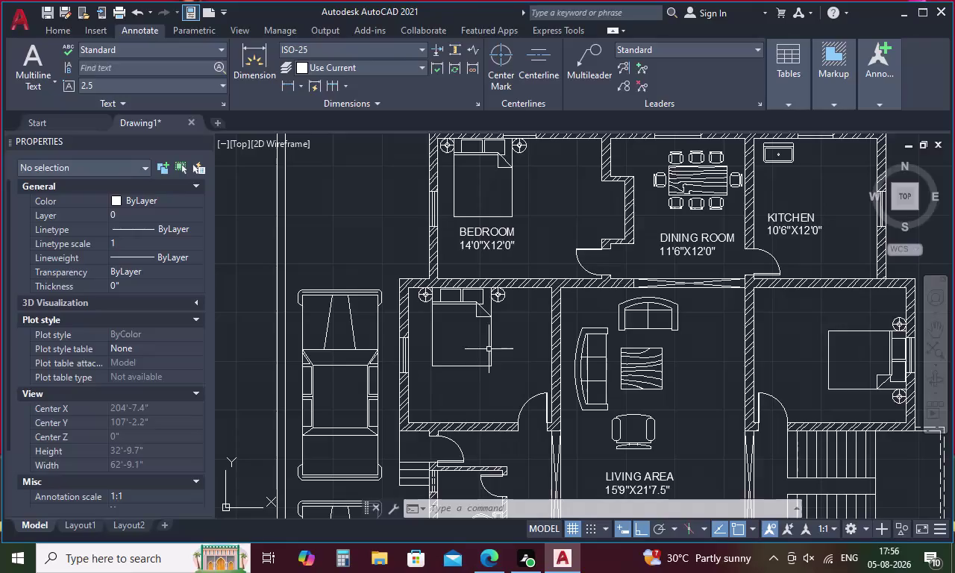
Paste the copied room label into the lower-left bedroom and rename it BEDROOM.
key(ctrl+v)
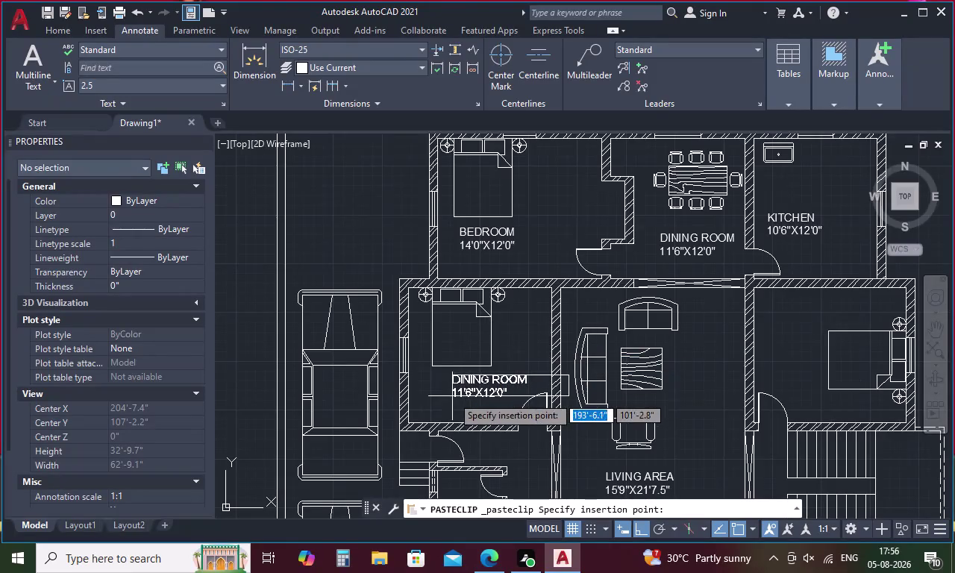
click(436, 398)
double_click(452, 399)
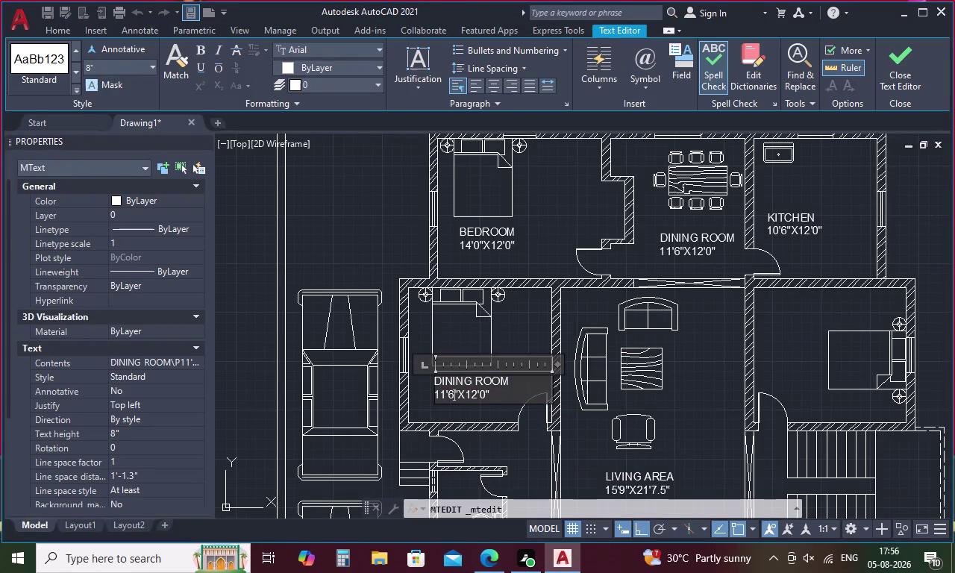
click(510, 384)
key(BackSpace)
key(BackSpace)
key(BackSpace)
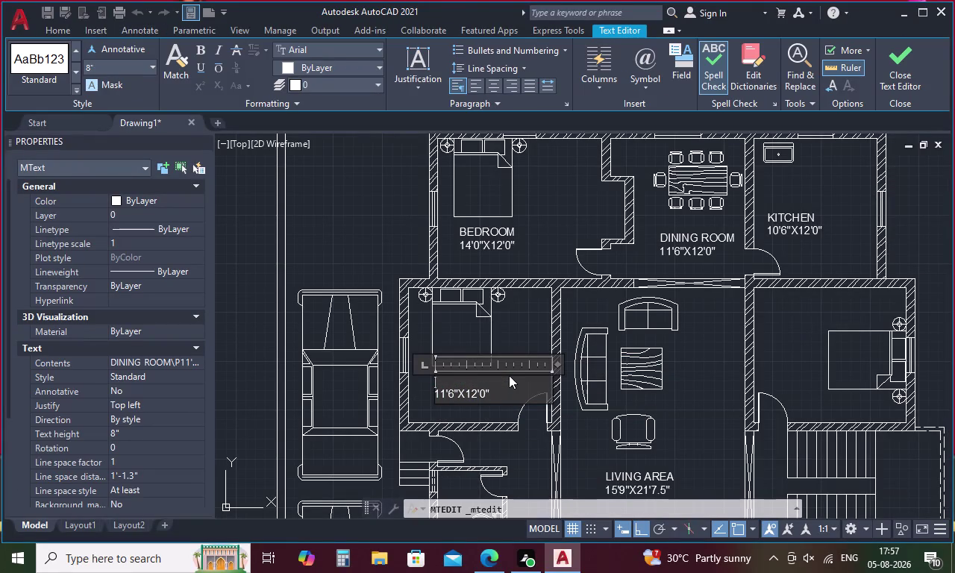
text(BEDROO)
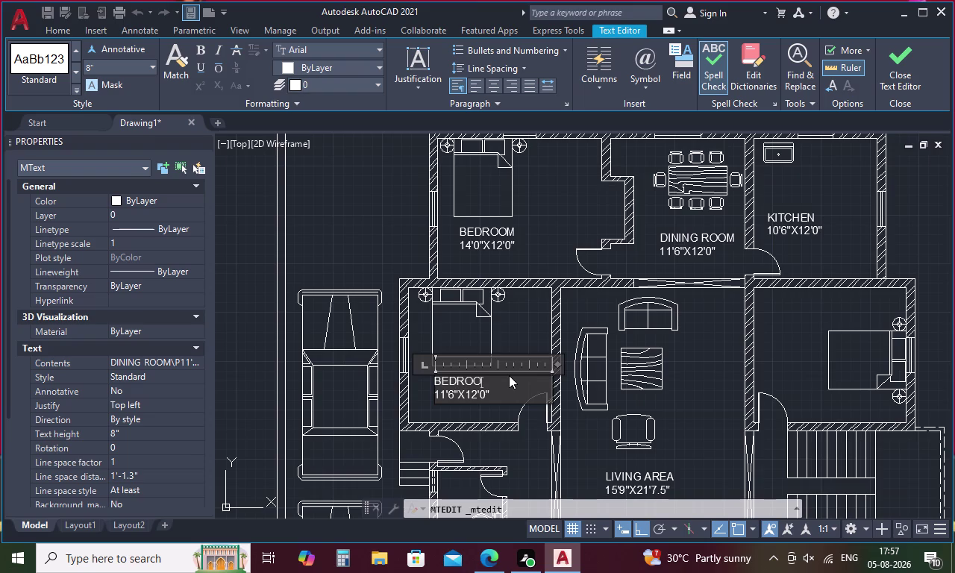
text(M)
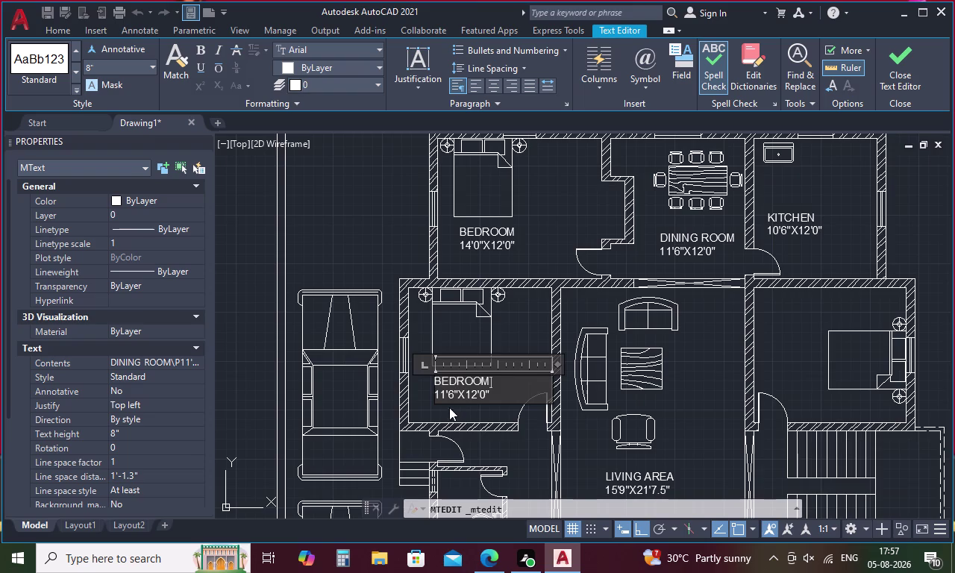
Change the label's size line to 12'3"X11'6" and close the text editor.
click(441, 393)
key(Right)
key(BackSpace)
key(2)
key(Right)
key(Right)
key(BackSpace)
key(3)
key(Right)
key(Right)
key(Right)
key(Right)
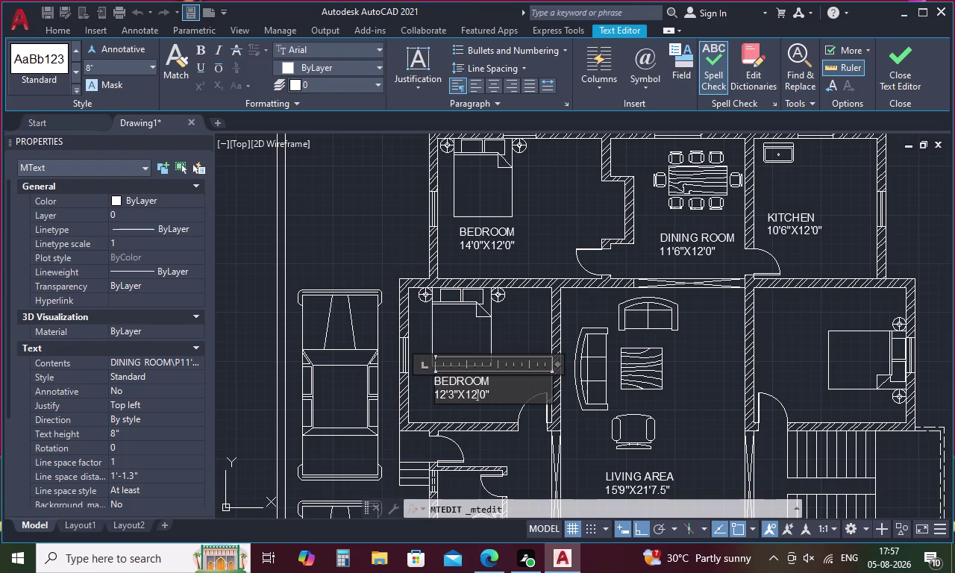
key(BackSpace)
key(1)
key(Right)
key(Right)
key(BackSpace)
key(6)
click(519, 335)
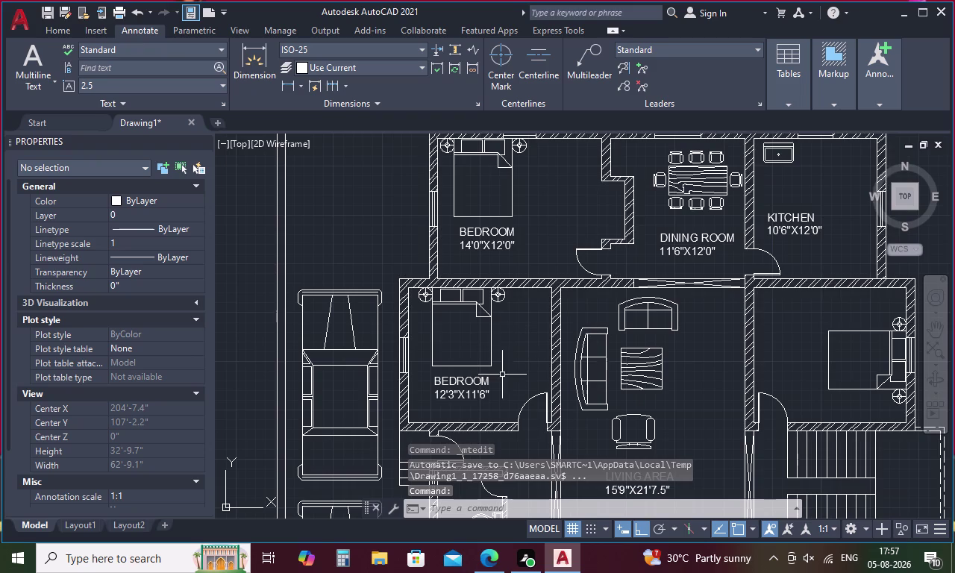
drag(501, 384, 408, 372)
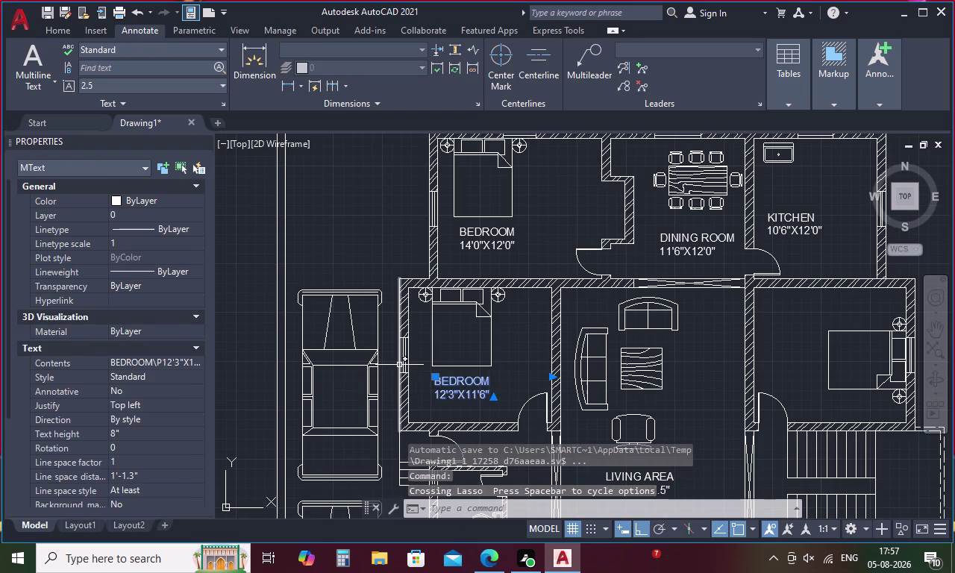
Copy the BEDROOM label and paste it into the right-hand bedroom.
key(Escape)
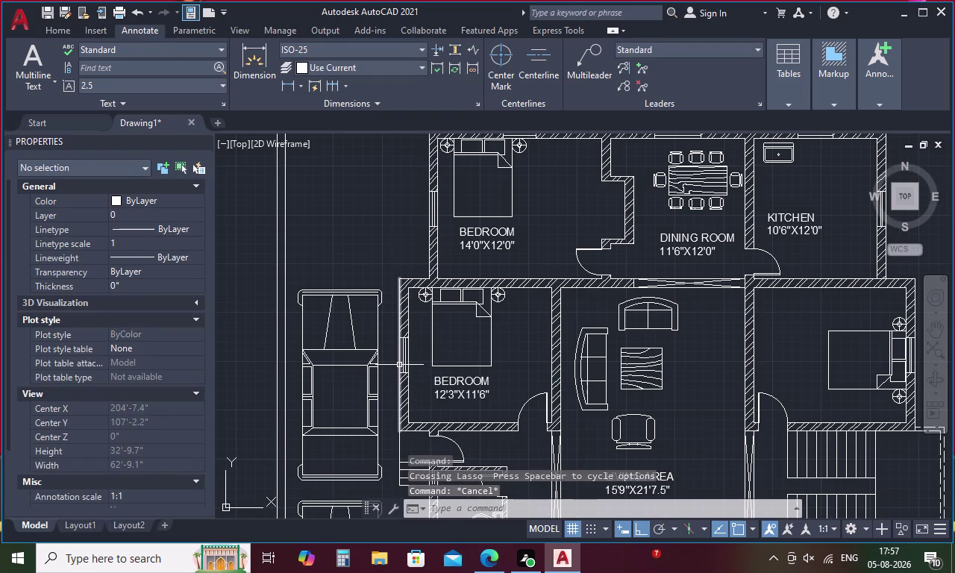
click(456, 395)
key(ctrl+c)
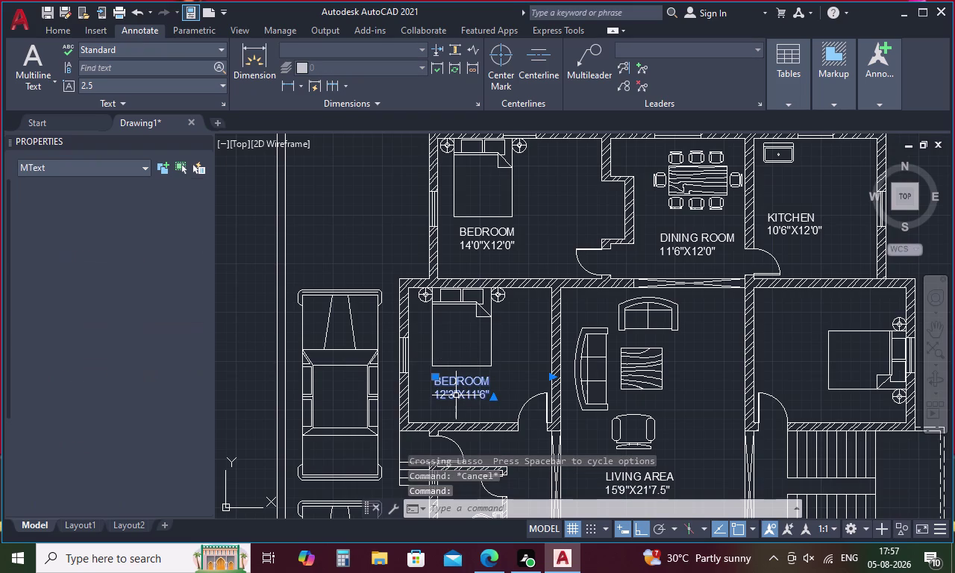
key(ctrl+v)
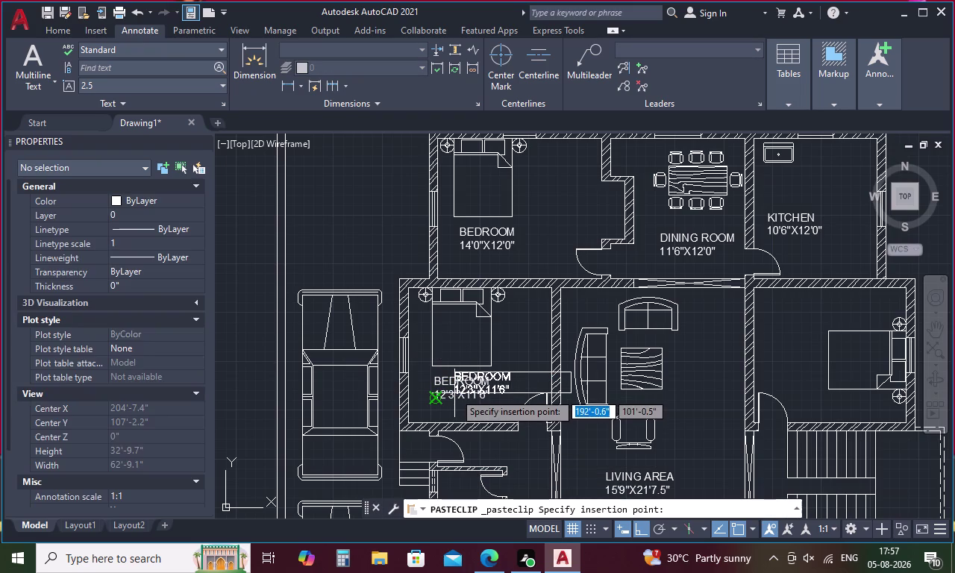
middle_drag(497, 372, 365, 395)
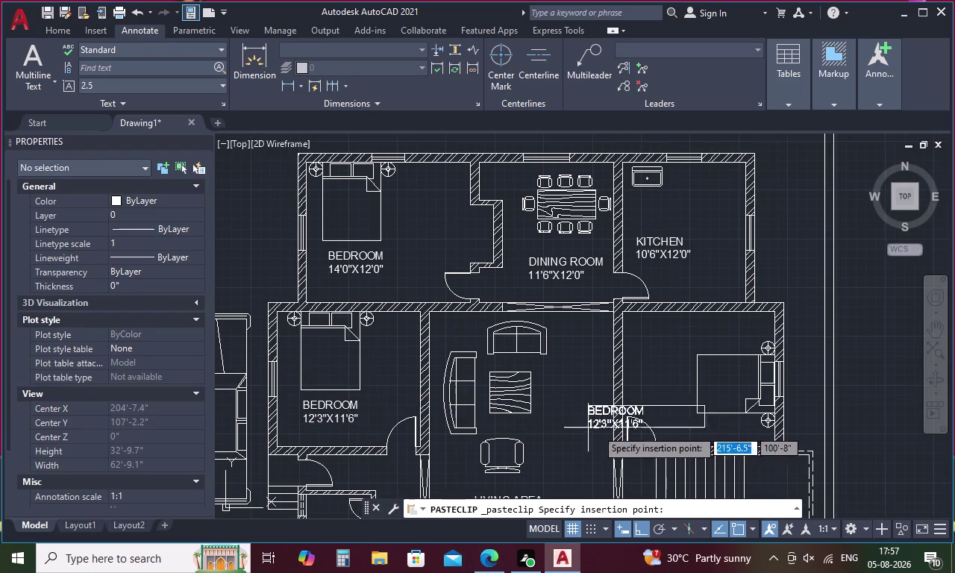
click(634, 351)
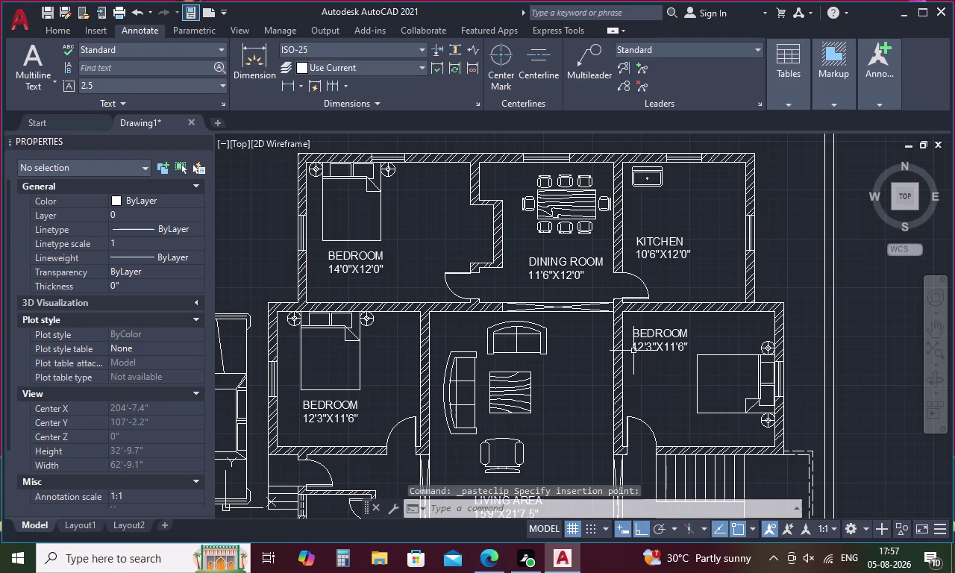
double_click(647, 350)
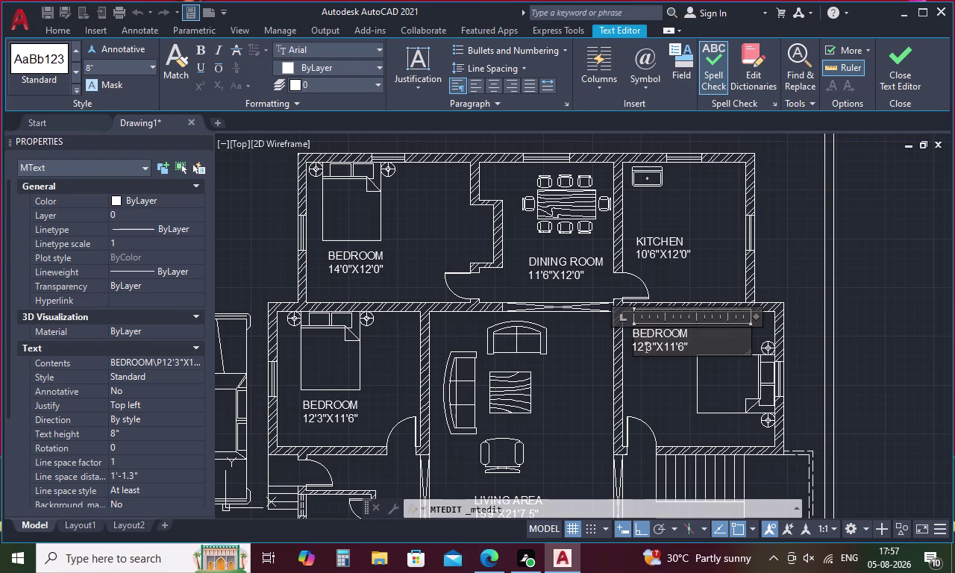
Change the copied label's first dimension from 12'3" to 13'0".
scroll(up, 3)
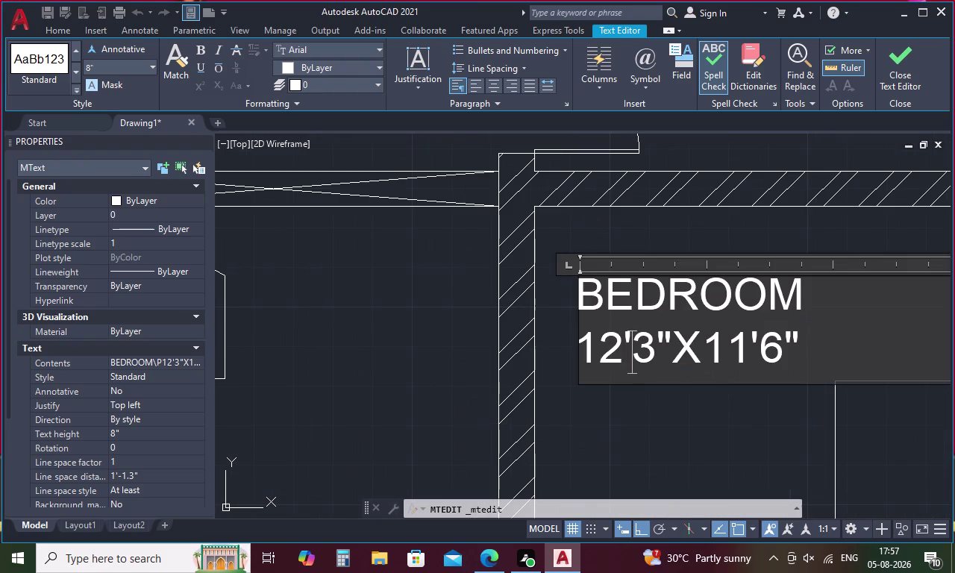
click(655, 345)
key(BackSpace)
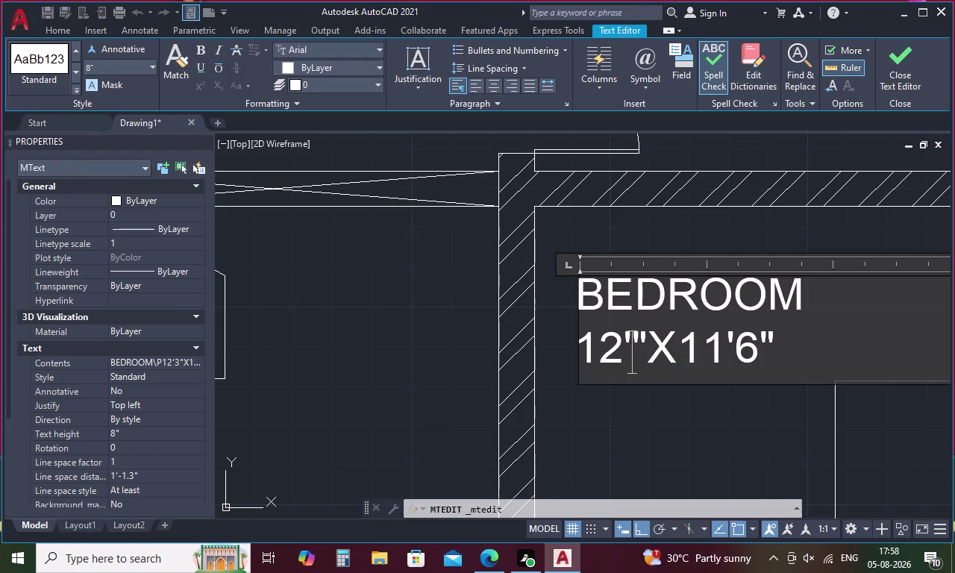
key(0)
key(Left)
key(Left)
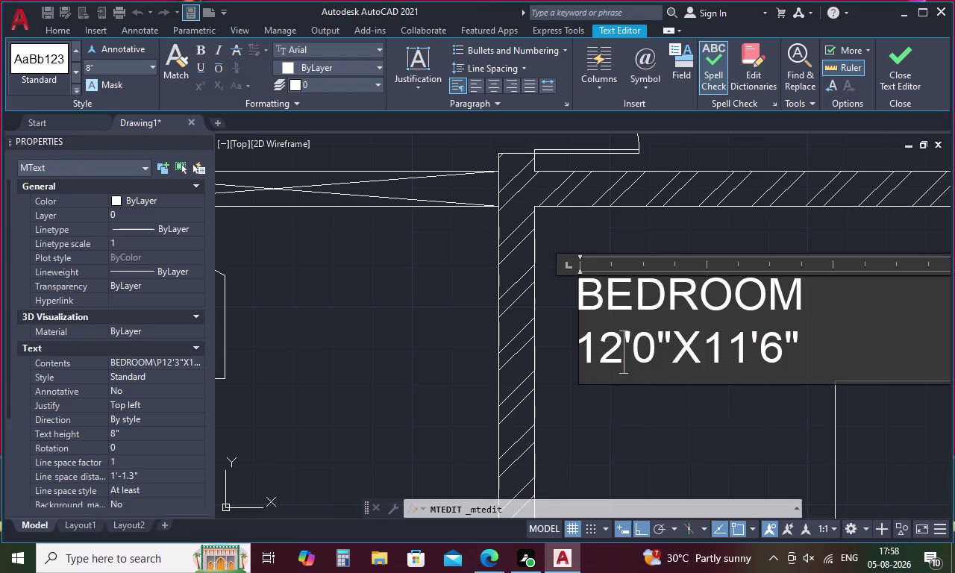
key(BackSpace)
key(3)
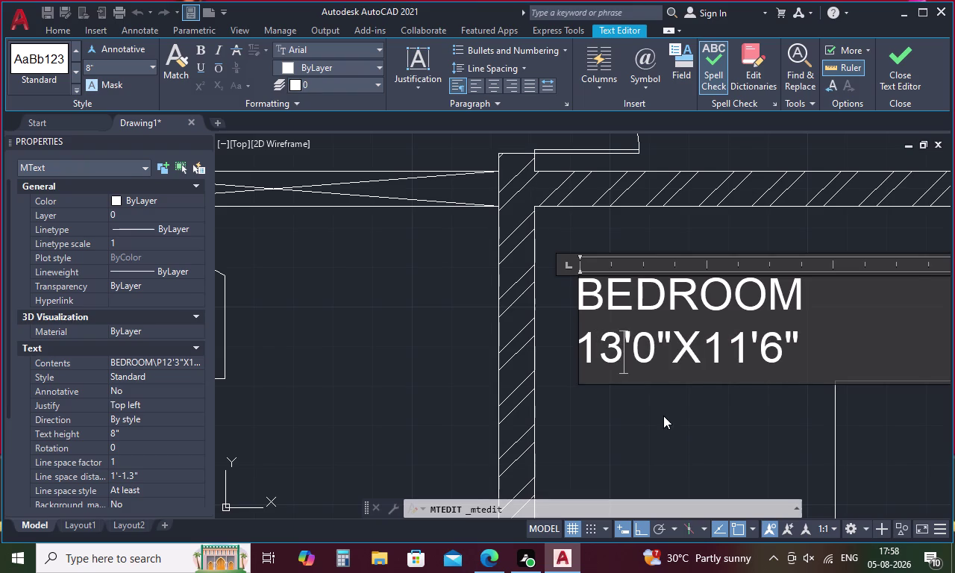
click(663, 415)
scroll(down, 3)
middle_drag(664, 410, 580, 188)
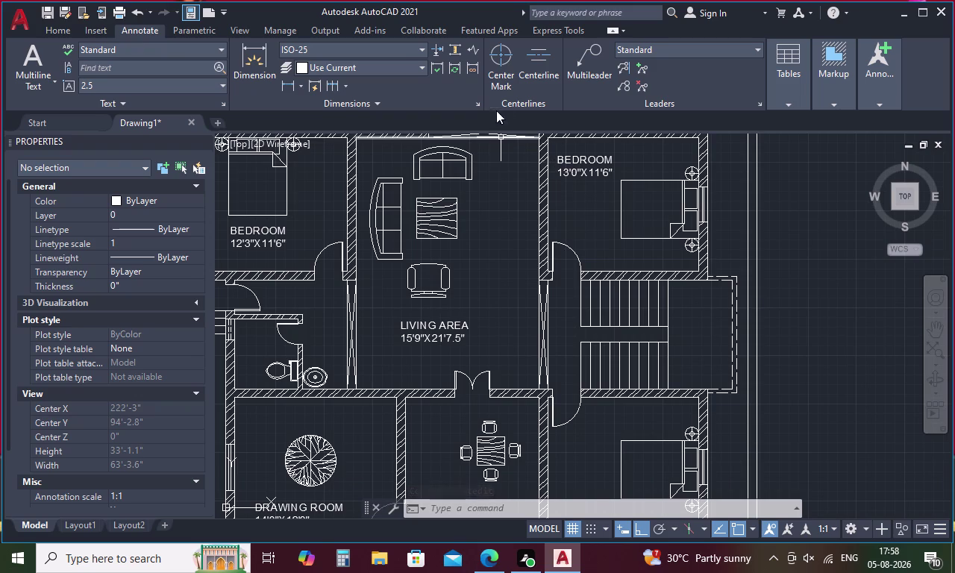
Copy the right BEDROOM label into the lower-right bedroom.
click(581, 161)
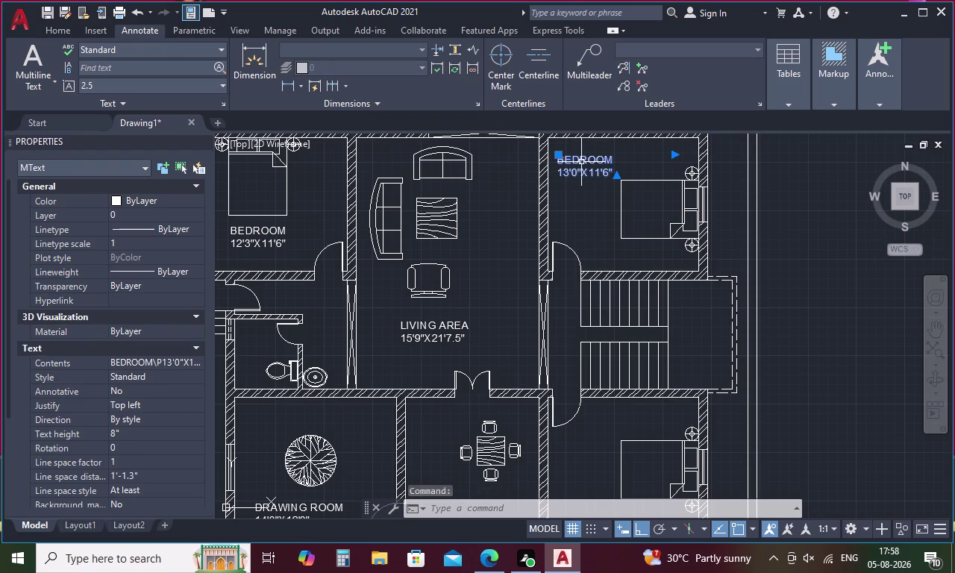
key(ctrl+c)
key(ctrl+v)
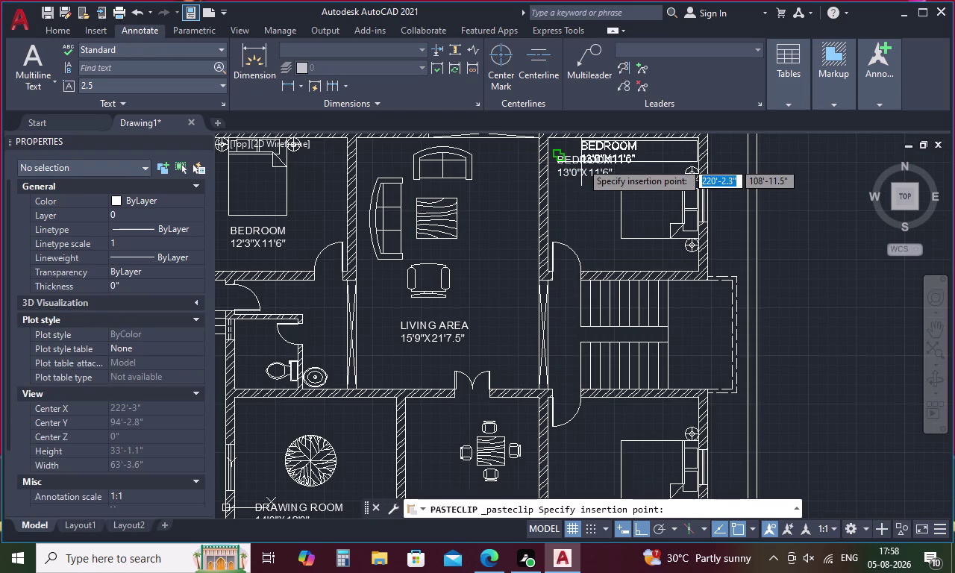
middle_drag(526, 319, 474, 157)
click(504, 306)
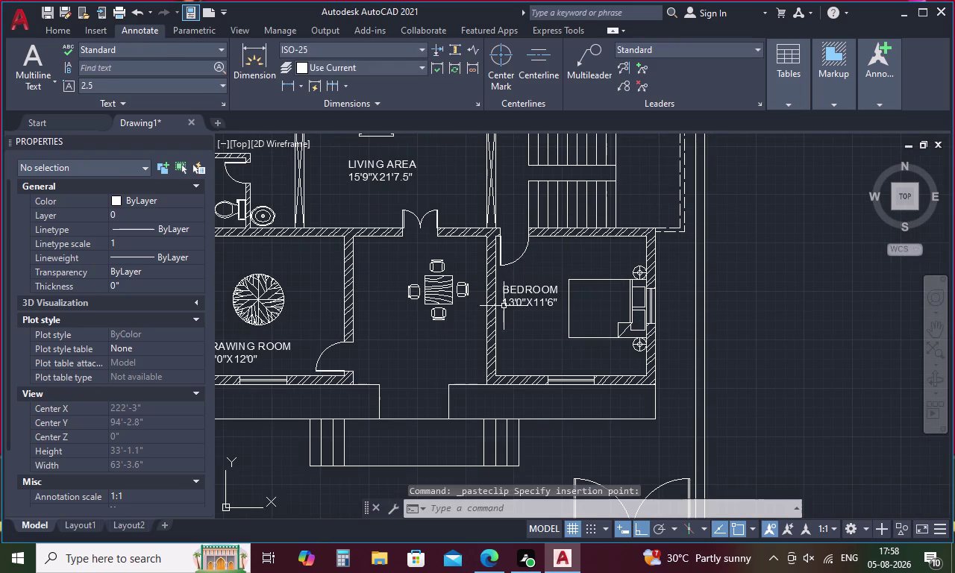
double_click(511, 305)
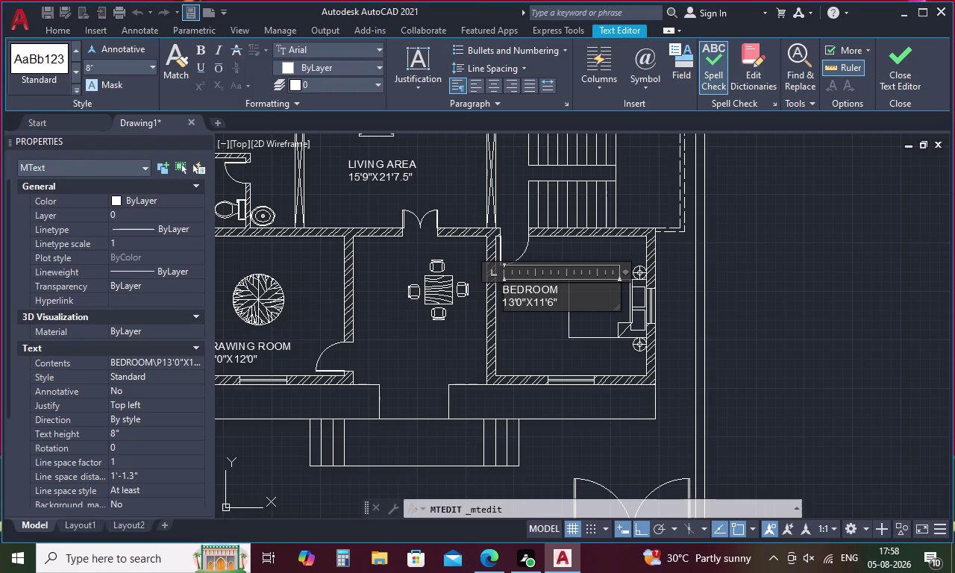
Change the copied label's second dimension from 11'6" to 12'0".
click(542, 302)
key(Right)
key(BackSpace)
key(2)
key(Right)
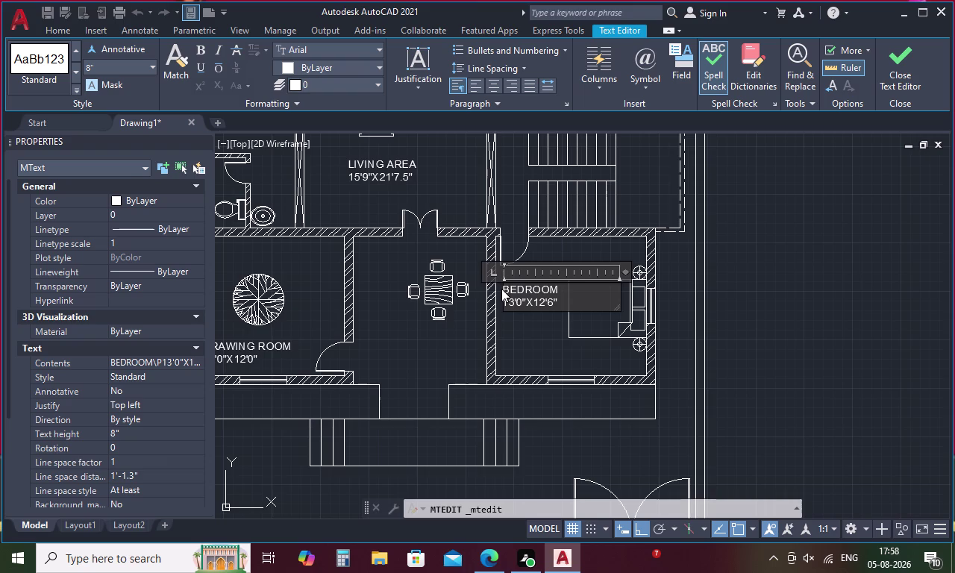
key(Right)
key(BackSpace)
key(0)
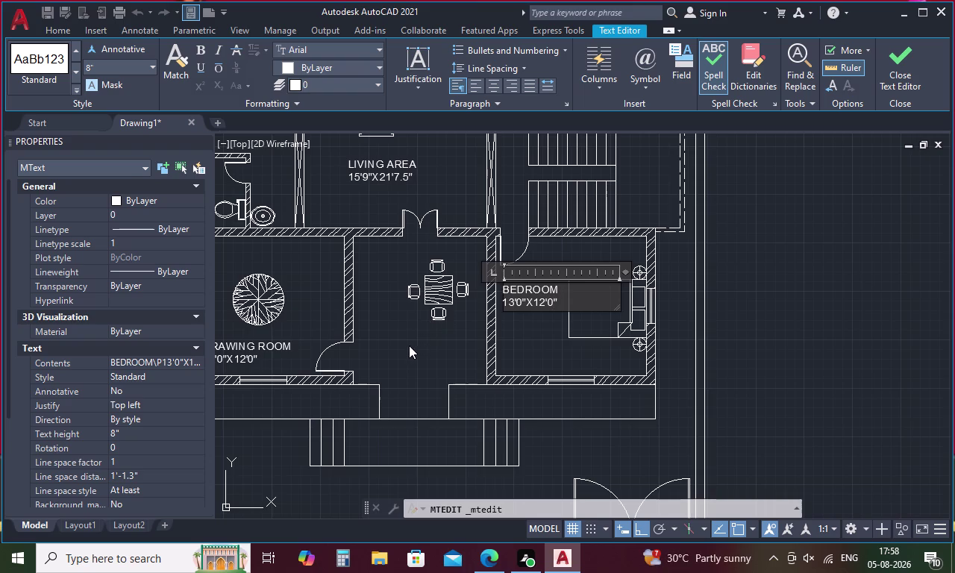
click(409, 346)
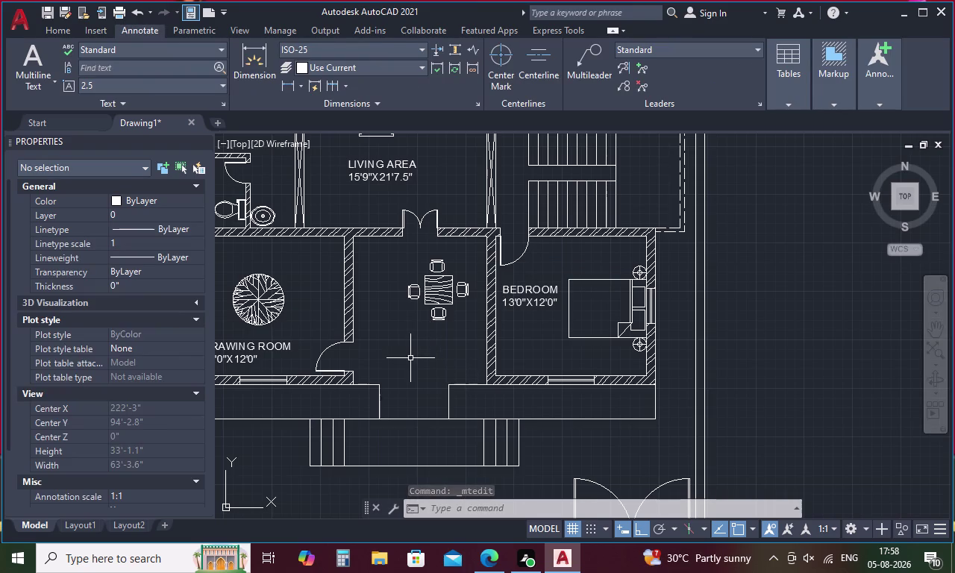
key(ctrl+v)
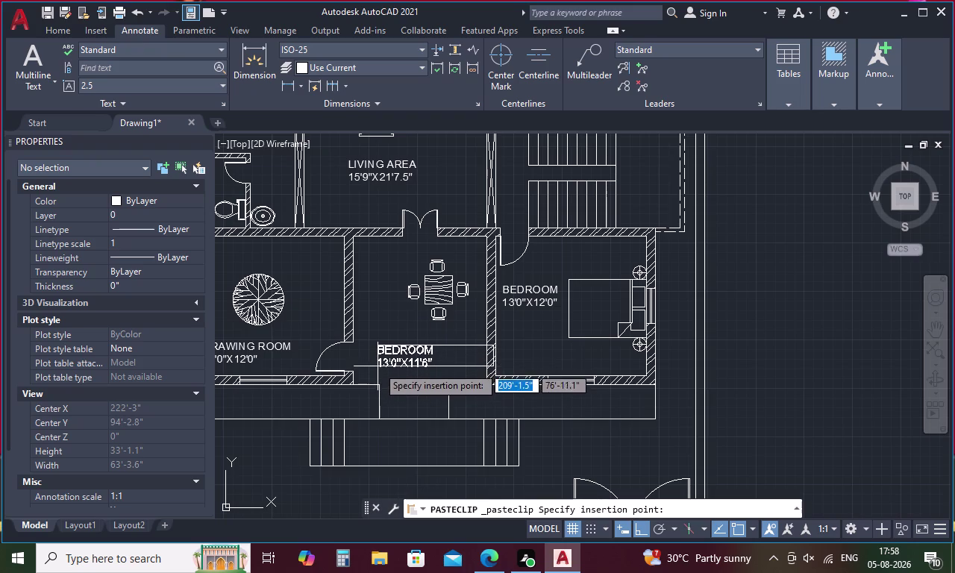
click(382, 362)
double_click(405, 346)
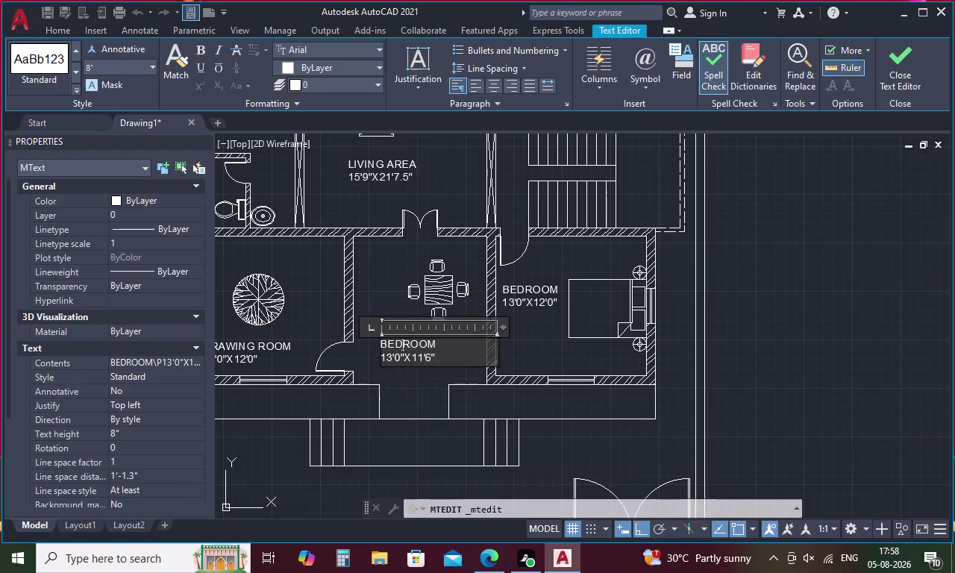
click(445, 348)
key(BackSpace)
key(BackSpace)
key(BackSpace)
text(LOBB)
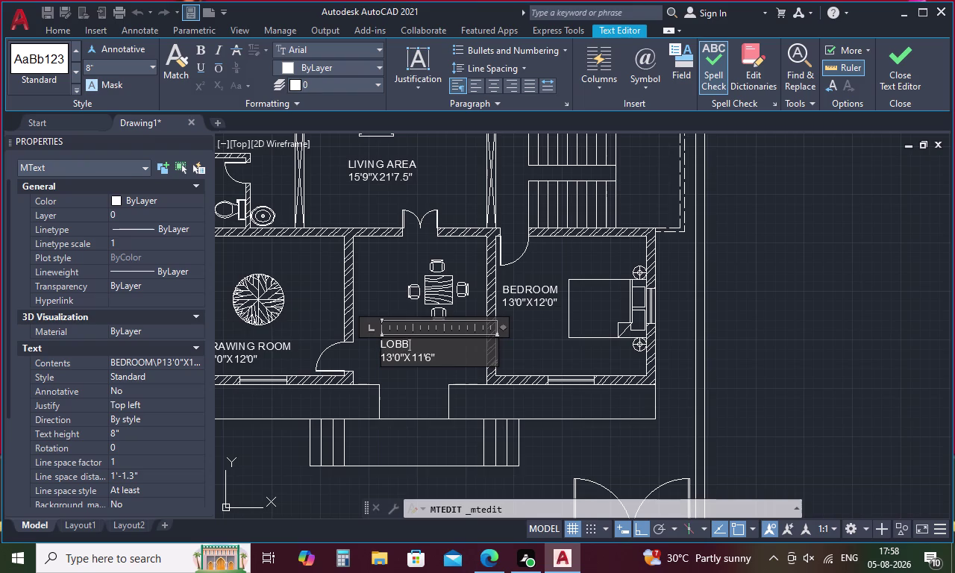
text(Y)
key(Down)
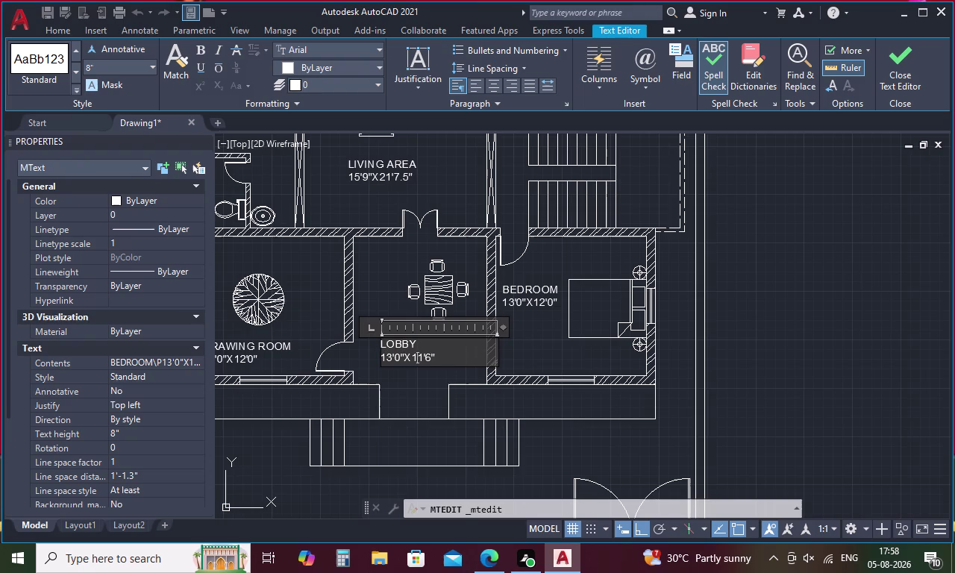
key(Right)
key(Right)
key(Right)
key(BackSpace)
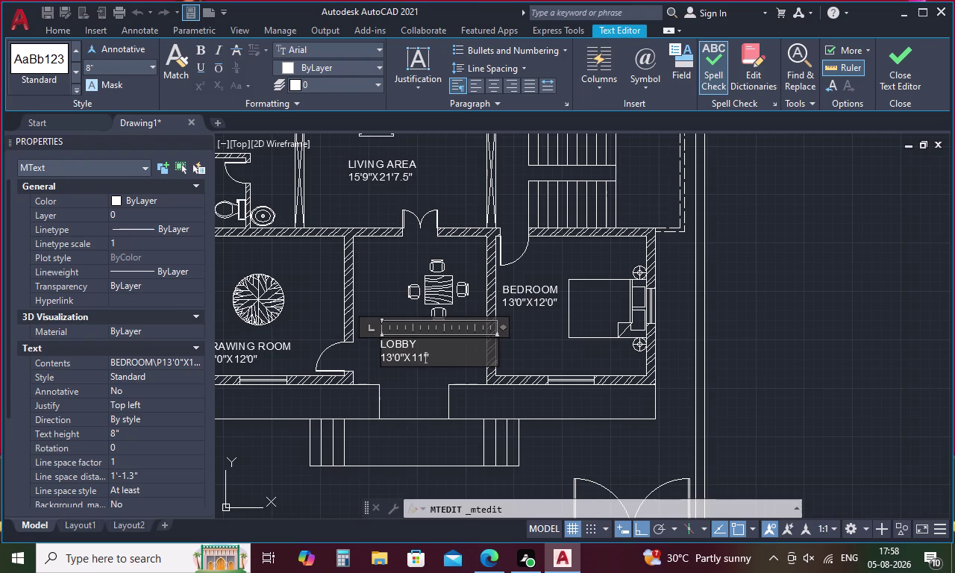
key(3)
key(BackSpace)
key(9)
key(Left)
key(Left)
key(BackSpace)
key(2)
key(Left)
key(Left)
key(Left)
key(Left)
key(BackSpace)
key(6)
key(Left)
key(Left)
key(BackSpace)
key(1)
click(370, 252)
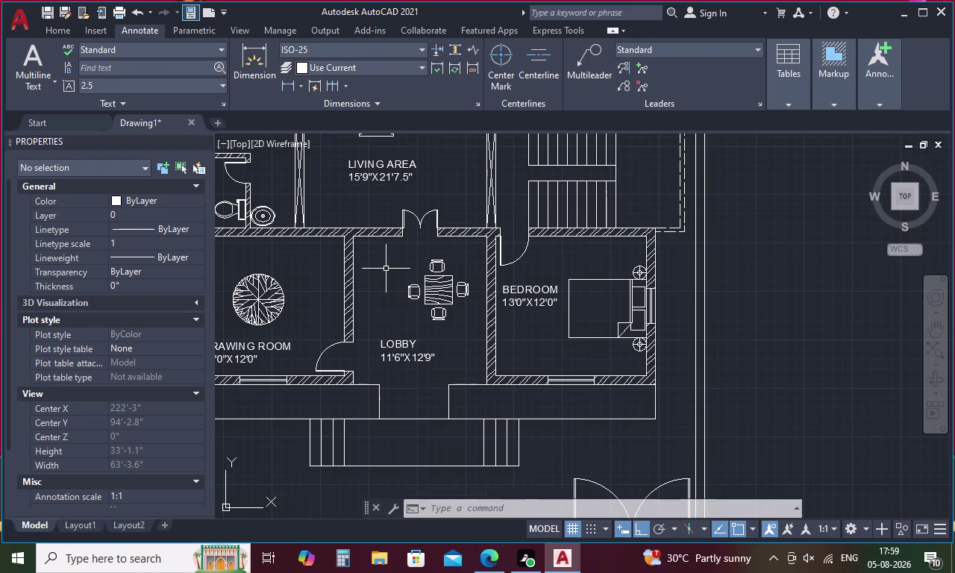
Centre the whole house plan in view and begin pasting the BEDROOM label.
middle_drag(444, 337, 450, 368)
middle_drag(451, 367, 457, 395)
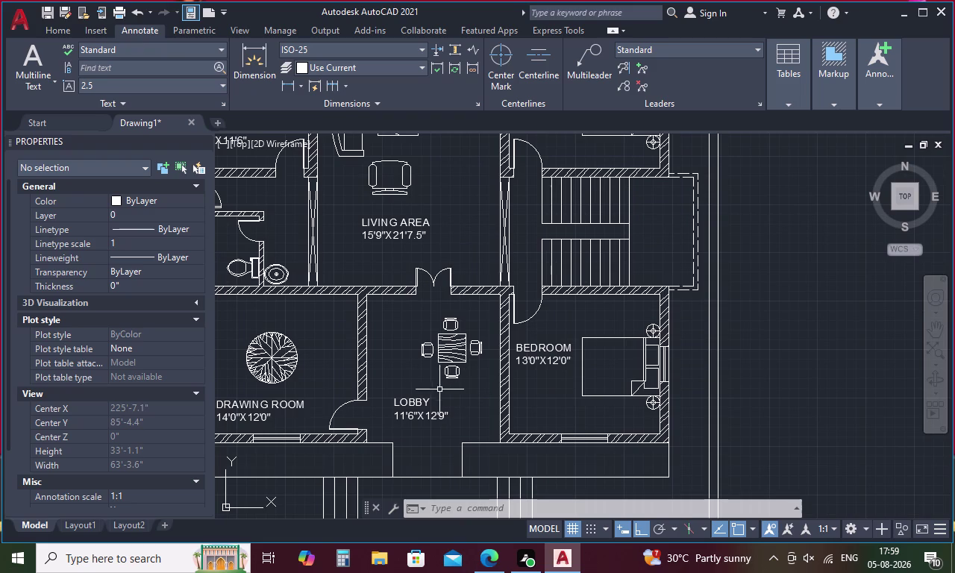
middle_drag(471, 247, 515, 321)
scroll(down, 3)
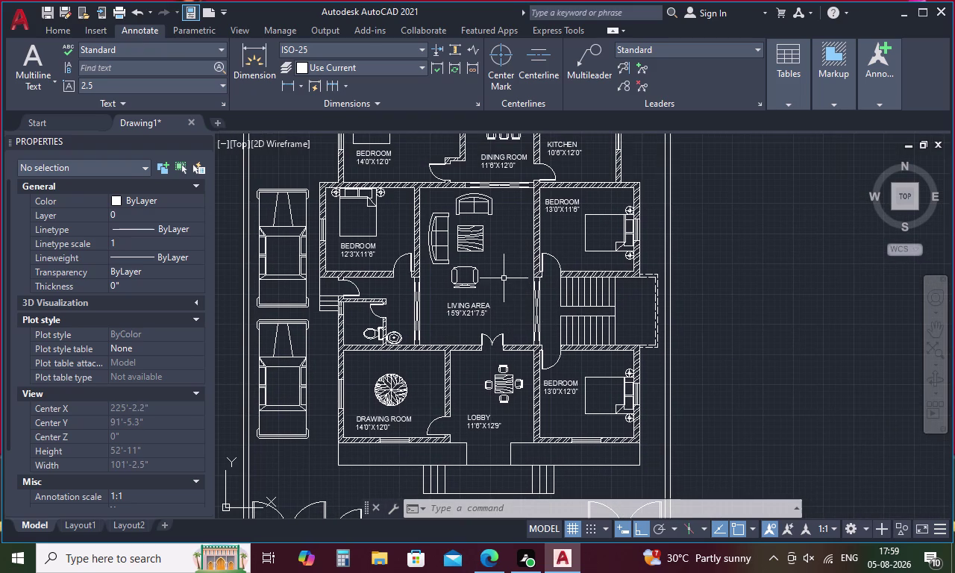
middle_drag(502, 278, 509, 342)
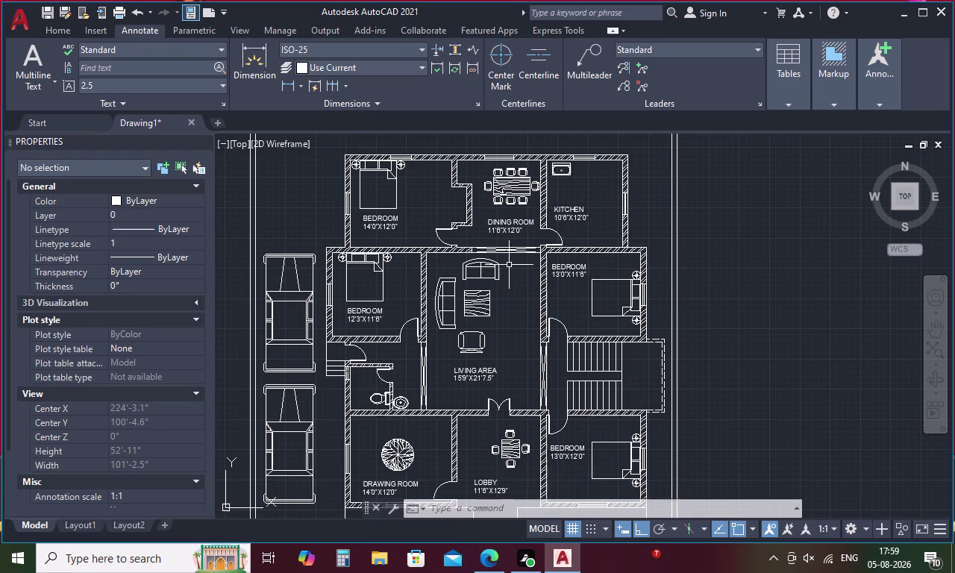
key(ctrl+v)
Place the pasted label in the top-left outbuilding room and rename it ROOM.
middle_drag(508, 266, 534, 462)
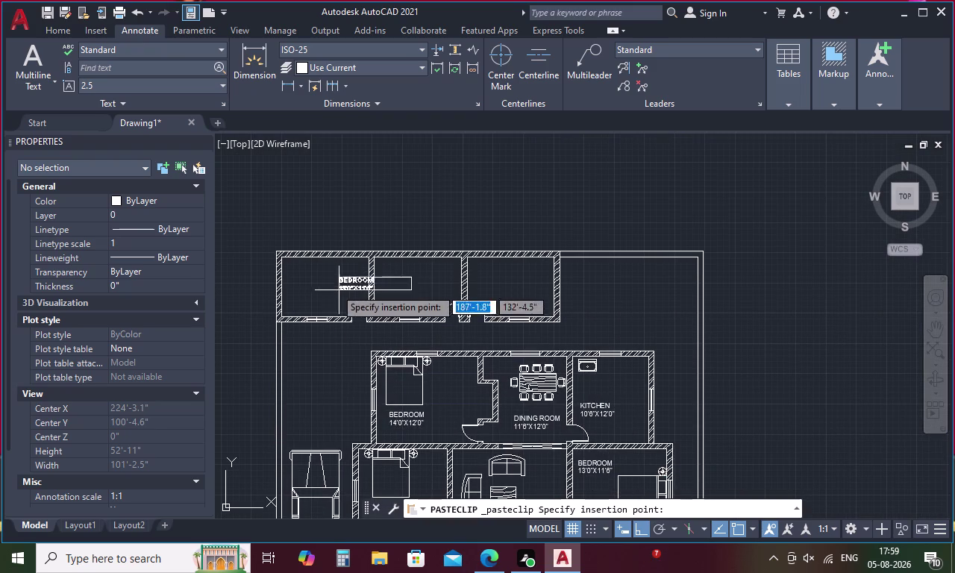
click(300, 288)
double_click(313, 287)
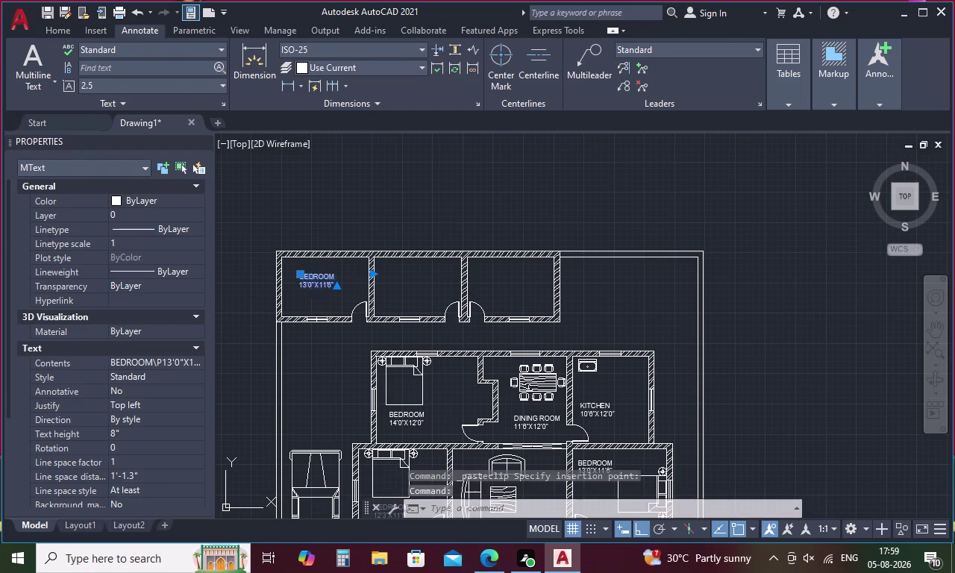
click(339, 289)
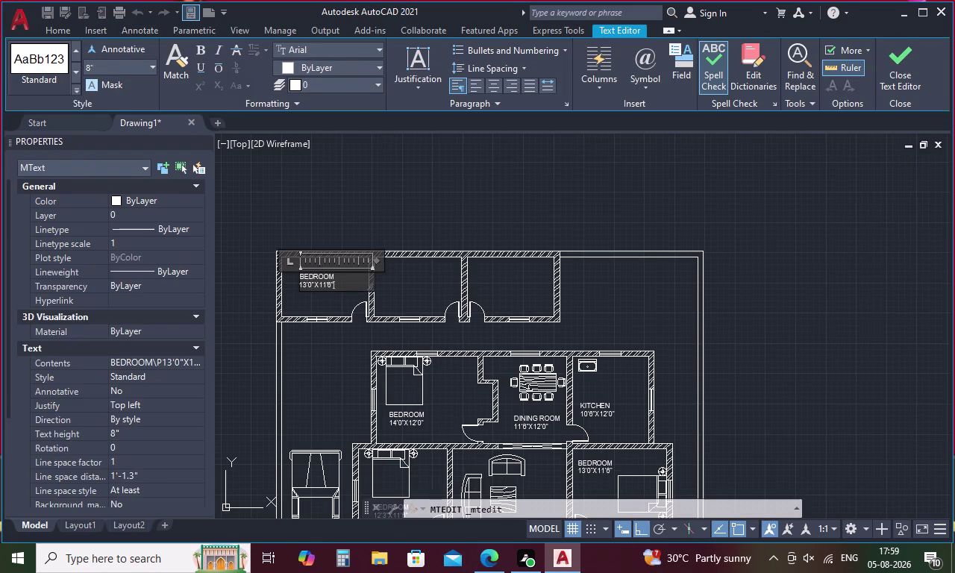
key(Up)
key(BackSpace)
key(BackSpace)
key(BackSpace)
text(ROOM)
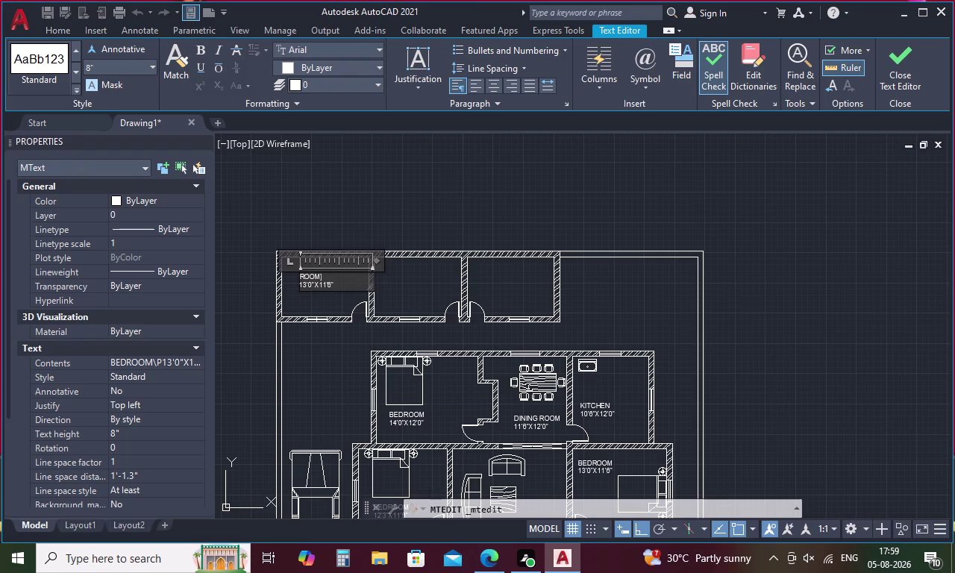
Rewrite the label's dimensions to 12'0"X8'3" and close the editor.
key(Down)
key(Right)
key(Right)
key(Right)
key(Right)
key(BackSpace)
key(3)
key(Left)
key(Left)
key(BackSpace)
key(BackSpace)
key(8)
key(Left)
key(Left)
key(Left)
key(Left)
key(Left)
key(Left)
key(Right)
key(BackSpace)
key(2)
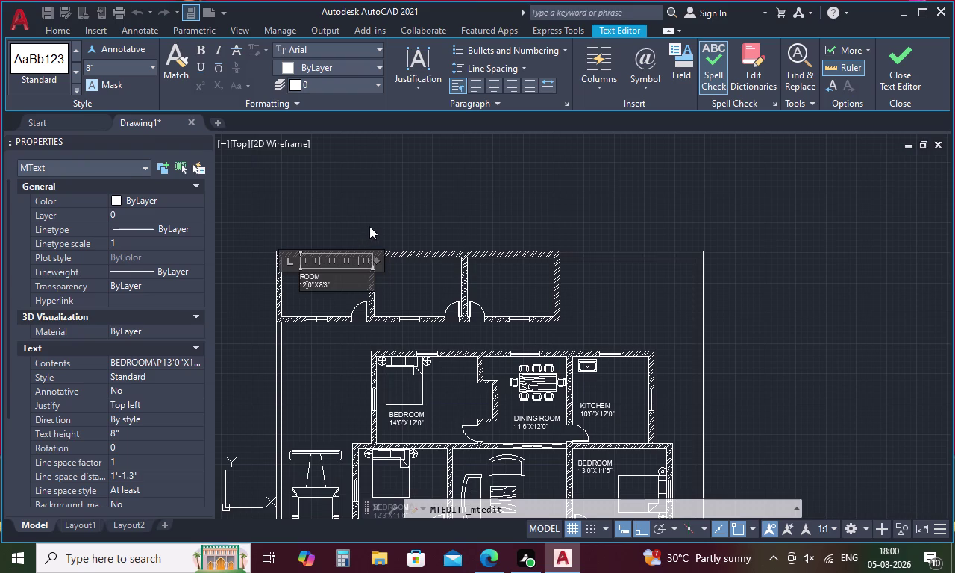
click(369, 218)
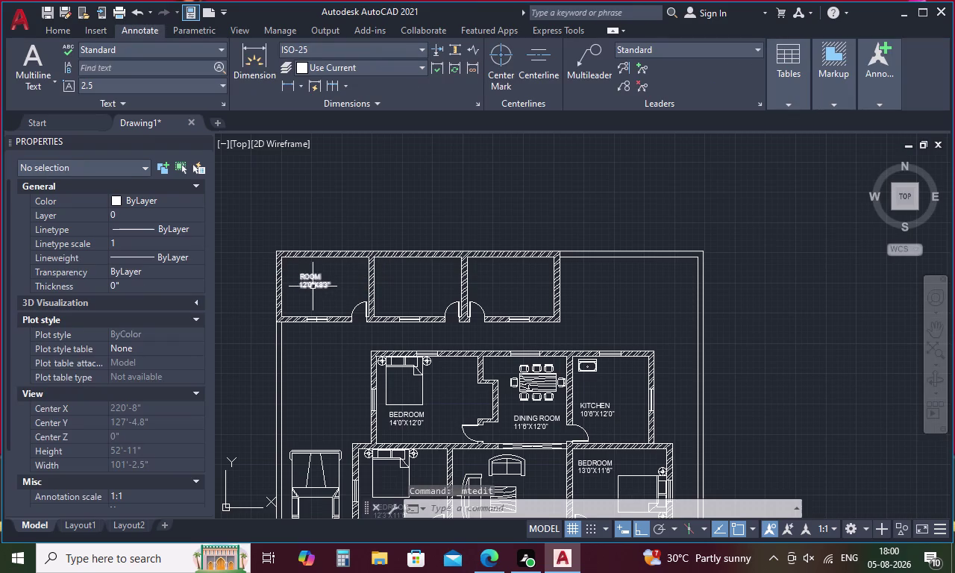
Copy the ROOM 12'0"X8'3" label into the middle and right outbuilding rooms.
click(313, 286)
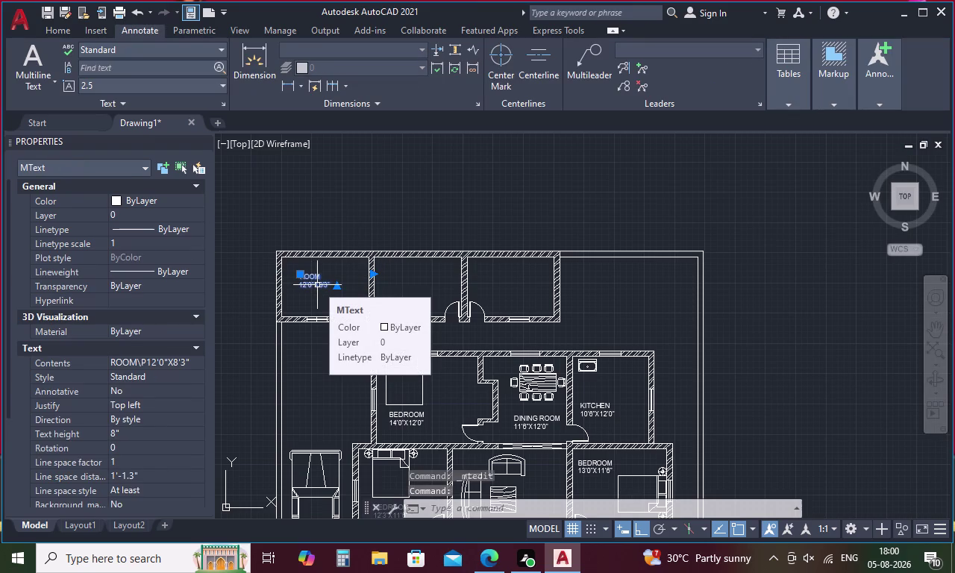
key(ctrl+c)
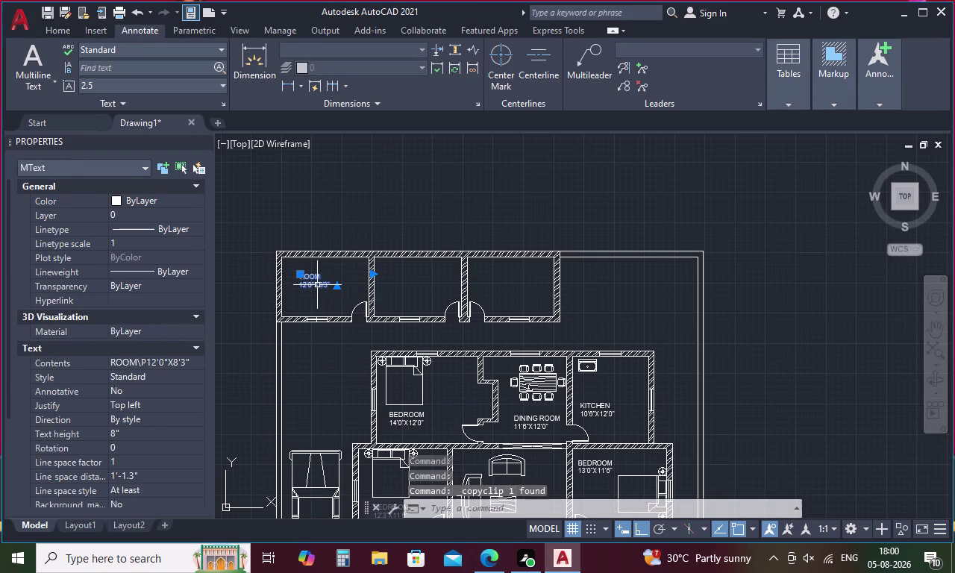
key(ctrl+v)
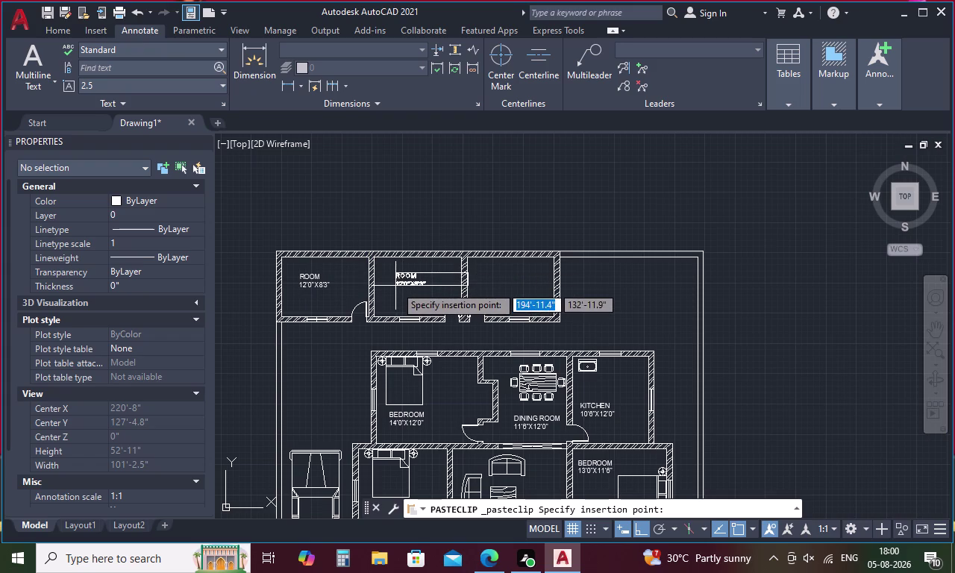
click(395, 286)
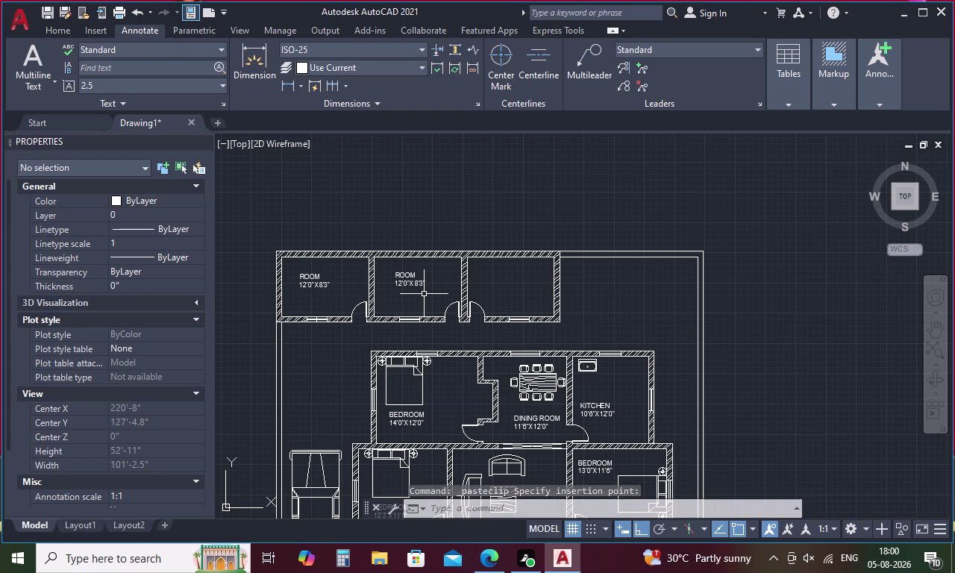
key(space)
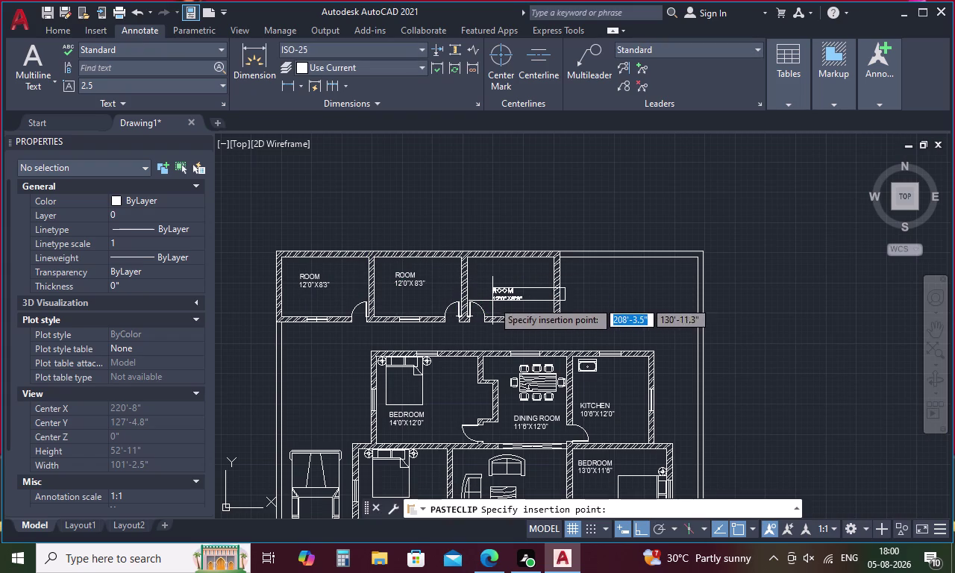
click(489, 285)
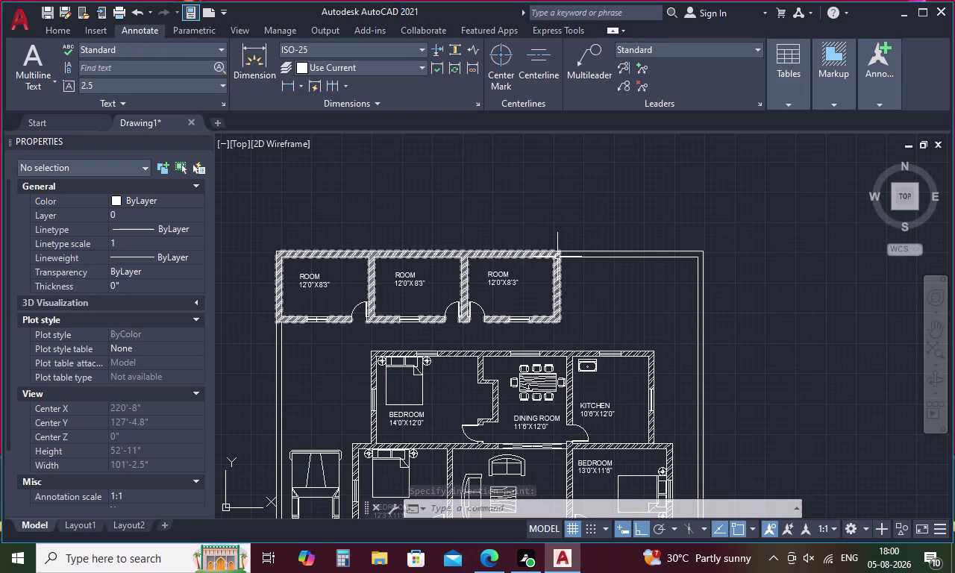
Paste a ROOM 12'0"X8'3" label copy into the small toilet room.
scroll(down, 3)
middle_drag(486, 371, 485, 307)
scroll(up, 3)
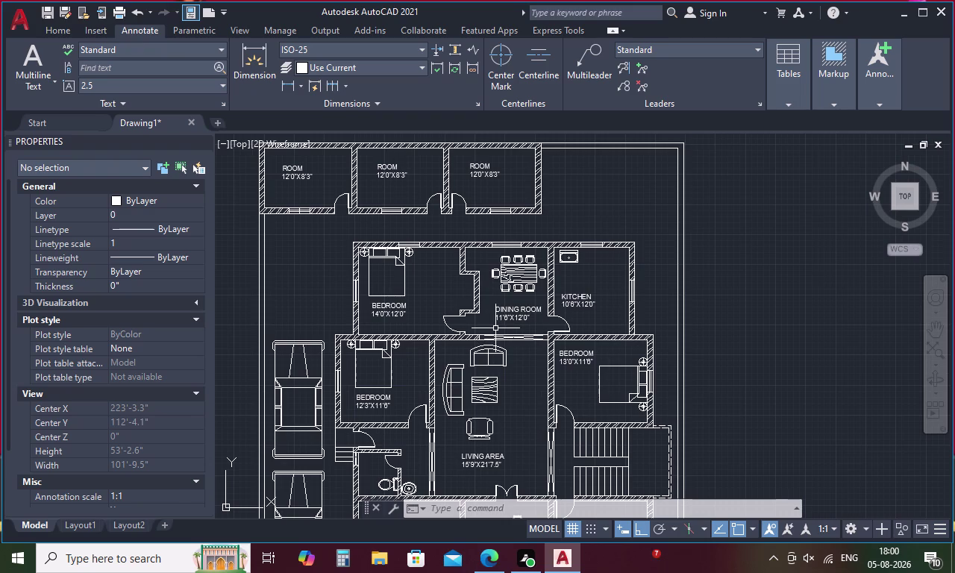
middle_drag(472, 380, 459, 286)
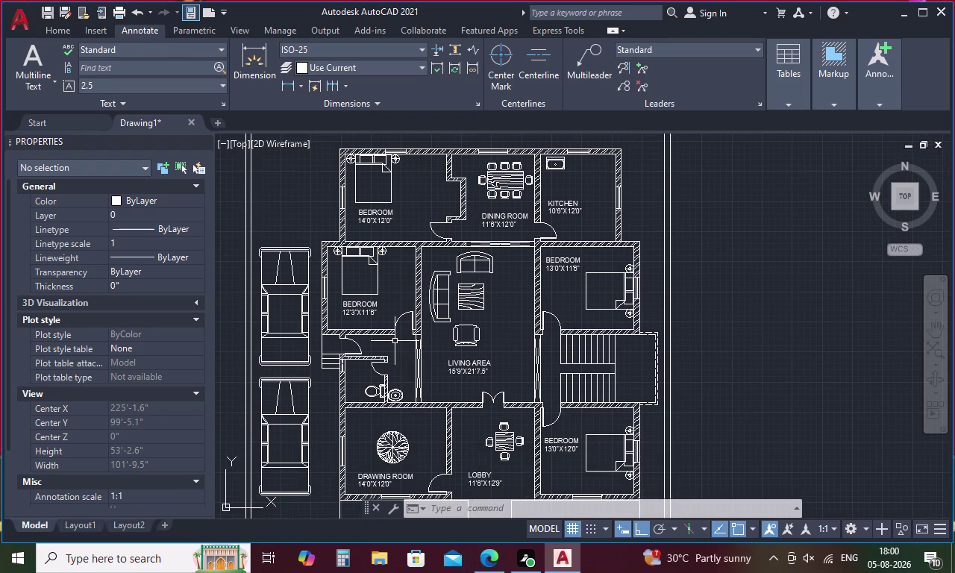
key(ctrl+v)
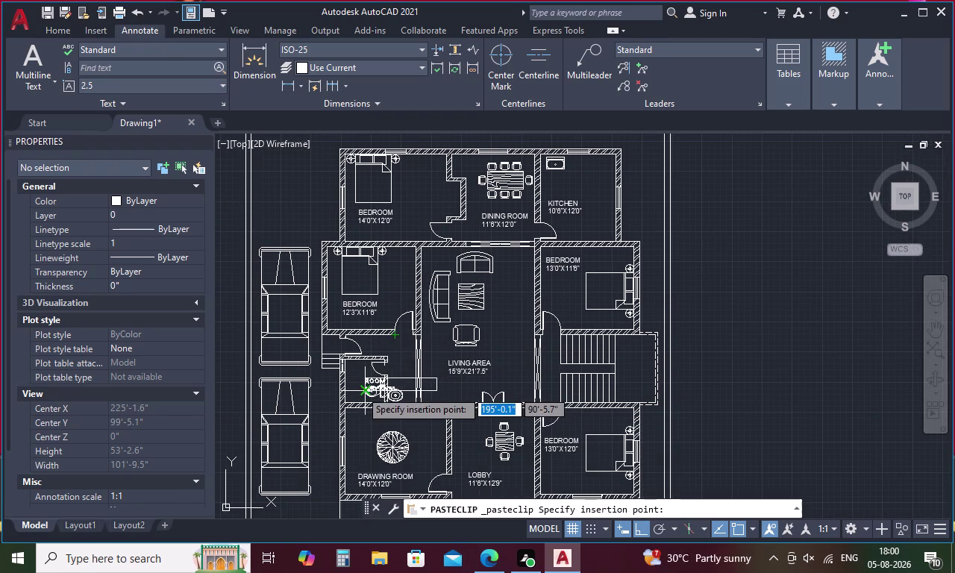
scroll(up, 3)
scroll(up, 3)
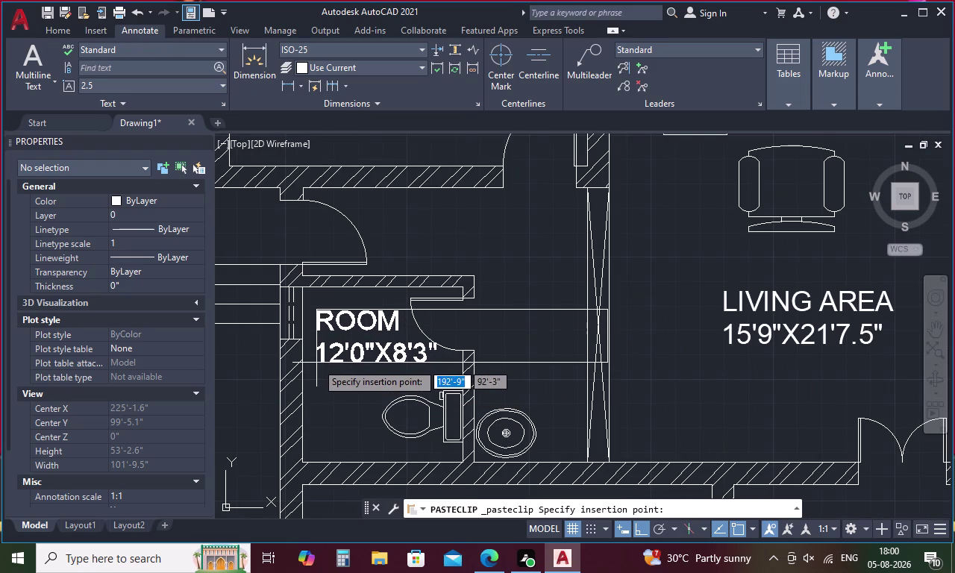
click(317, 363)
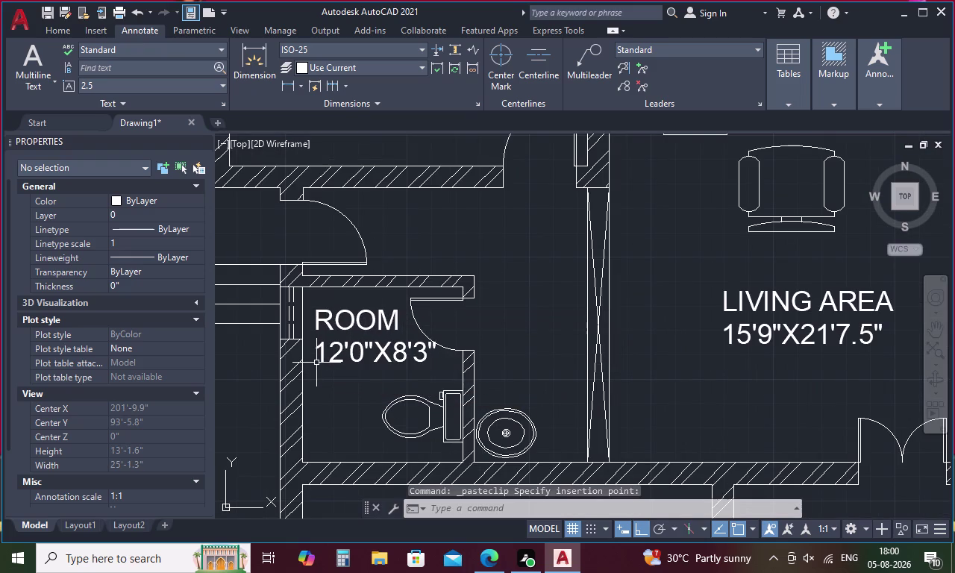
scroll(down, 3)
middle_drag(331, 342, 377, 488)
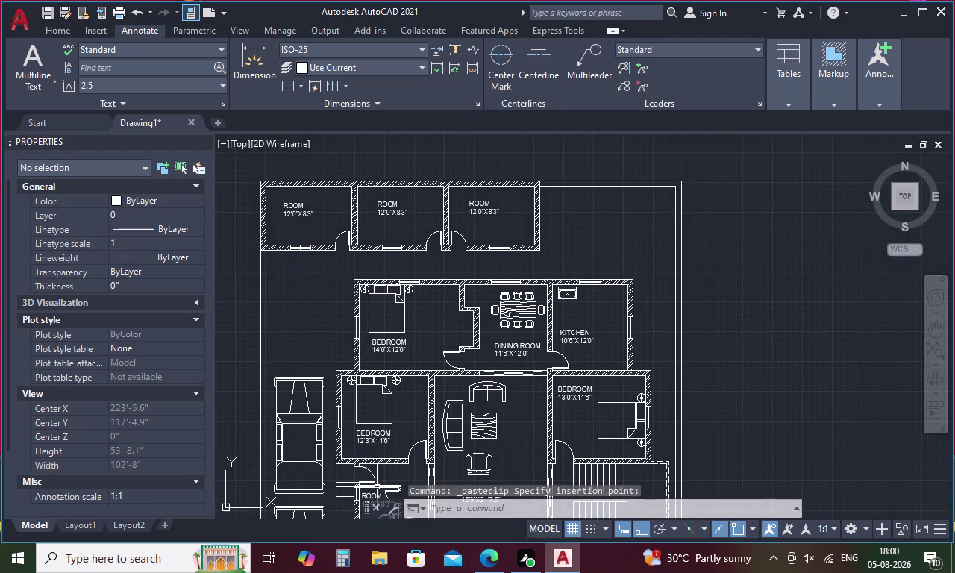
double_click(396, 209)
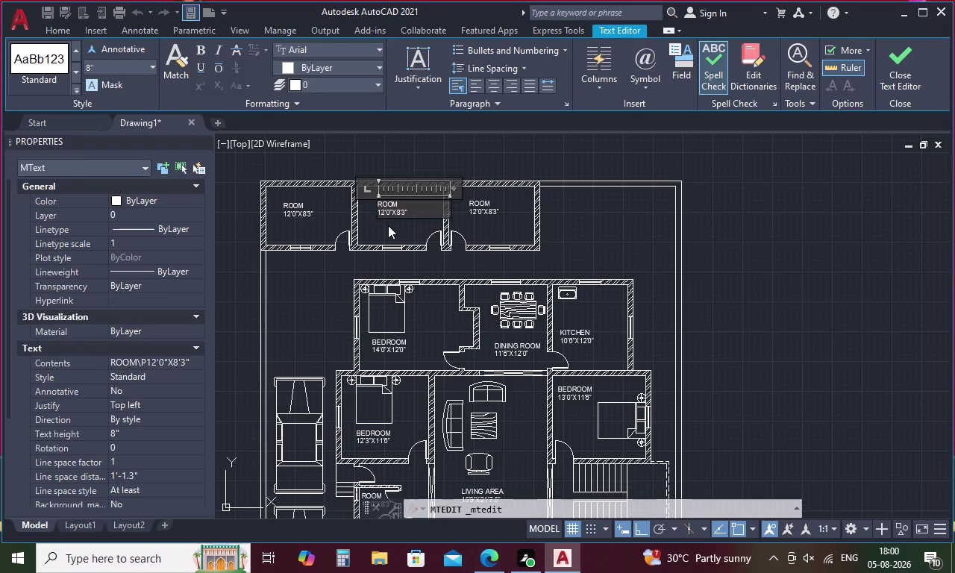
click(321, 331)
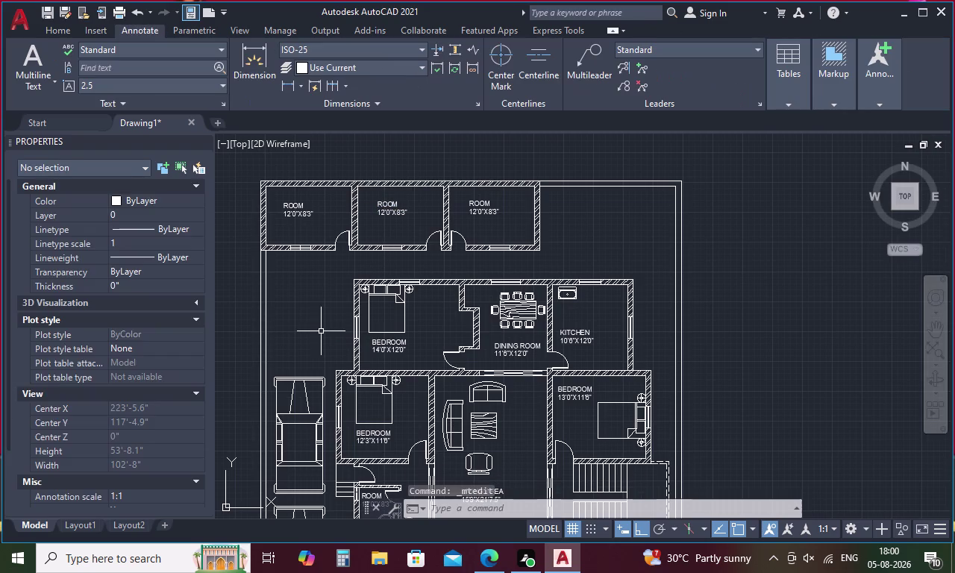
middle_drag(328, 347, 338, 225)
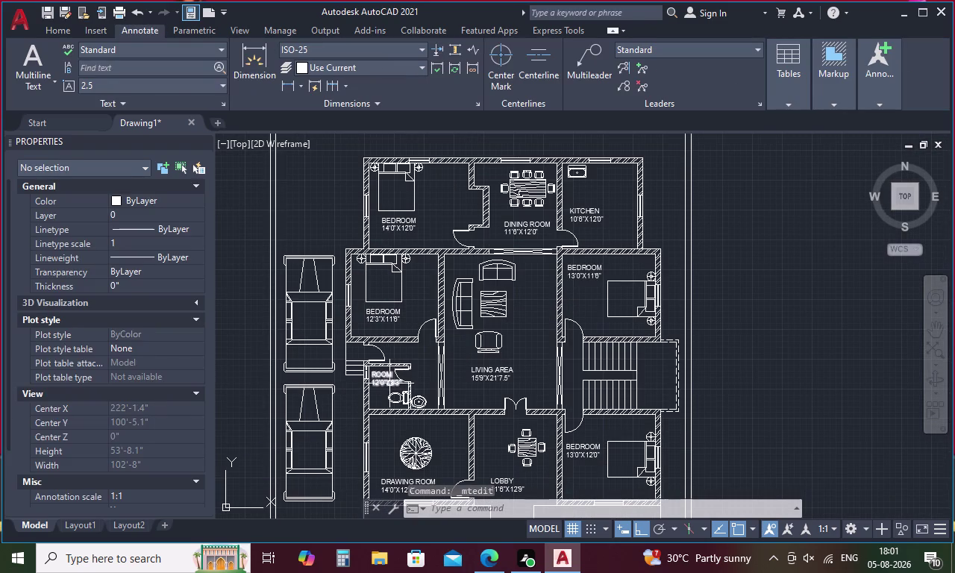
double_click(390, 383)
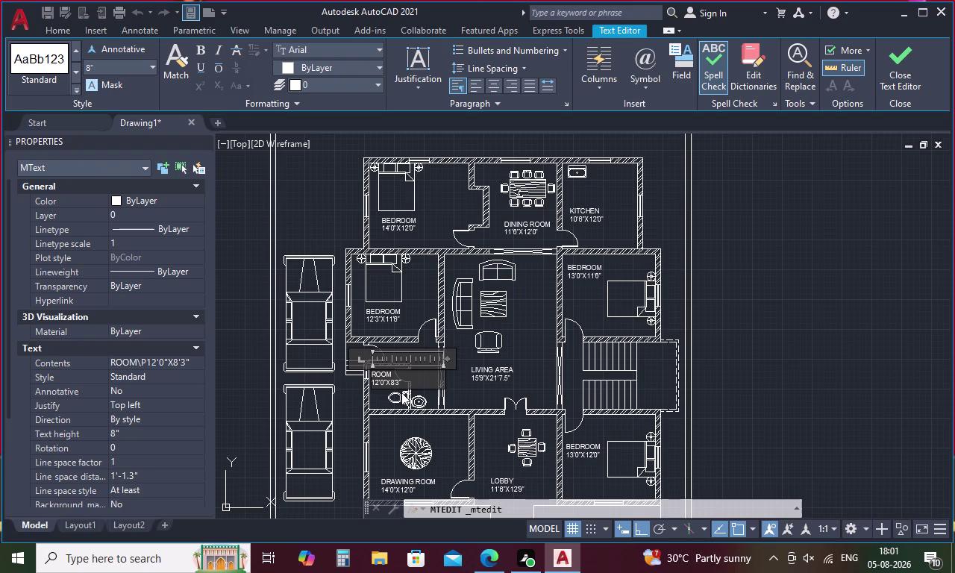
Replace the word ROOM with TOILET in the label.
scroll(up, 3)
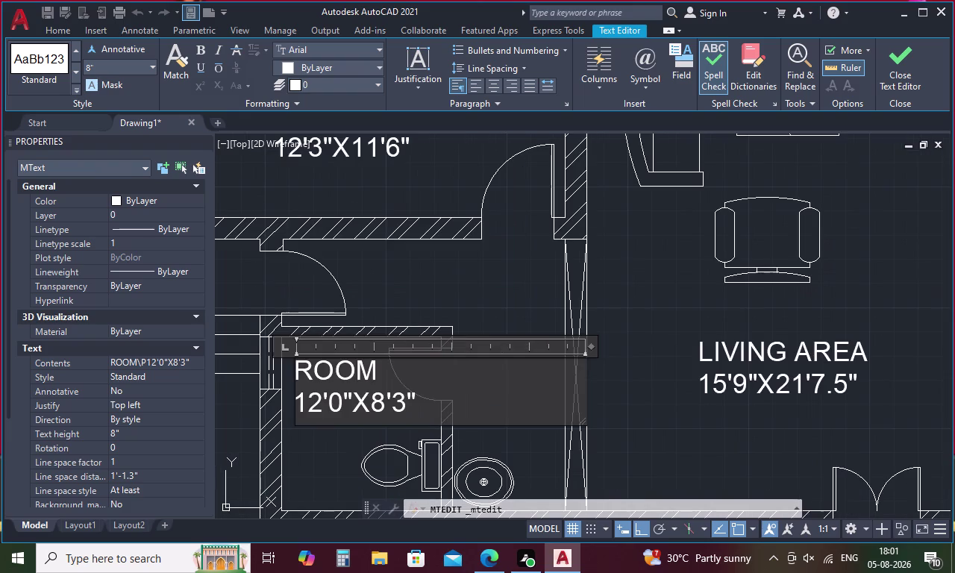
click(380, 374)
key(BackSpace)
key(BackSpace)
key(BackSpace)
key(BackSpace)
key(BackSpace)
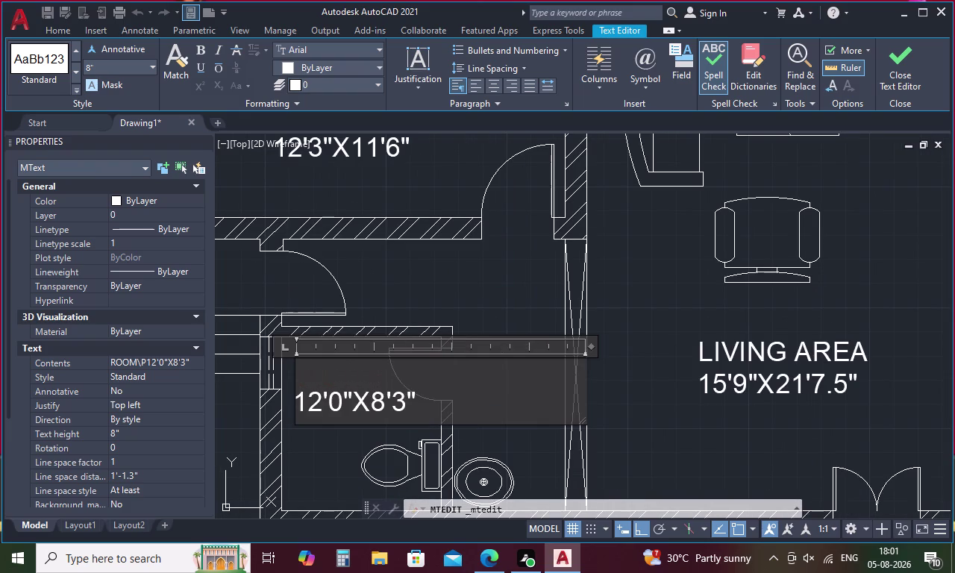
text(TOIK)
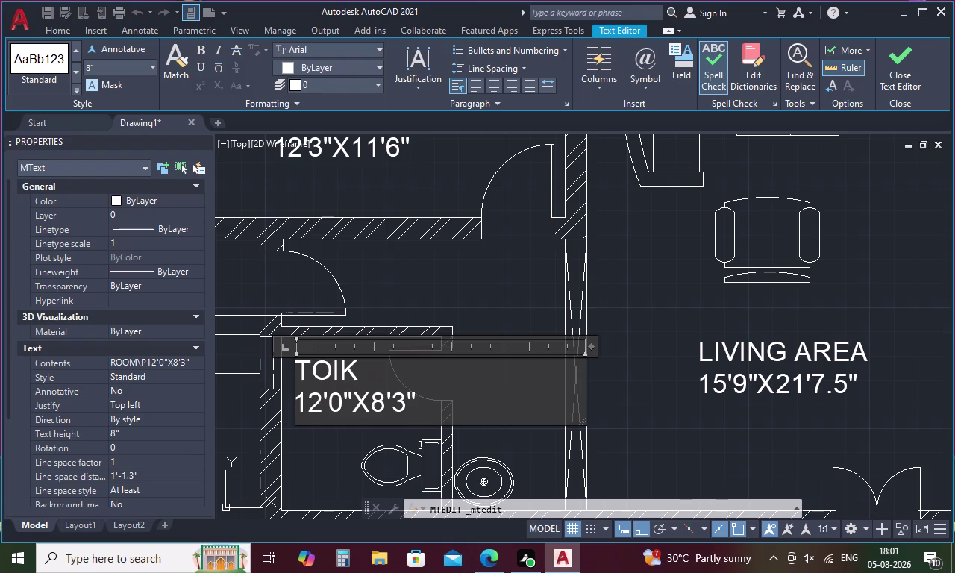
key(BackSpace)
text(LET)
Correct the toilet width in the dimension line to 5'6".
click(343, 401)
key(BackSpace)
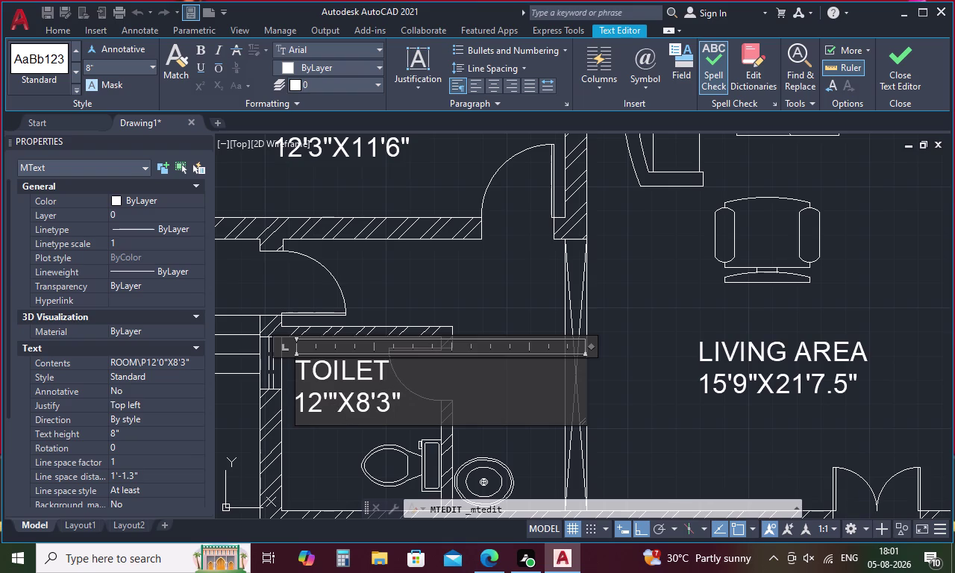
key(6)
key(Left)
key(Left)
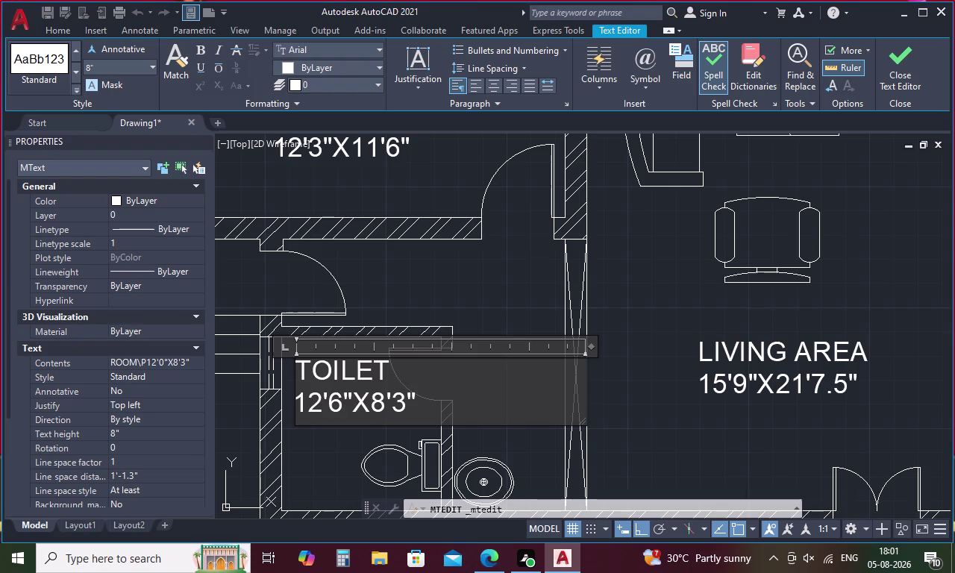
key(BackSpace)
key(BackSpace)
key(5)
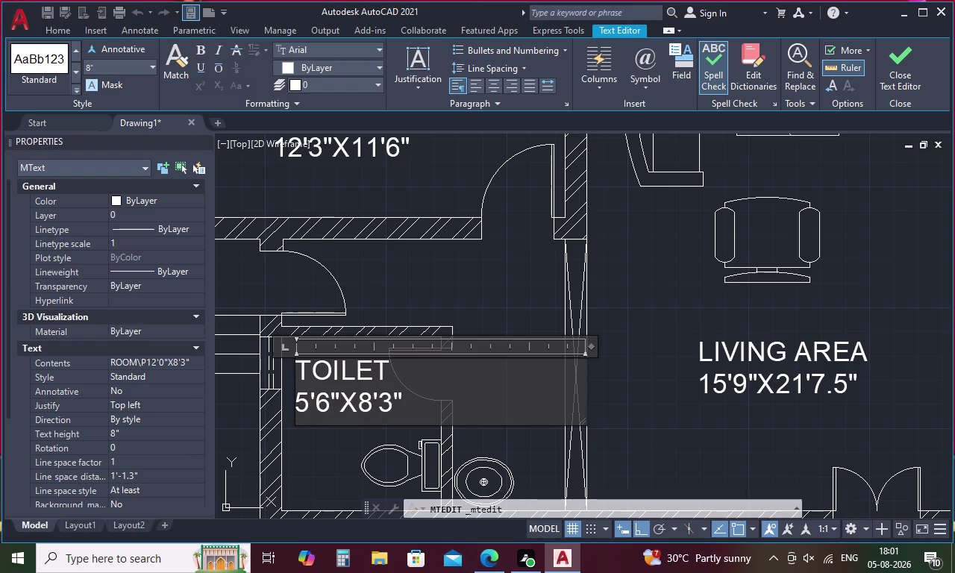
key(Right)
Change the second dimension to 6'4.5" and finish editing the label.
key(Right)
key(Right)
key(Right)
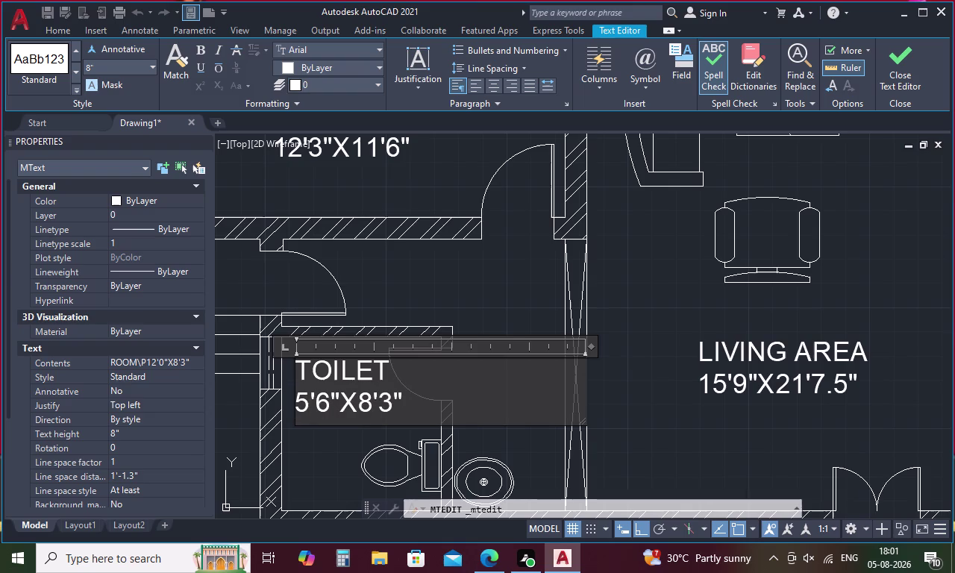
key(Right)
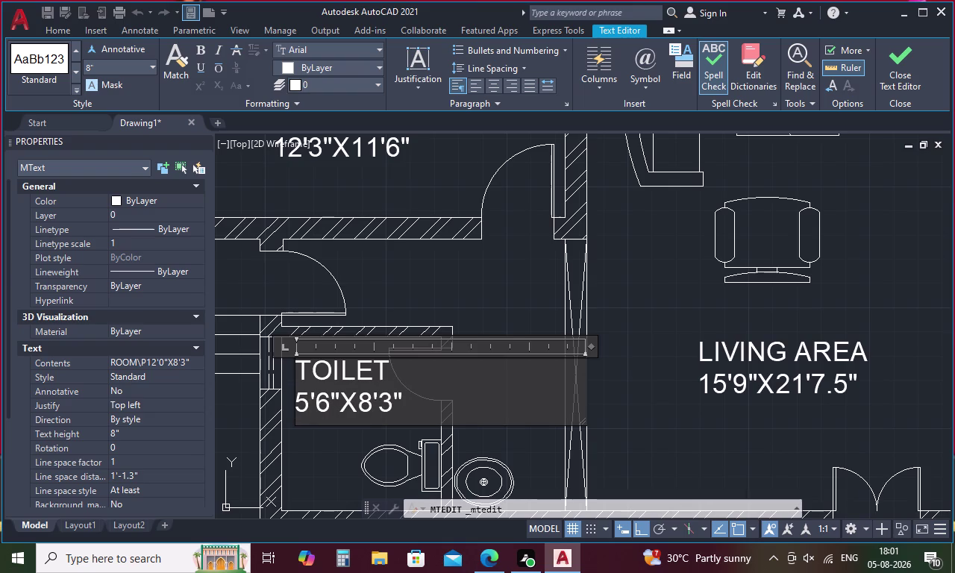
key(BackSpace)
key(1)
key(1)
key(Right)
key(Right)
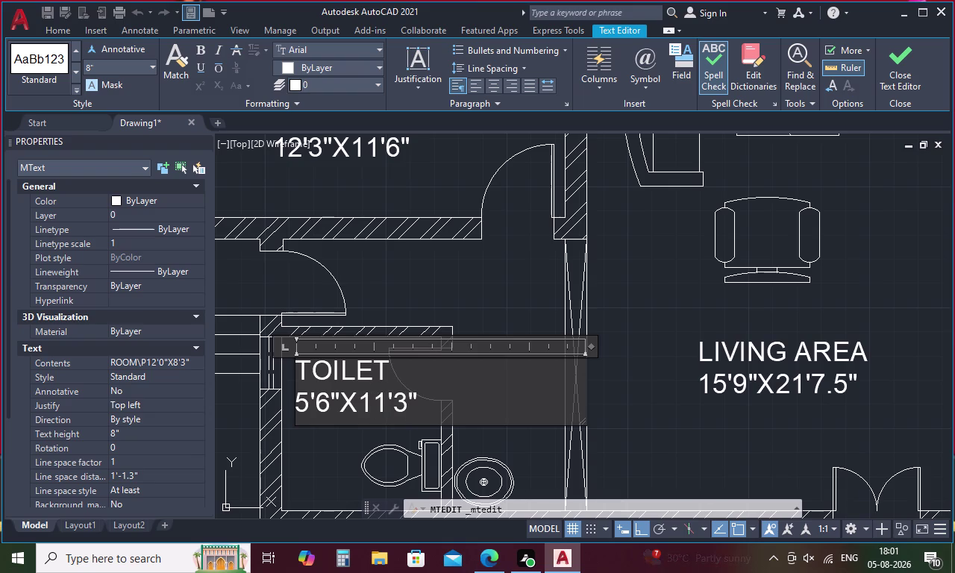
key(BackSpace)
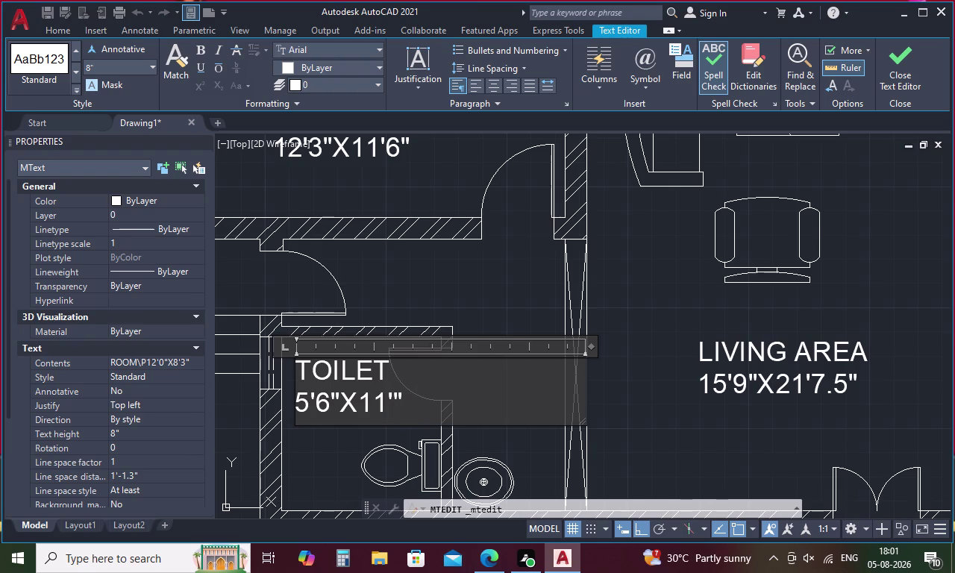
key(Left)
key(Left)
key(Right)
key(BackSpace)
key(BackSpace)
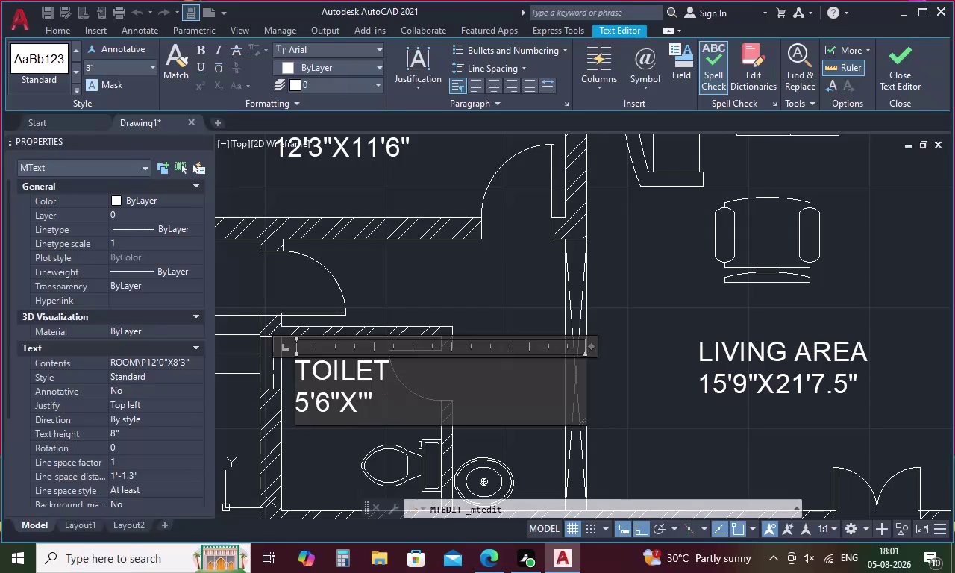
key(6)
key(Right)
key(Right)
key(Left)
key(4)
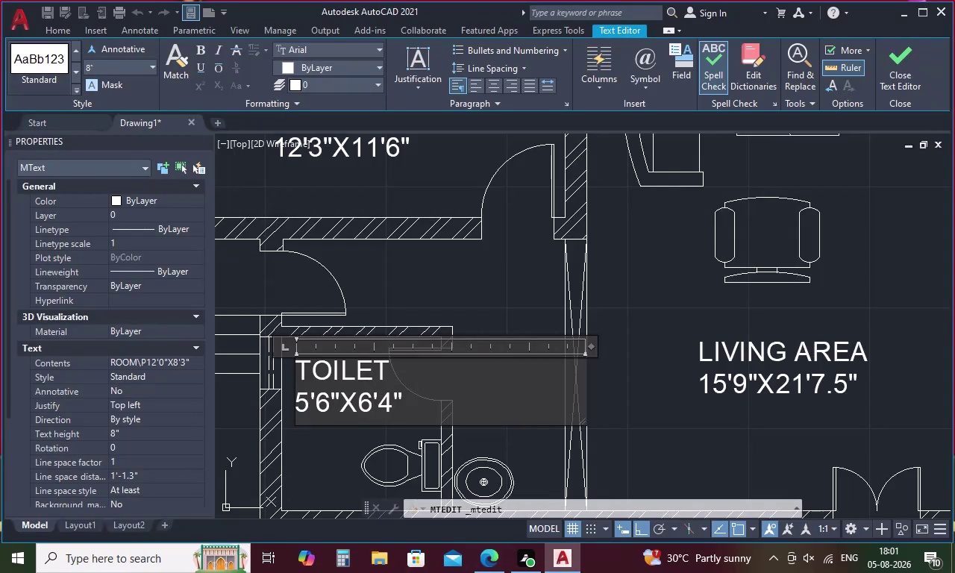
text(.5)
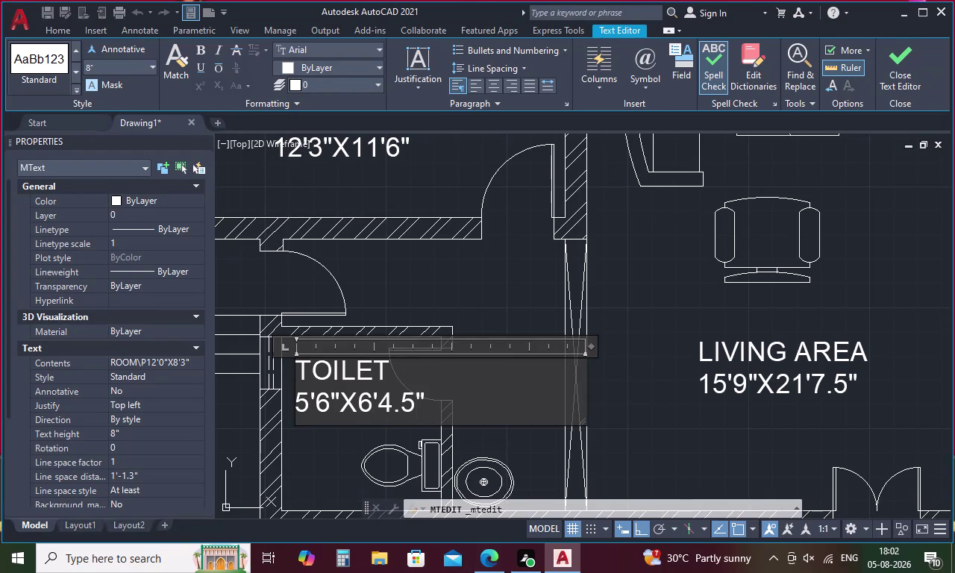
click(493, 398)
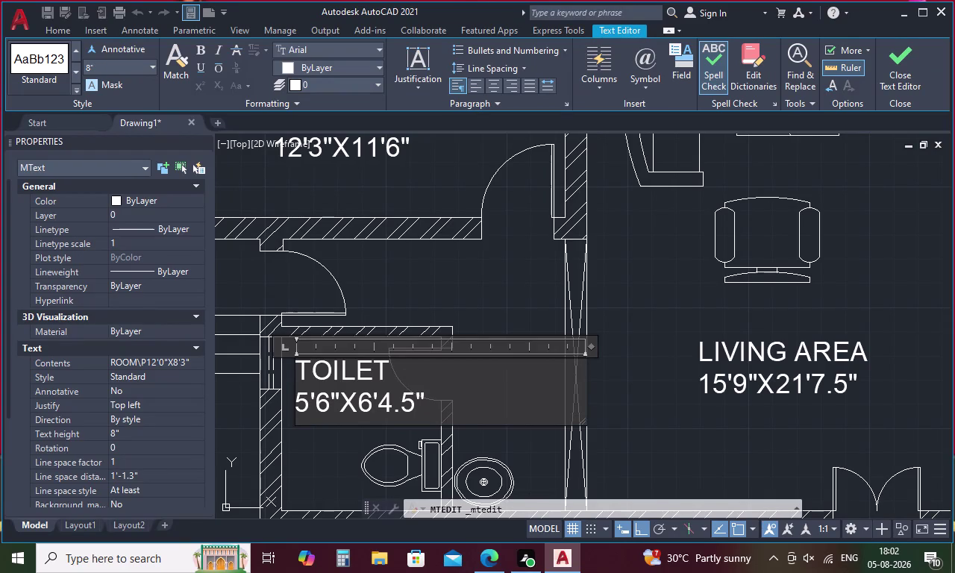
click(479, 407)
click(506, 272)
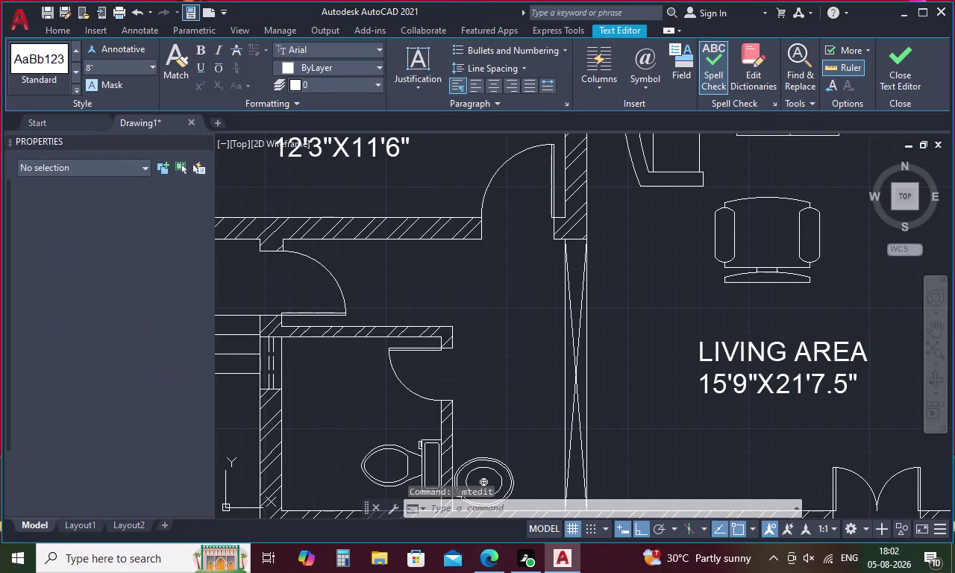
Move the TOILET 5'6"X6'4.5" label slightly left within the toilet room.
middle_drag(489, 322, 489, 287)
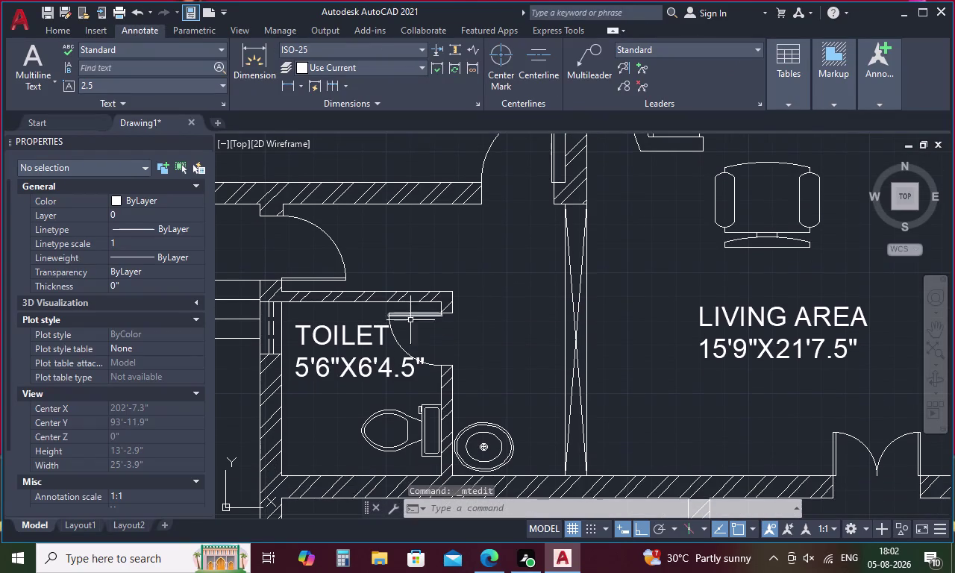
click(346, 342)
right_click(345, 342)
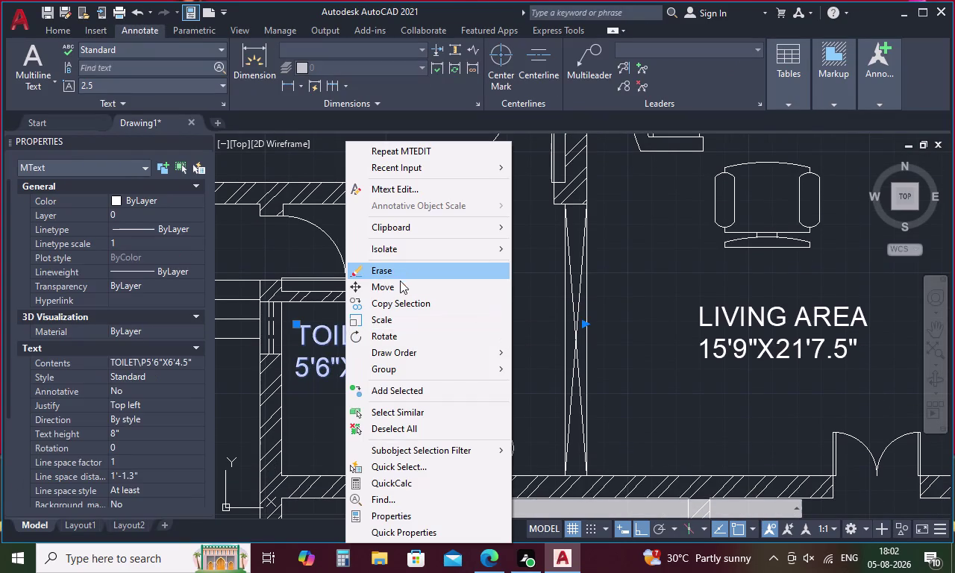
click(398, 284)
click(295, 328)
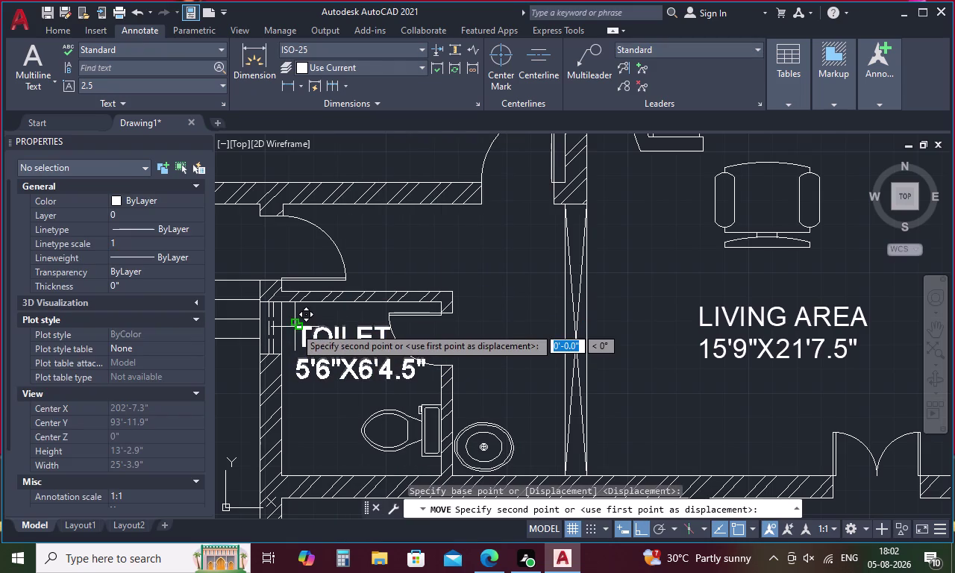
click(288, 327)
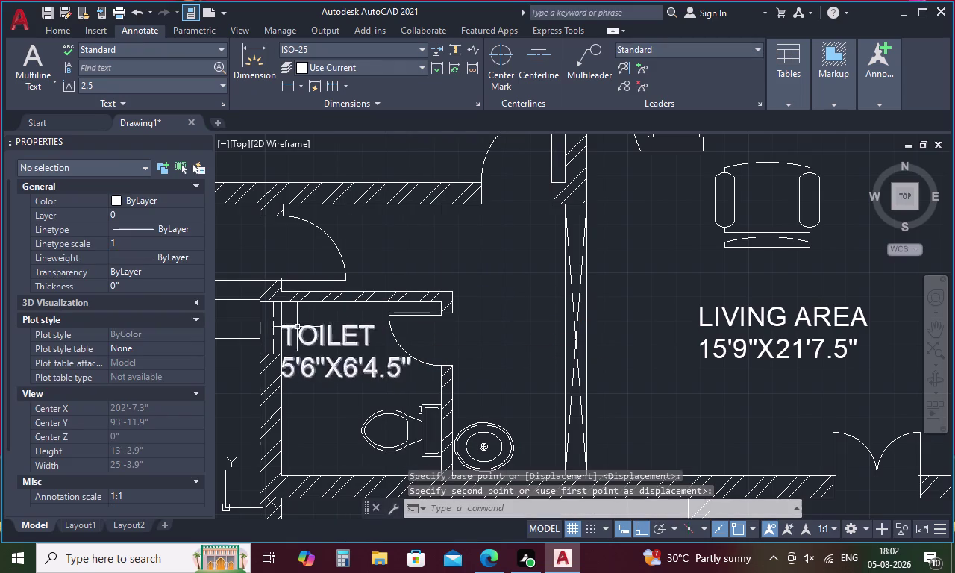
scroll(down, 3)
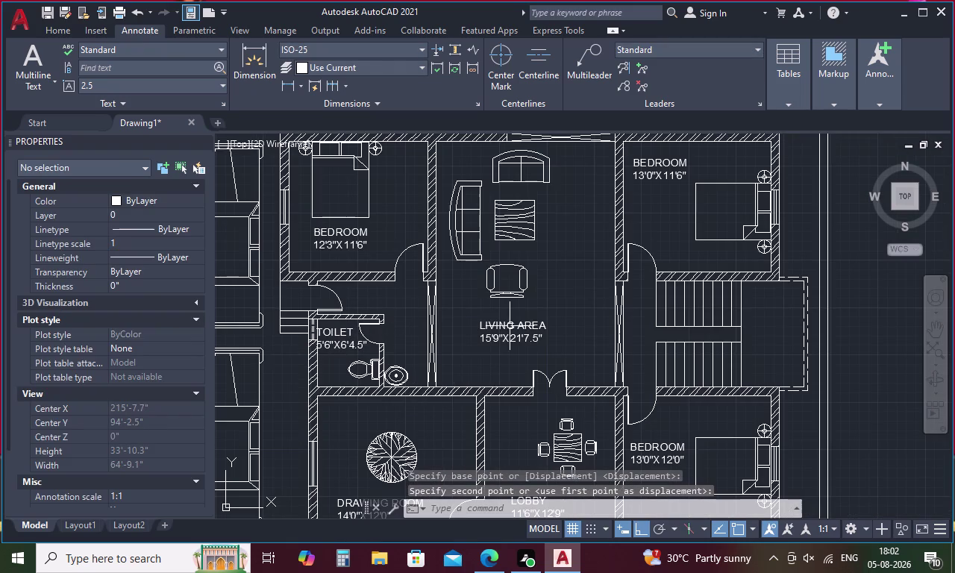
scroll(up, 3)
Nudge the TOILET label slightly right, then zoom out toward the front entrance.
click(317, 319)
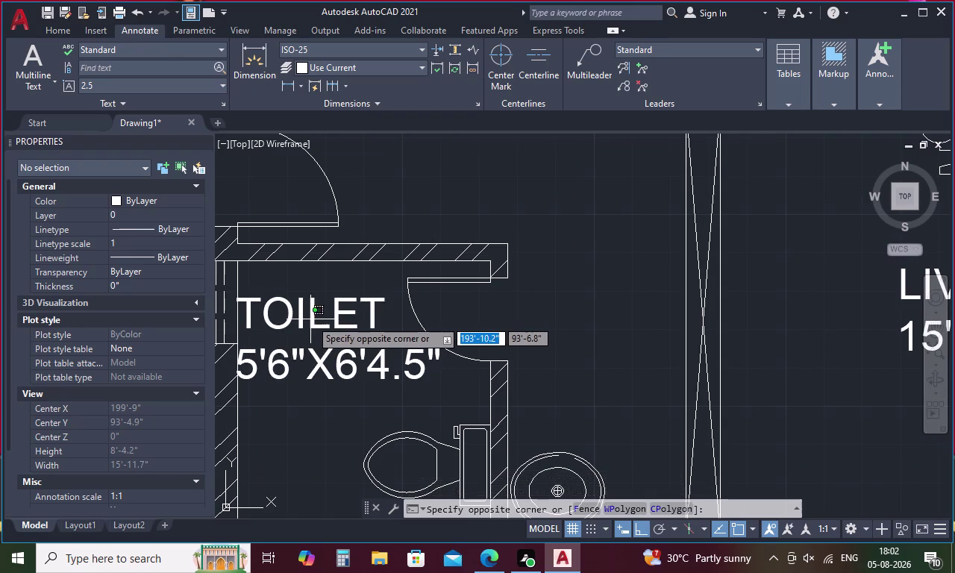
click(310, 320)
right_click(310, 319)
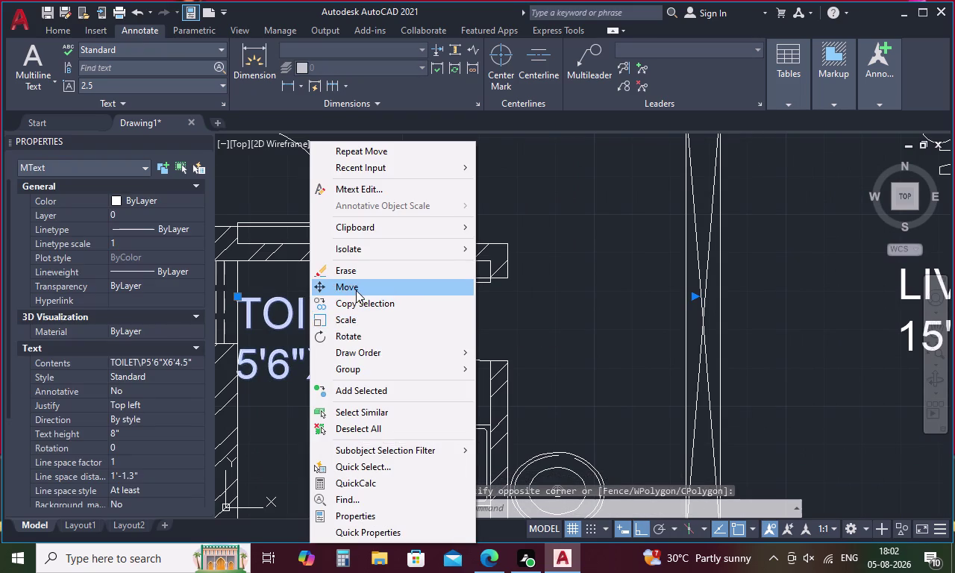
click(356, 291)
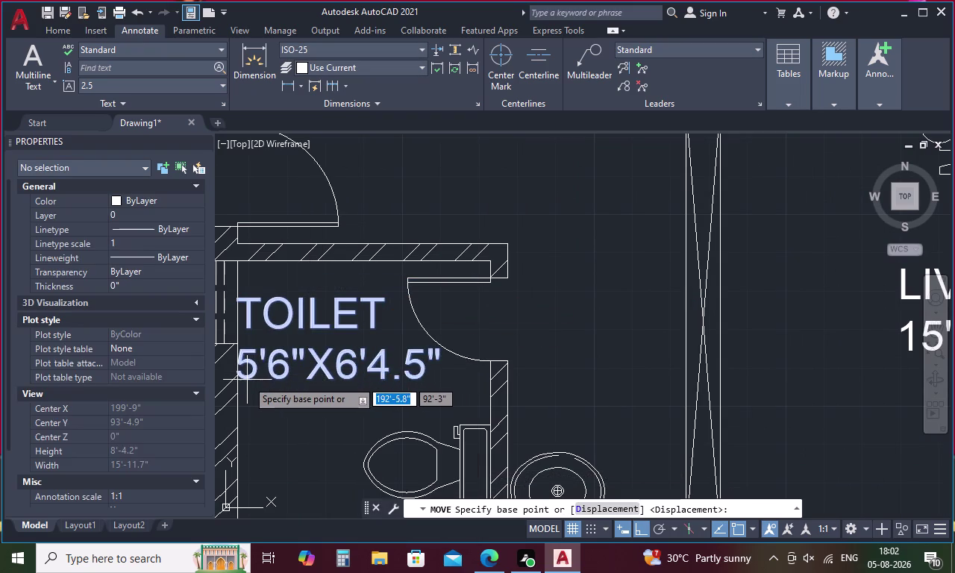
click(246, 378)
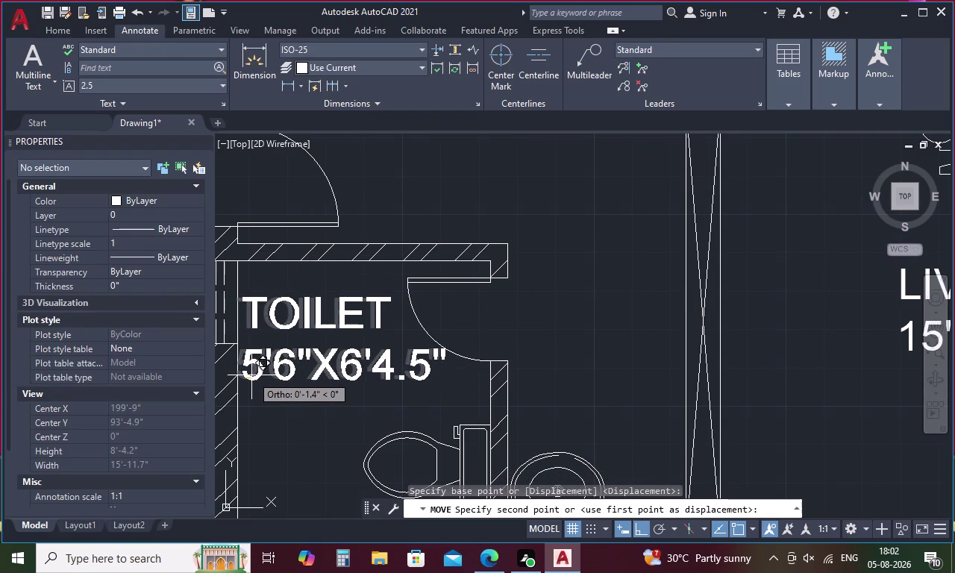
click(251, 375)
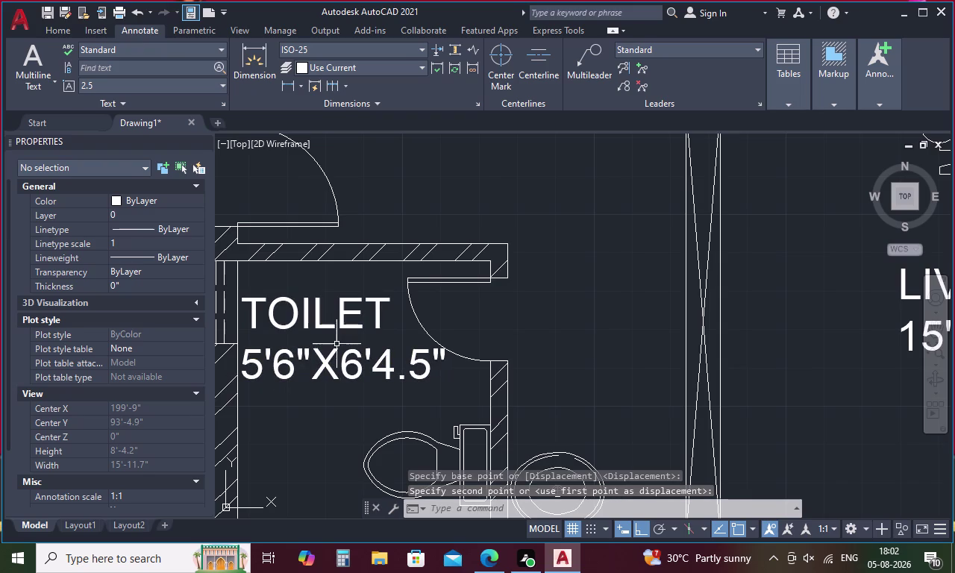
scroll(down, 3)
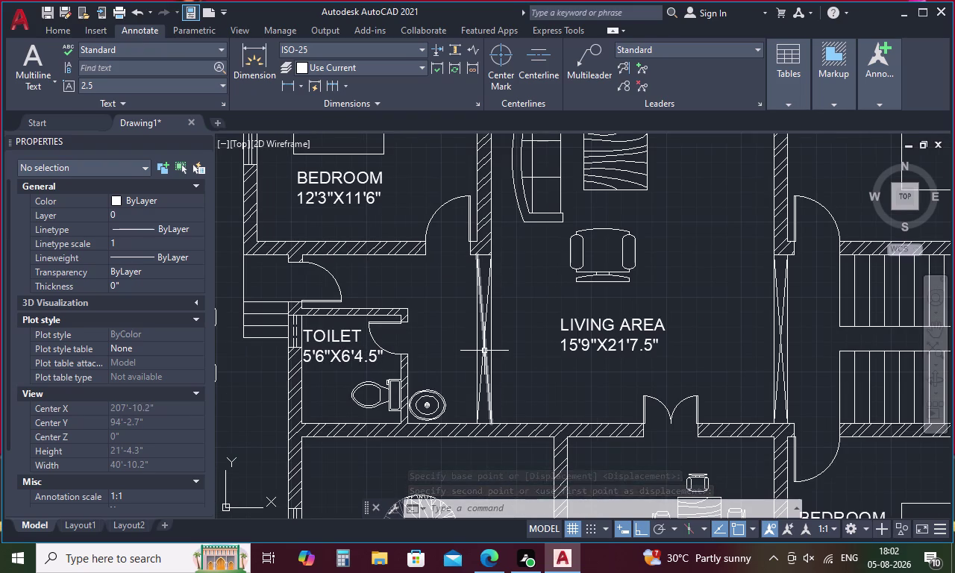
scroll(down, 3)
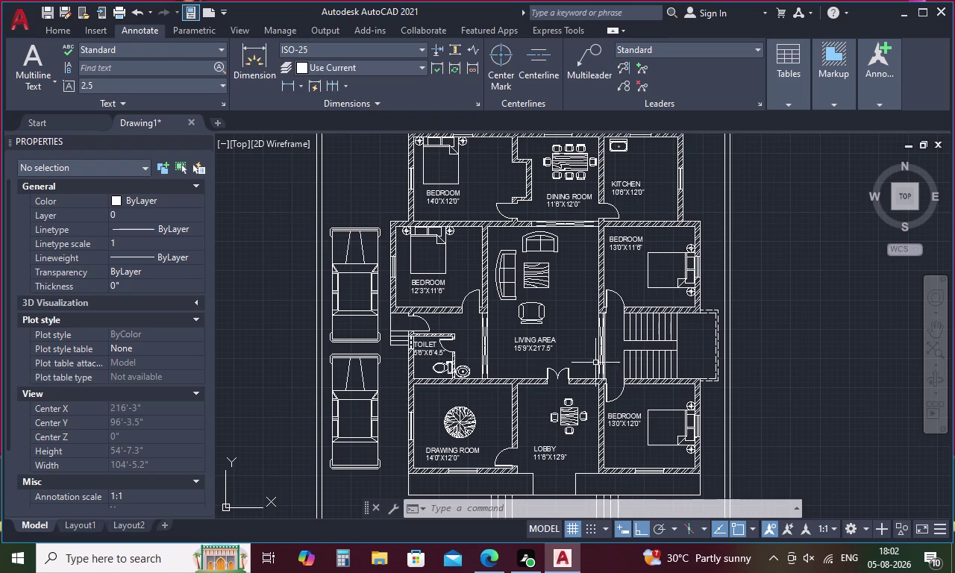
middle_drag(573, 396, 531, 296)
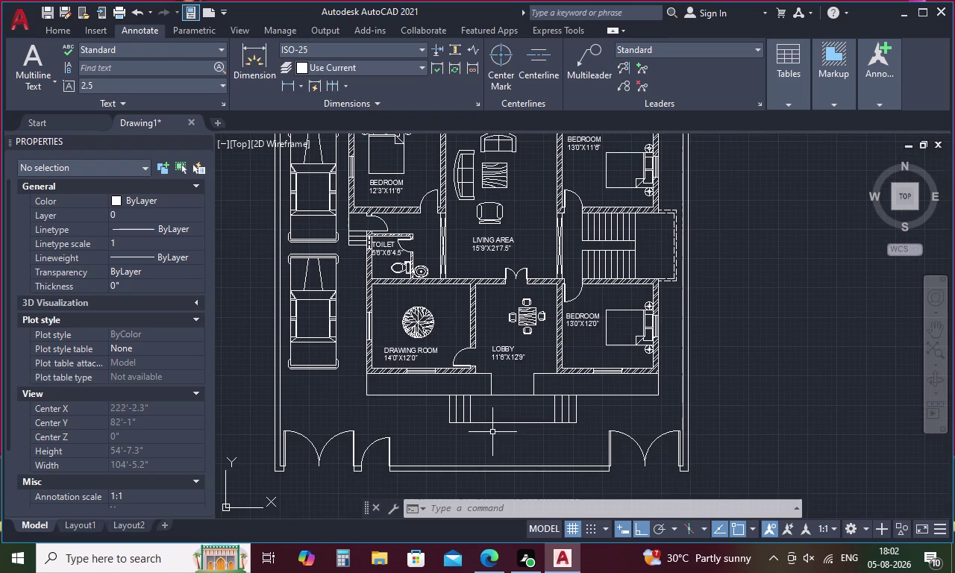
Paste a room label below the lobby and retype its text as VERANDAH.
key(ctrl+v)
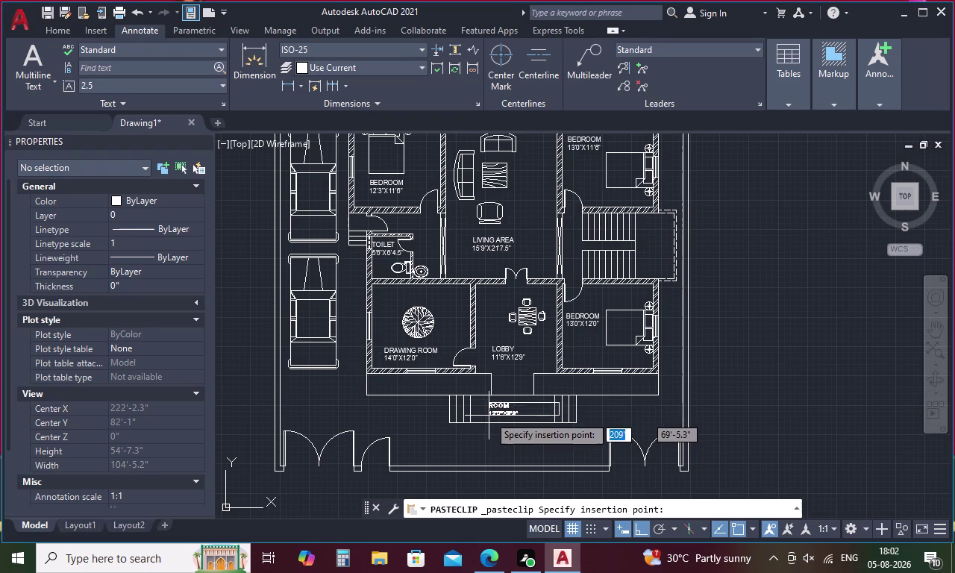
click(487, 414)
double_click(494, 408)
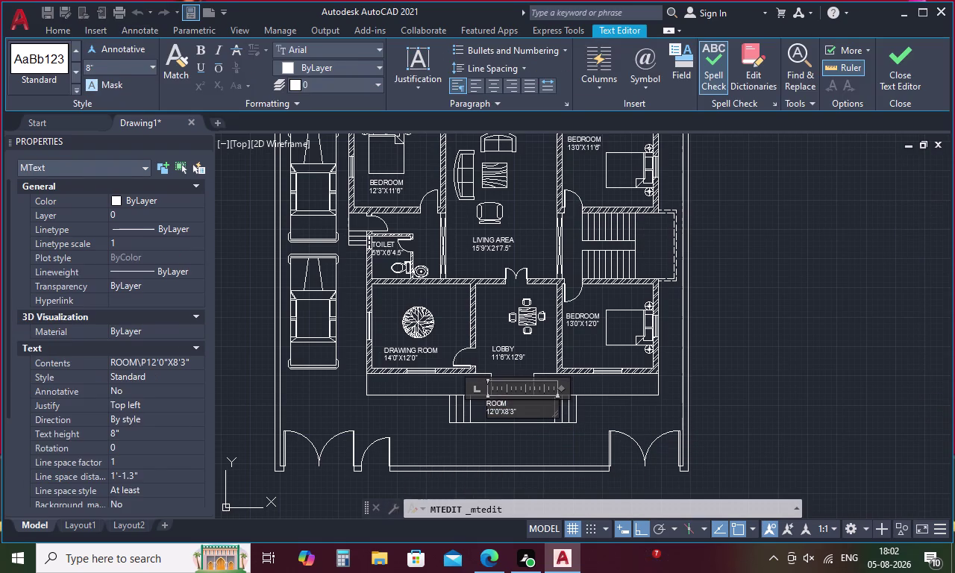
click(520, 407)
click(520, 408)
key(BackSpace)
key(BackSpace)
key(BackSpace)
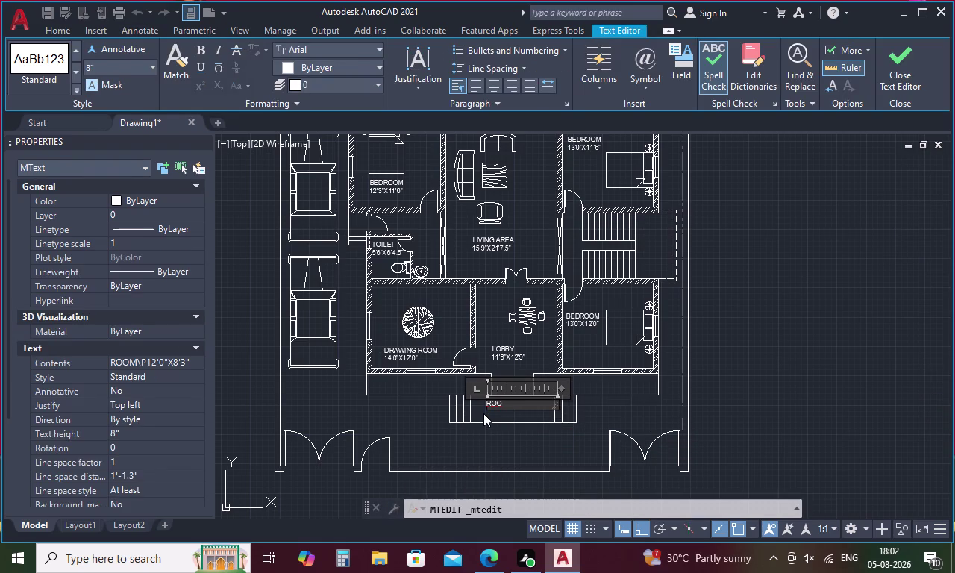
key(BackSpace)
key(BackSpace)
key(BackSpace)
key(BackSpace)
text(V)
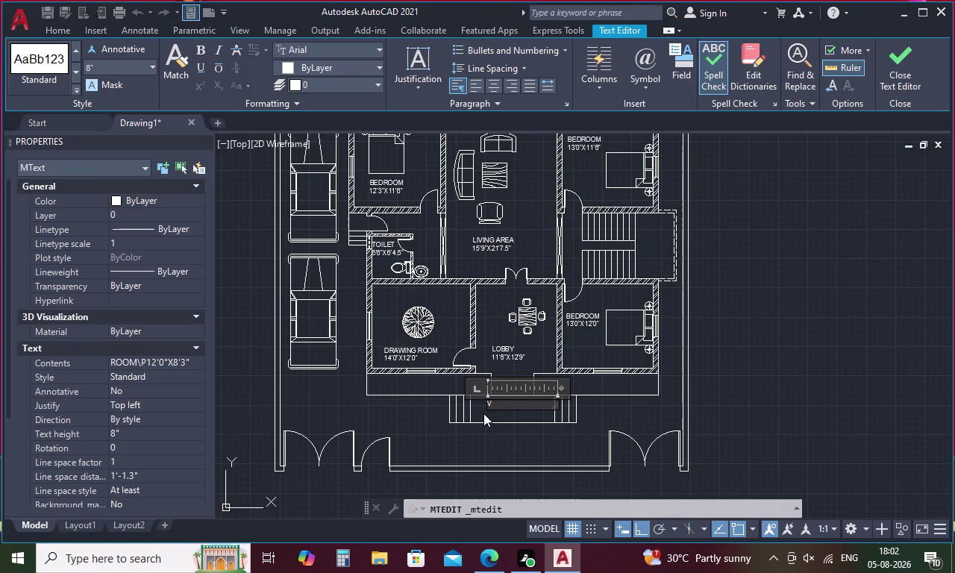
text(ER)
text(AN)
text(DAH)
Set the VERANDAH text height to 10 and close the editor.
drag(531, 408, 479, 416)
drag(527, 394, 521, 399)
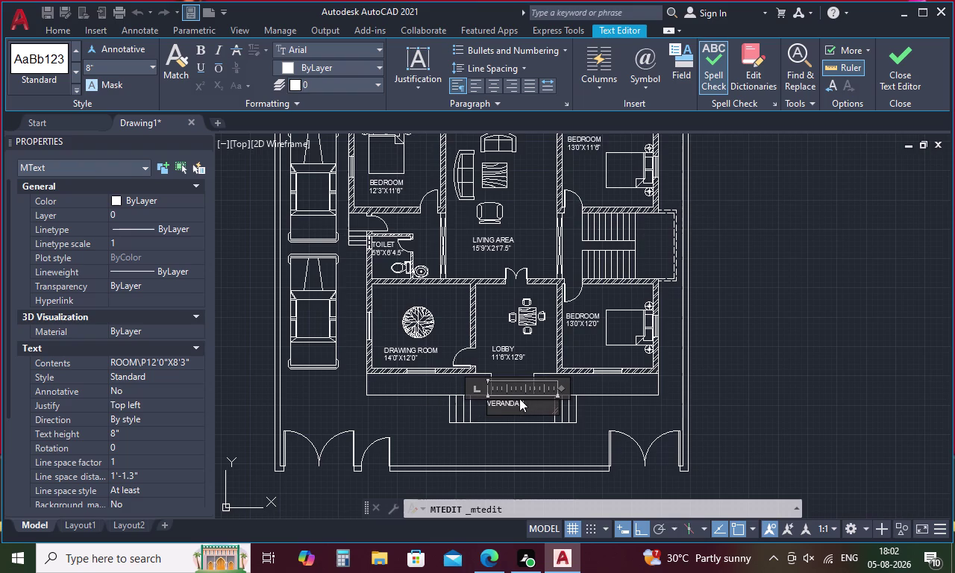
drag(521, 398, 497, 399)
scroll(up, 3)
drag(598, 410, 408, 421)
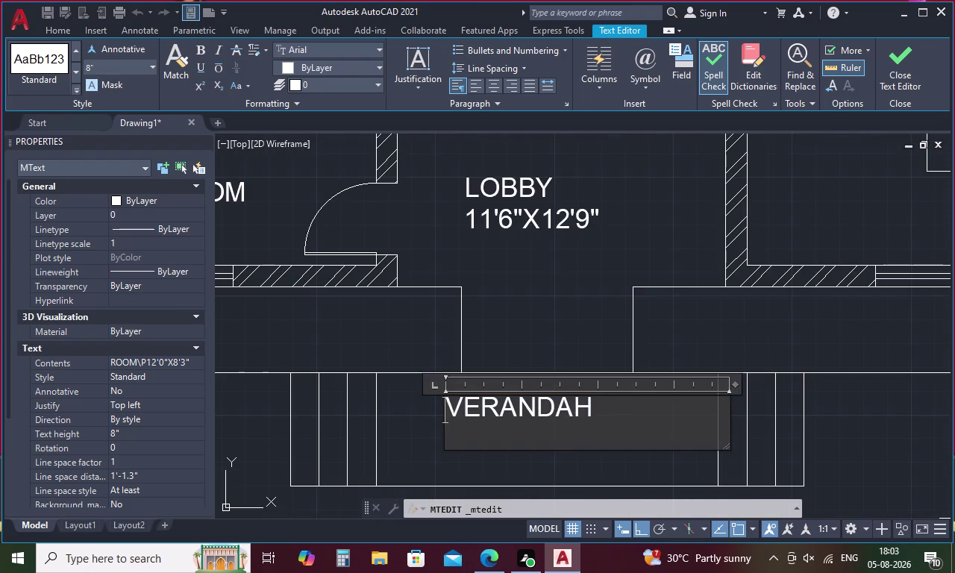
click(100, 64)
key(BackSpace)
text(10)
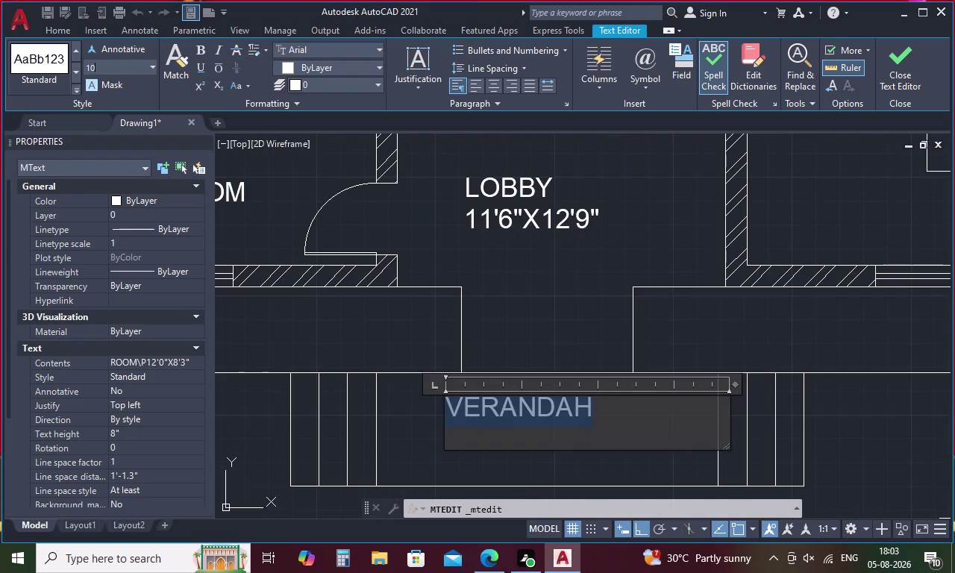
key(Return)
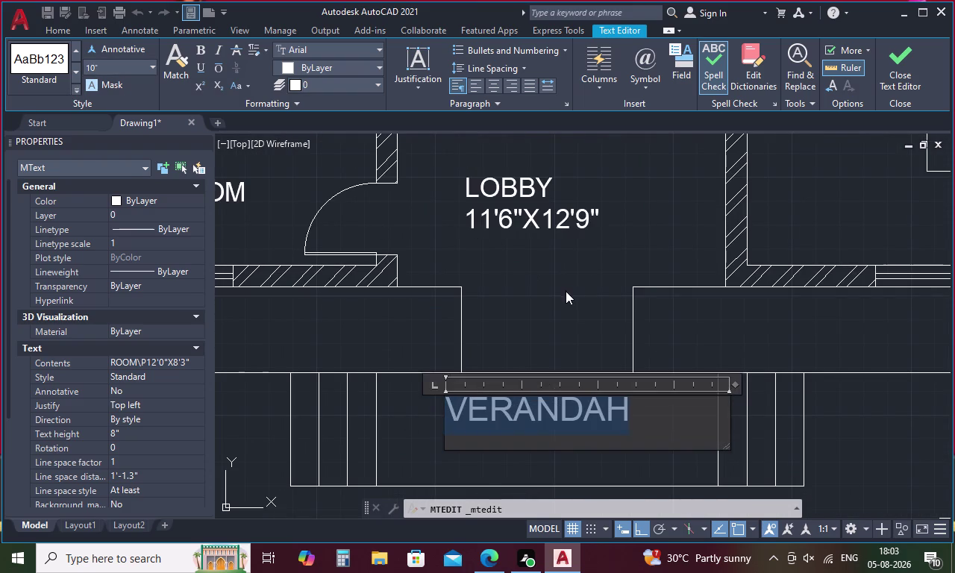
click(566, 291)
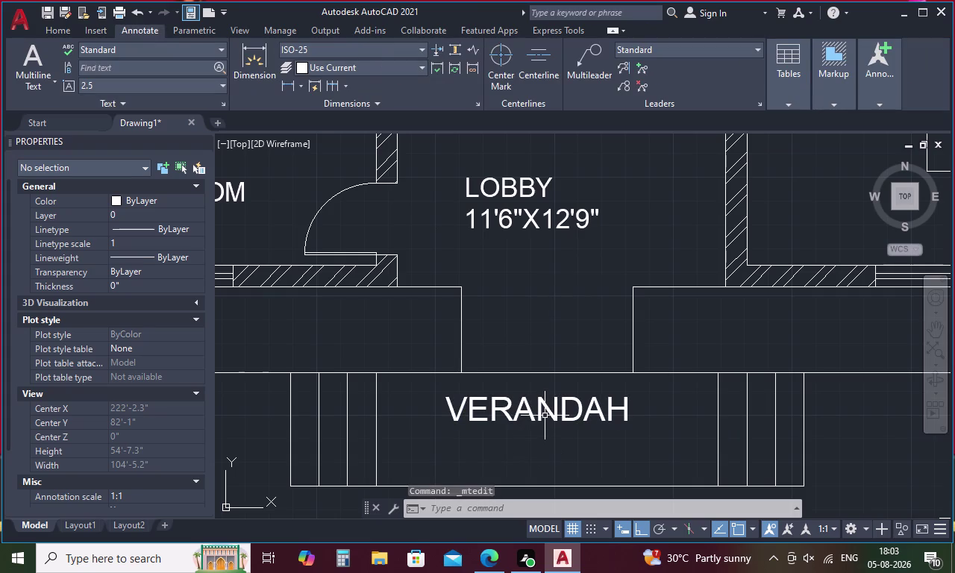
Move the VERANDAH label into the verandah strip below the lobby.
click(544, 412)
right_click(544, 411)
click(585, 149)
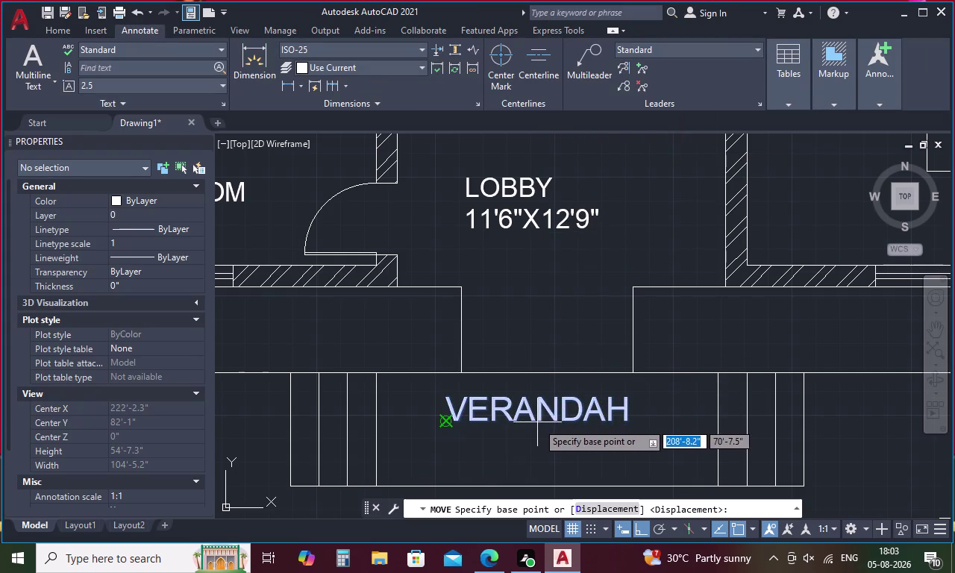
click(532, 418)
click(532, 450)
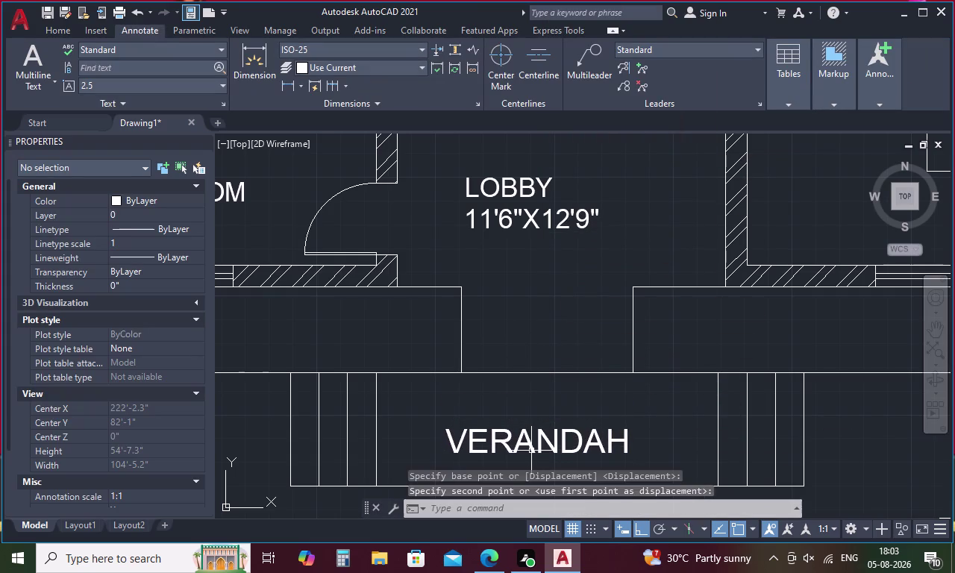
scroll(down, 3)
click(536, 436)
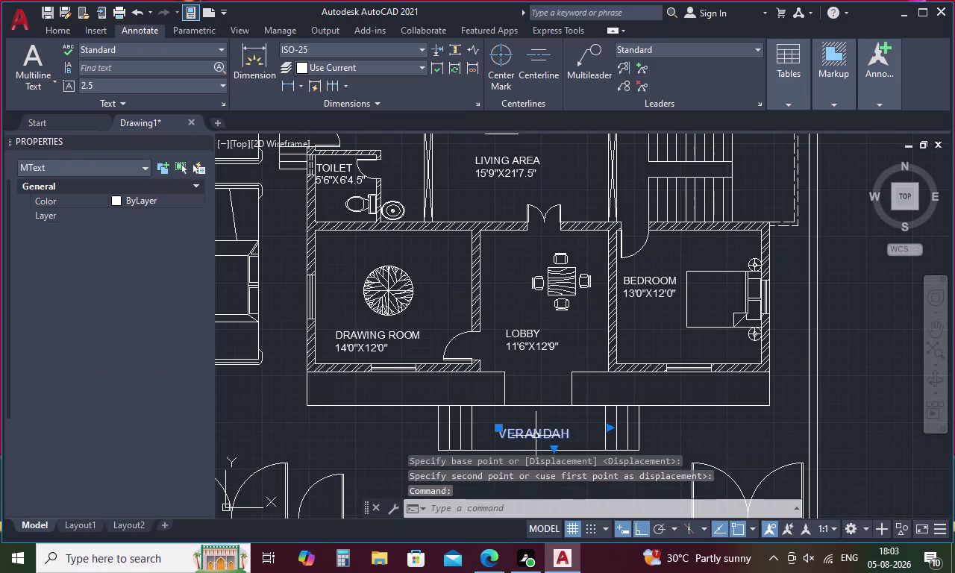
right_click(536, 435)
click(567, 183)
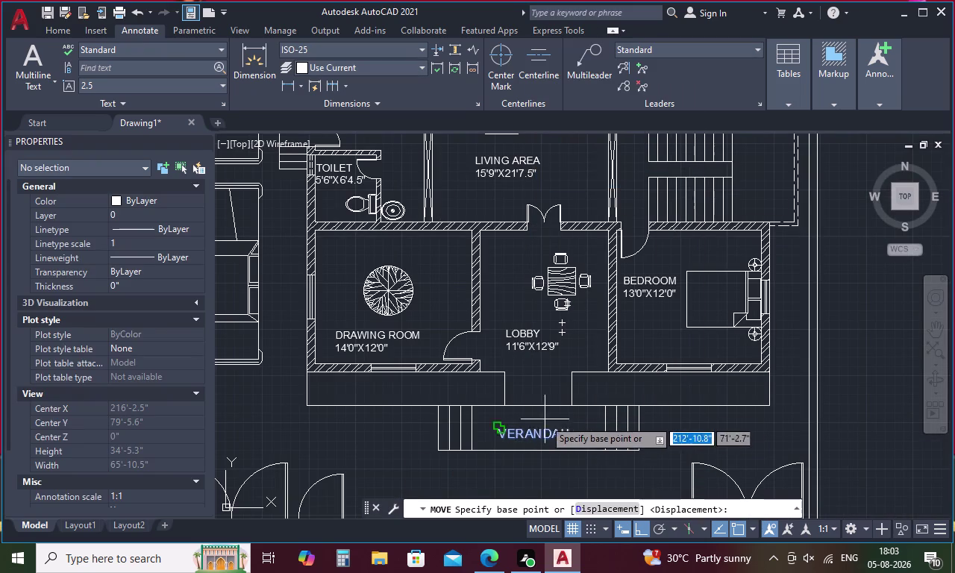
click(534, 432)
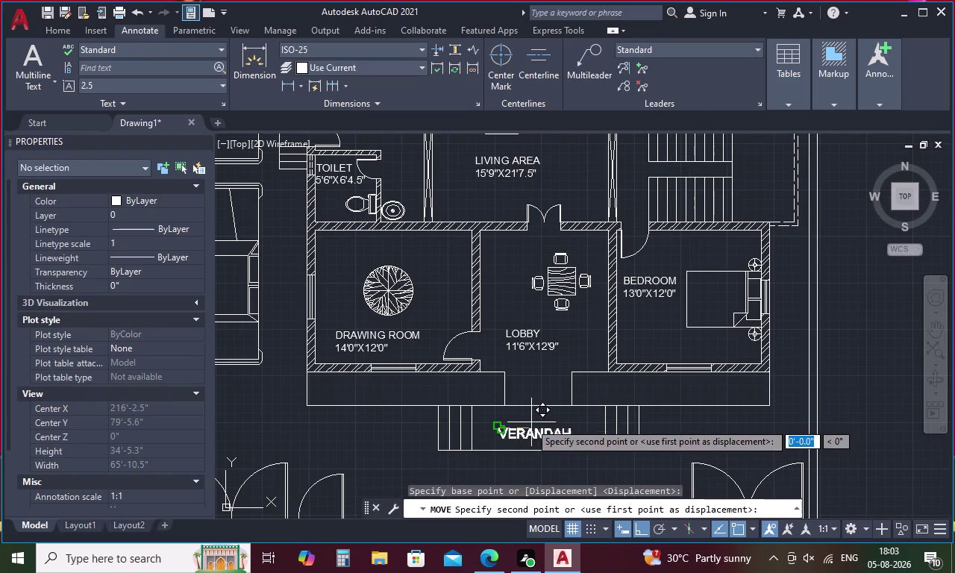
scroll(up, 3)
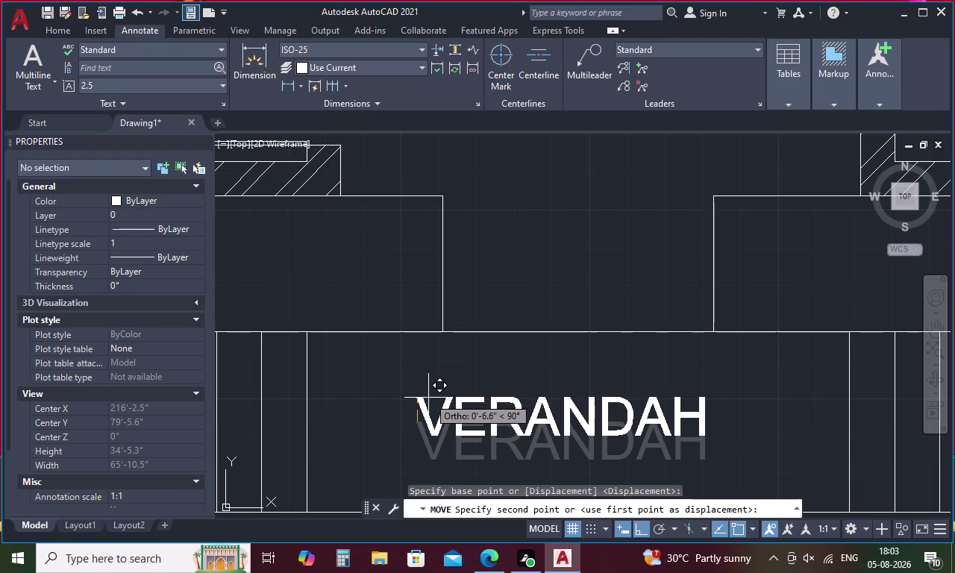
click(427, 402)
scroll(down, 3)
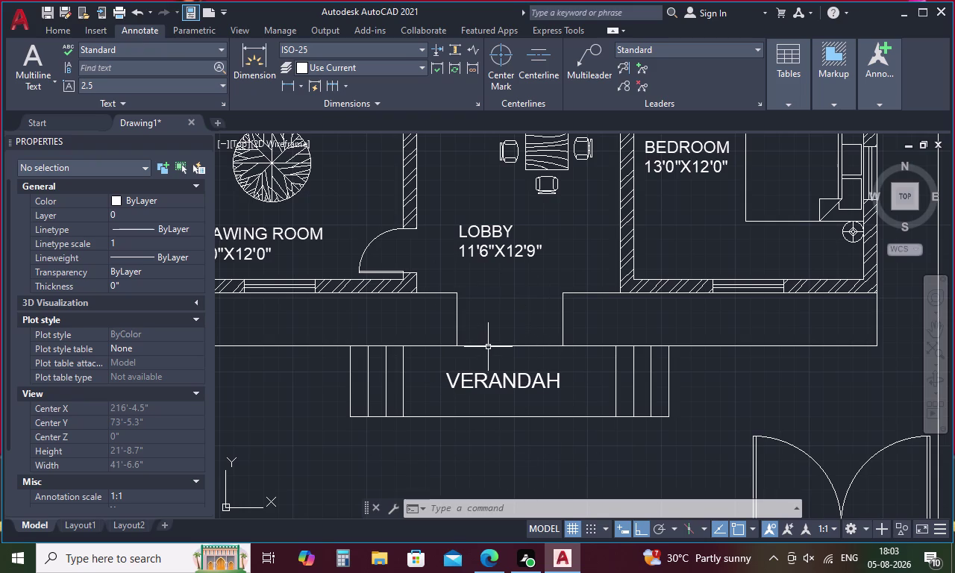
scroll(down, 3)
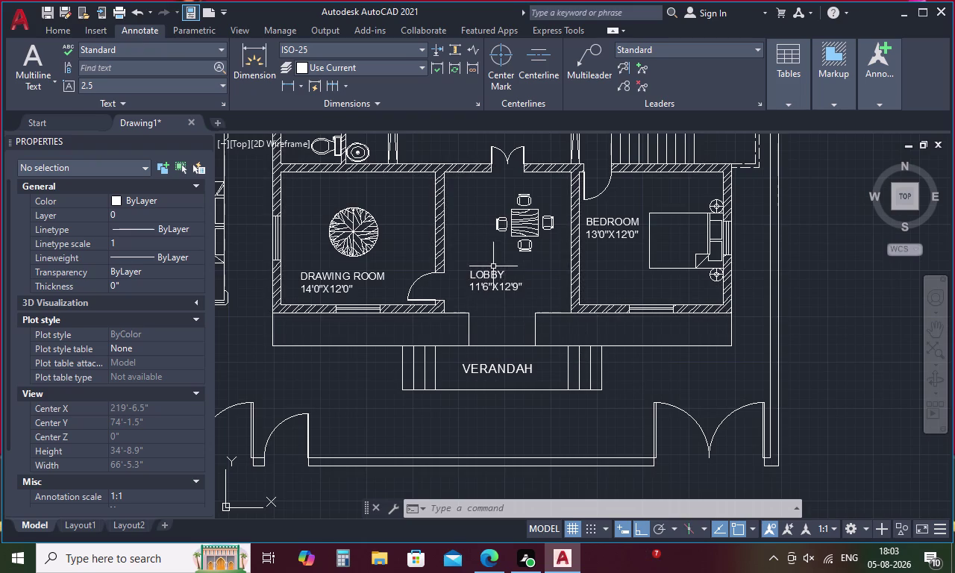
Zoom to the dining room area and paste the copied ROOM 12'0"X8'3" label.
middle_drag(494, 266, 547, 390)
scroll(down, 3)
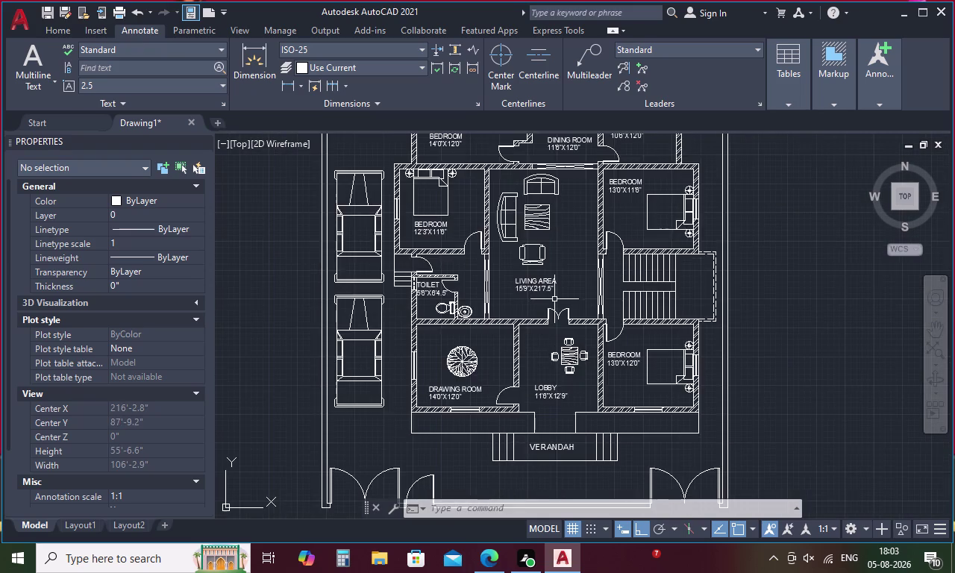
scroll(down, 3)
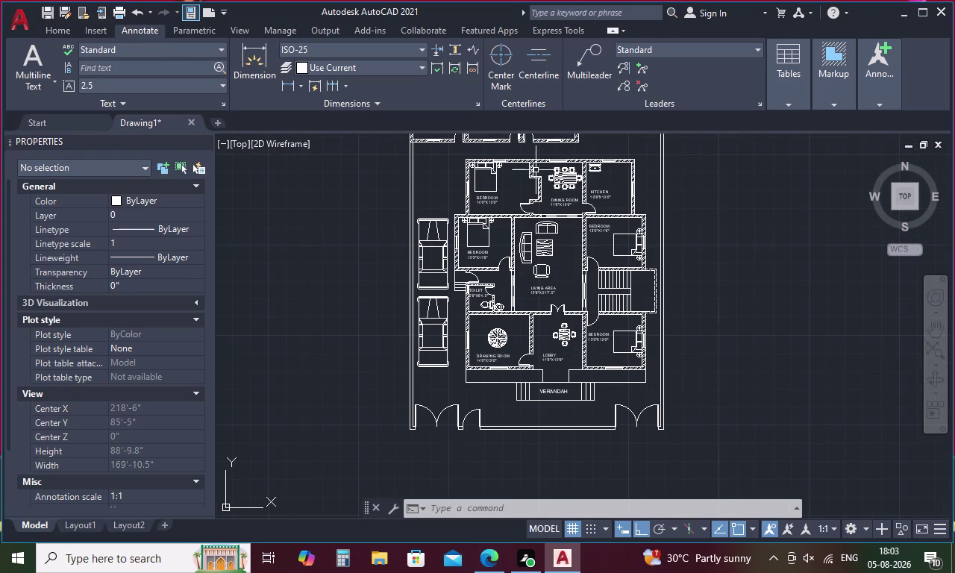
scroll(up, 3)
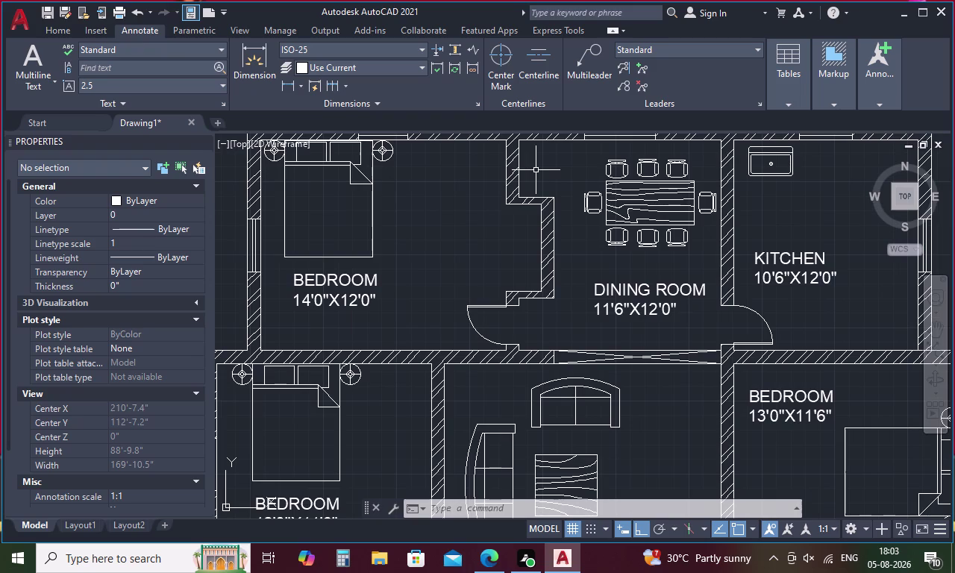
key(ctrl+v)
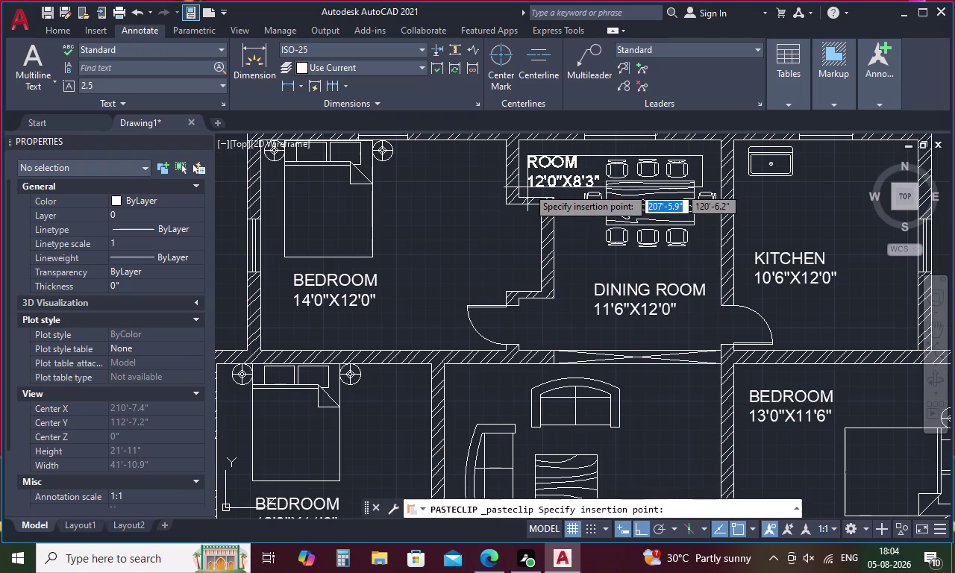
Place the pasted label in the nook beside the dining room.
click(521, 185)
double_click(531, 177)
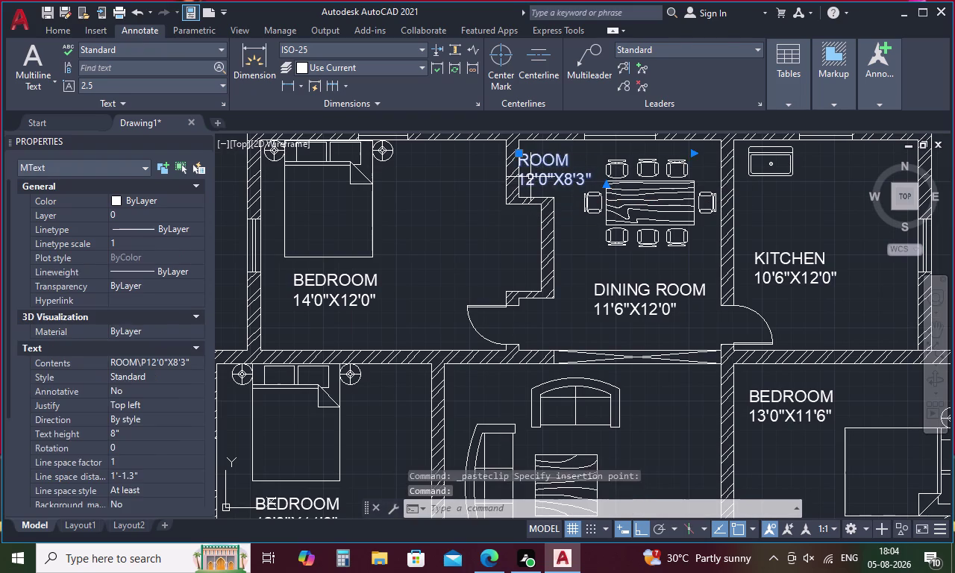
double_click(556, 176)
double_click(555, 176)
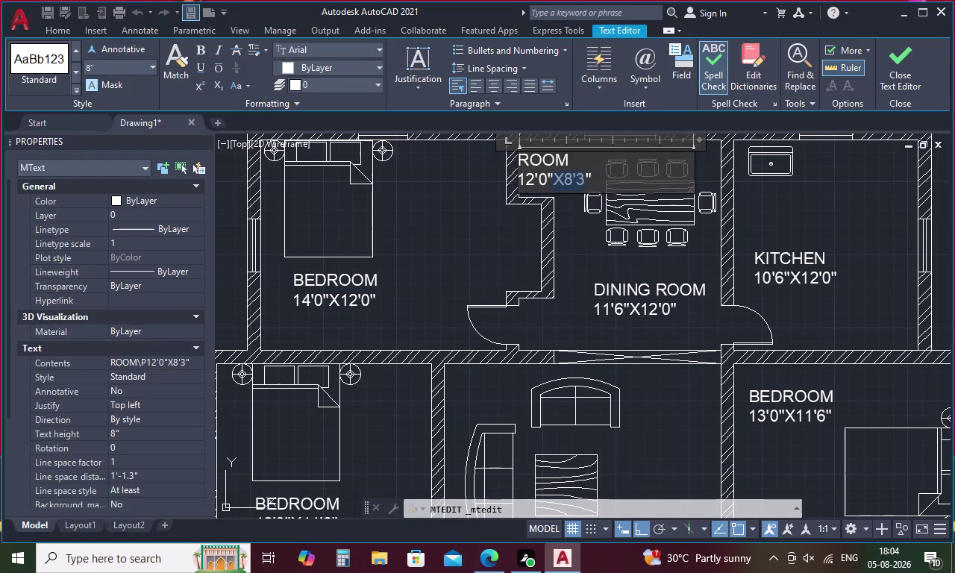
click(551, 173)
triple_click(544, 161)
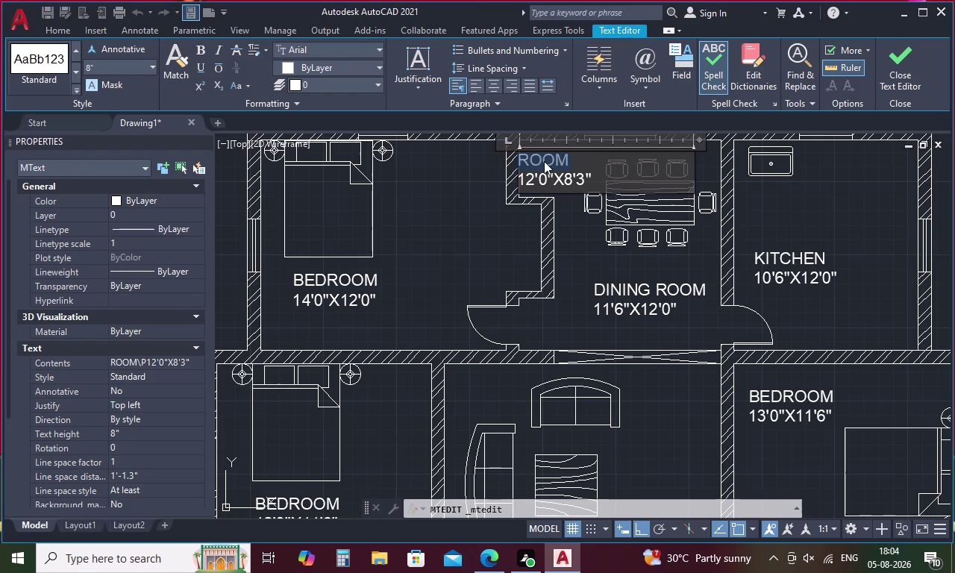
triple_click(544, 164)
click(544, 164)
key(Escape)
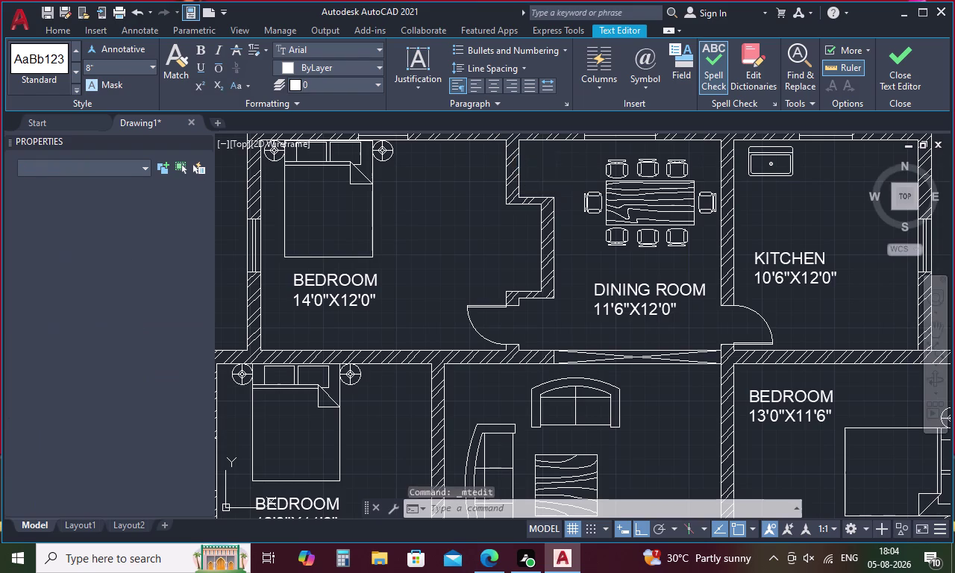
Replace the pasted room text with PUJA.
double_click(543, 181)
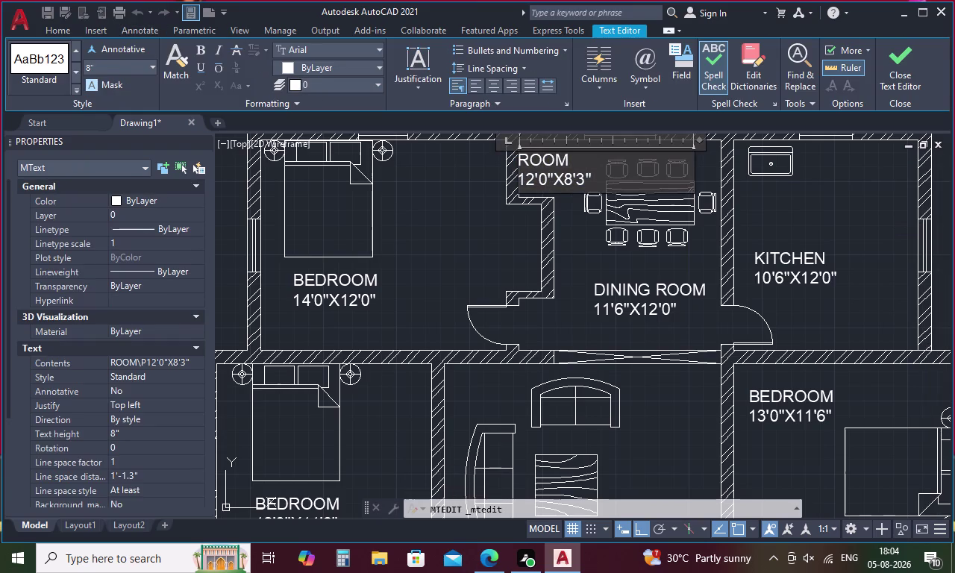
click(590, 178)
key(BackSpace)
key(BackSpace)
key(BackSpace)
key(space)
text(P)
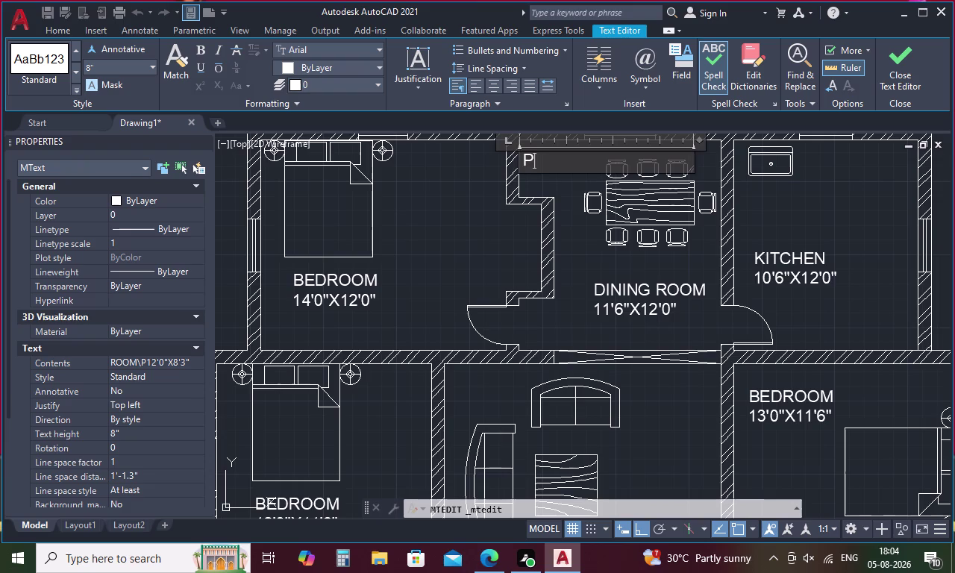
text(UJA)
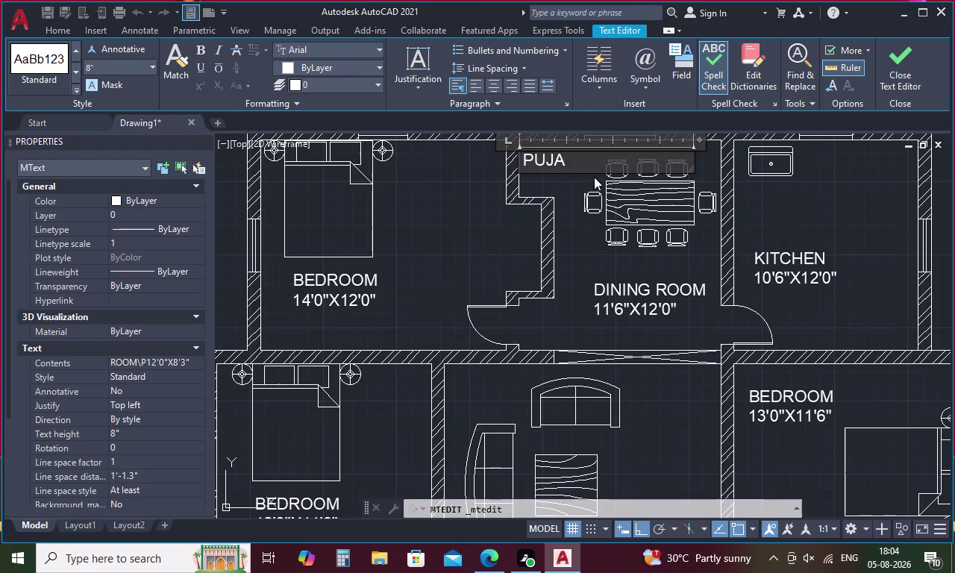
Set the PUJA text height to 6" and close the text editor.
drag(564, 151, 531, 160)
drag(531, 160, 526, 162)
drag(573, 156, 512, 172)
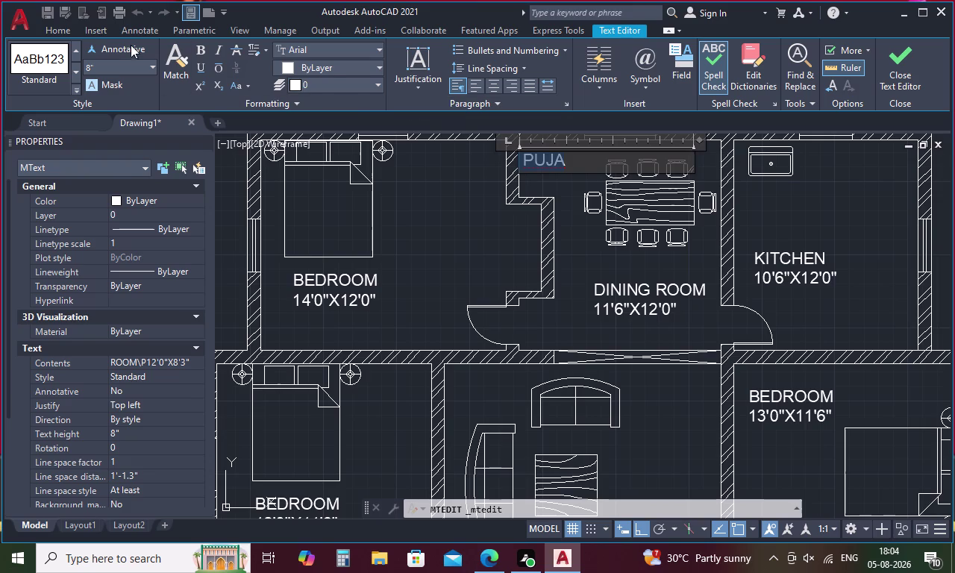
click(105, 61)
key(BackSpace)
key(6)
key(Return)
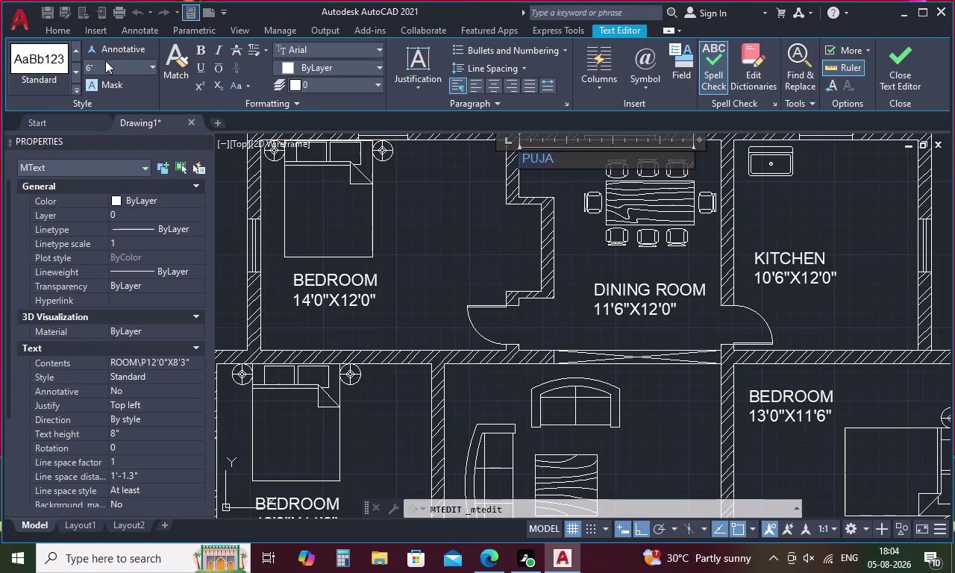
click(569, 170)
click(548, 179)
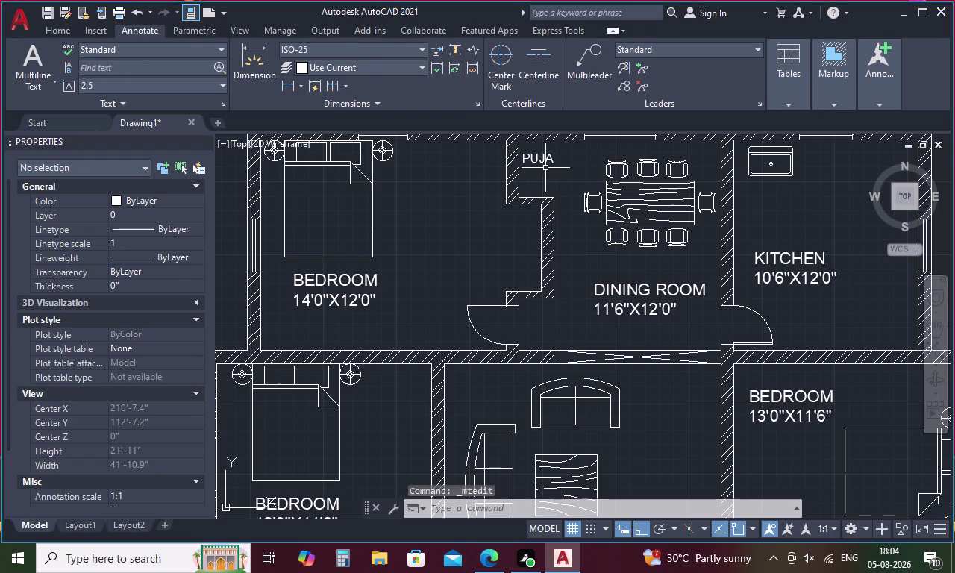
Move the PUJA label twice to reposition it within the nook.
click(541, 158)
right_click(540, 158)
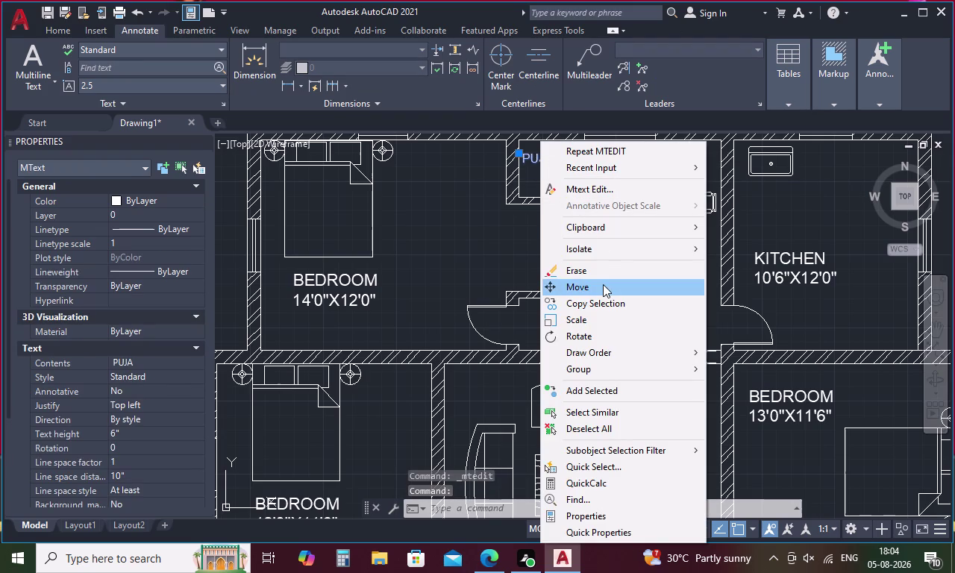
click(603, 285)
click(541, 162)
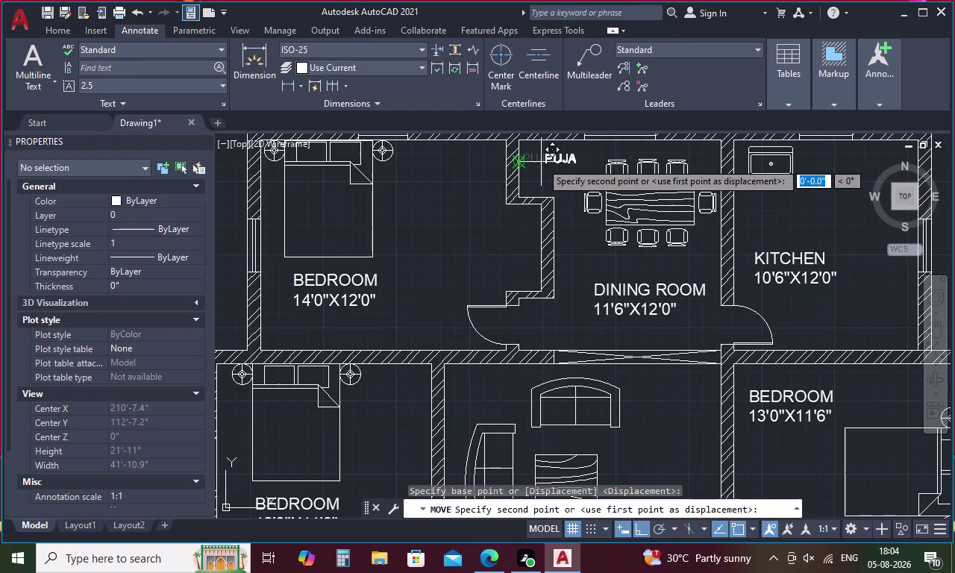
click(541, 165)
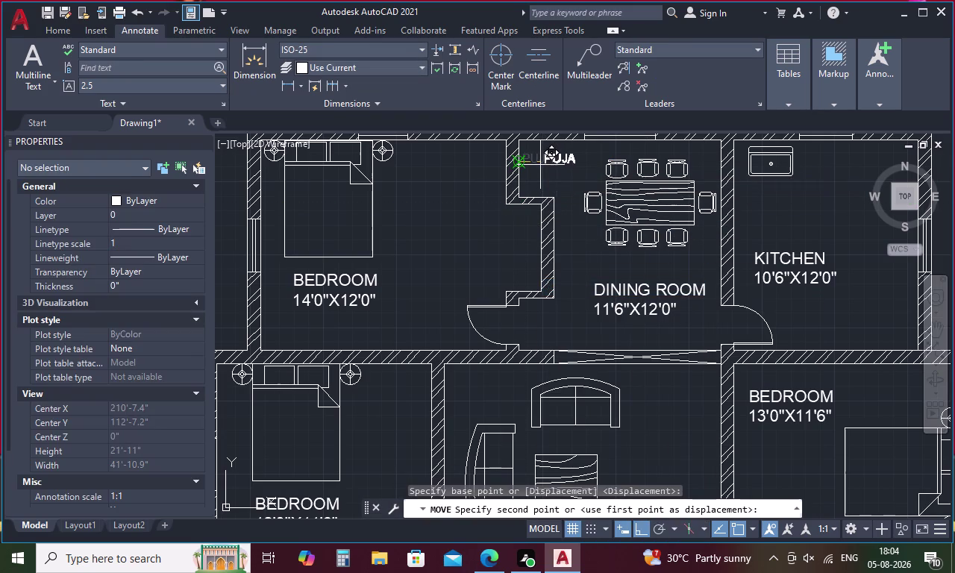
click(540, 160)
right_click(540, 160)
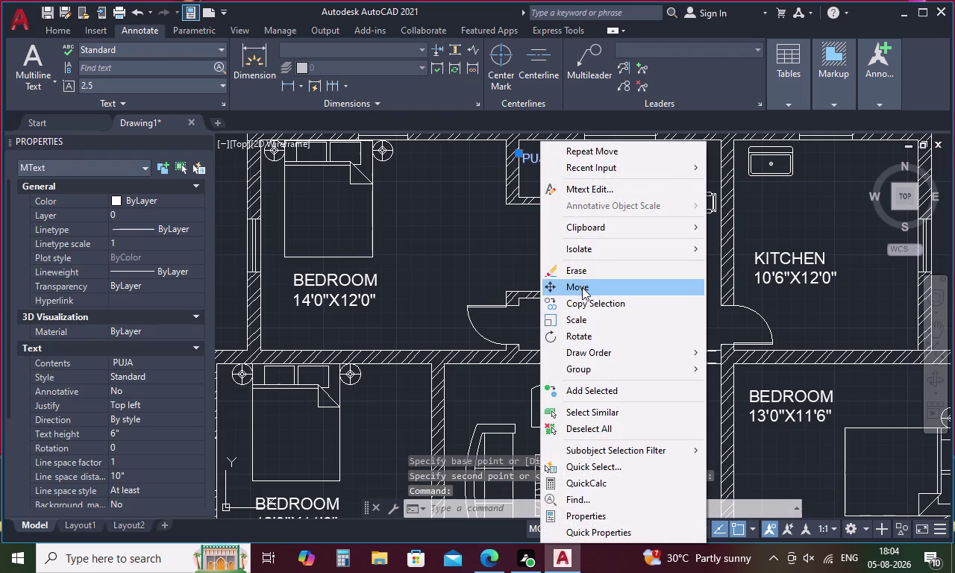
click(582, 287)
scroll(up, 3)
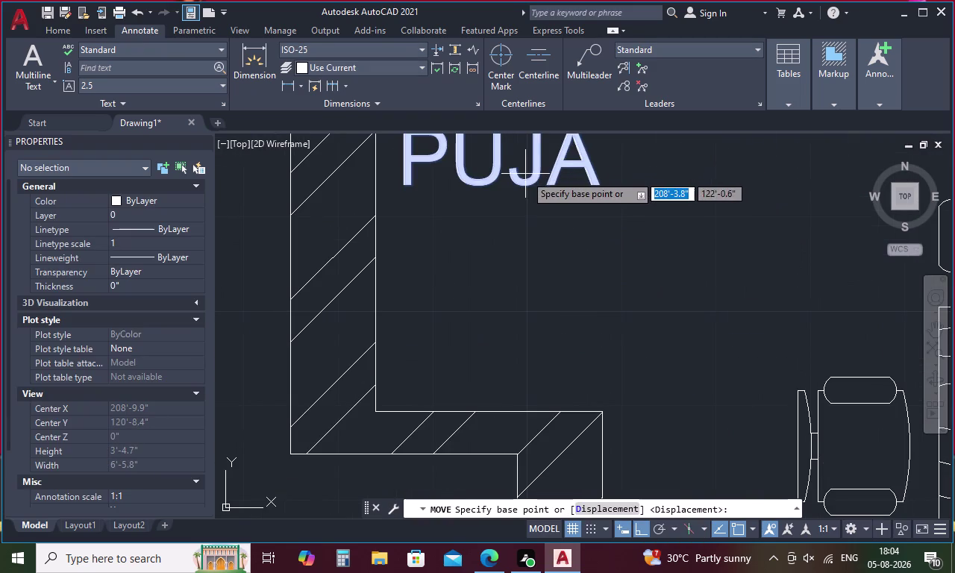
click(526, 185)
click(594, 199)
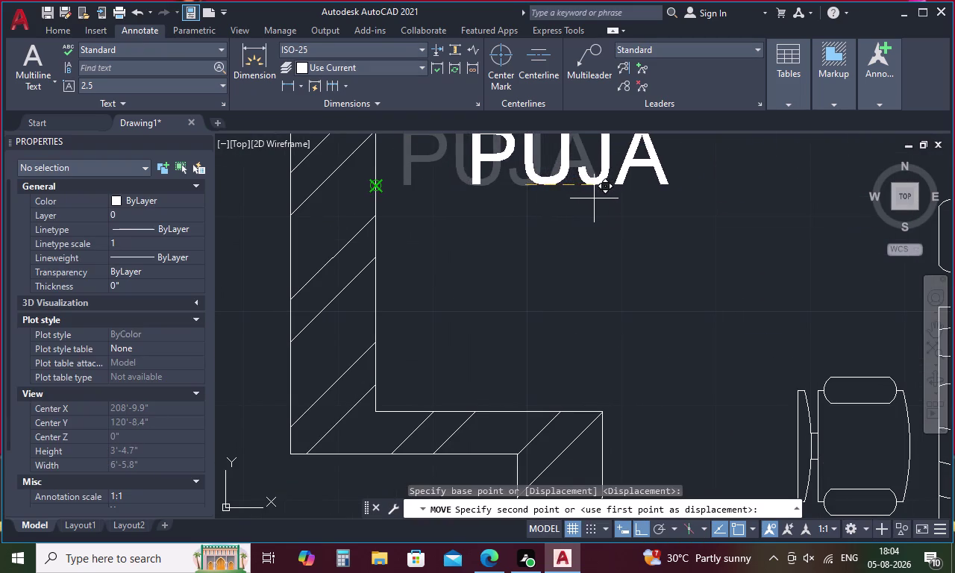
click(407, 173)
Shift PUJA rightward to centre it in the nook, then zoom out.
right_click(408, 173)
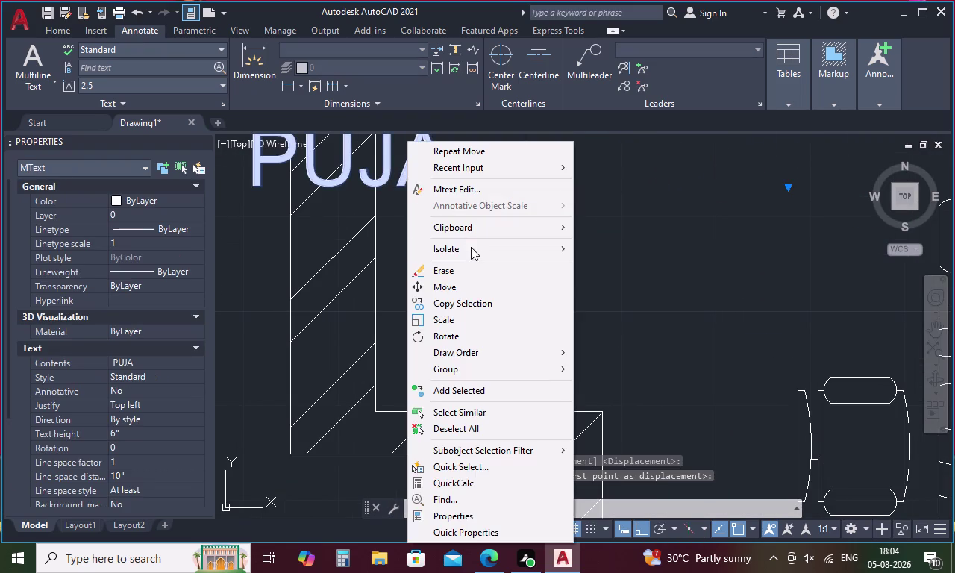
click(477, 289)
click(407, 181)
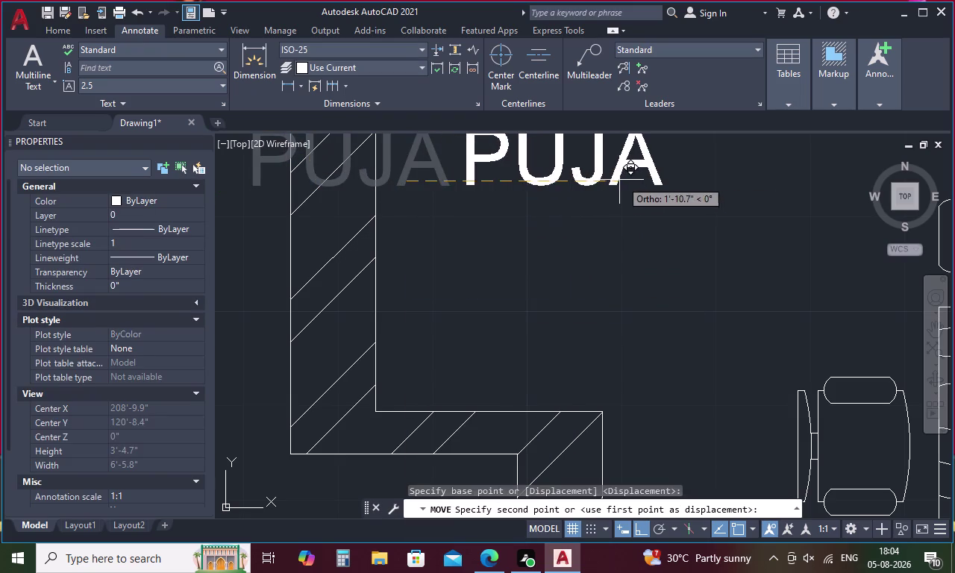
click(652, 181)
scroll(down, 3)
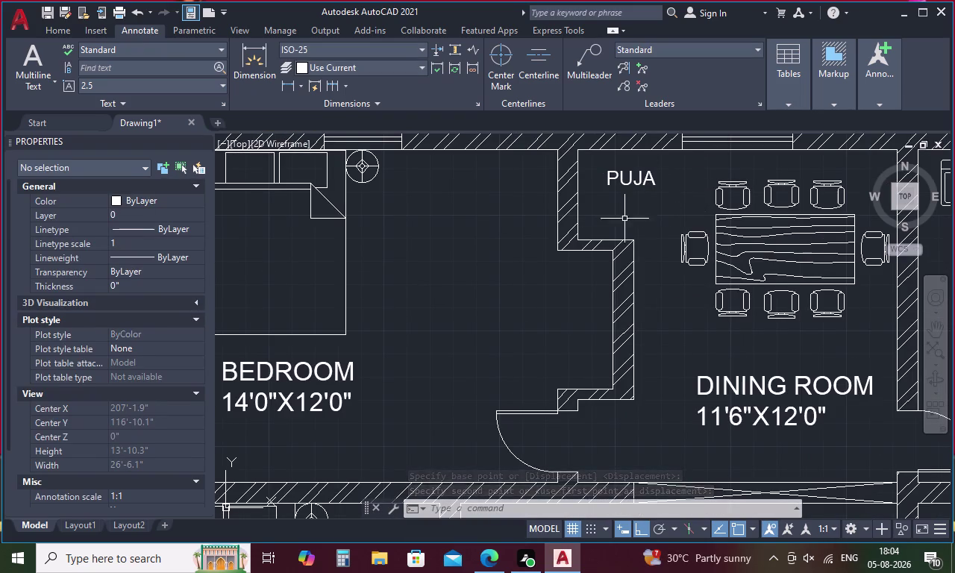
scroll(down, 3)
scroll(down, 3)
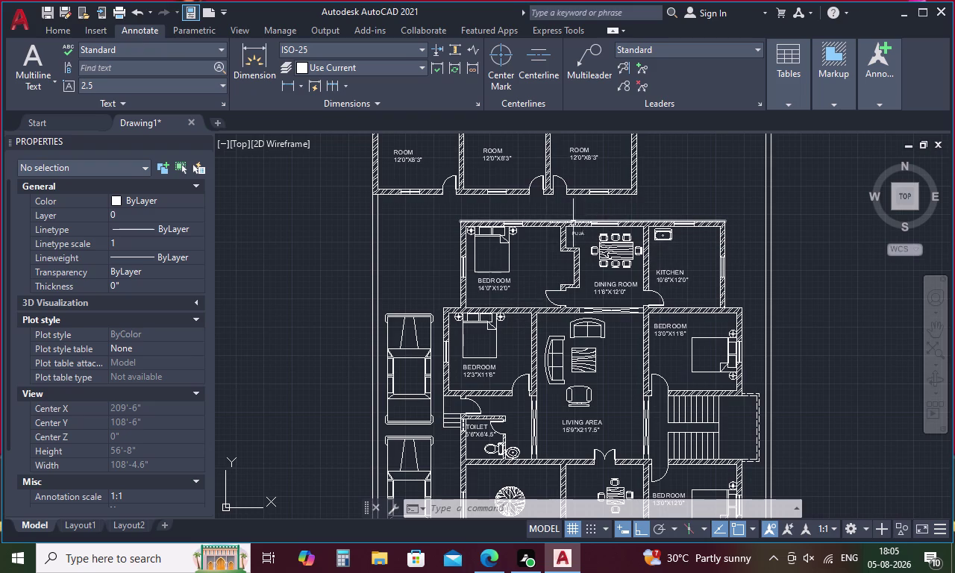
click(611, 283)
right_click(611, 284)
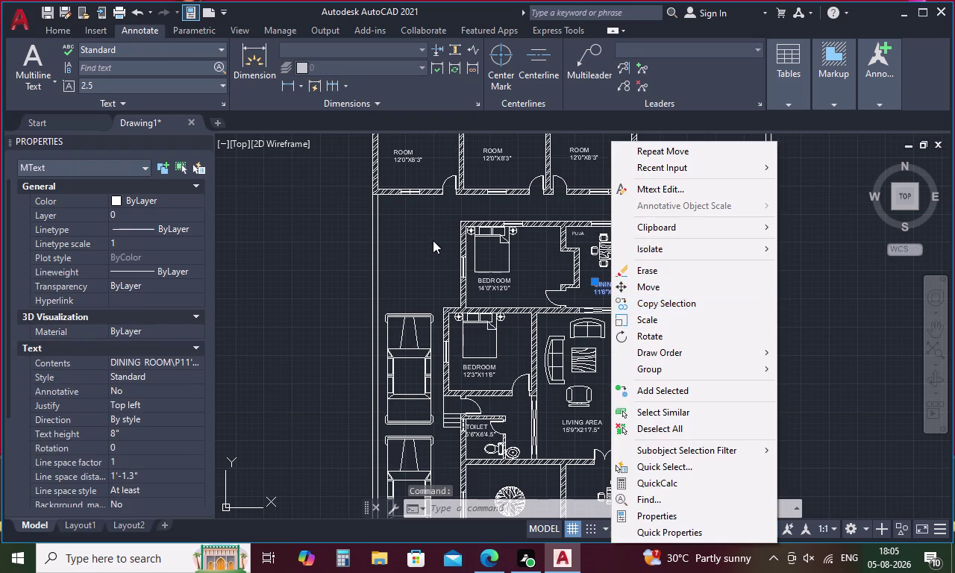
key(Escape)
key(Escape)
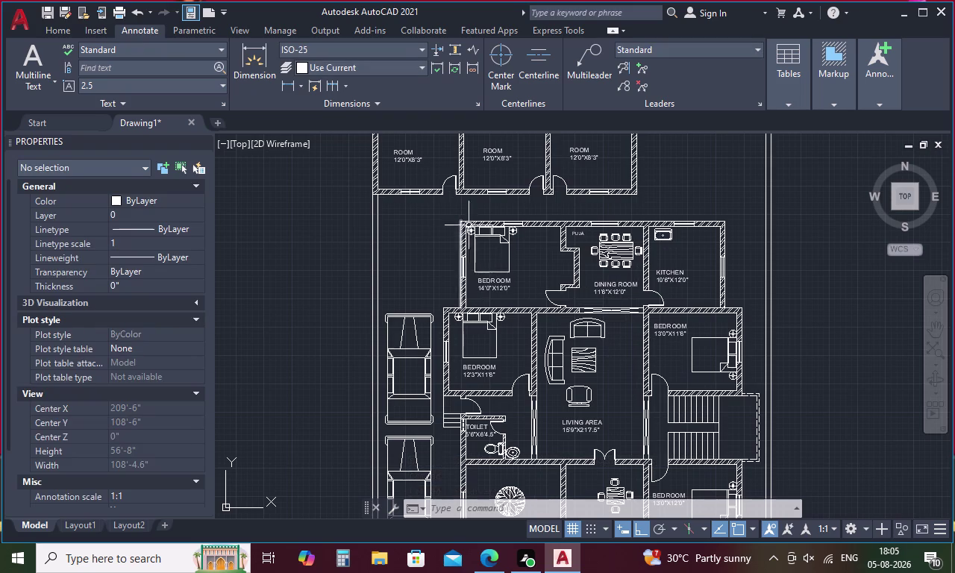
scroll(up, 3)
scroll(down, 3)
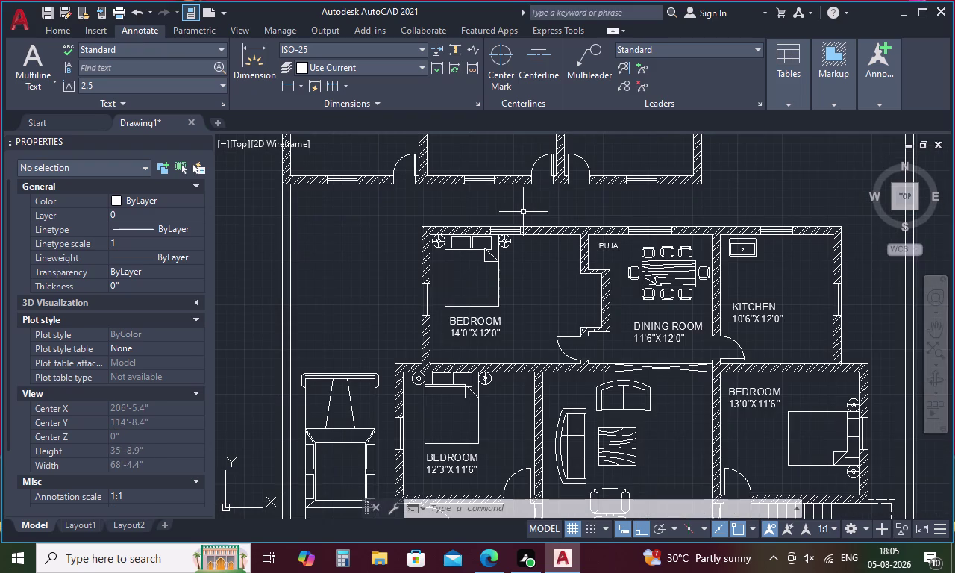
middle_drag(523, 212, 612, 282)
key(Escape)
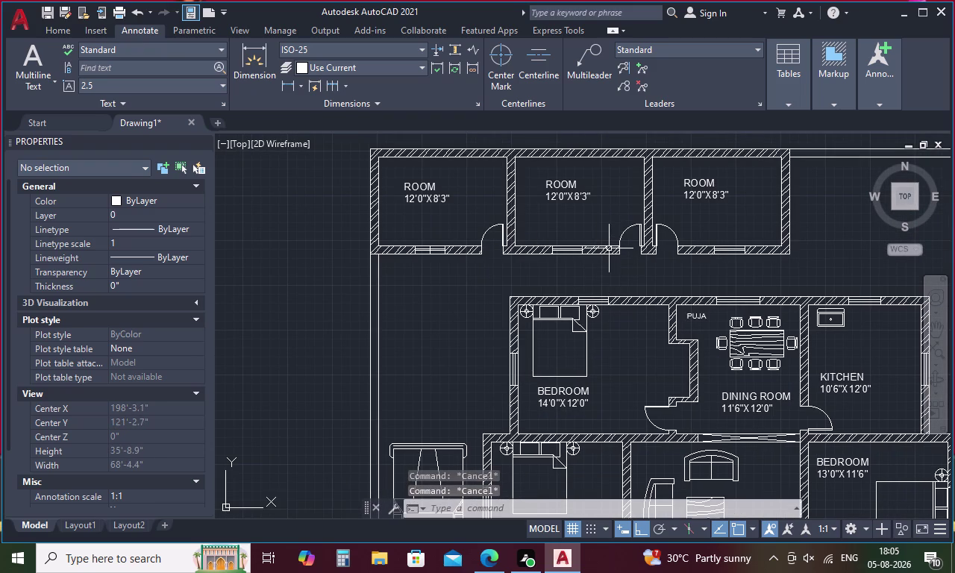
Create a 'D2' multiline text label below the top room's door.
text(T)
key(space)
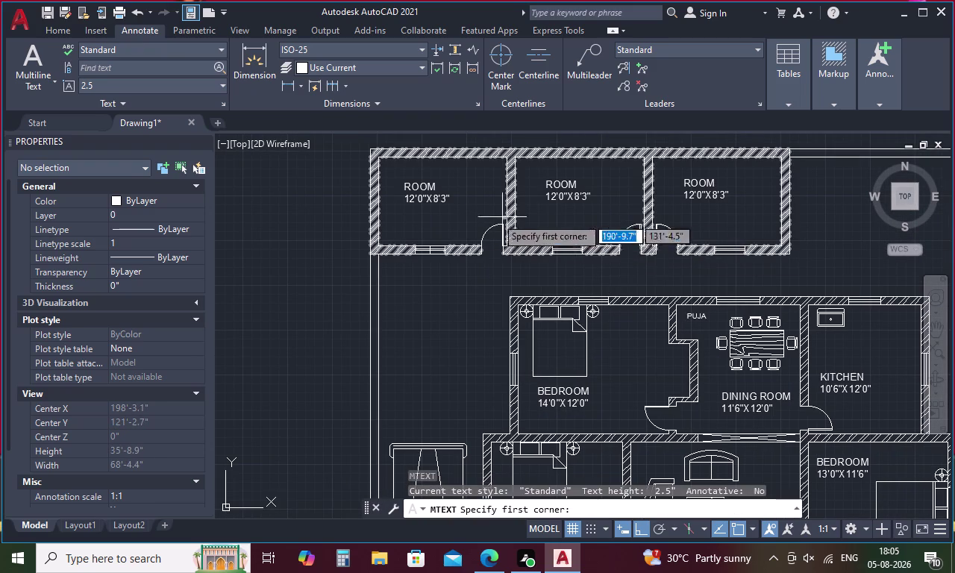
drag(485, 261, 497, 261)
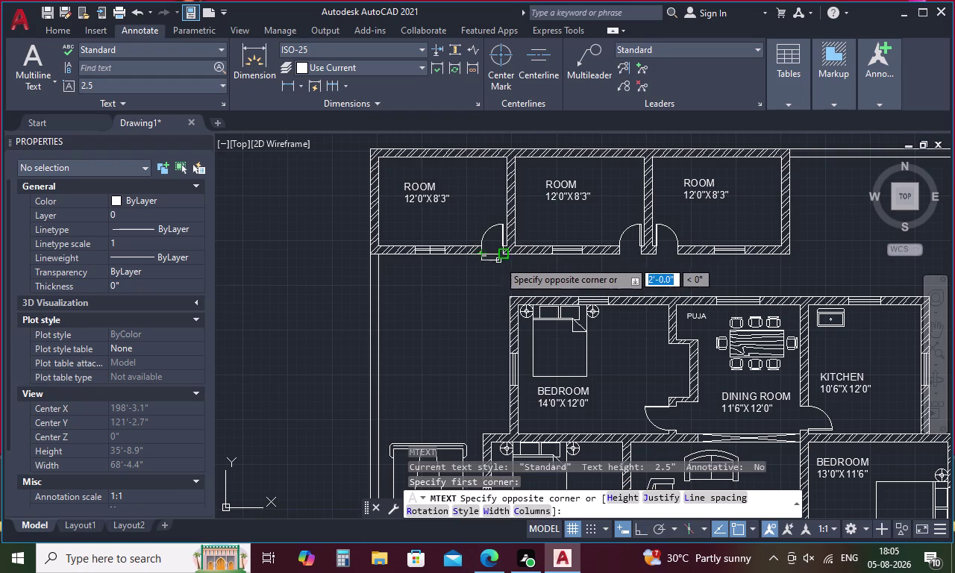
drag(497, 260, 512, 262)
click(511, 264)
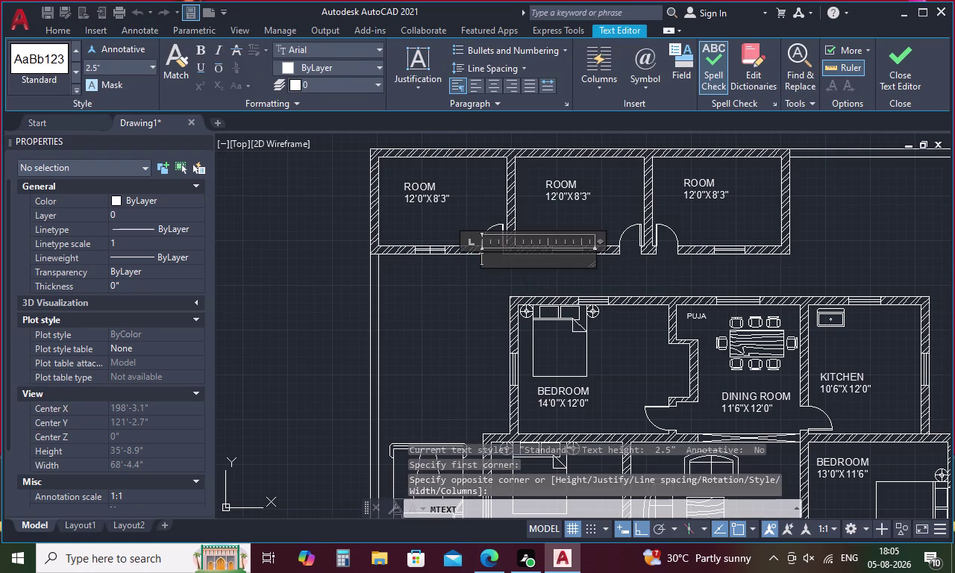
key(d)
key(2)
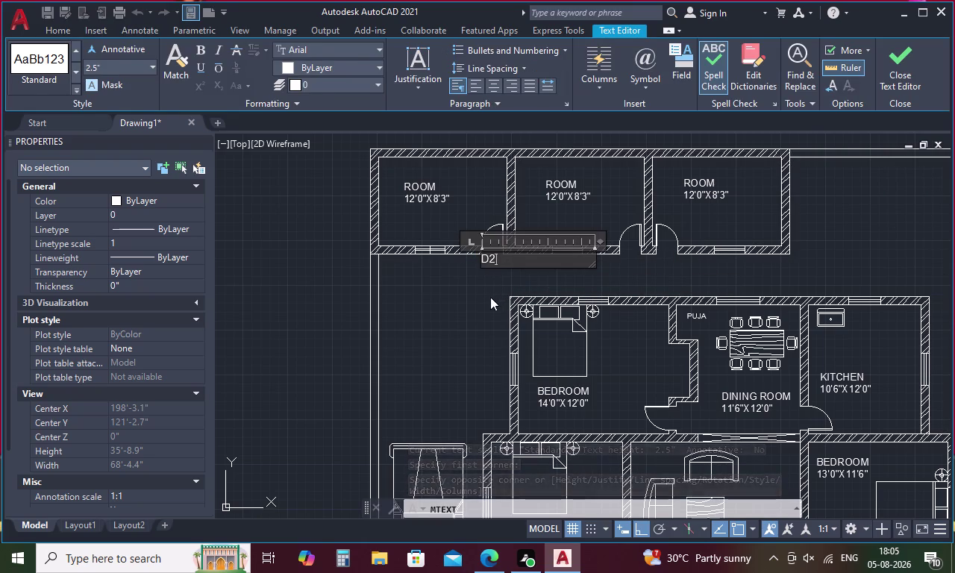
click(490, 297)
scroll(up, 3)
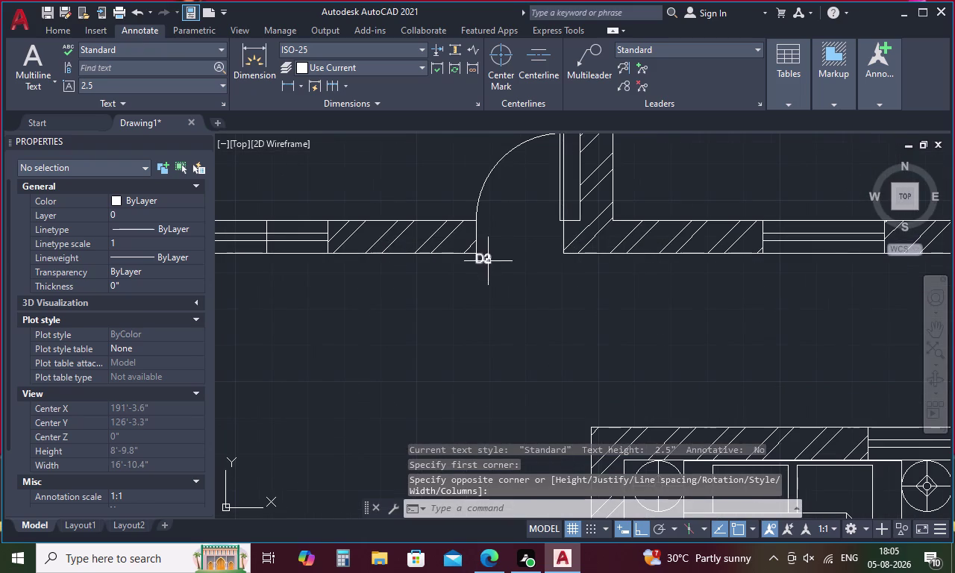
Enlarge the D2 label text to a height of 8.
double_click(488, 262)
drag(488, 261, 465, 265)
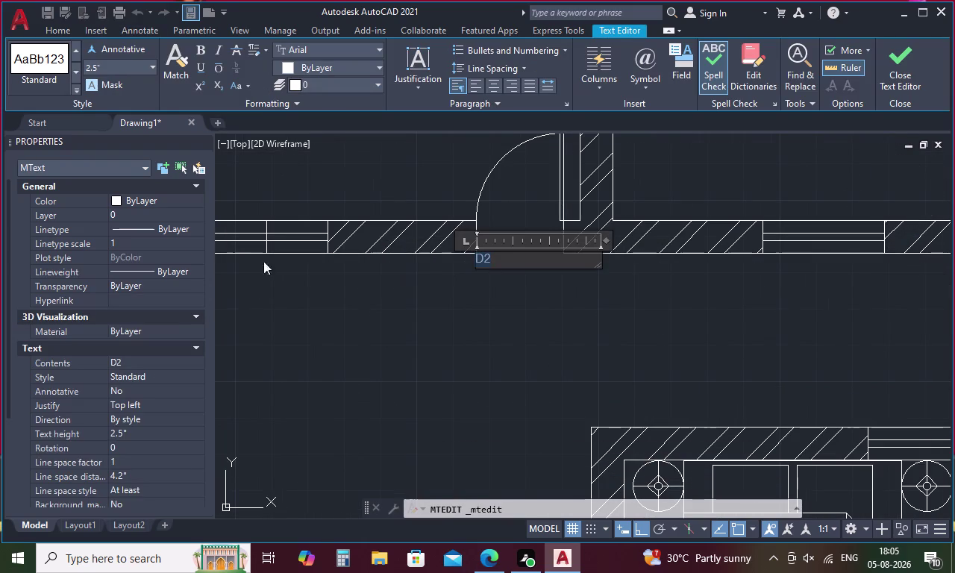
click(115, 63)
key(BackSpace)
key(8)
key(Return)
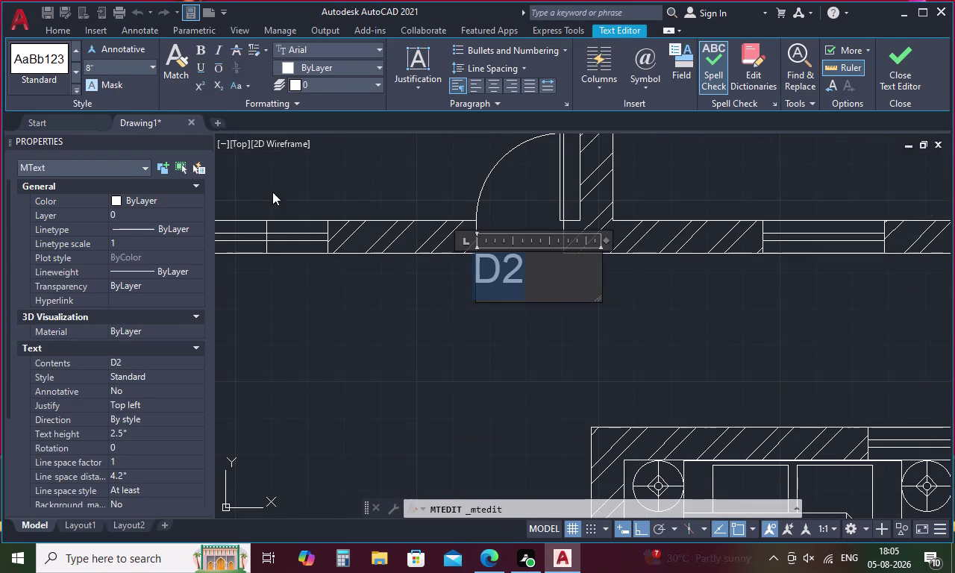
click(356, 312)
double_click(497, 276)
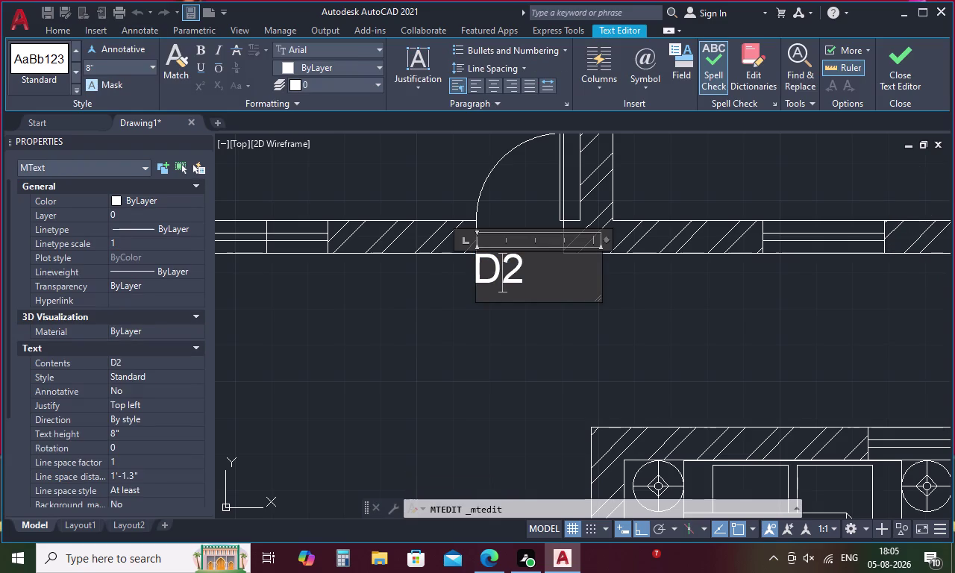
key(Escape)
Move the D2 label to sit just below the door.
click(509, 276)
right_click(509, 277)
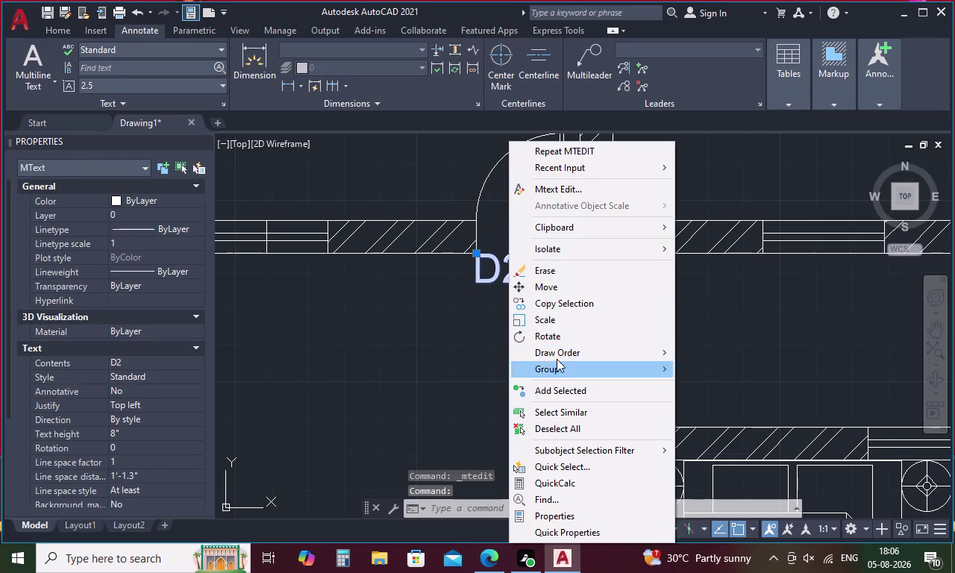
click(556, 288)
click(496, 283)
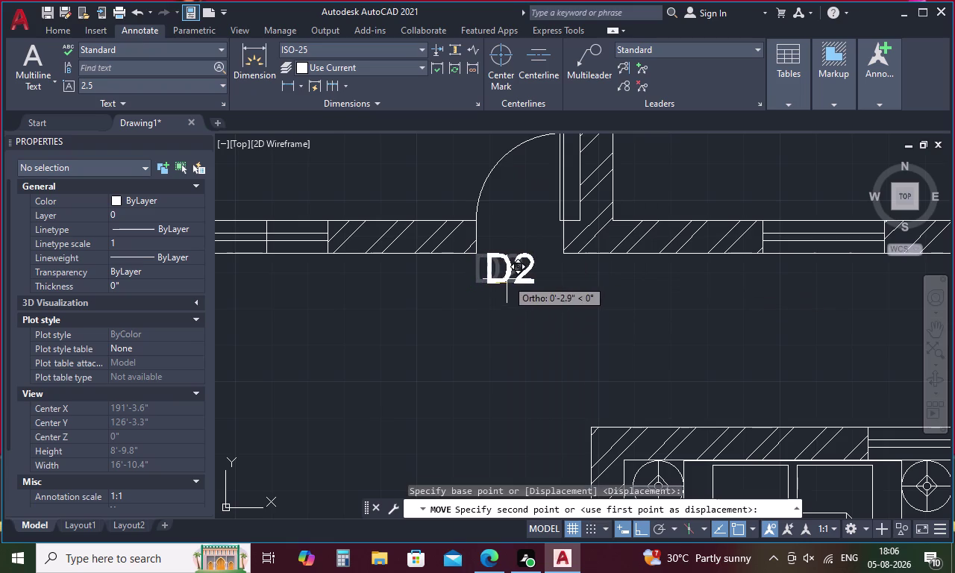
click(512, 280)
scroll(down, 3)
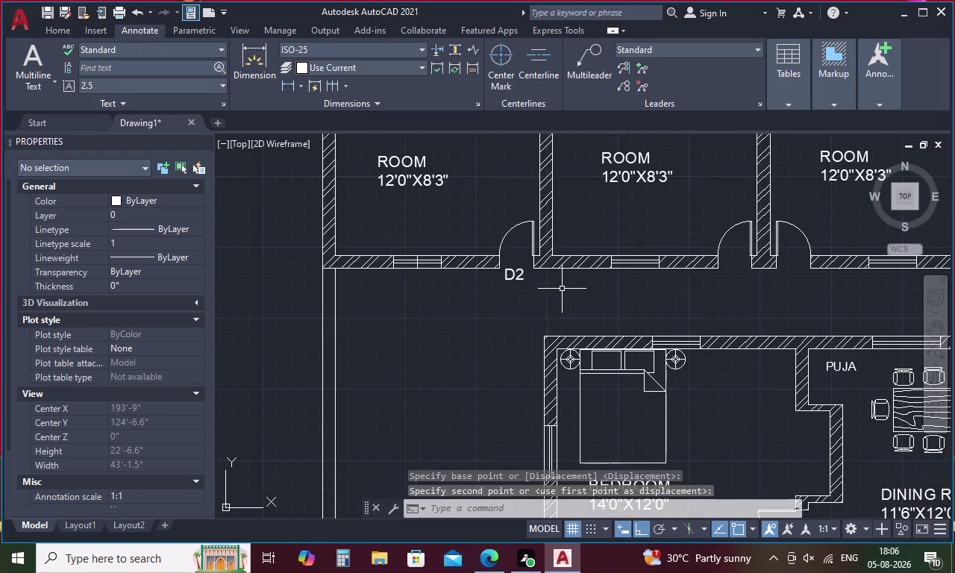
Copy the D2 label to the middle room, right room and toilet doors.
click(510, 271)
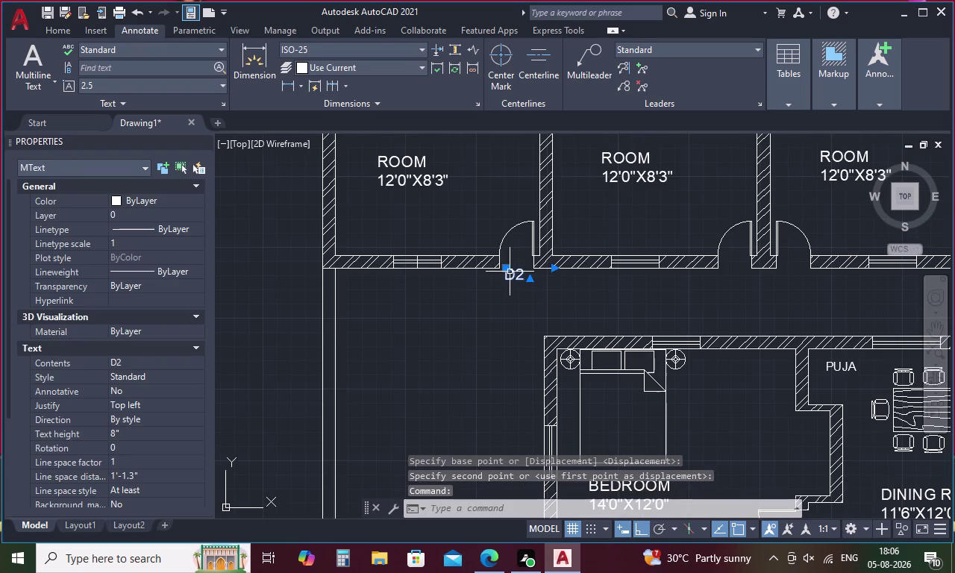
key(ctrl+c)
key(ctrl+v)
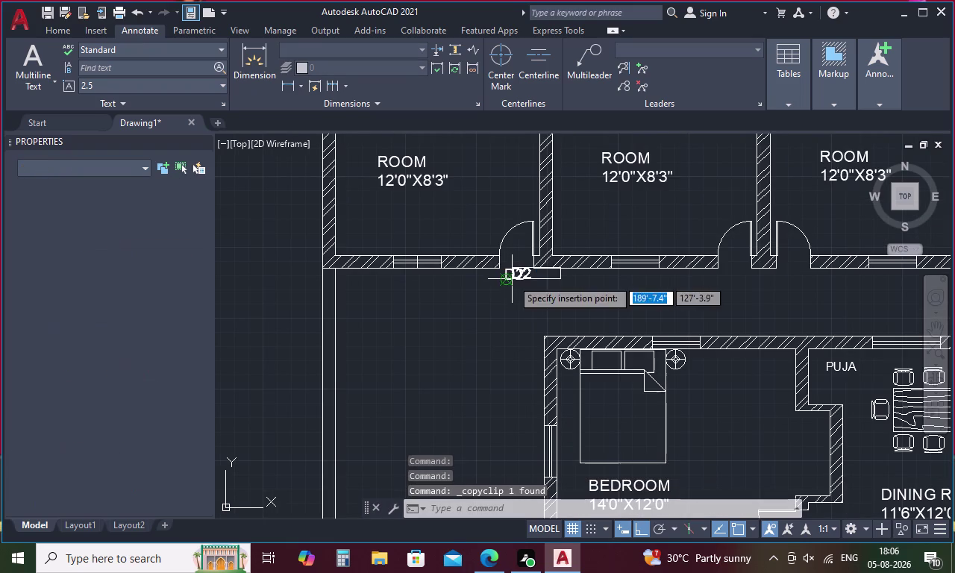
click(723, 281)
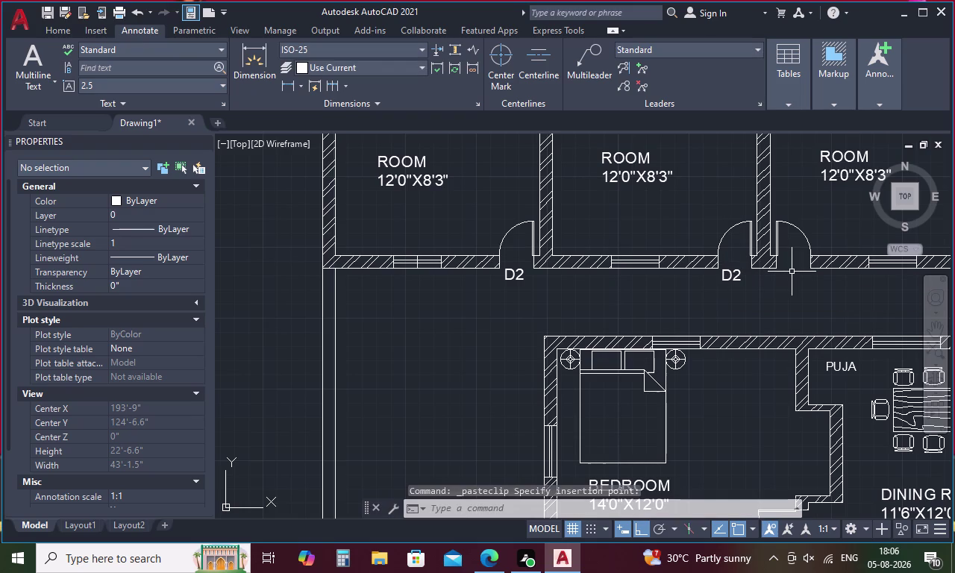
key(space)
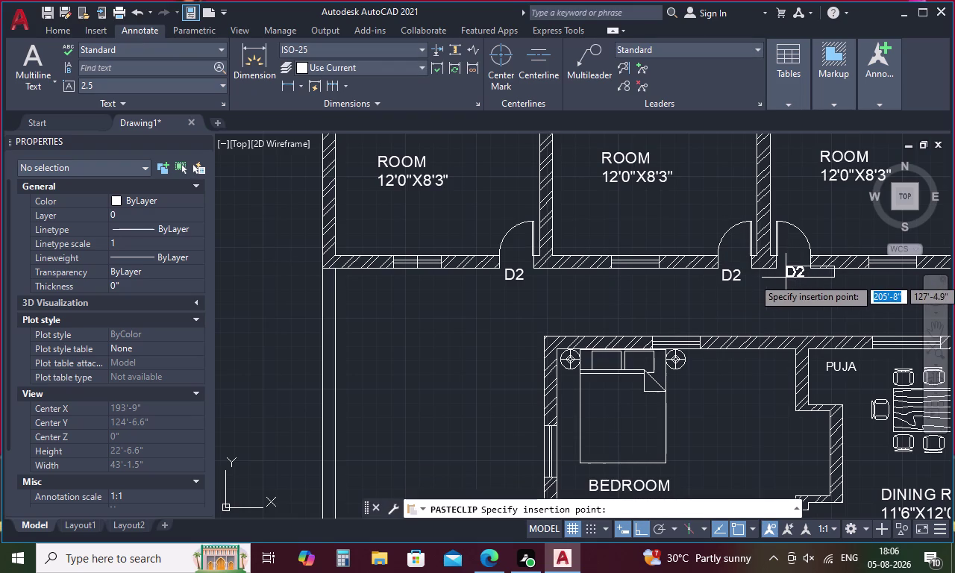
click(785, 278)
key(space)
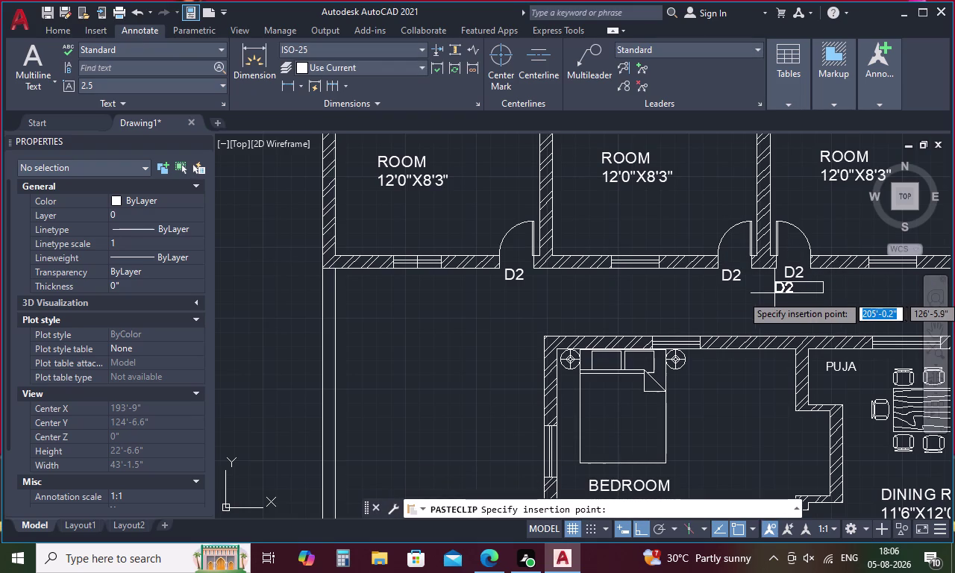
middle_drag(649, 312, 603, 141)
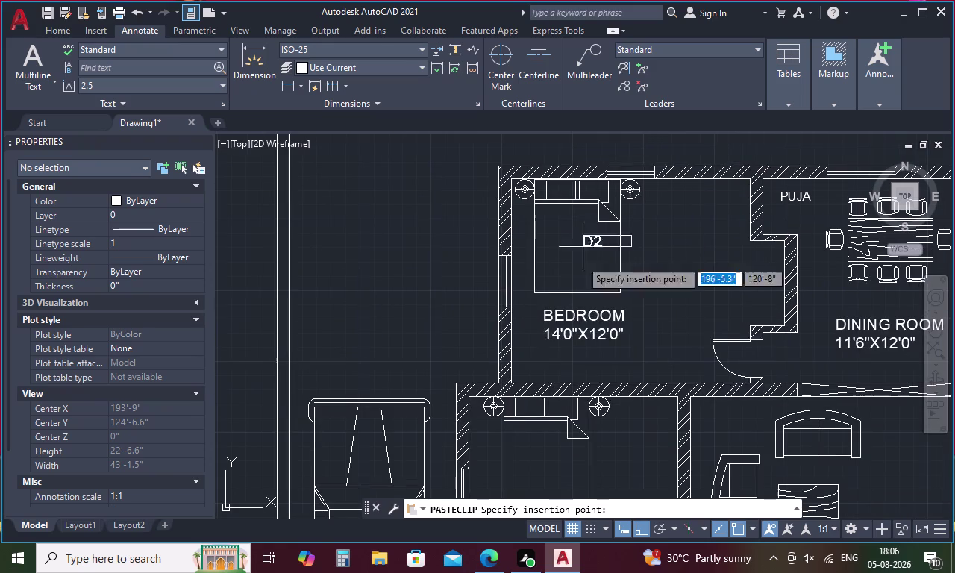
middle_drag(564, 363, 515, 56)
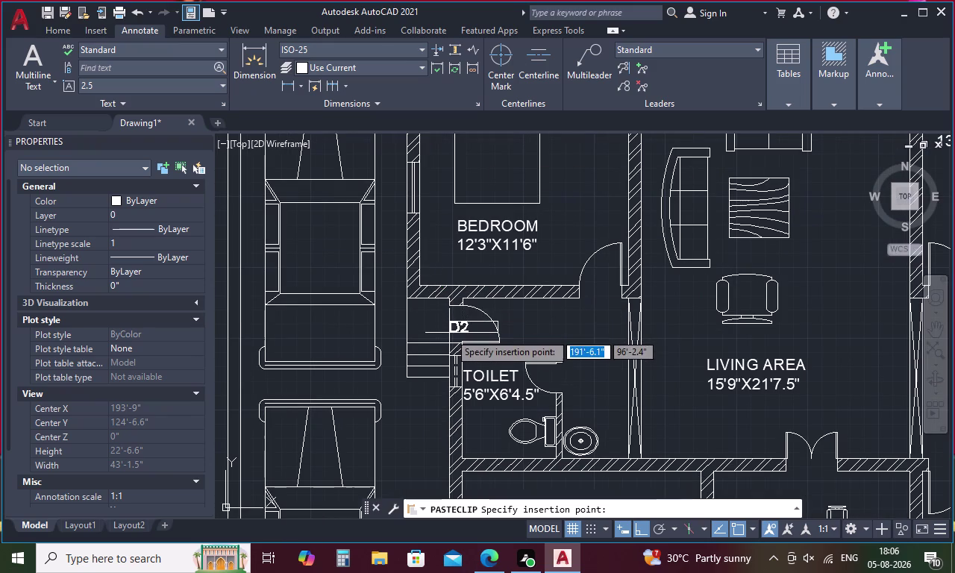
click(449, 333)
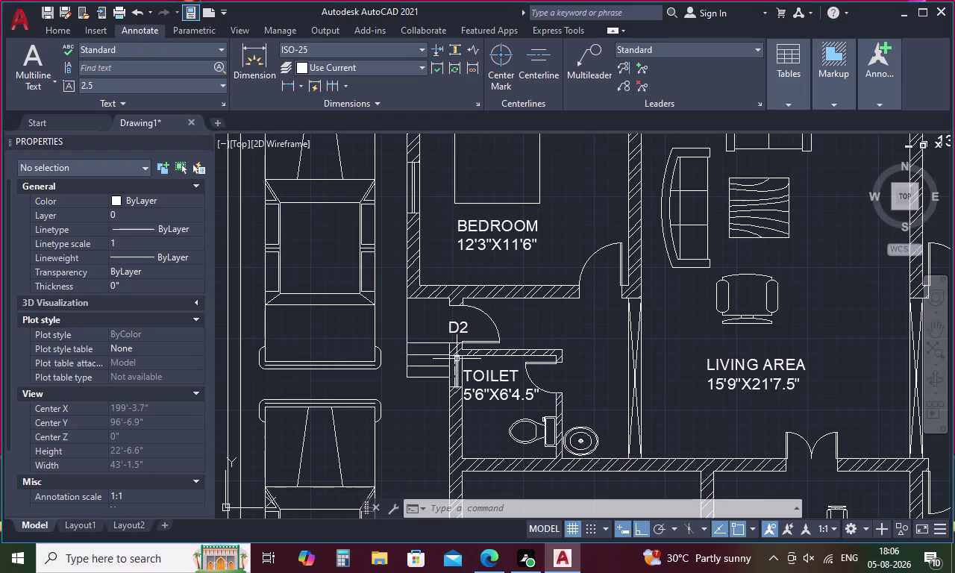
key(space)
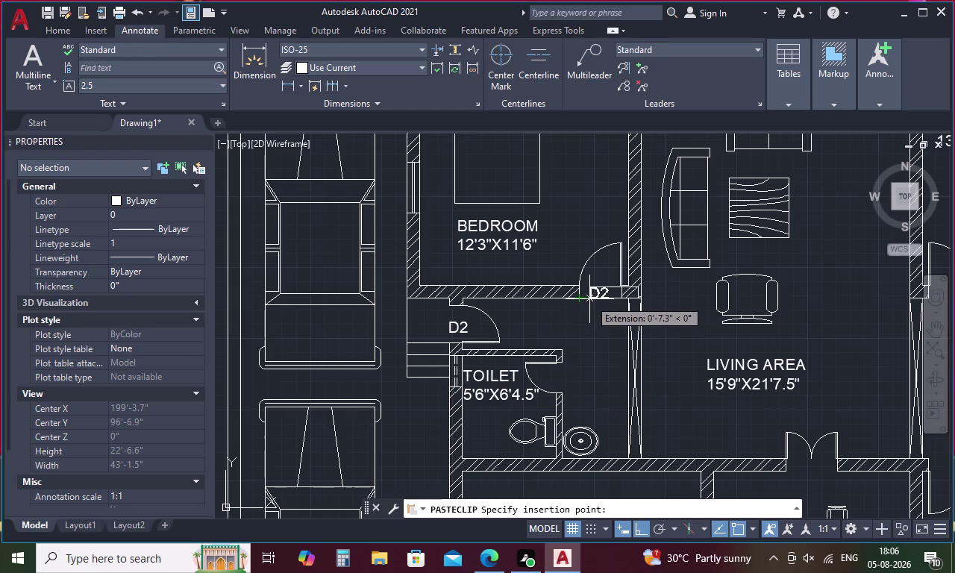
Place a label copy at the living area door and change it to D3.
click(589, 300)
double_click(590, 294)
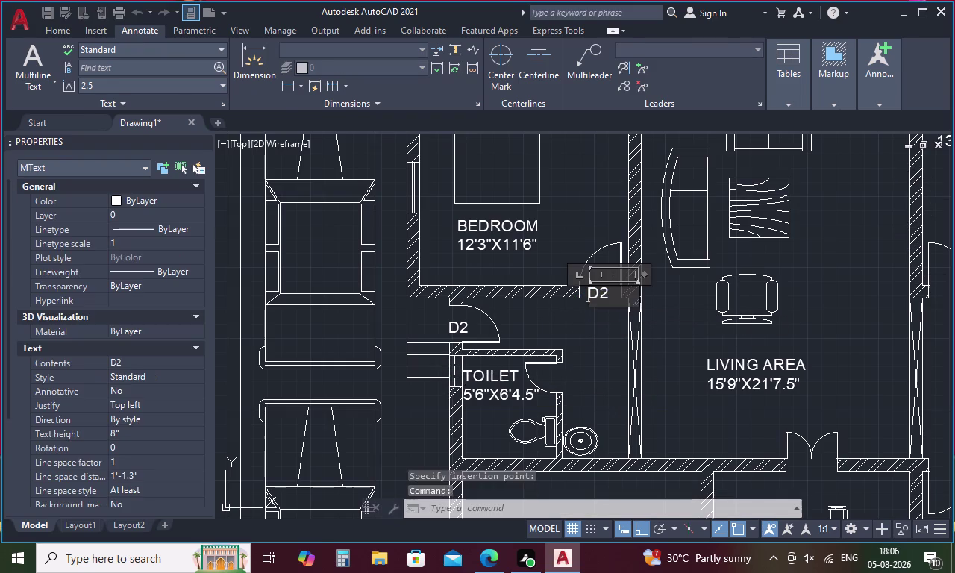
click(611, 297)
key(BackSpace)
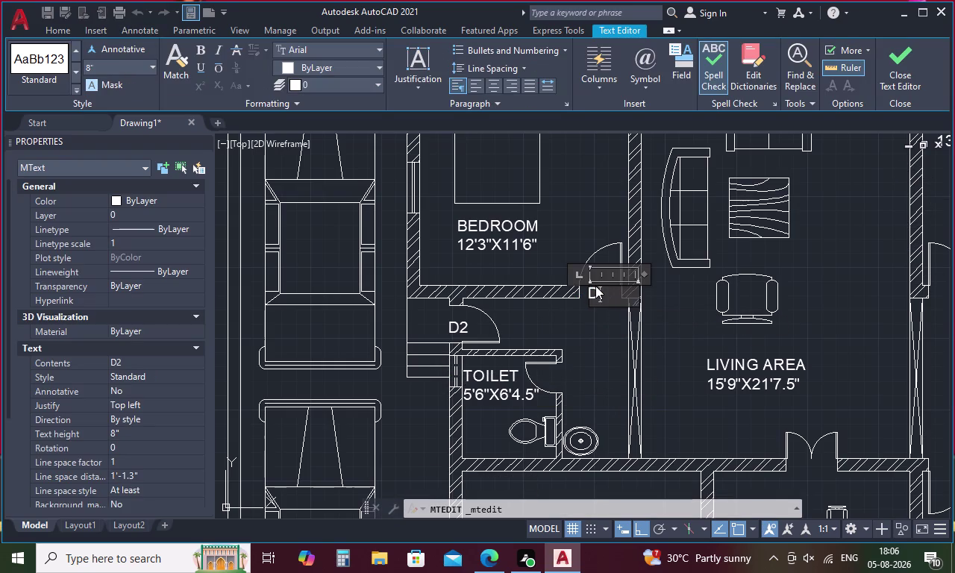
key(3)
click(583, 326)
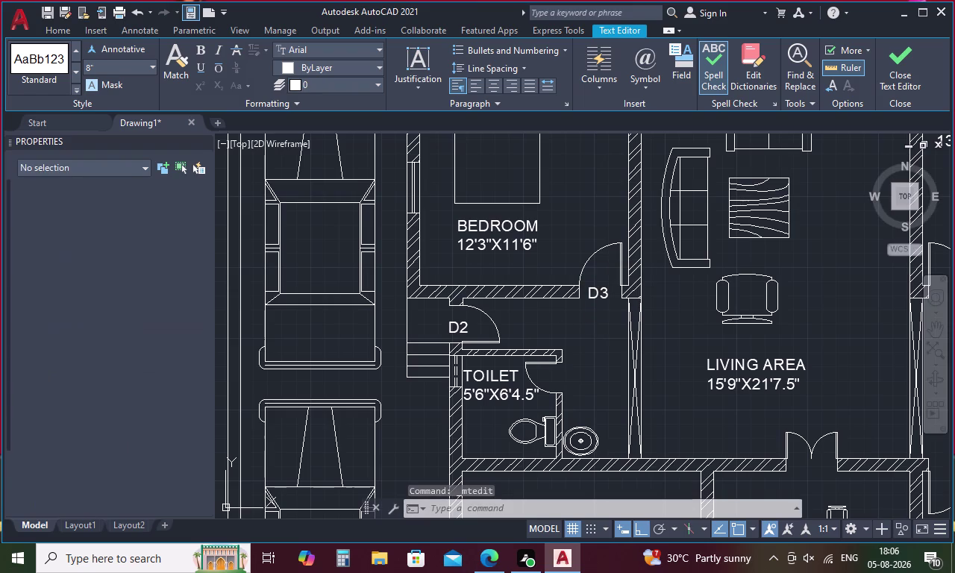
Paste D3 labels beside that door and at the stairside bedroom door.
click(600, 297)
key(ctrl+x)
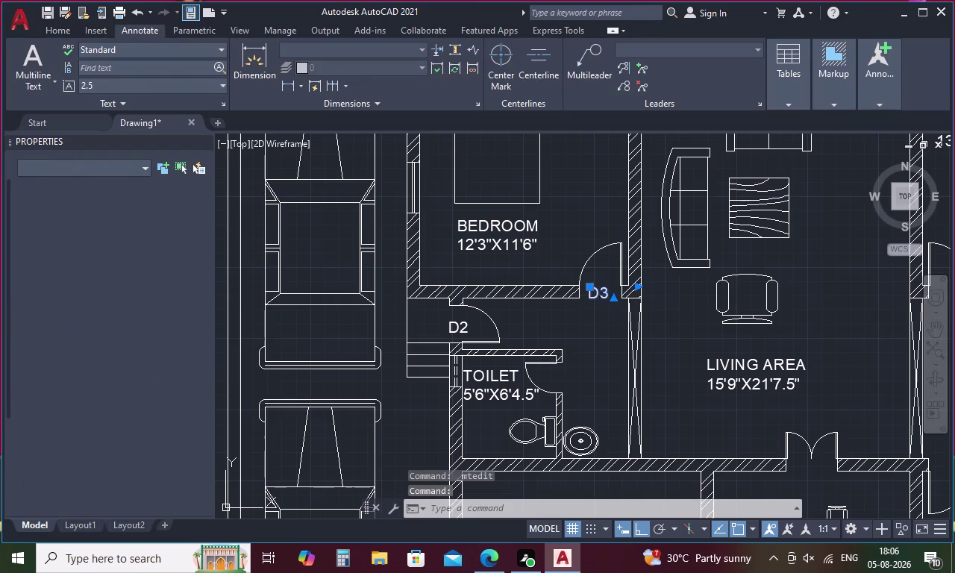
key(ctrl+v)
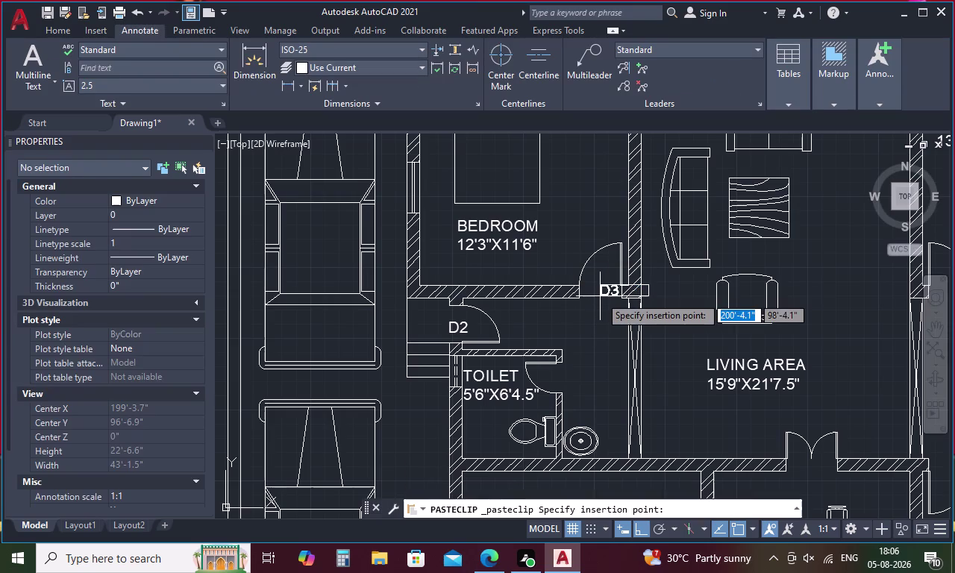
click(591, 301)
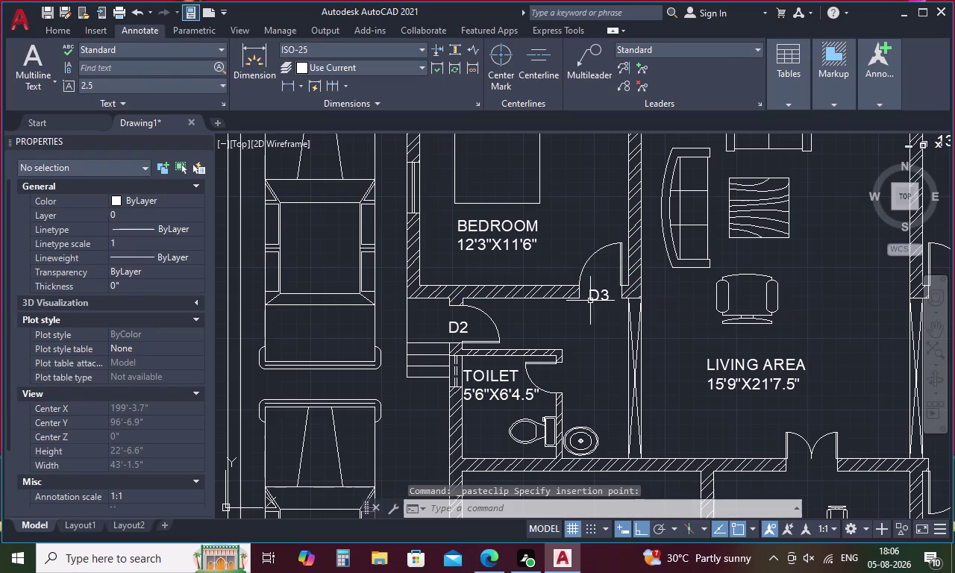
key(space)
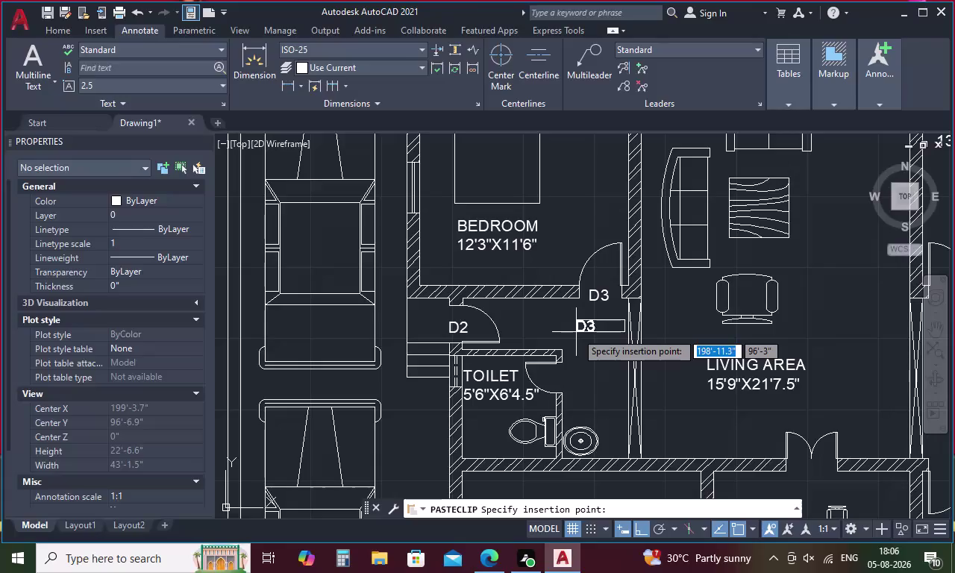
middle_drag(576, 332, 391, 384)
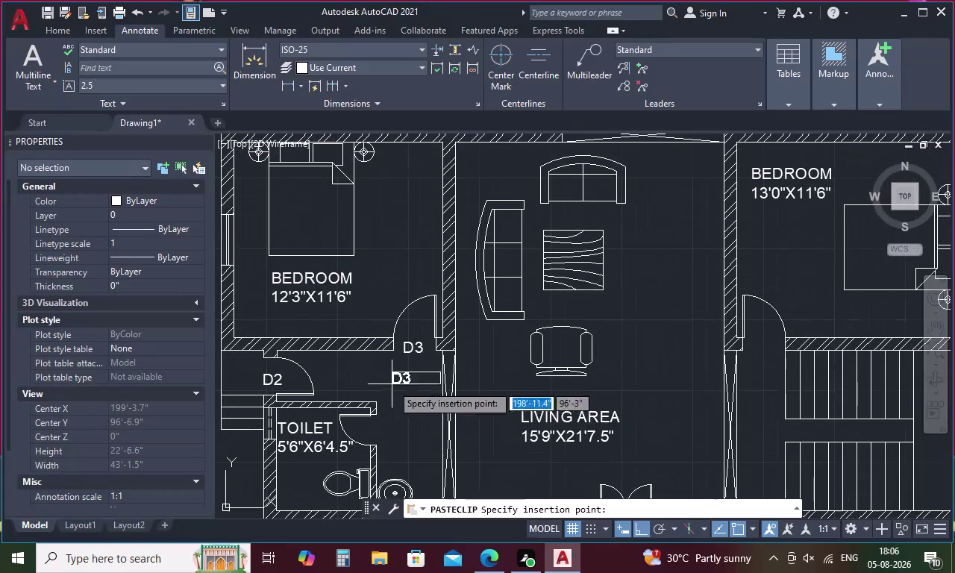
click(752, 352)
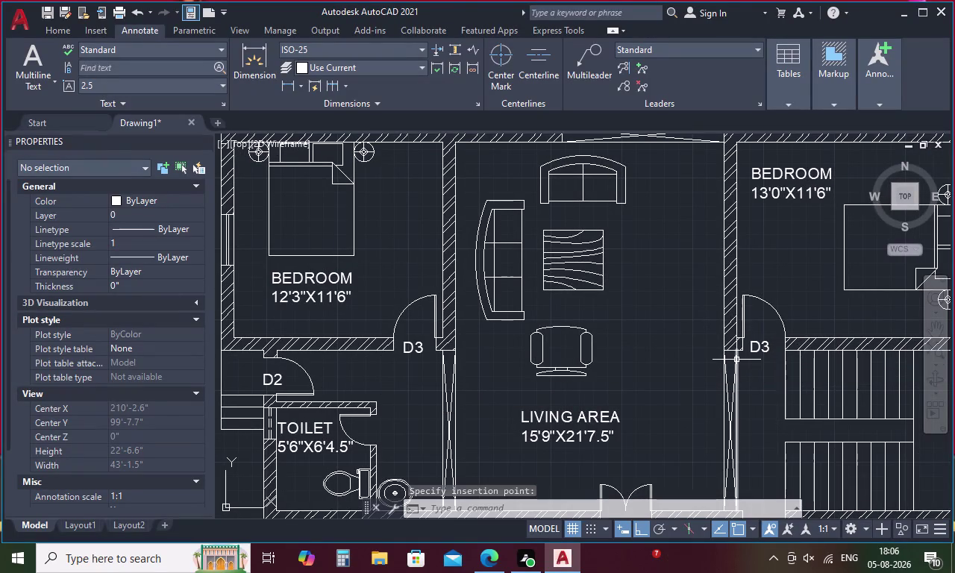
Paste D3 labels at the lobby bedroom door and the drawing-room door.
key(space)
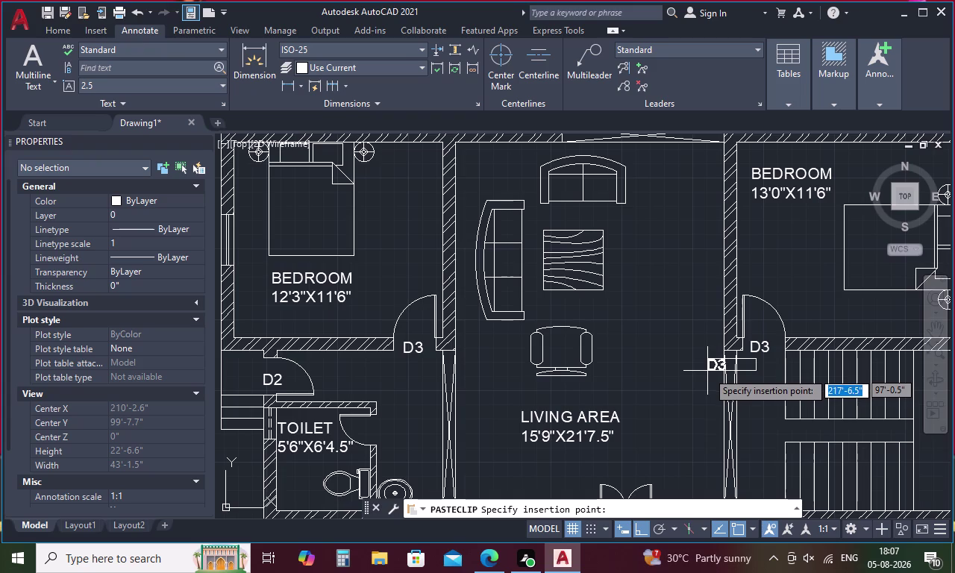
middle_drag(692, 382, 590, 240)
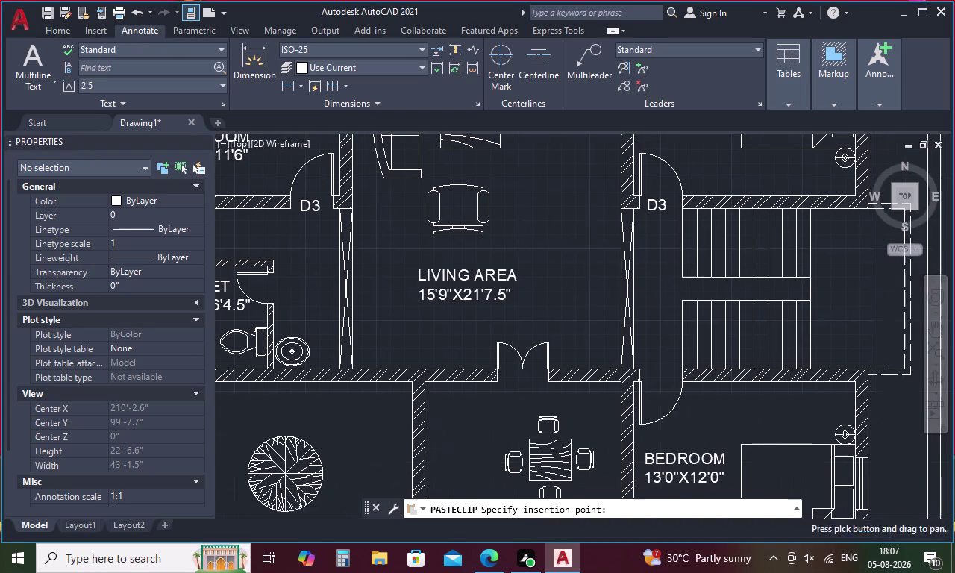
click(648, 382)
key(space)
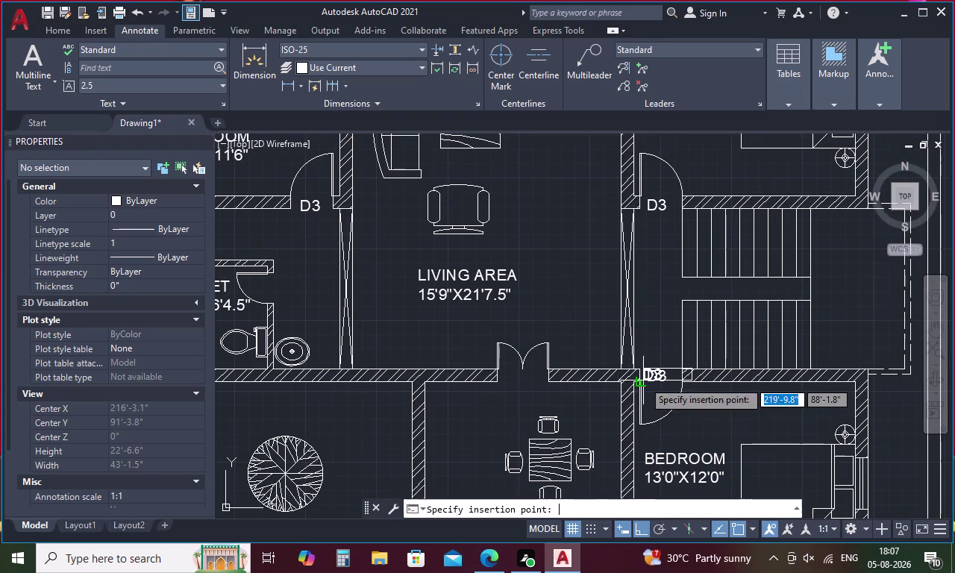
middle_drag(601, 389, 601, 233)
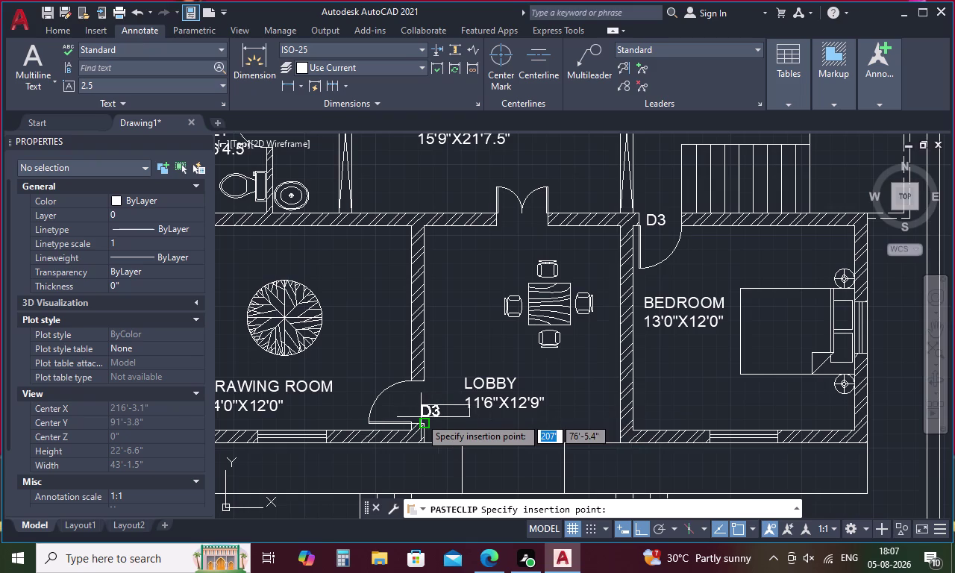
click(405, 415)
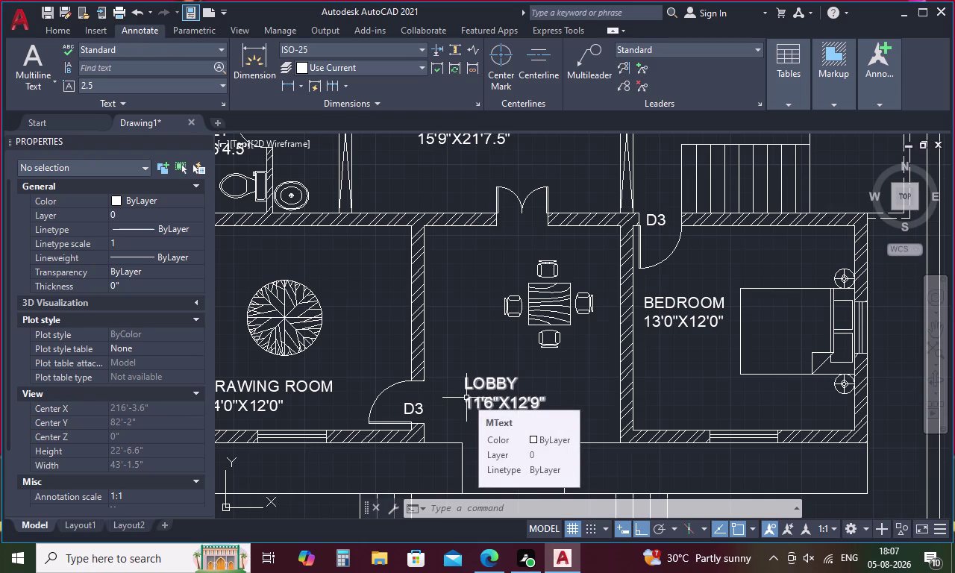
key(Escape)
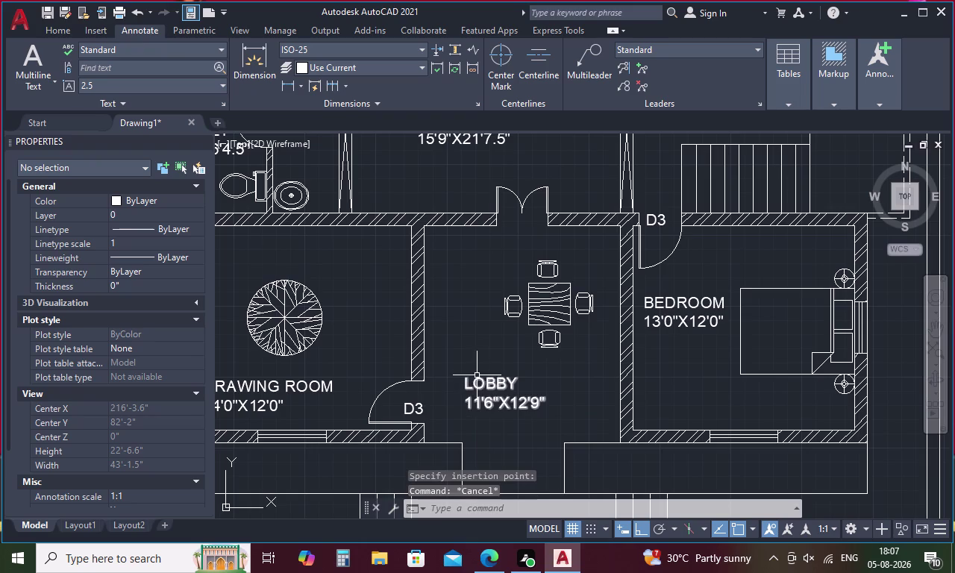
Start measuring from the wall corner with DI, then cancel measurement and line.
key(d)
text(I)
key(space)
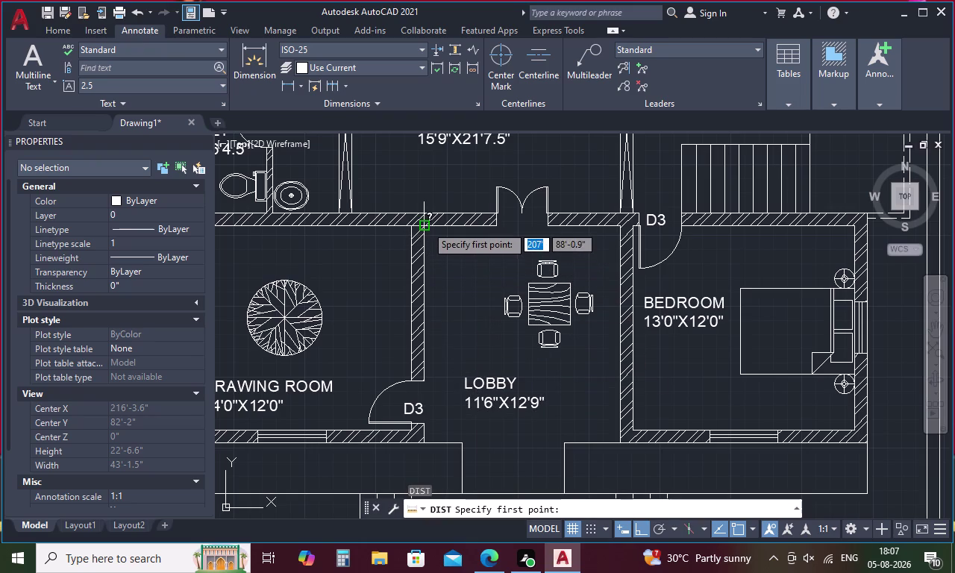
click(426, 226)
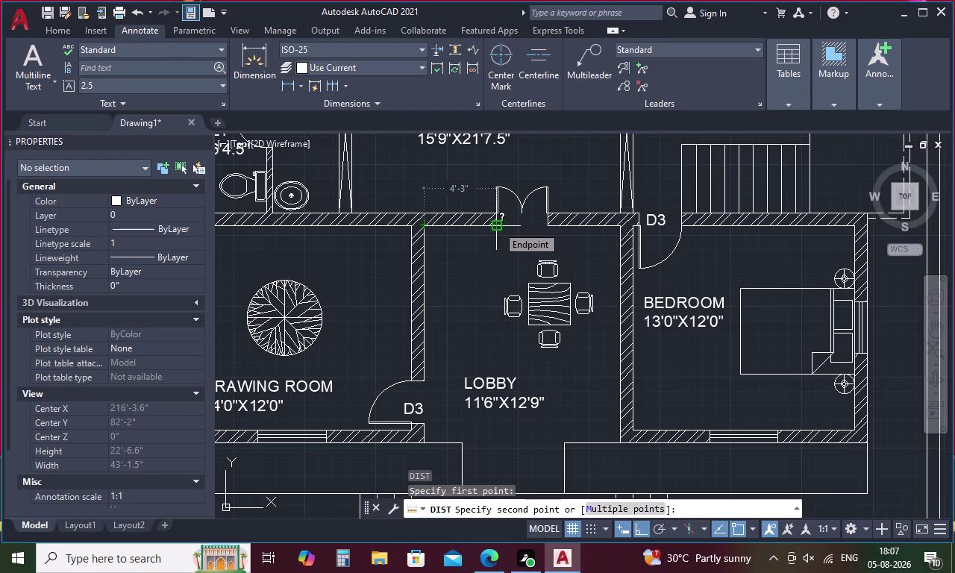
key(Escape)
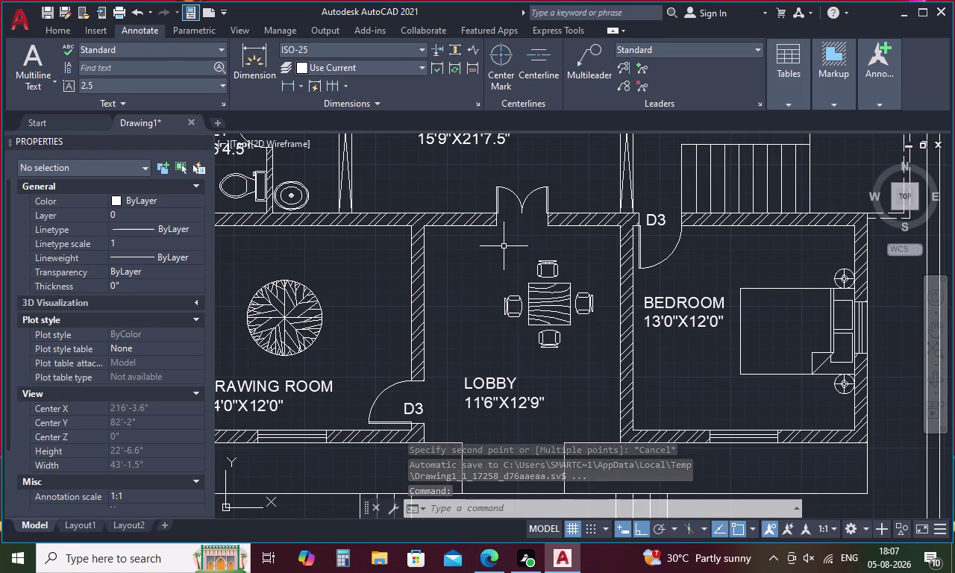
key(l)
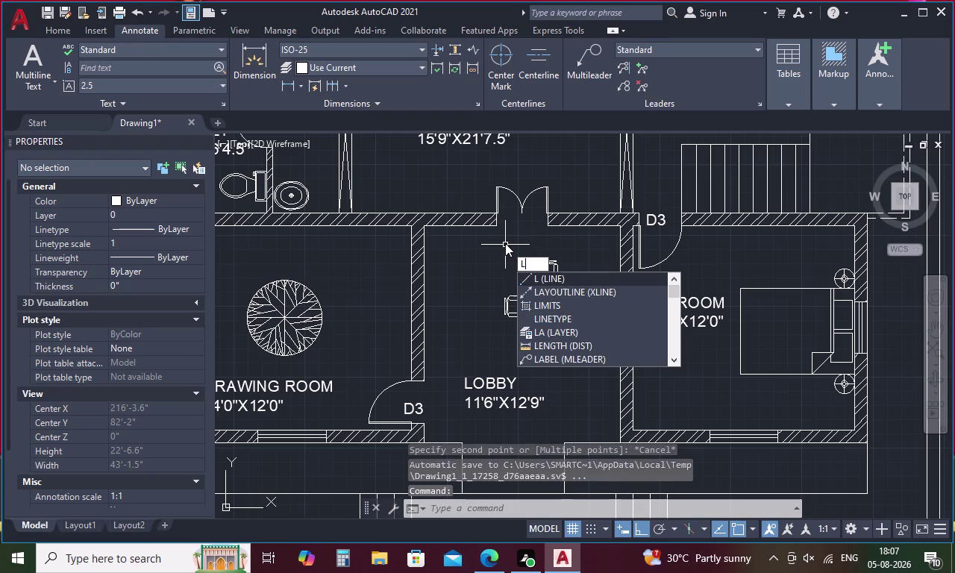
key(space)
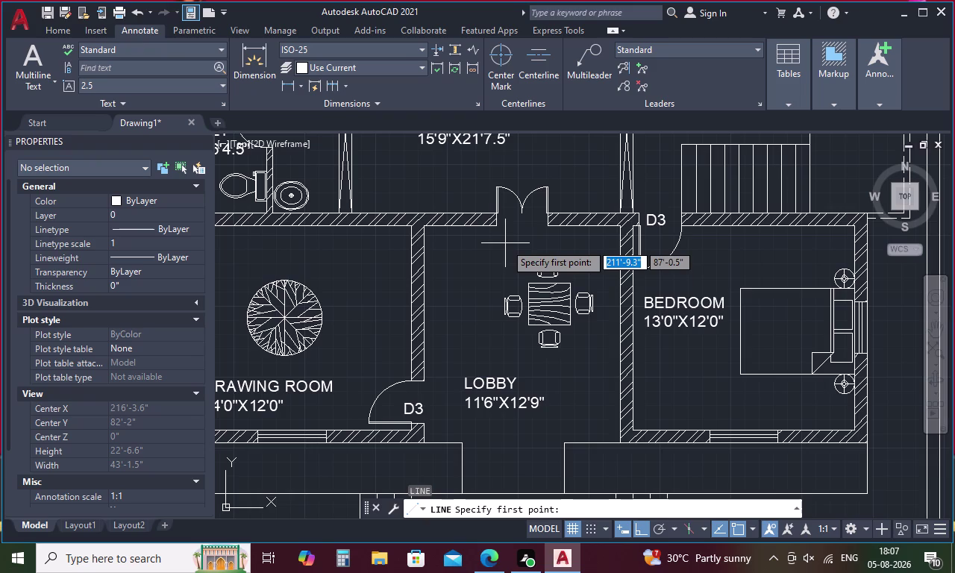
key(Escape)
Attempt a 2' offset of the wall line beside the door, then cancel.
key(o)
key(space)
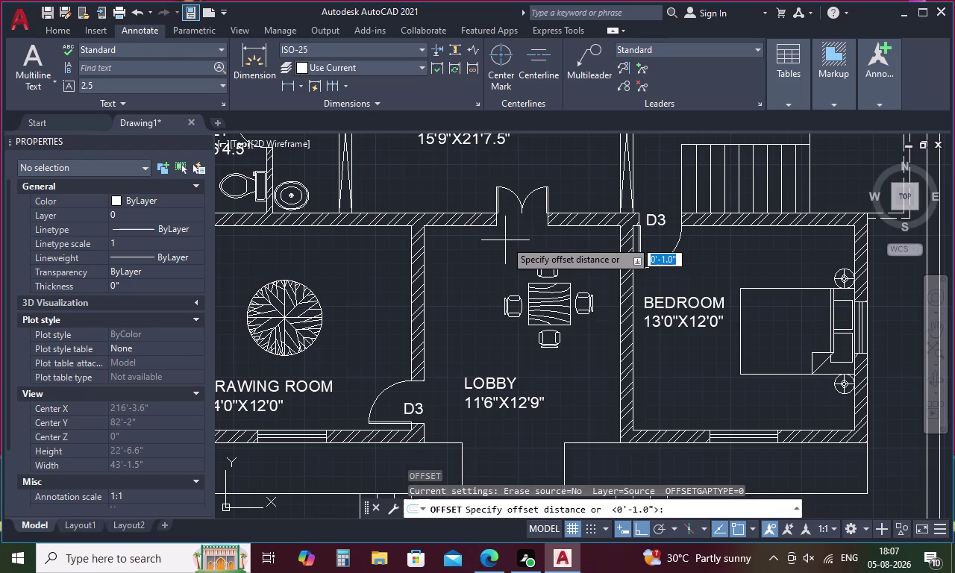
text(2')
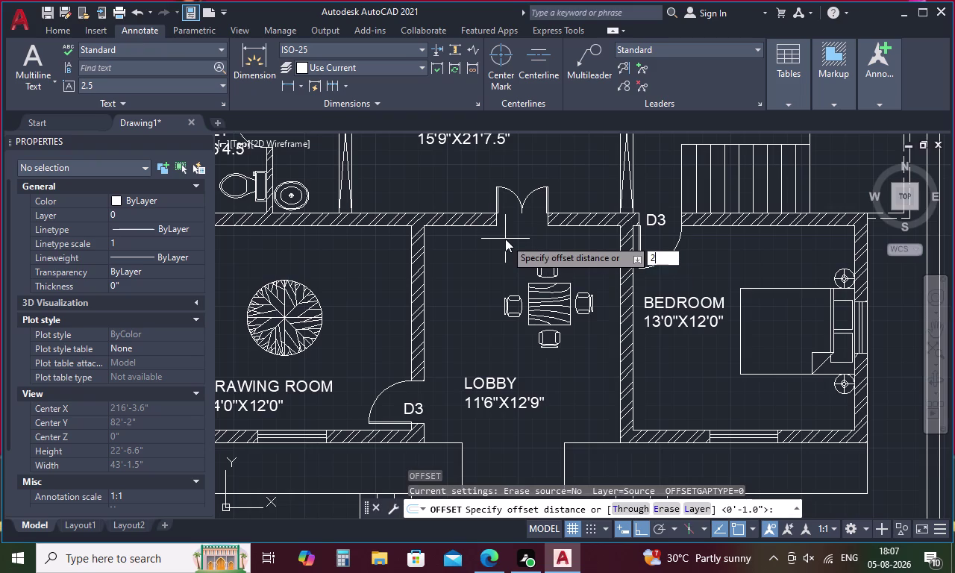
key(space)
click(497, 221)
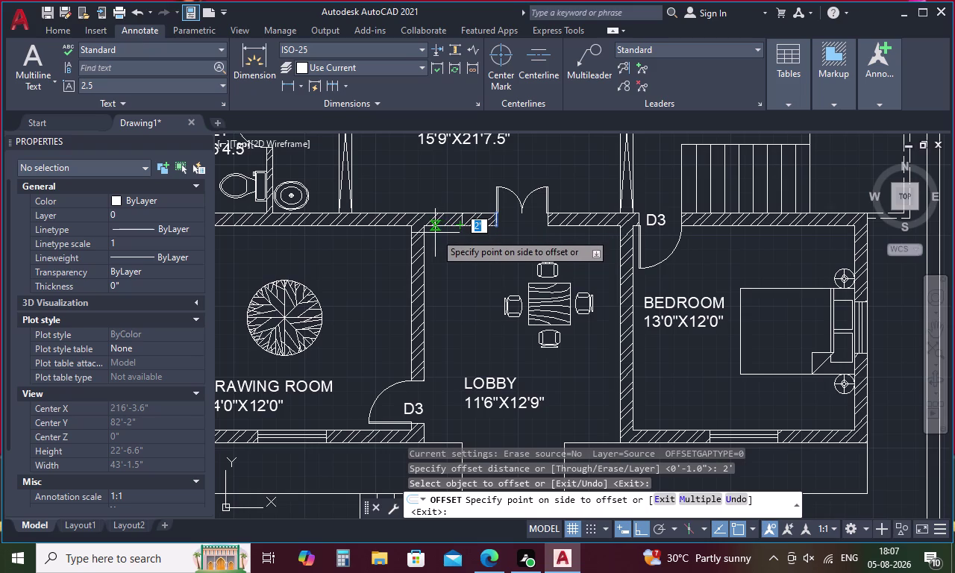
key(Escape)
Offset the wall lines 3' toward the doorway.
key(space)
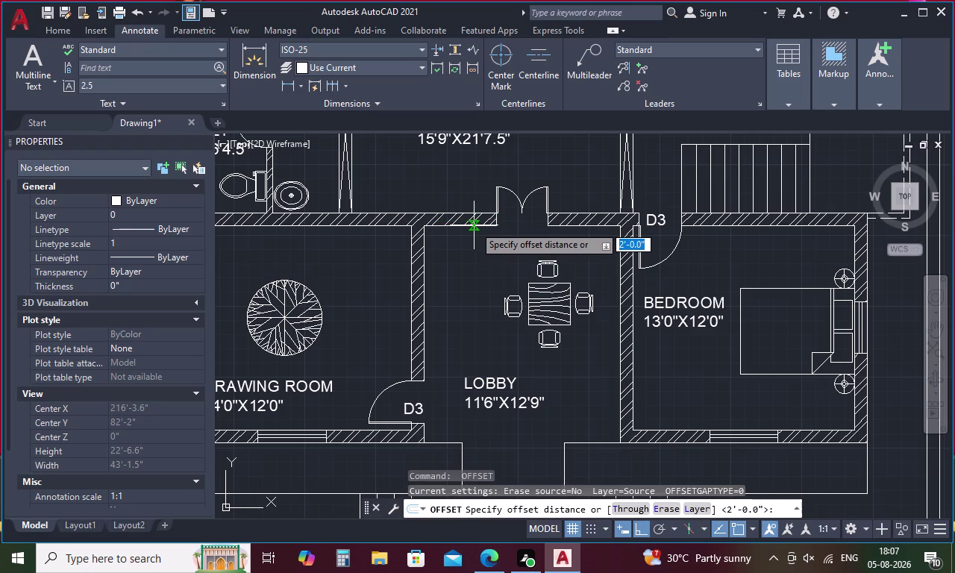
text(3')
key(space)
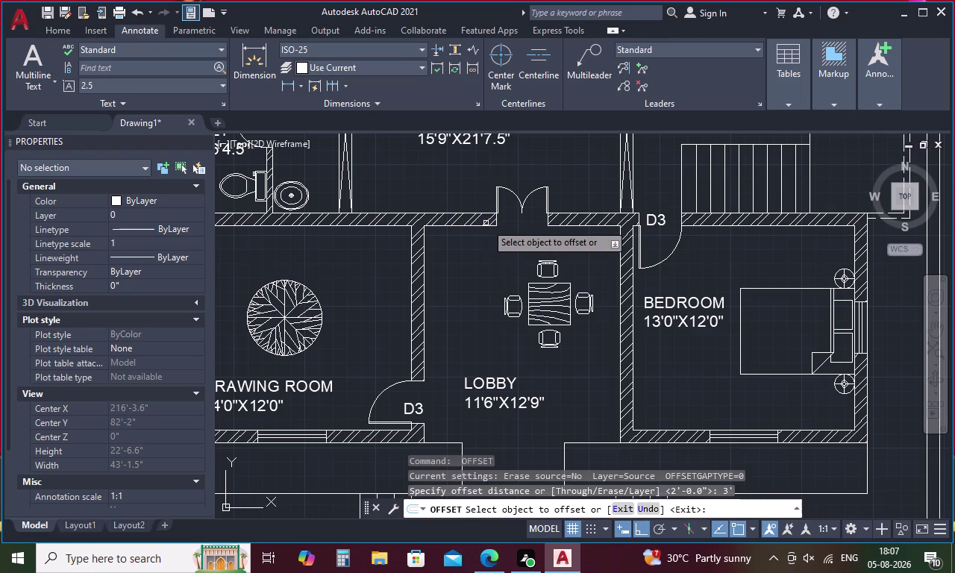
click(497, 220)
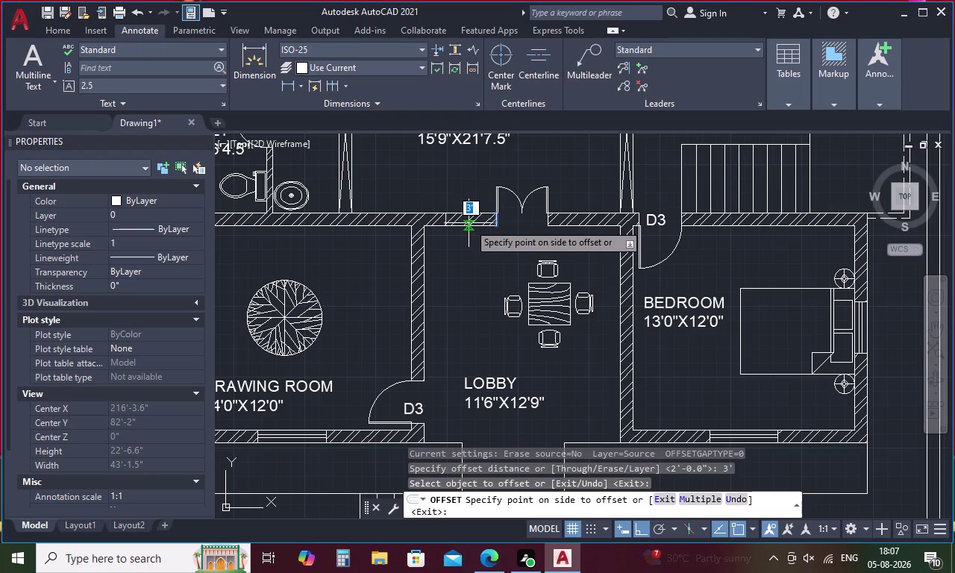
click(469, 223)
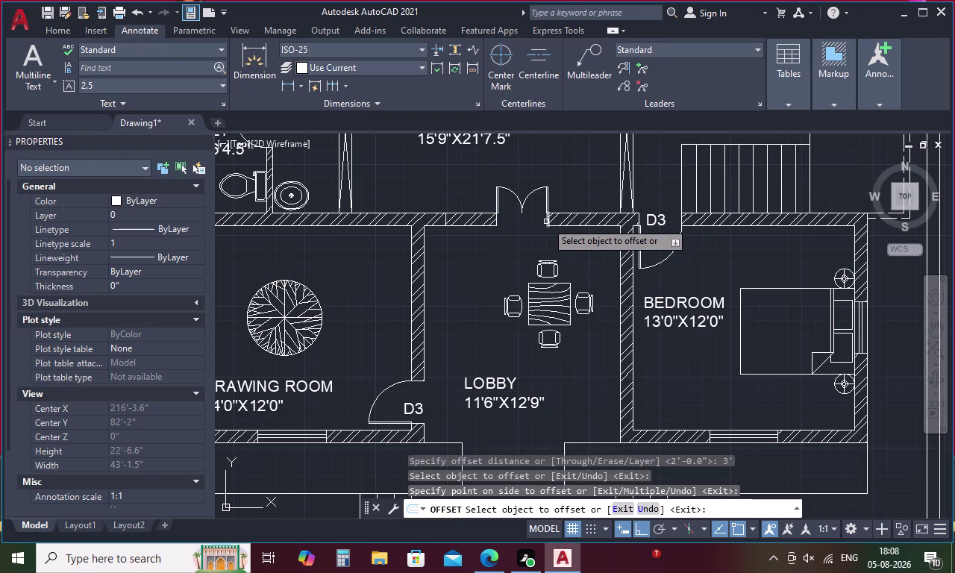
click(547, 220)
click(600, 221)
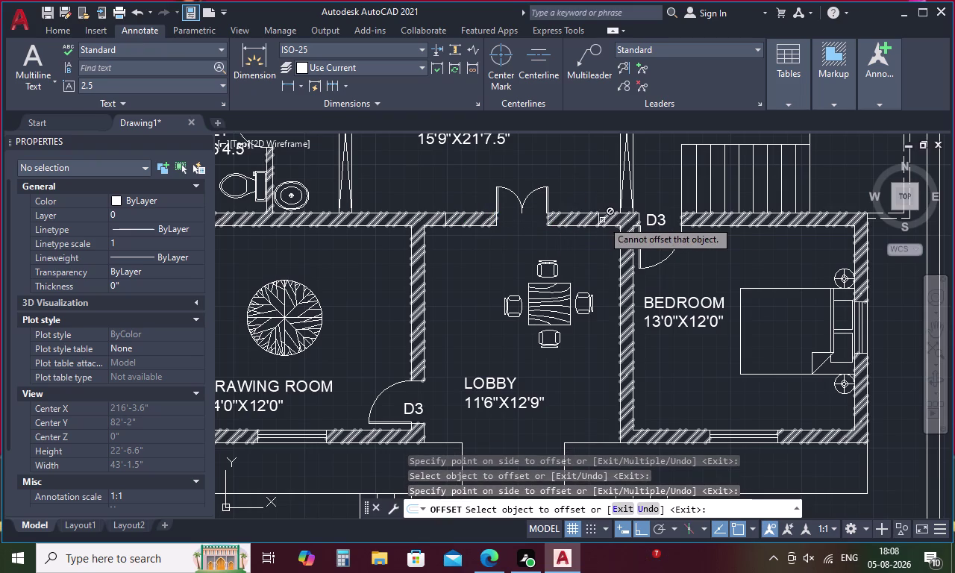
key(Escape)
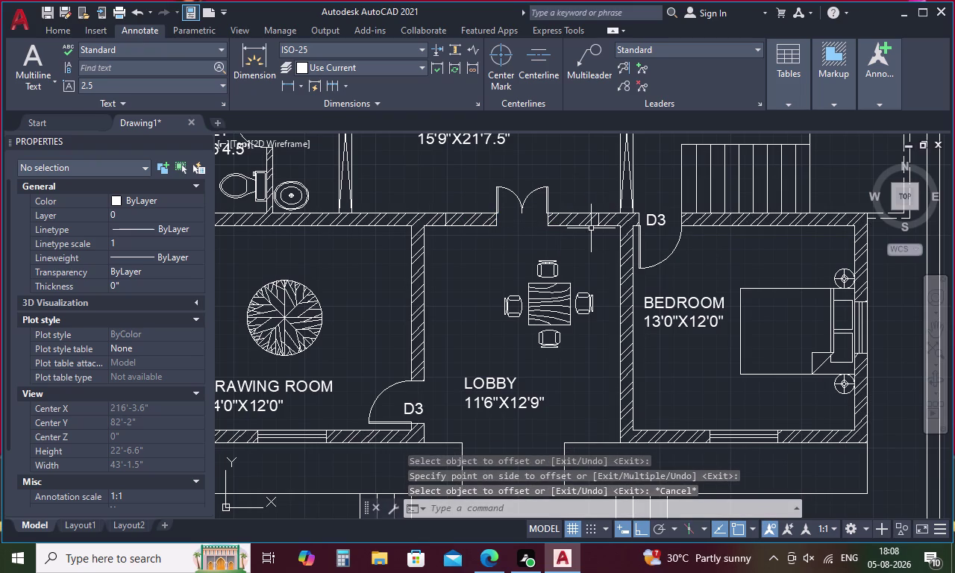
Trim the wall line pieces across the opening.
key(t)
text(R)
key(space)
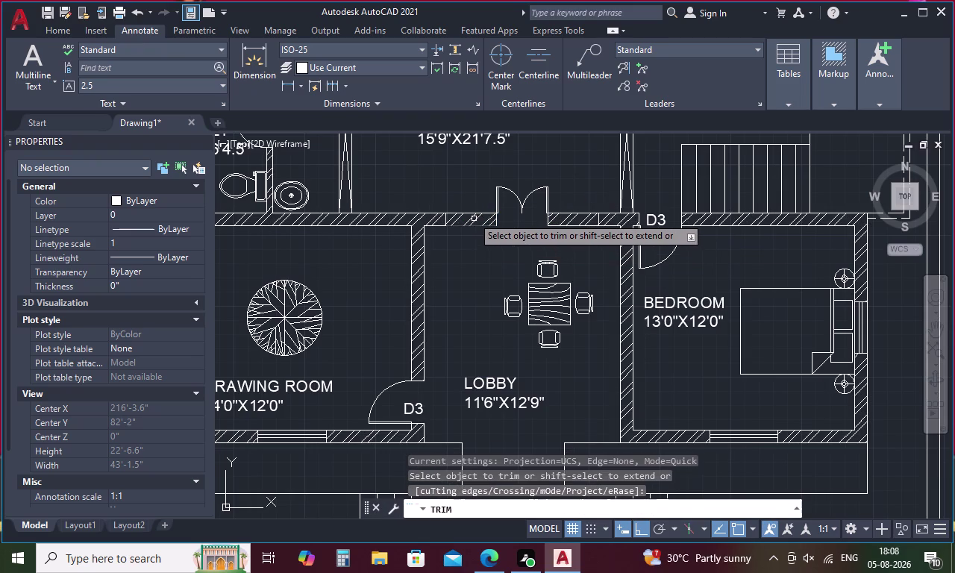
click(473, 219)
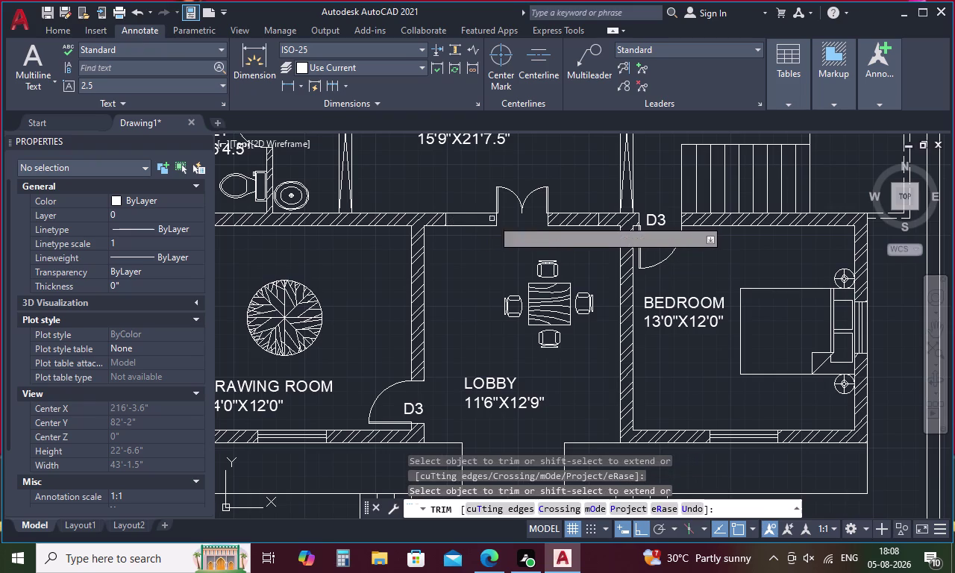
click(566, 219)
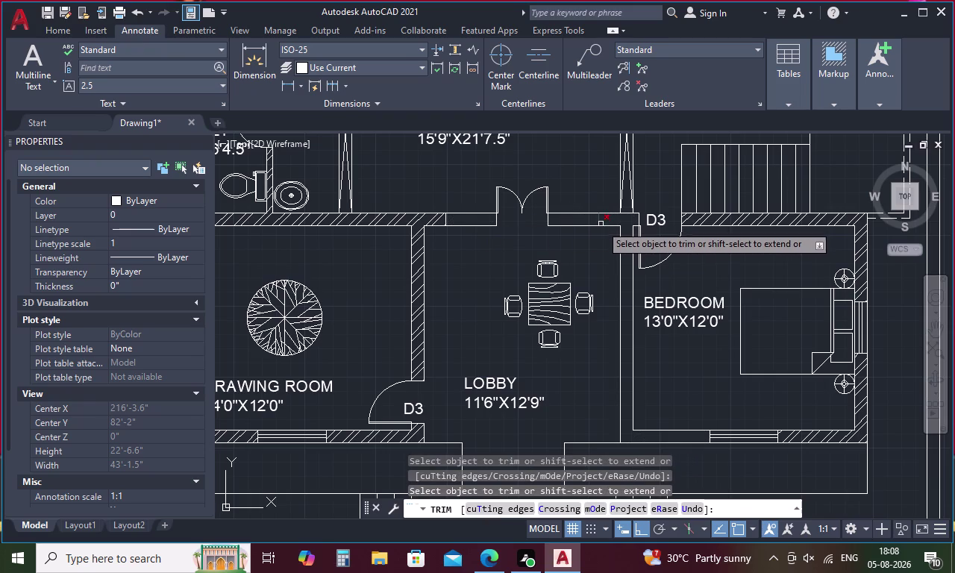
key(Escape)
Draw a short line at the wall edge near D3.
text(L)
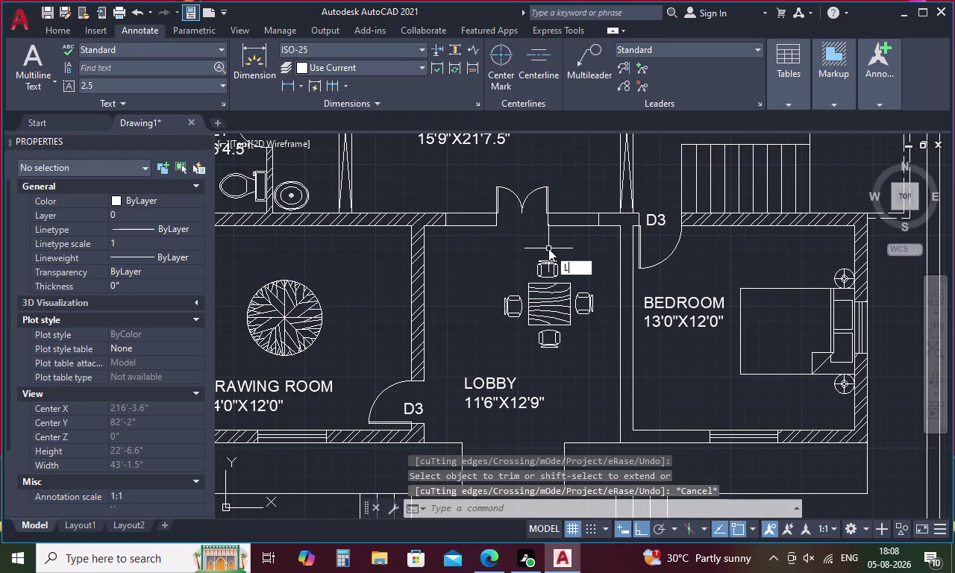
key(space)
click(546, 222)
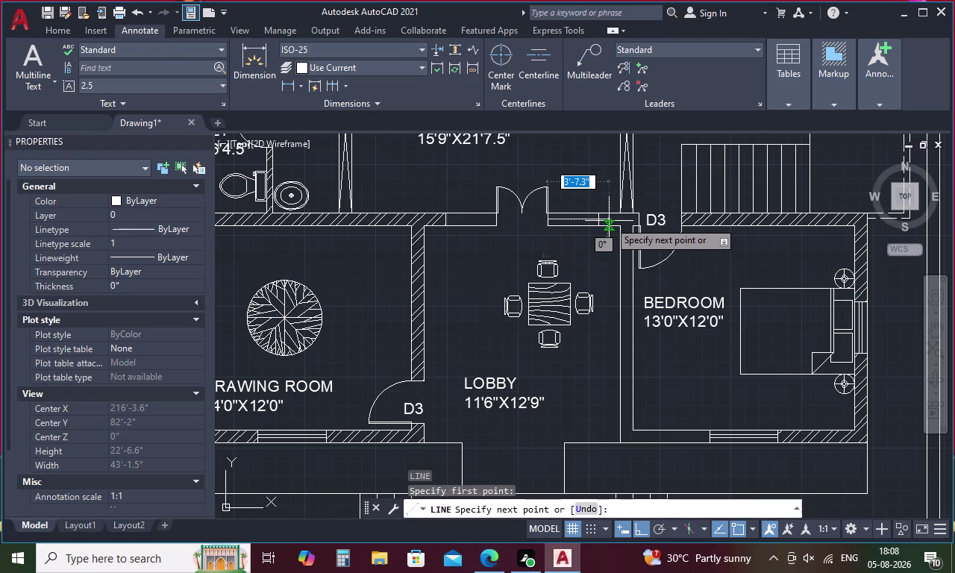
scroll(up, 3)
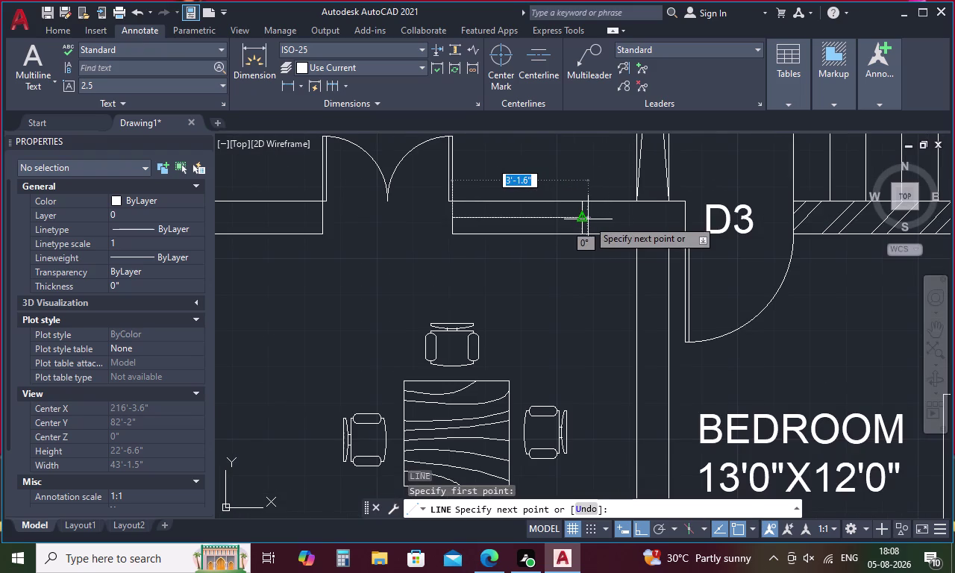
click(580, 218)
key(Escape)
Offset the wall line three times at distance 1 to form window lines.
text(O)
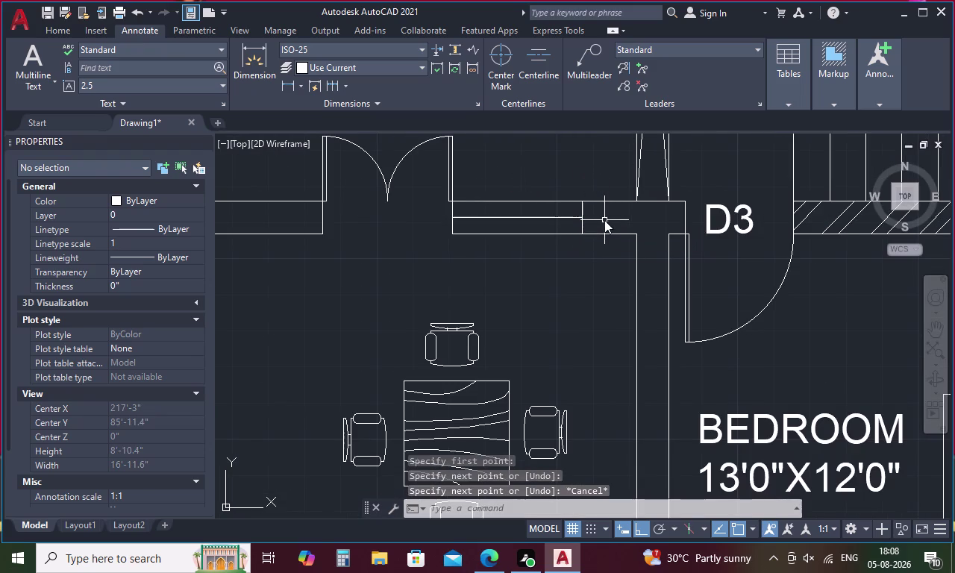
key(space)
text(1)
key(space)
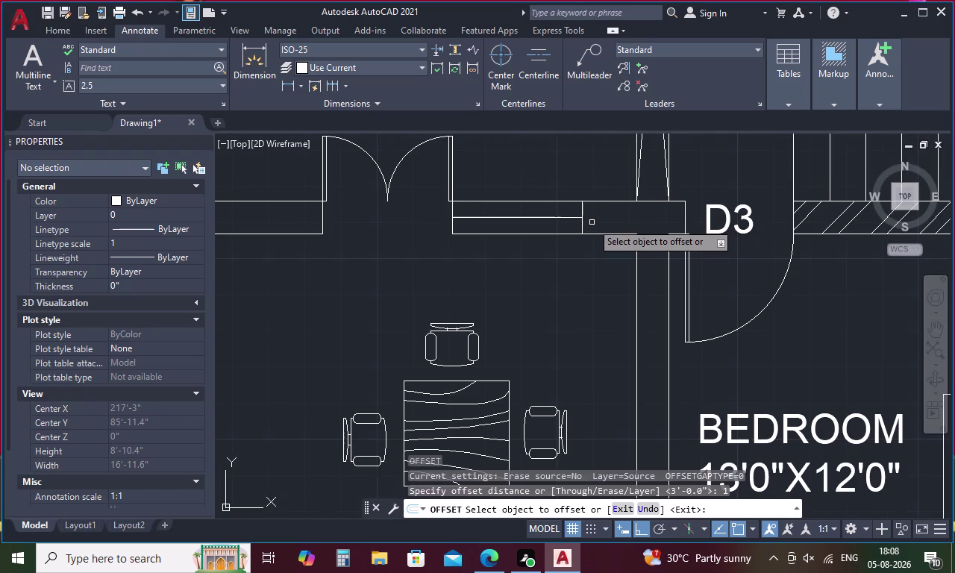
click(565, 218)
click(564, 211)
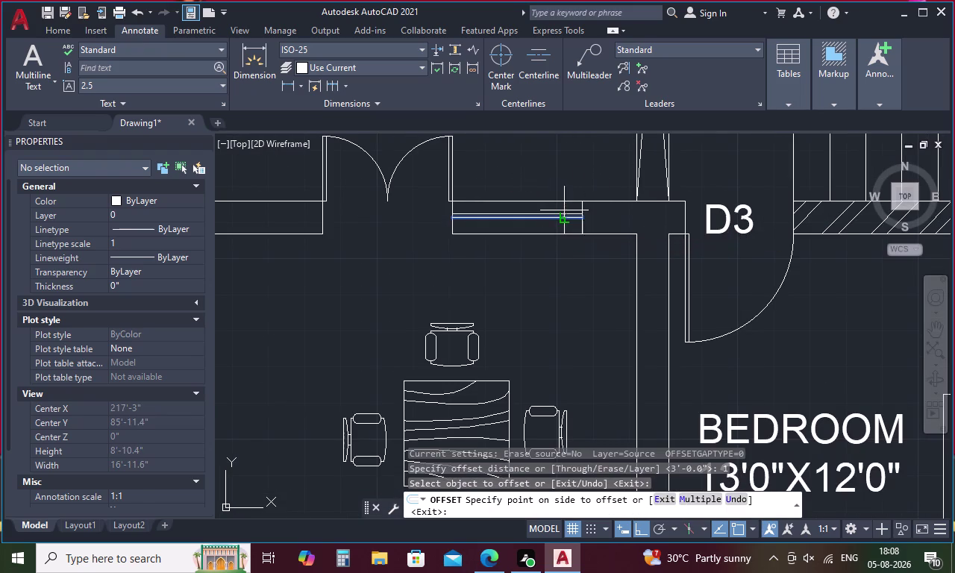
click(563, 217)
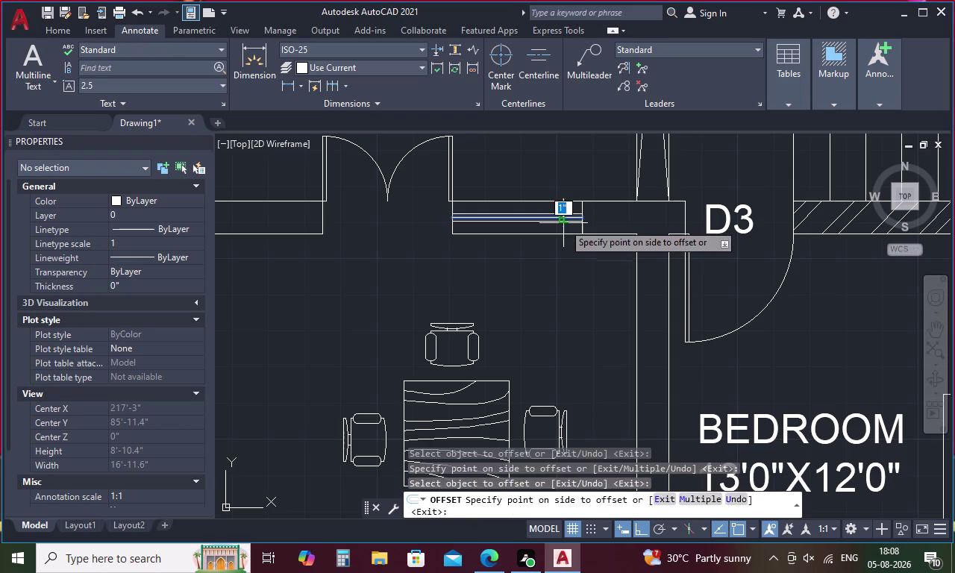
click(563, 223)
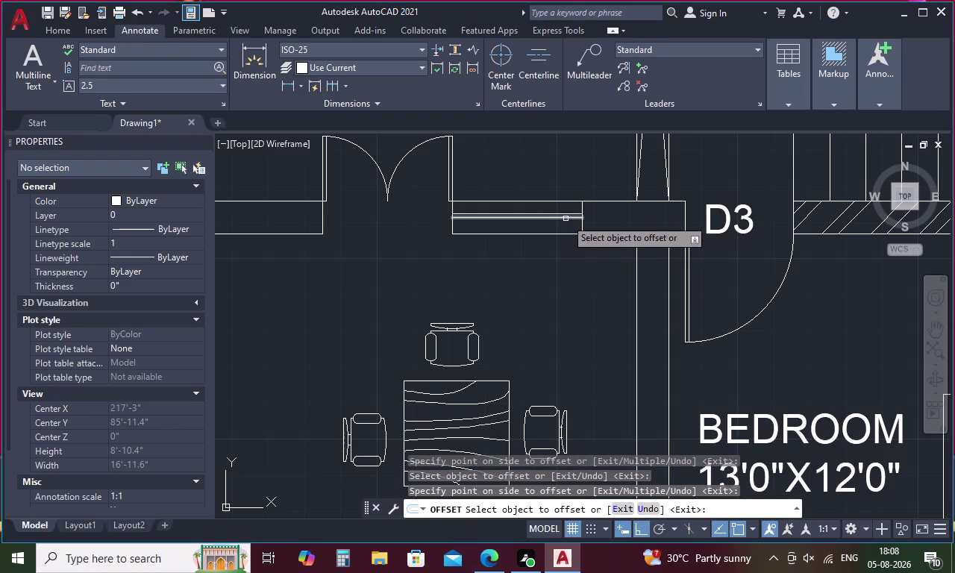
click(565, 219)
click(566, 227)
key(Escape)
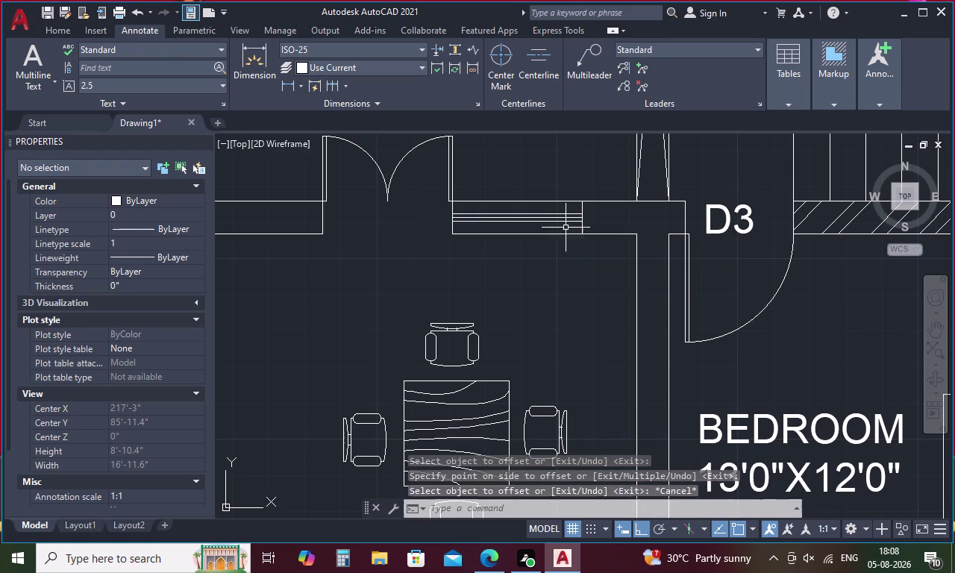
Delete a stray window line and begin copying the remaining window lines.
click(558, 217)
key(Delete)
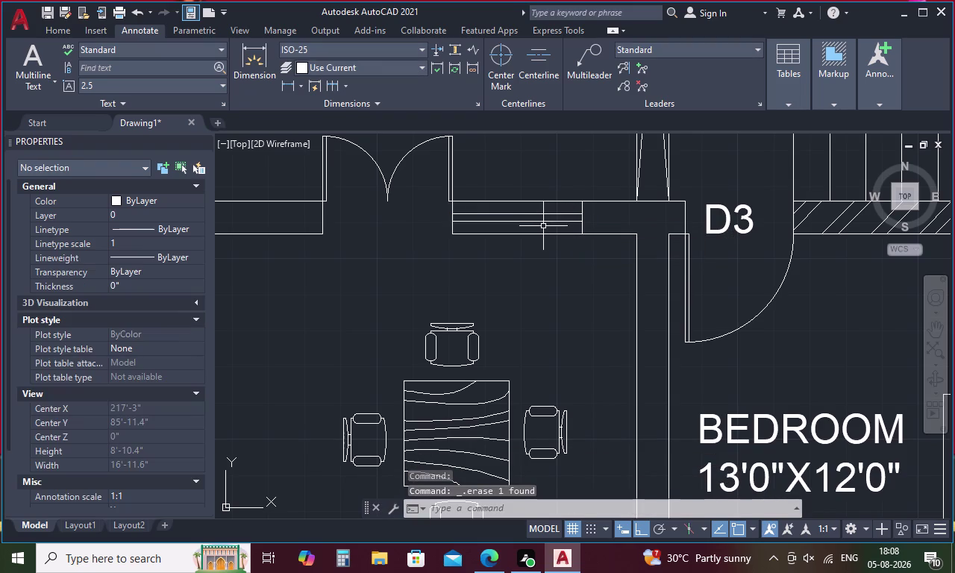
drag(560, 211, 545, 224)
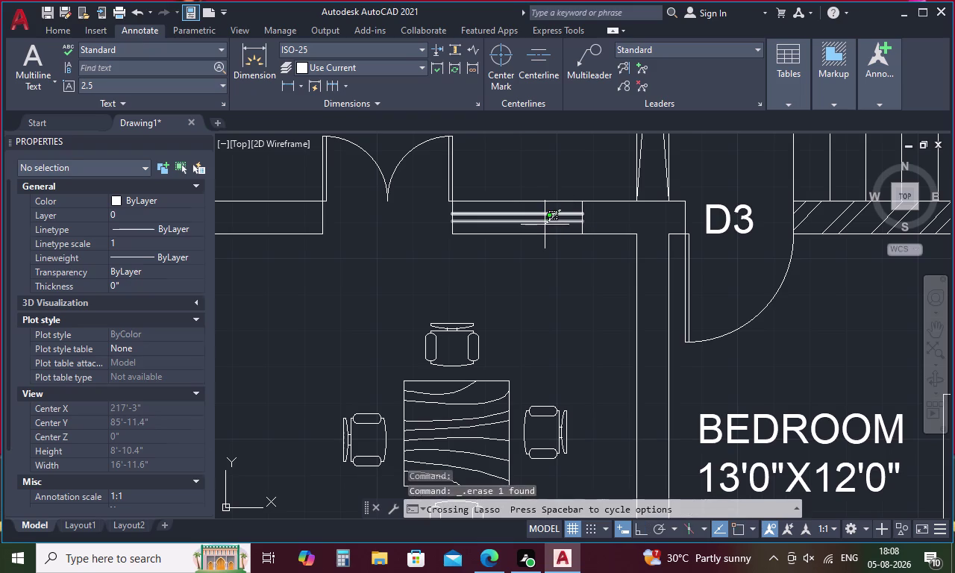
right_click(518, 274)
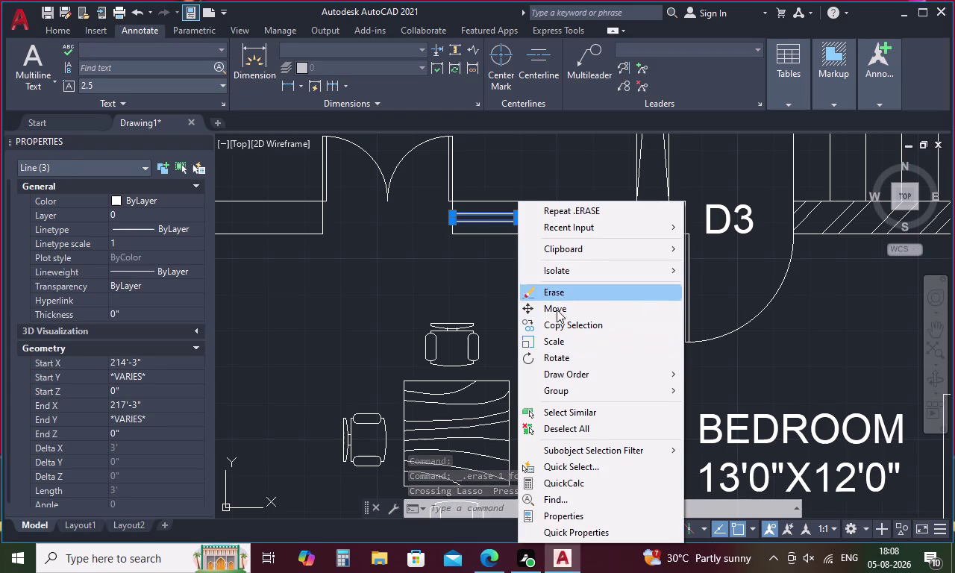
click(565, 325)
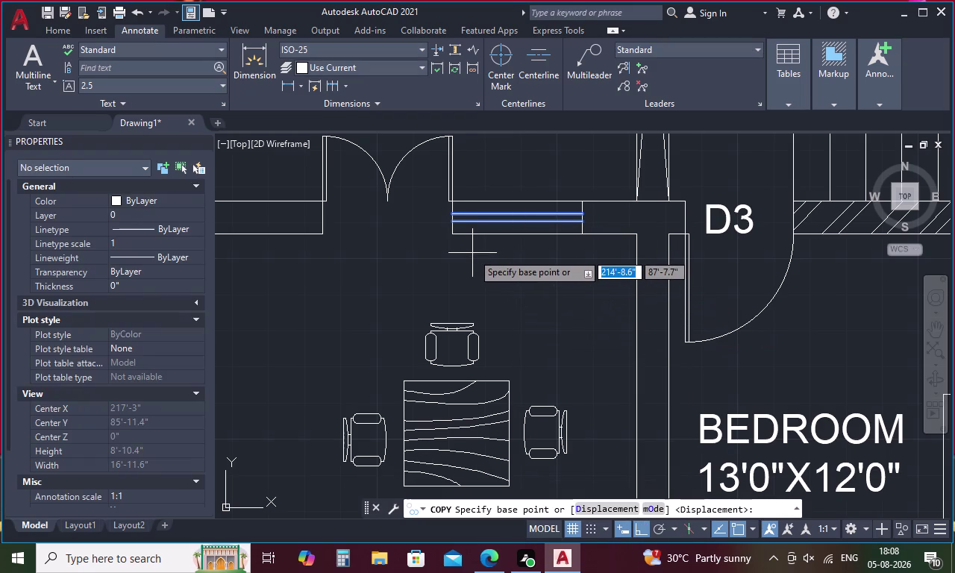
Cancel the copy and undo twice to restore the erased window line.
key(Escape)
key(ctrl+z)
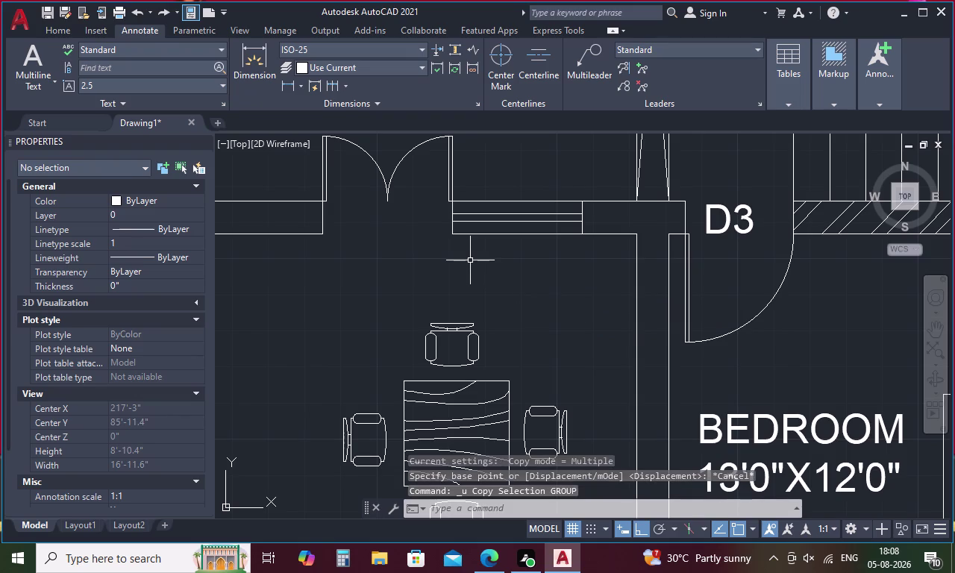
key(ctrl+z)
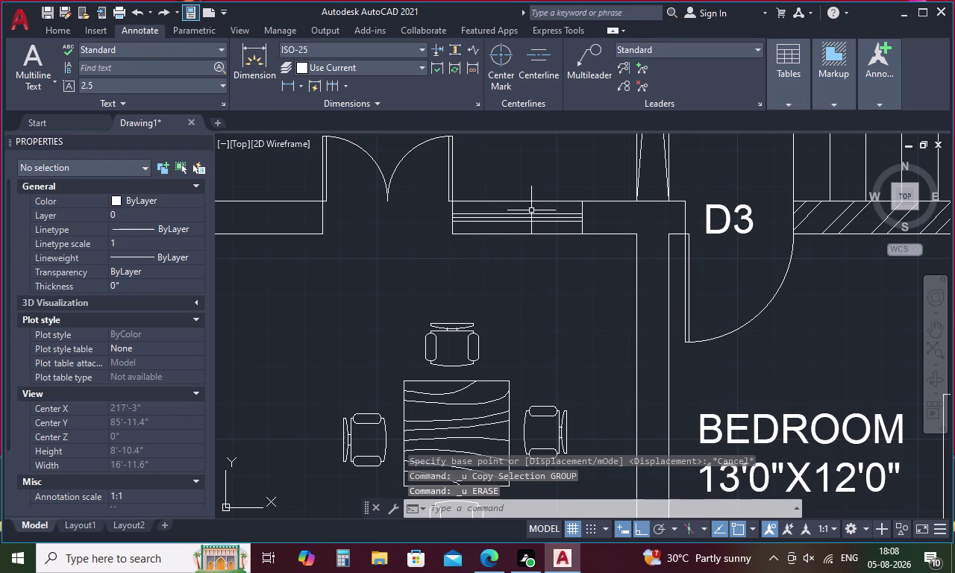
Copy the four window lines to the midpoint of the wall opening on the left.
drag(531, 211, 524, 227)
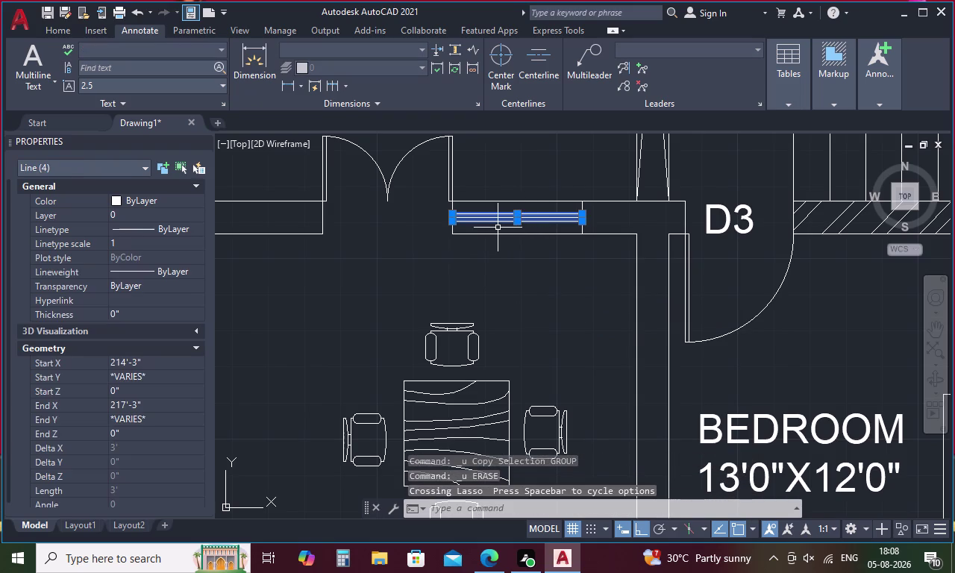
right_click(498, 227)
click(534, 325)
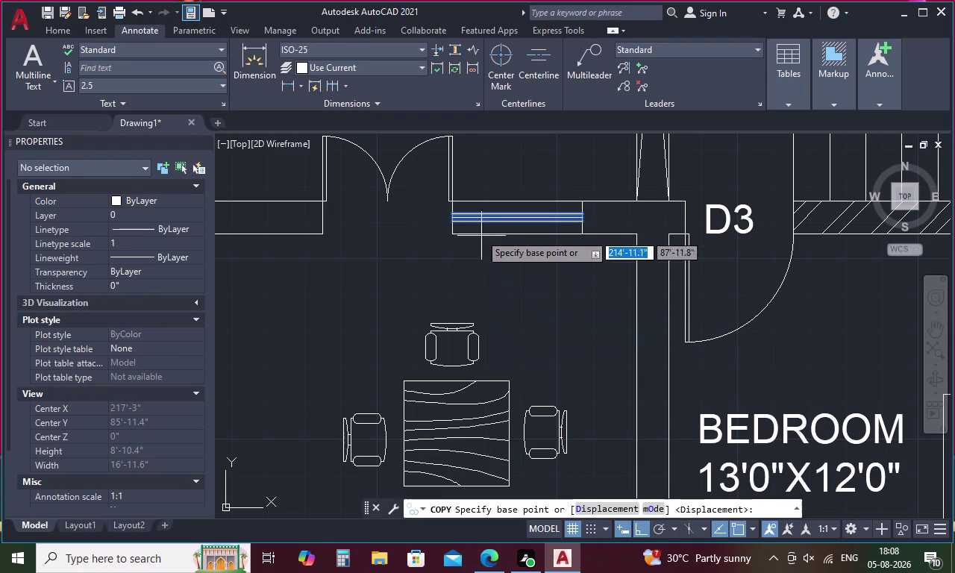
scroll(up, 3)
click(384, 201)
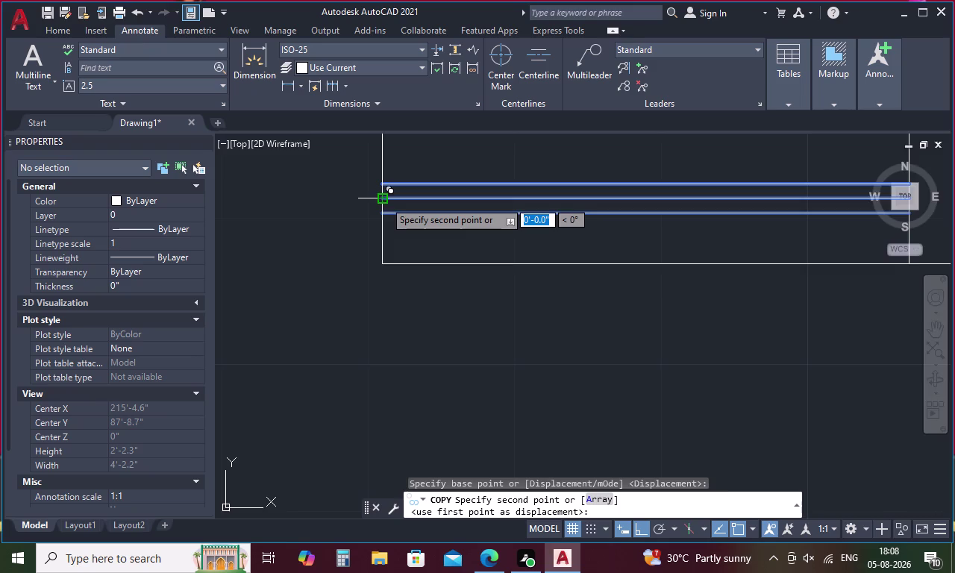
scroll(down, 3)
middle_drag(323, 209, 468, 236)
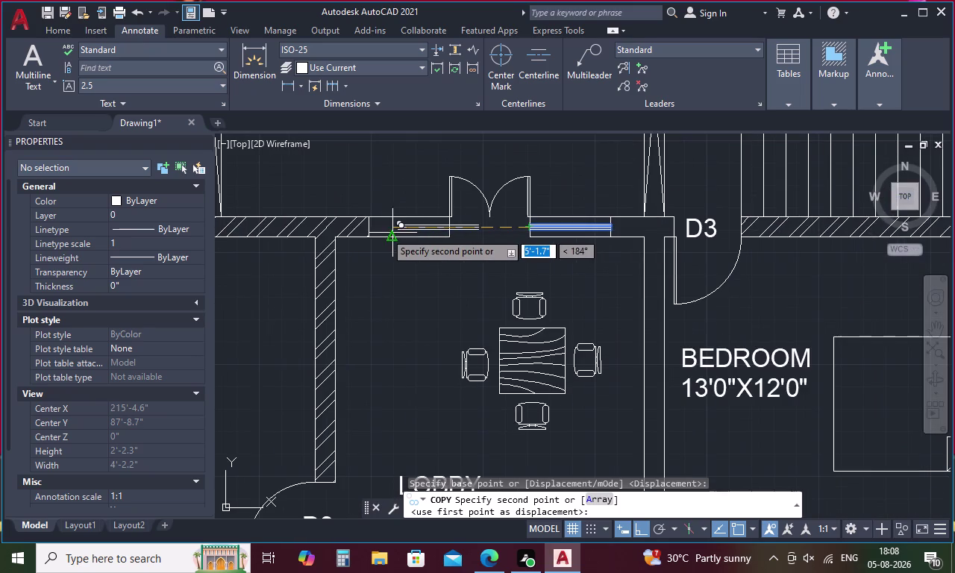
scroll(up, 3)
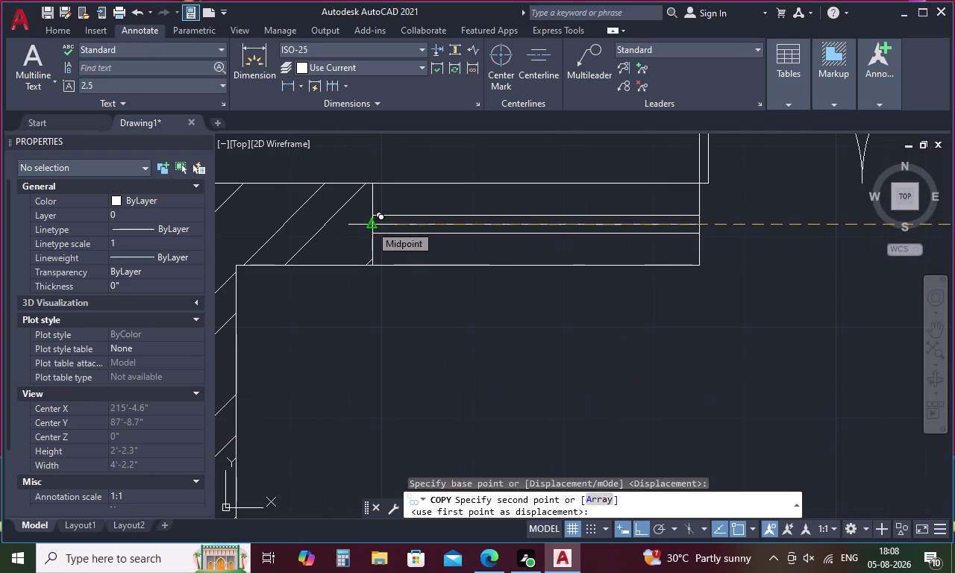
click(370, 225)
key(Escape)
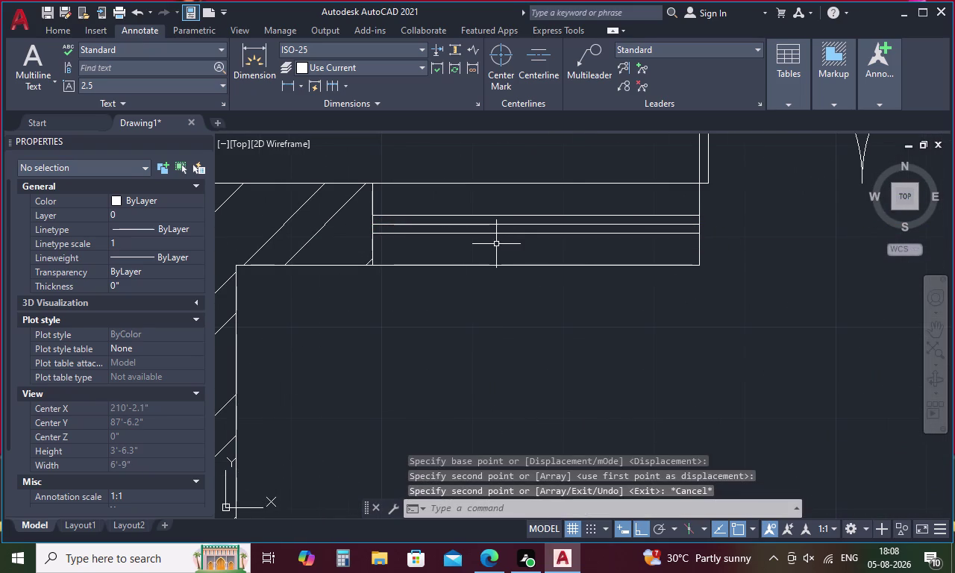
Erase the two surplus lines from the copied window.
click(501, 225)
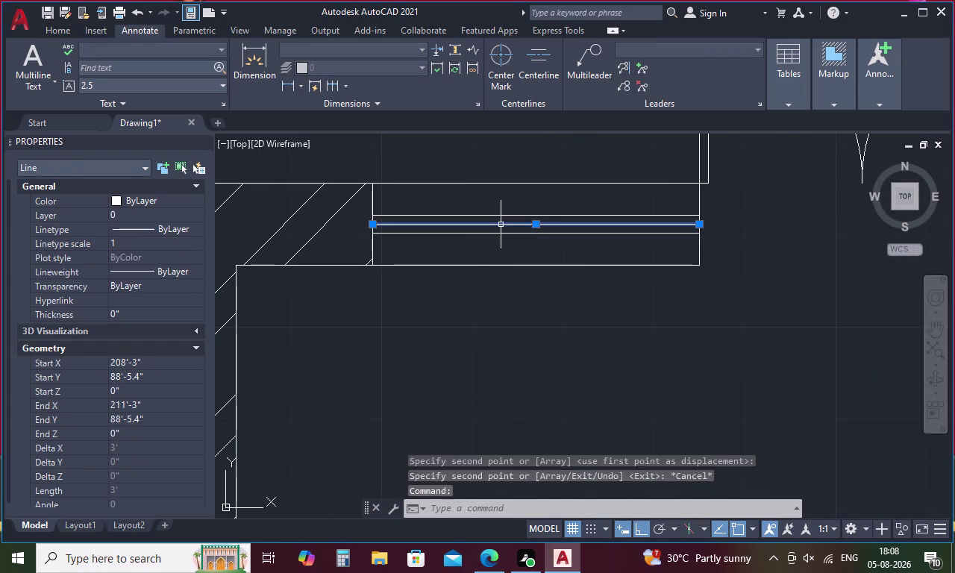
scroll(down, 3)
scroll(up, 3)
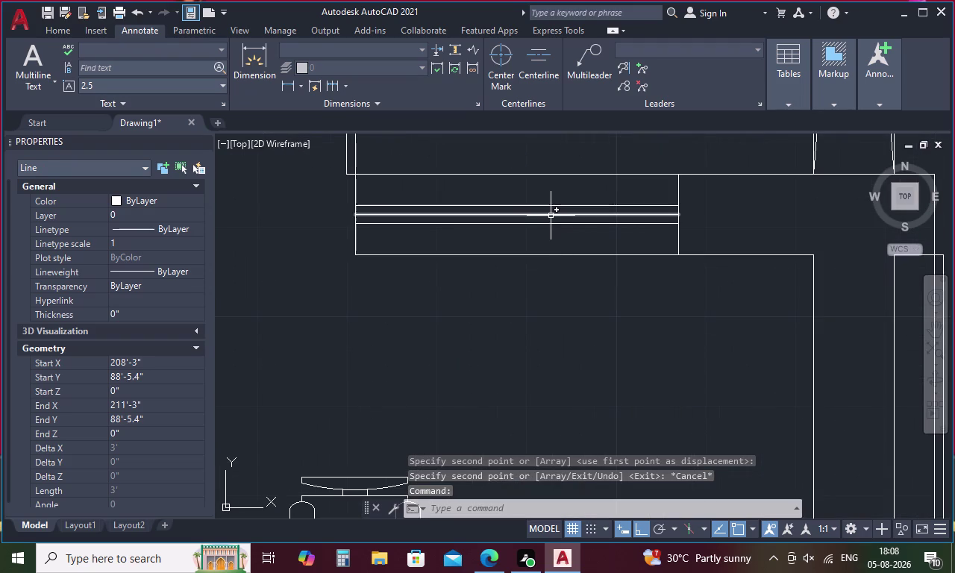
click(551, 216)
key(Delete)
scroll(down, 3)
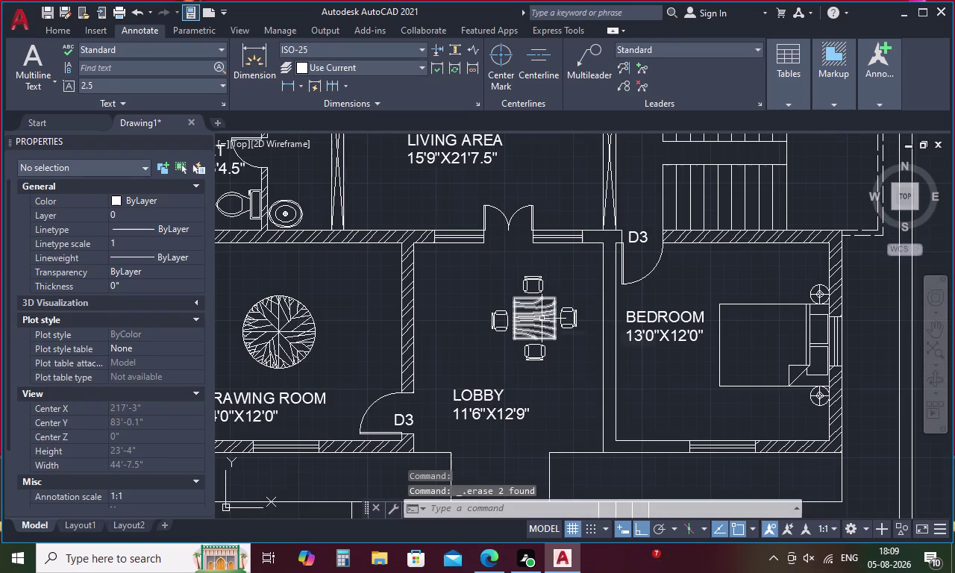
key(ctrl+v)
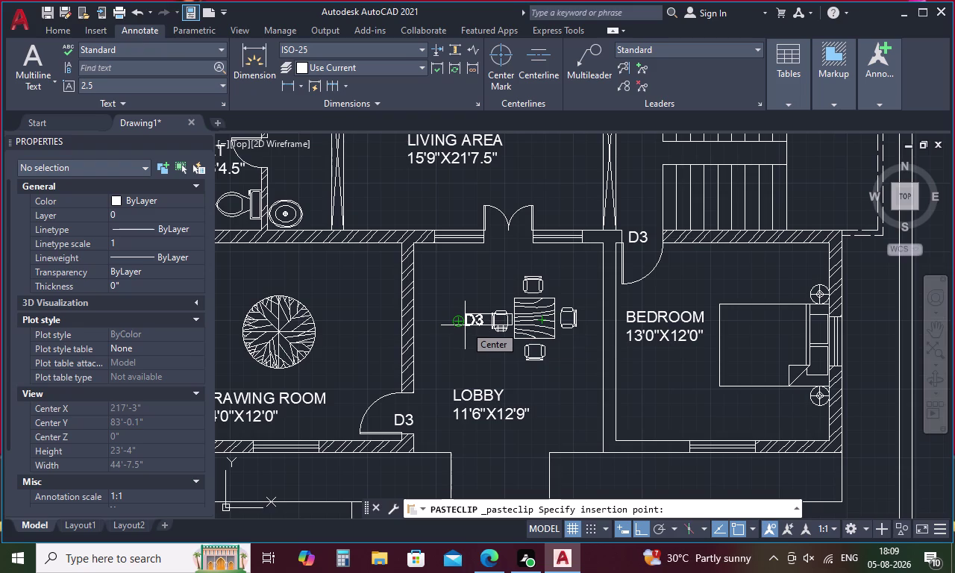
Place the pasted D3 label beside the toilet door and move it slightly higher.
middle_drag(441, 303, 474, 398)
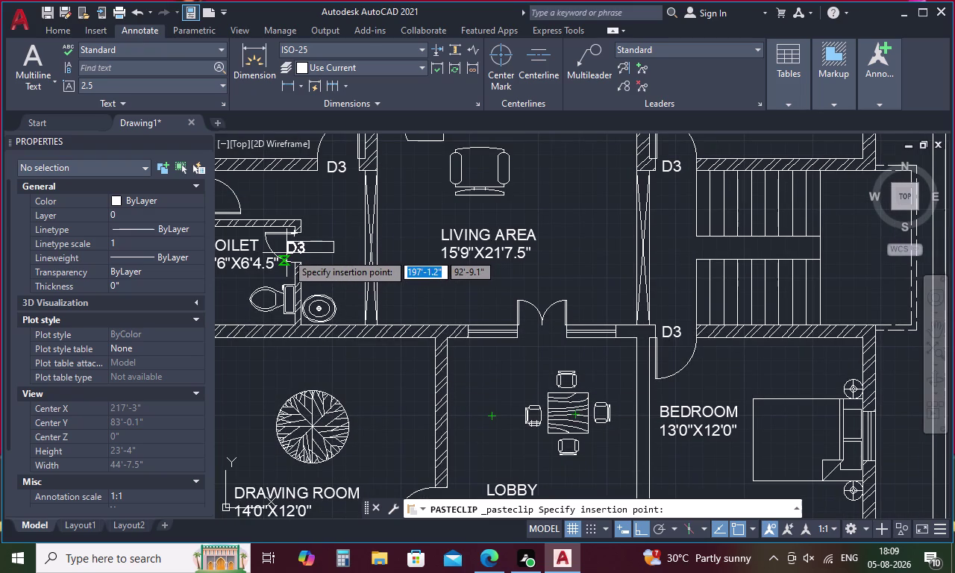
click(287, 253)
click(292, 253)
right_click(291, 253)
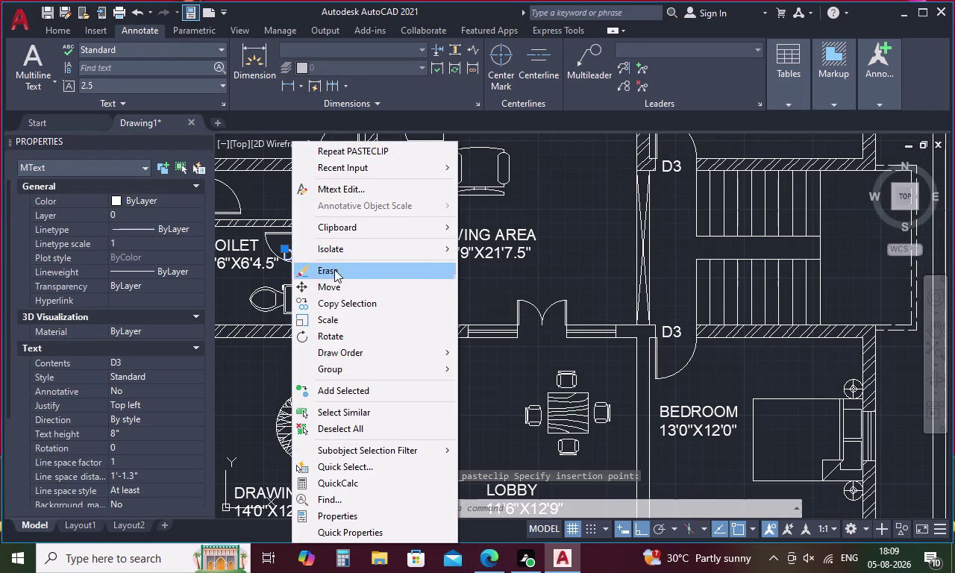
click(351, 282)
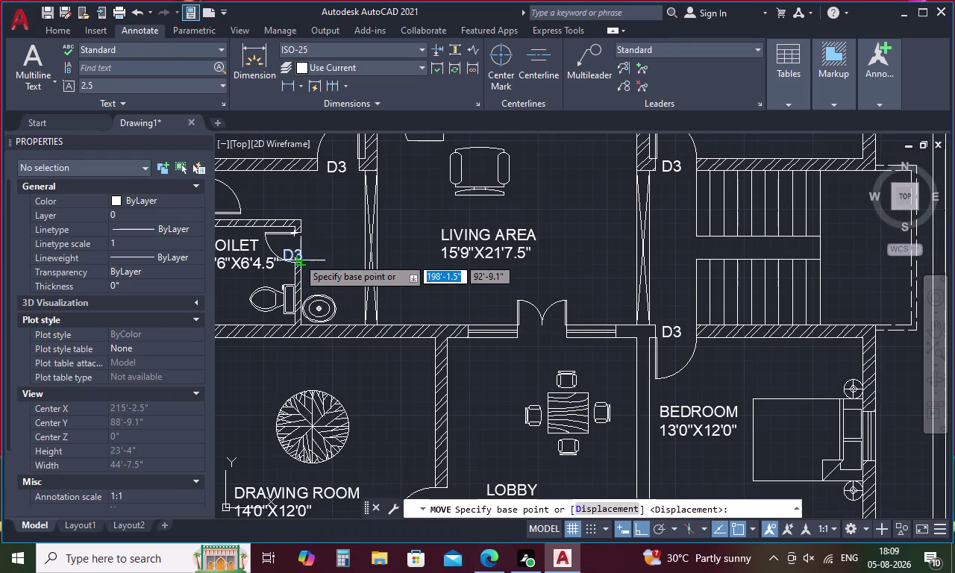
click(294, 256)
scroll(up, 3)
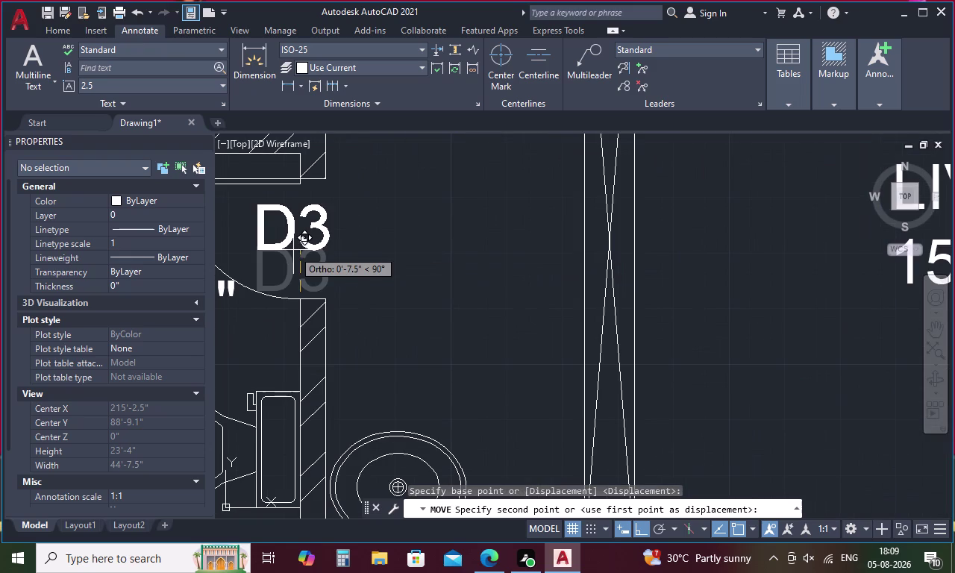
click(295, 255)
Edit the label's text from D3 to D6.
double_click(314, 247)
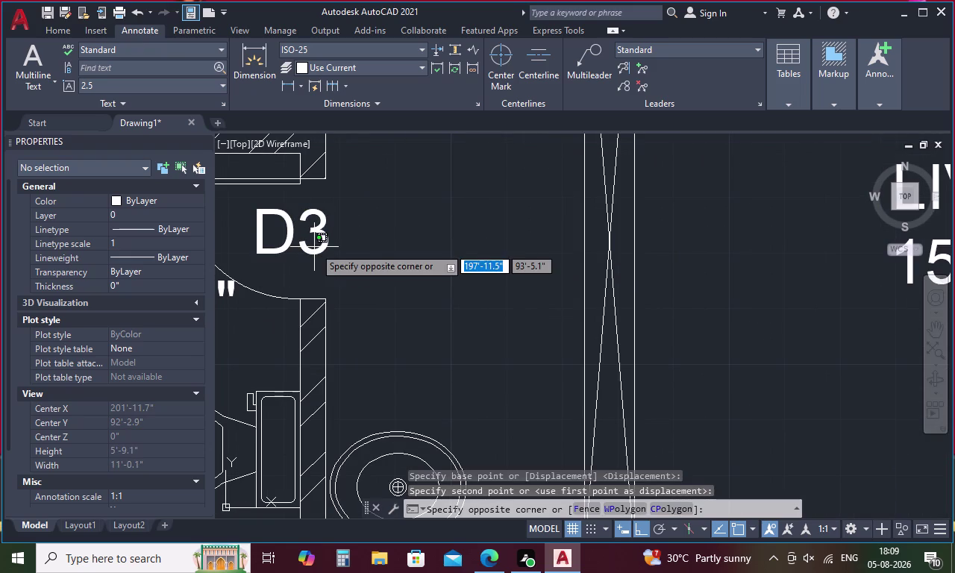
double_click(324, 239)
double_click(323, 239)
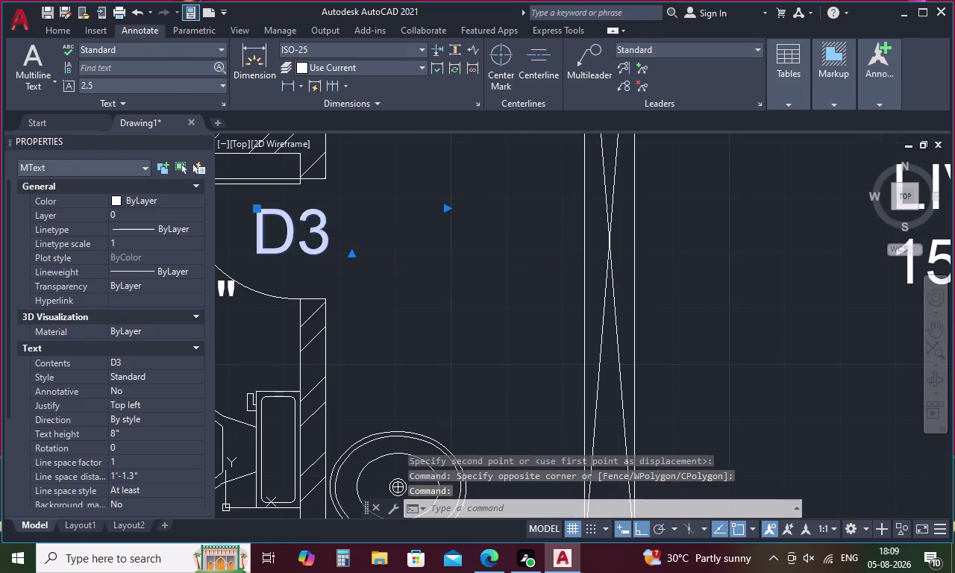
key(BackSpace)
key(6)
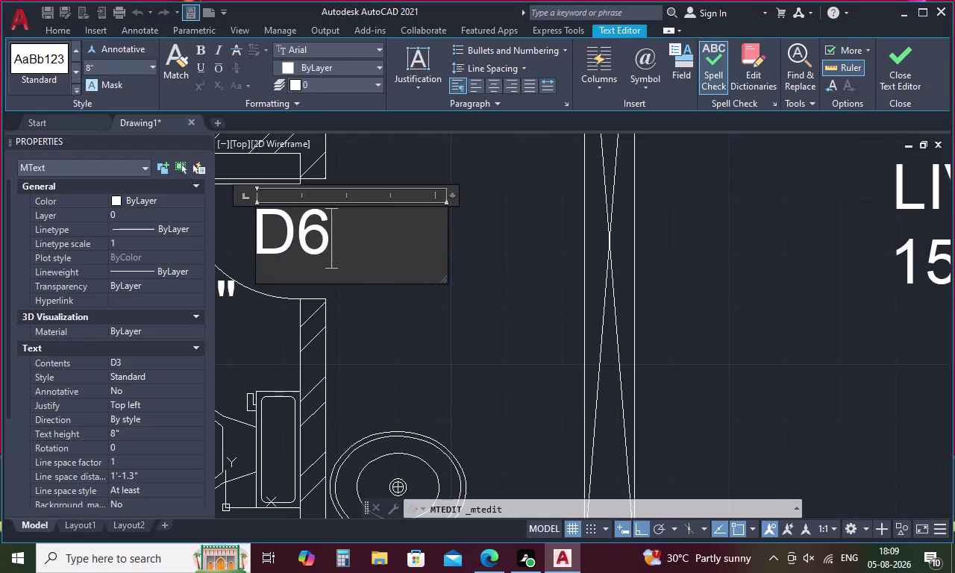
click(413, 316)
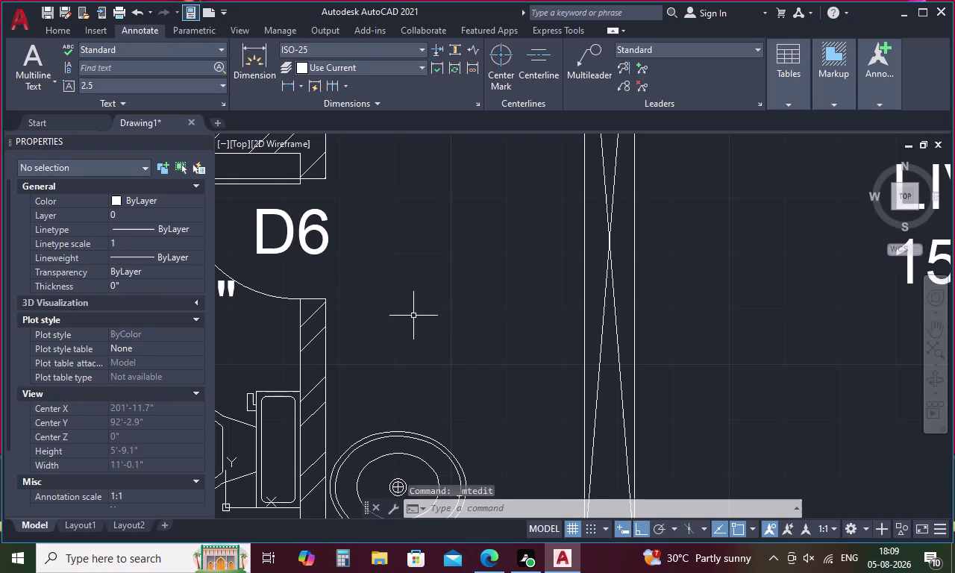
scroll(down, 3)
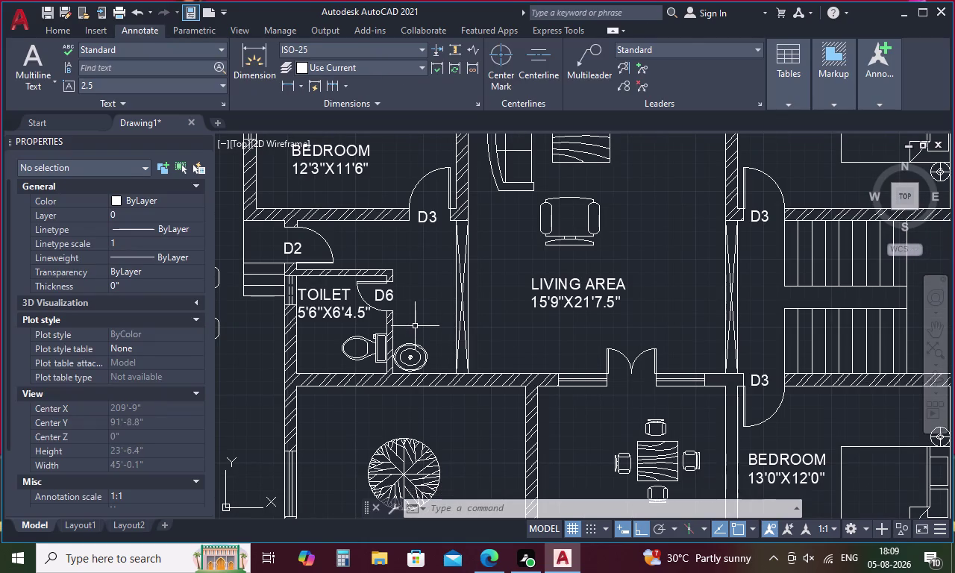
Paste a D3 label by the upper doorway and change it to D1.
key(ctrl+v)
middle_drag(425, 291, 443, 467)
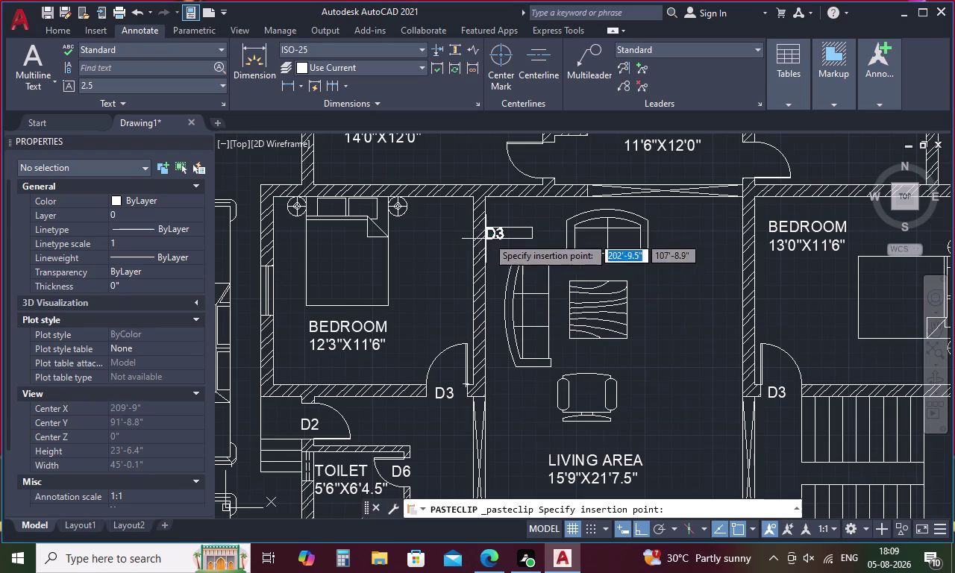
click(539, 168)
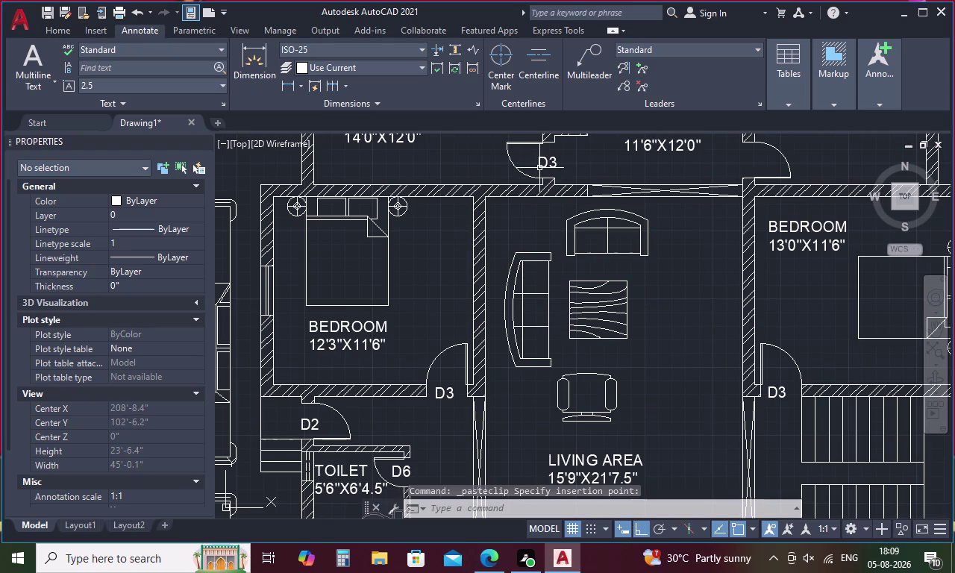
double_click(549, 162)
click(554, 162)
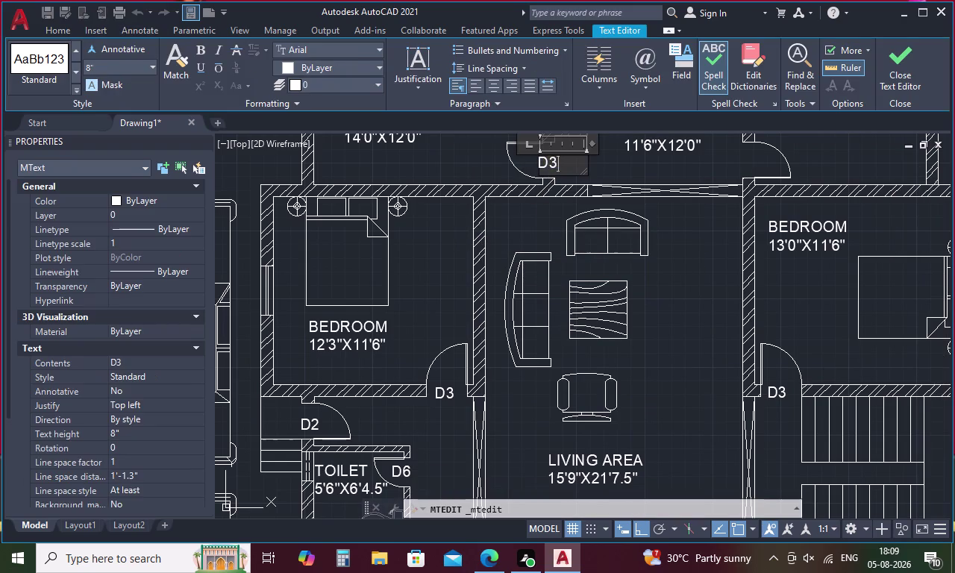
key(BackSpace)
key(1)
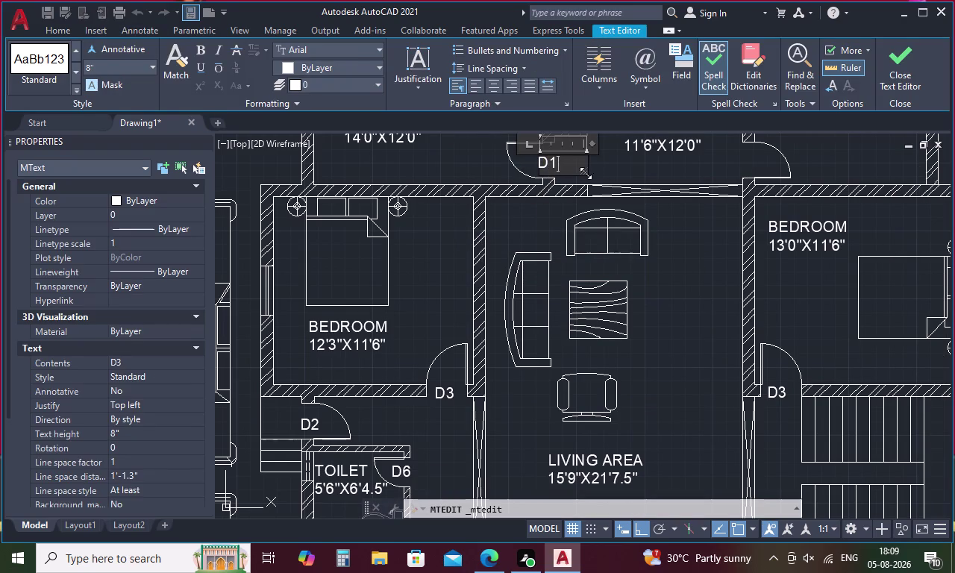
click(648, 160)
Copy the D1 tag to the right-hand door beside the dining room.
click(540, 157)
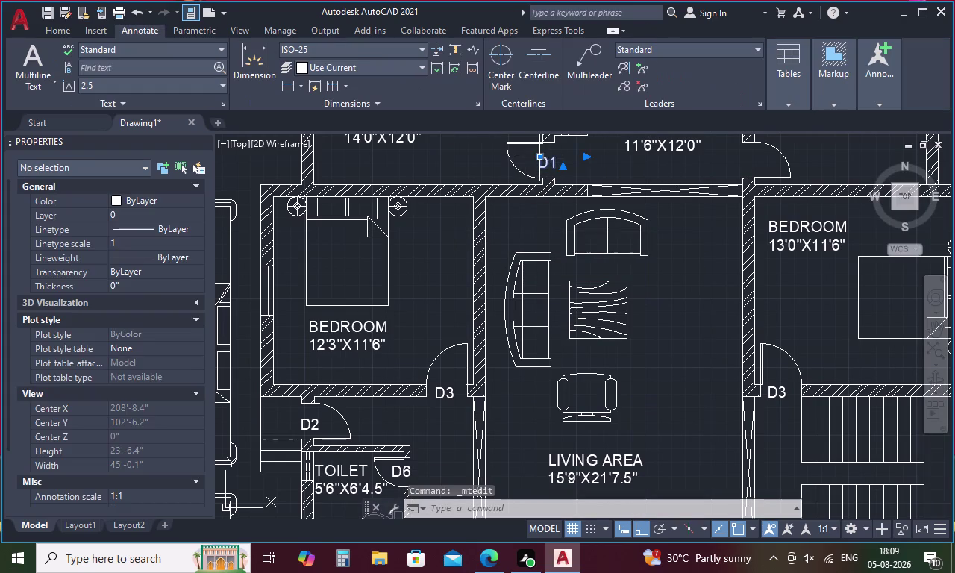
key(ctrl+c)
key(ctrl+v)
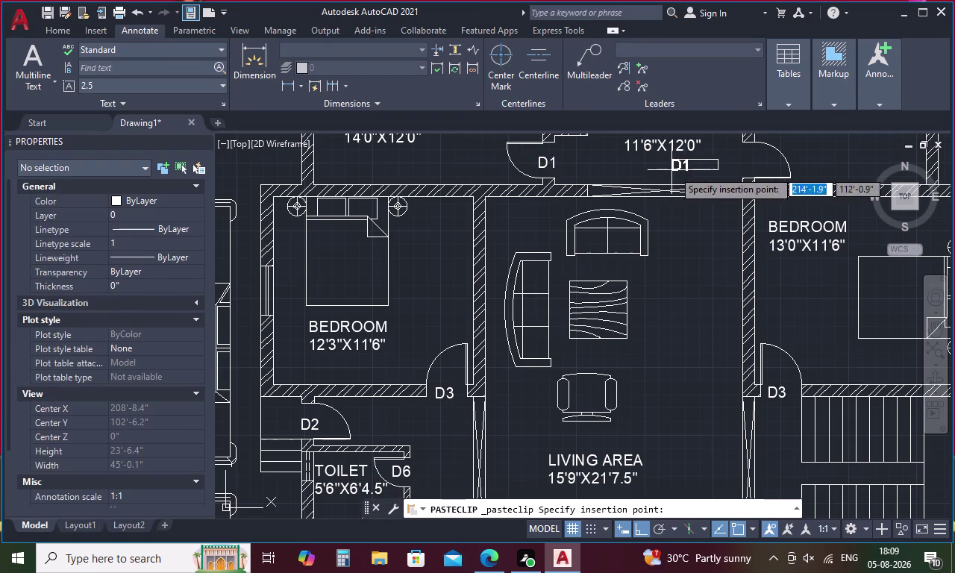
click(743, 167)
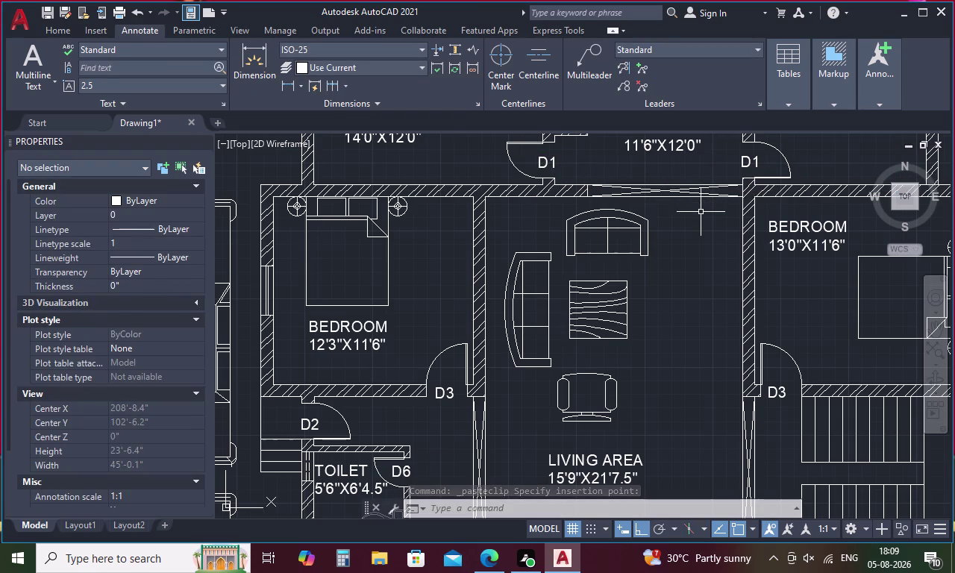
Select both D1 tags to inspect them, then clear the selection.
click(545, 159)
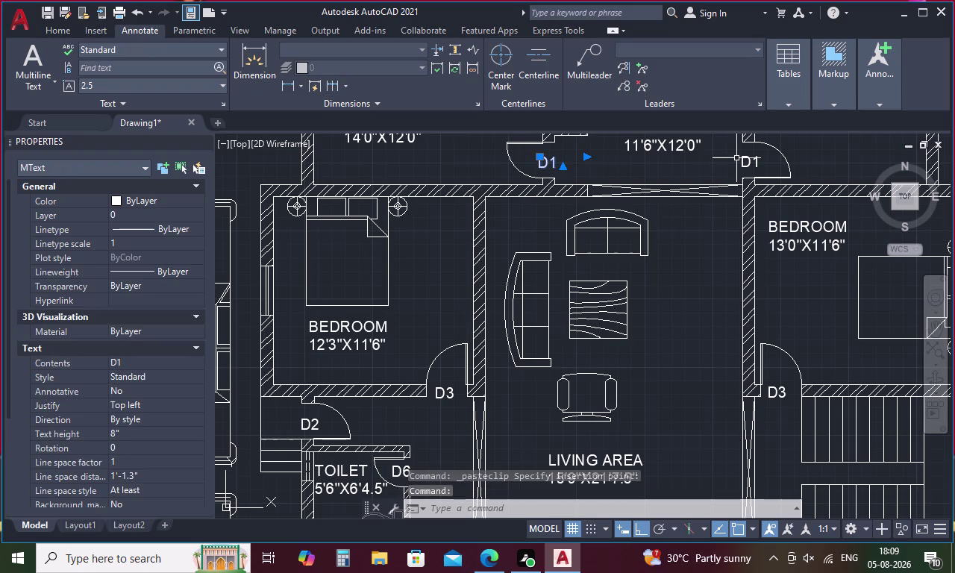
click(743, 156)
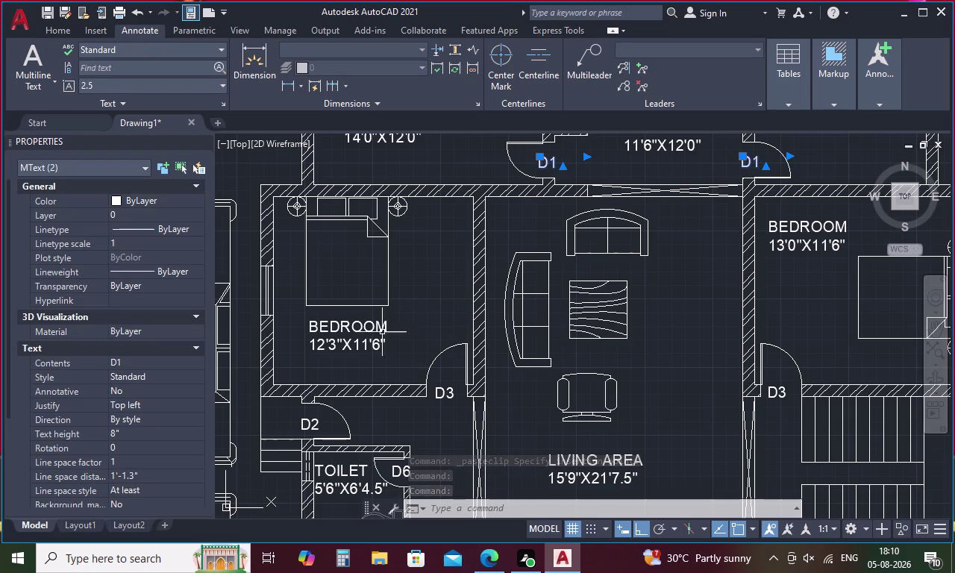
scroll(down, 3)
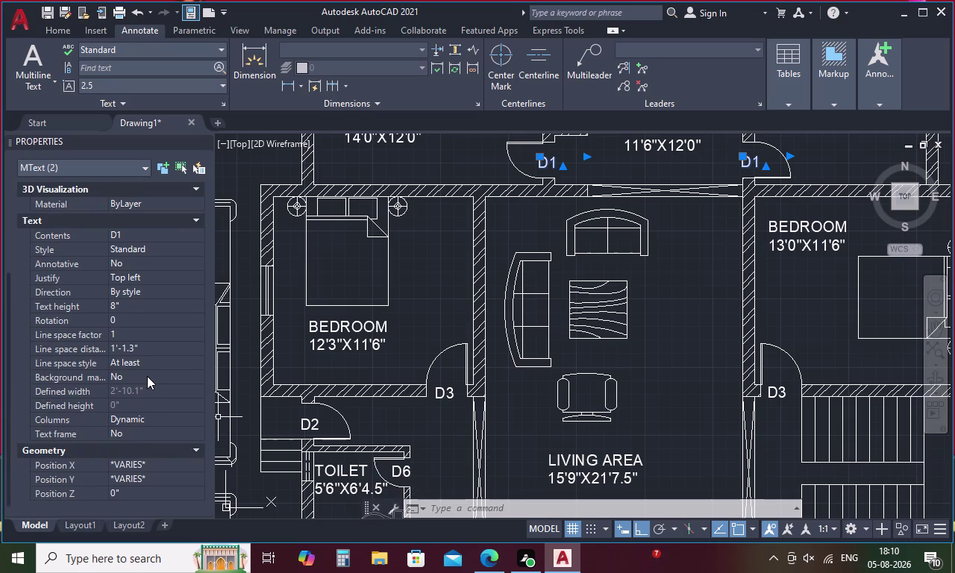
scroll(down, 3)
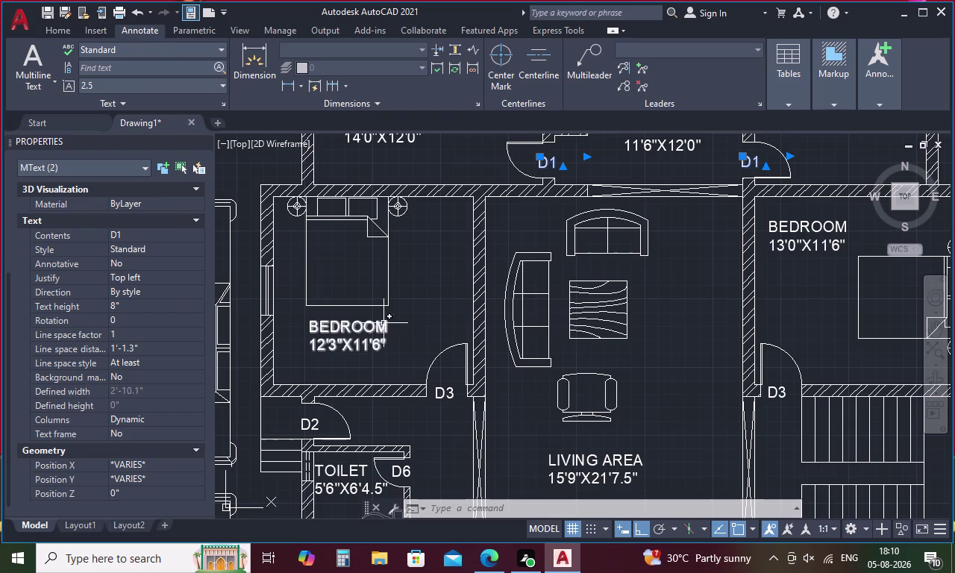
key(Escape)
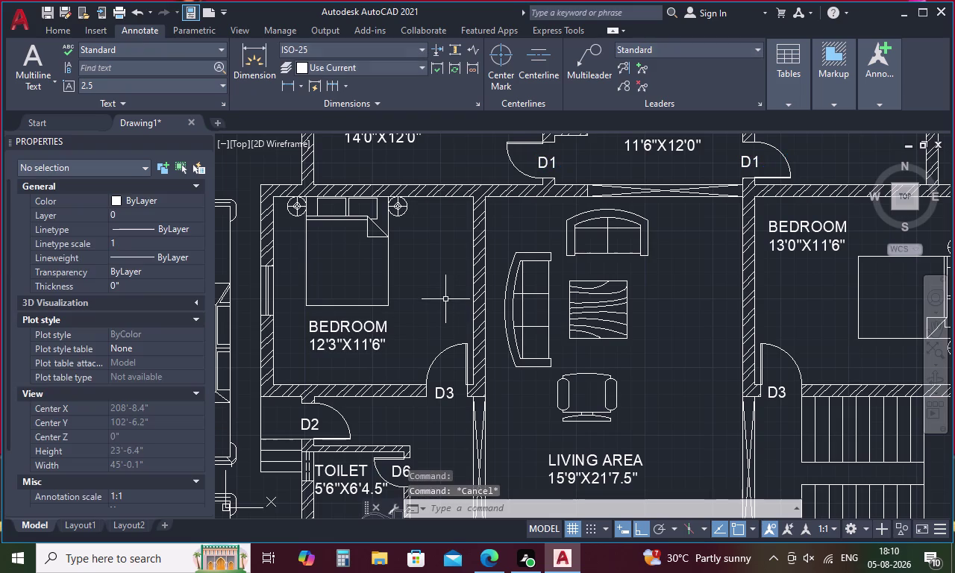
Make the D2 tag under the left upper room bold.
middle_drag(425, 304, 447, 482)
scroll(down, 3)
scroll(up, 3)
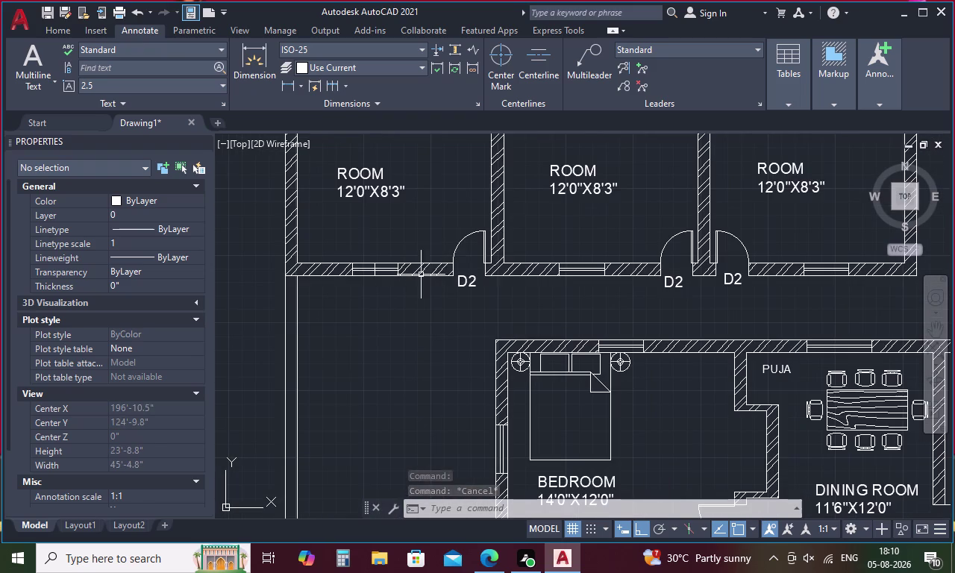
double_click(473, 277)
drag(482, 280, 444, 298)
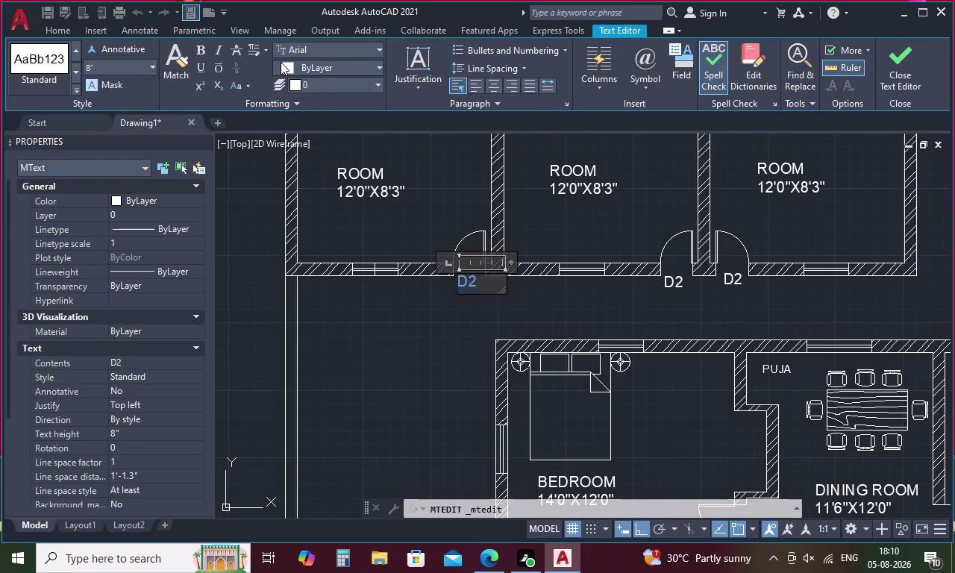
click(197, 46)
click(448, 326)
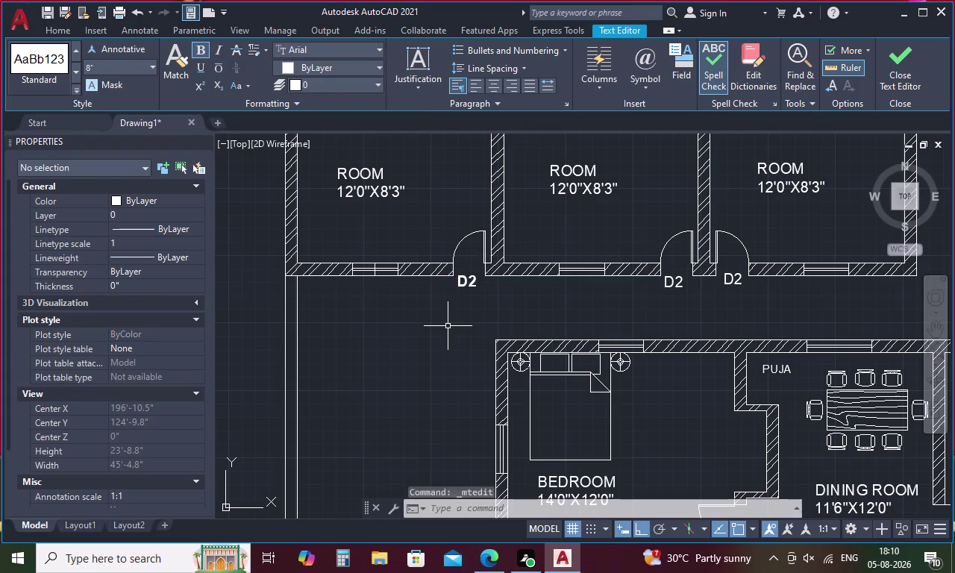
Delete the middle and right plain D2 tags and copy the bold D2.
click(676, 281)
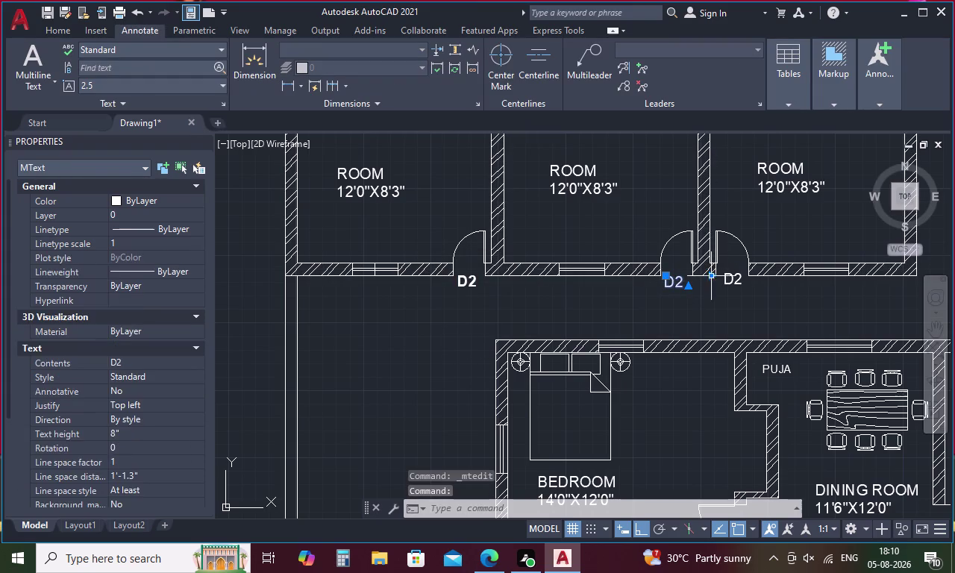
click(723, 276)
key(Delete)
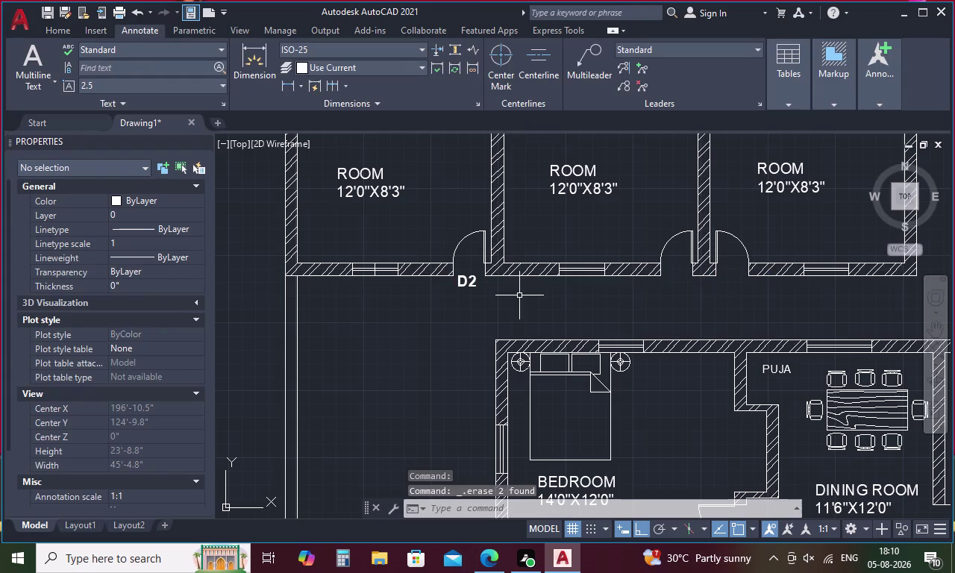
click(462, 287)
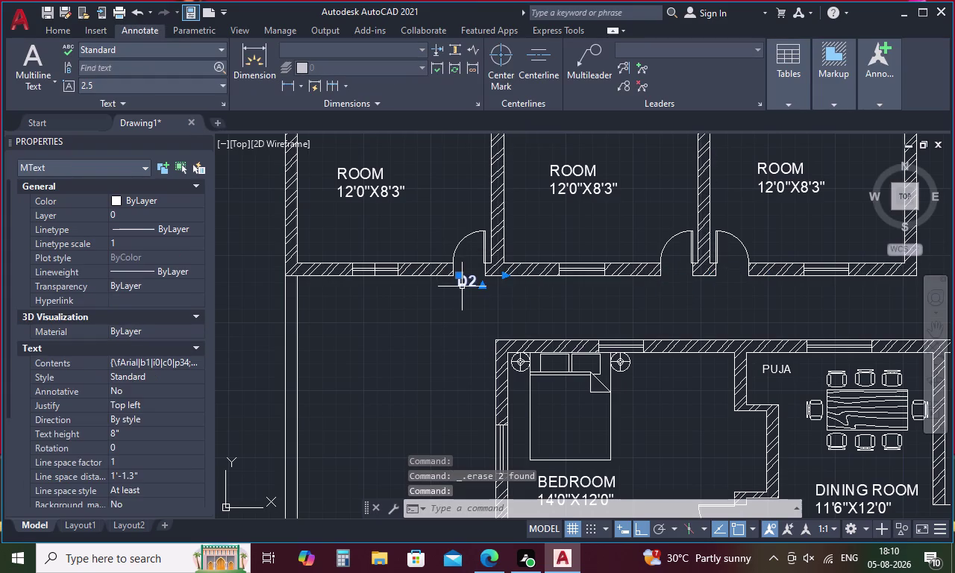
key(ctrl+c)
key(ctrl+v)
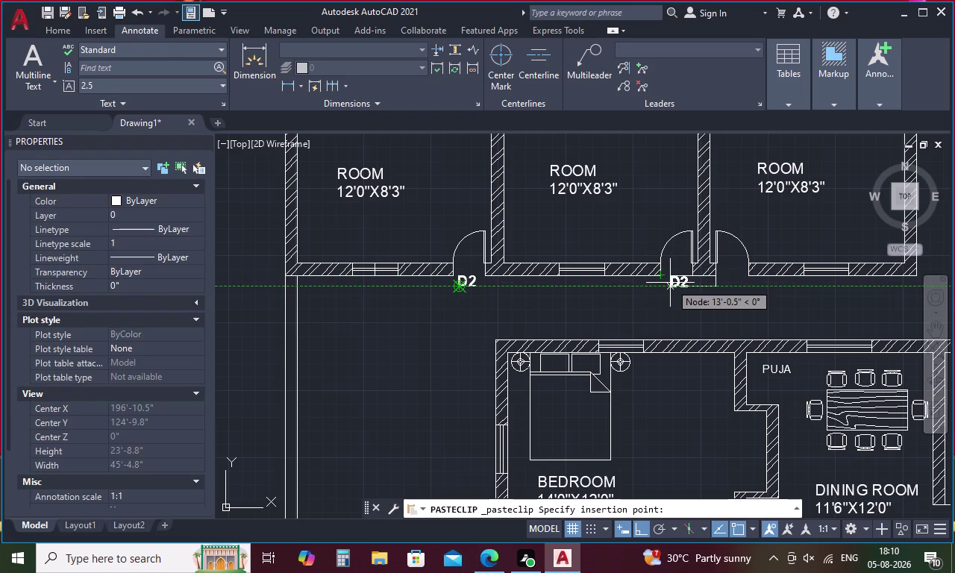
Place bold D2 copies at the middle and right upper-room doors, then view the whole plan.
click(671, 283)
key(space)
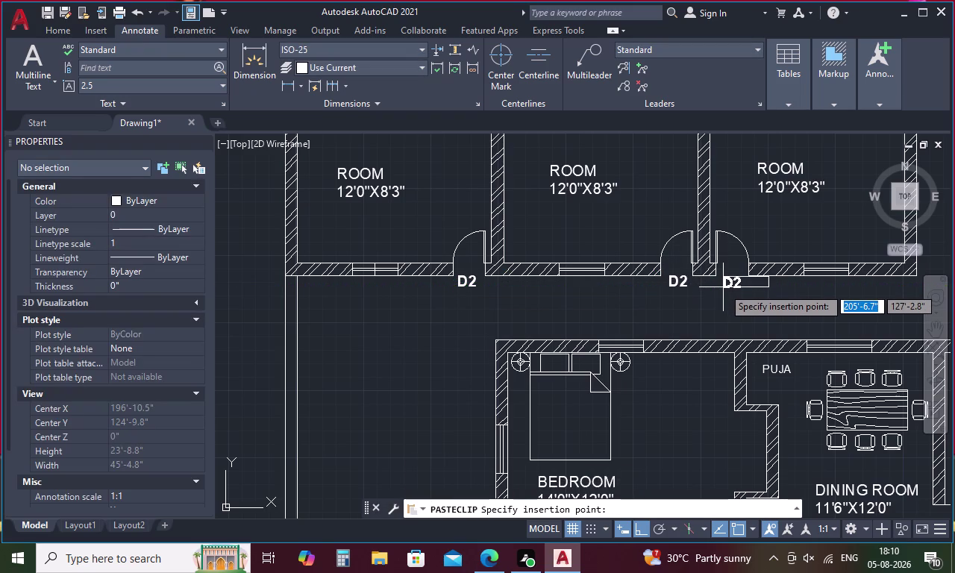
click(721, 285)
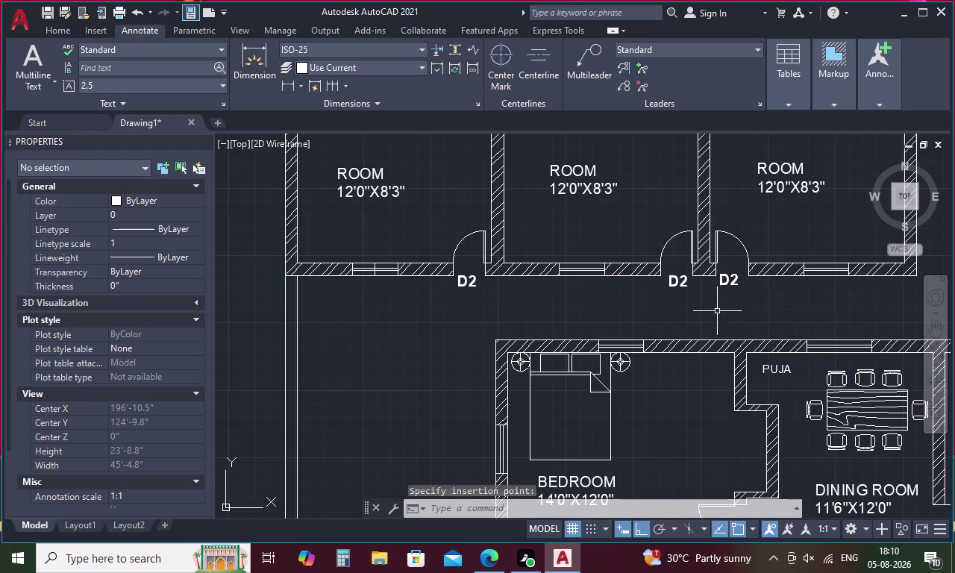
scroll(down, 3)
middle_drag(711, 303, 640, 218)
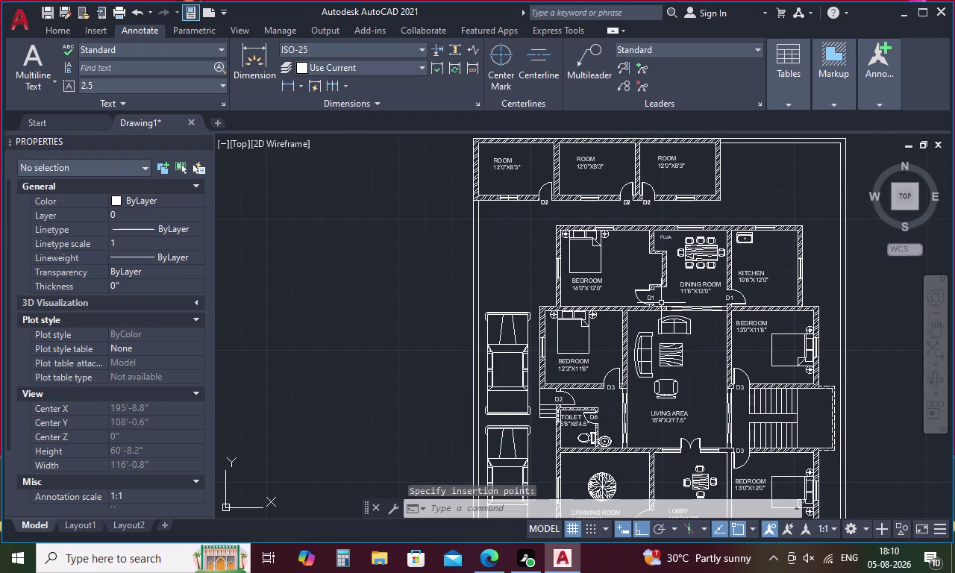
scroll(up, 3)
Make the left D1 door tag bold.
double_click(616, 287)
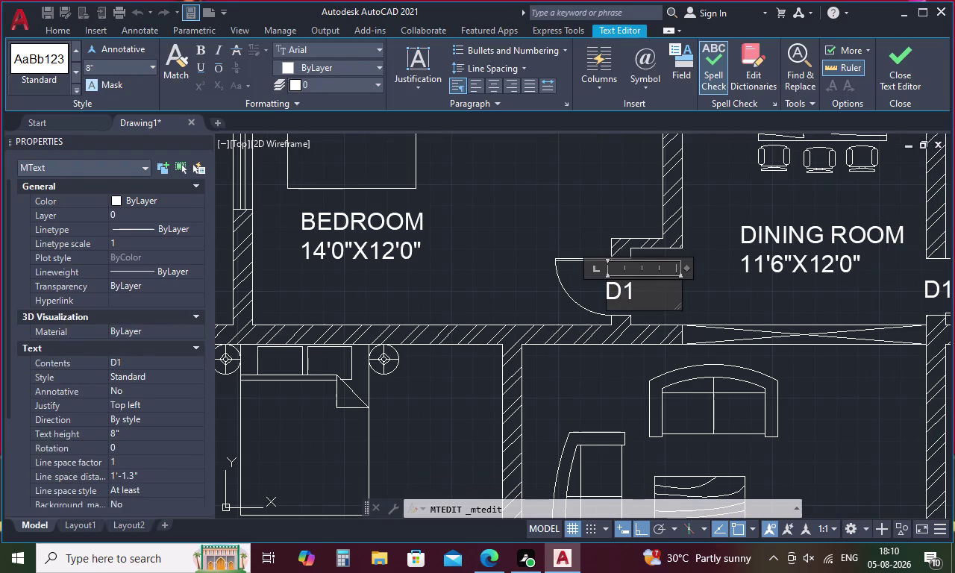
drag(631, 289, 598, 296)
click(195, 47)
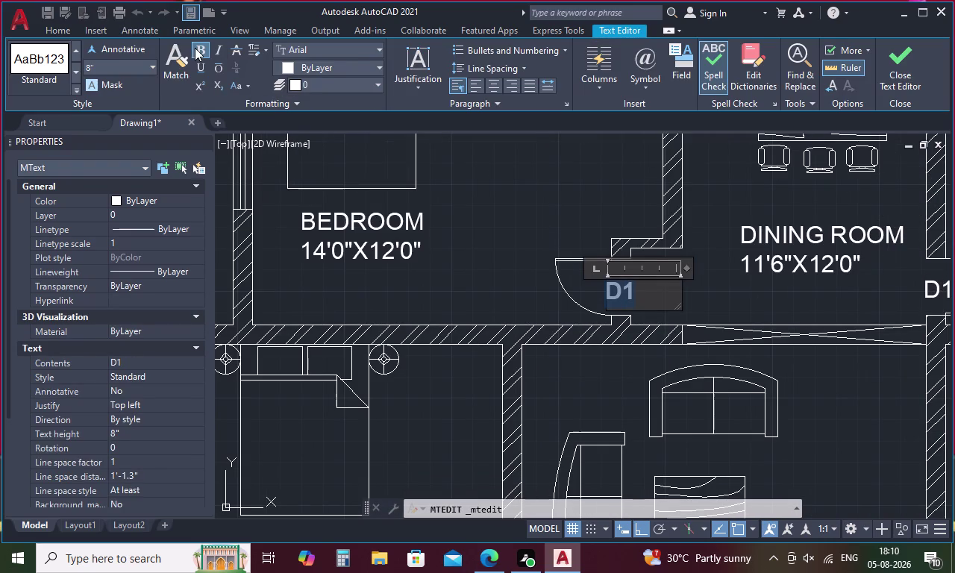
click(492, 233)
drag(659, 292, 641, 291)
click(633, 294)
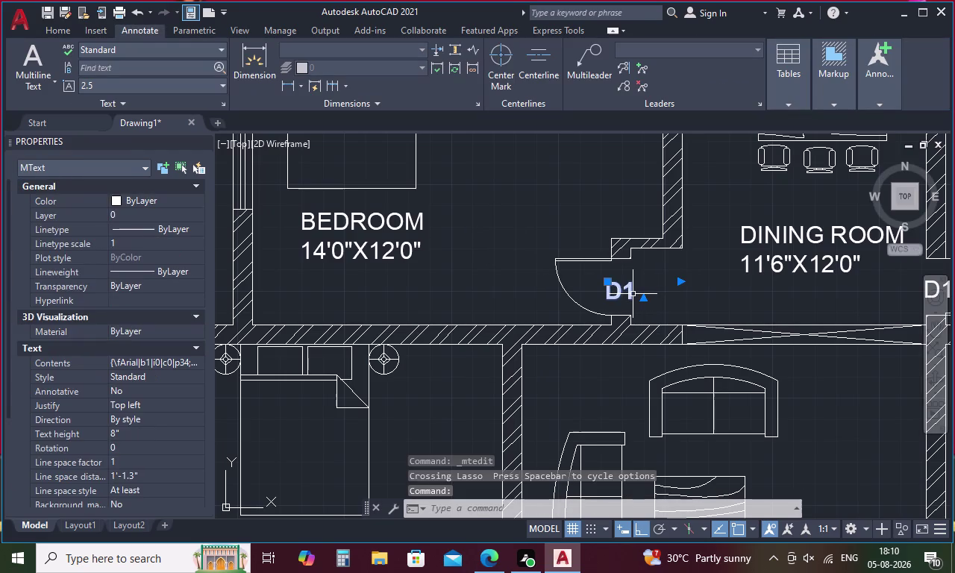
Copy the bold D1 tag and delete the plain right D1 tag.
key(ctrl+c)
key(ctrl+v)
scroll(down, 3)
key(Escape)
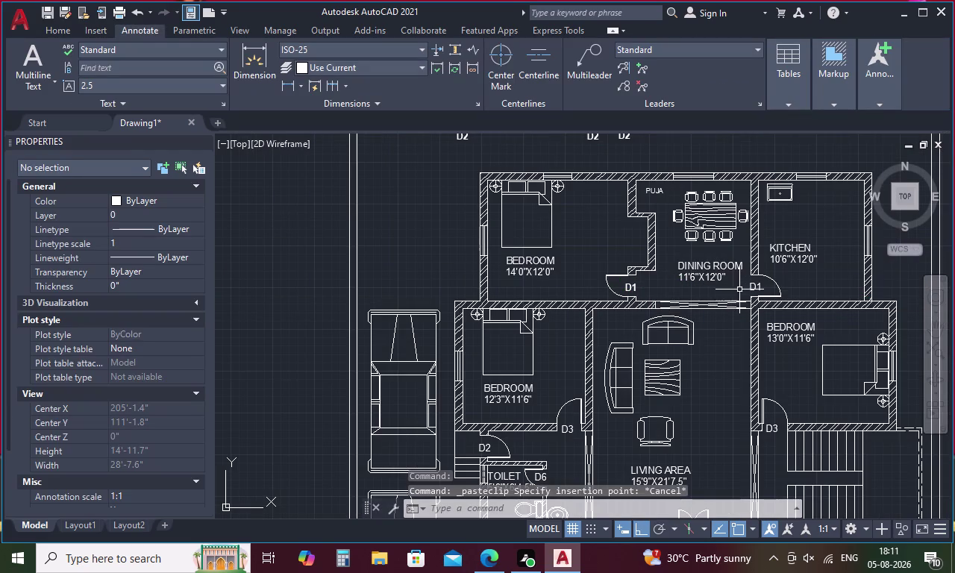
click(750, 286)
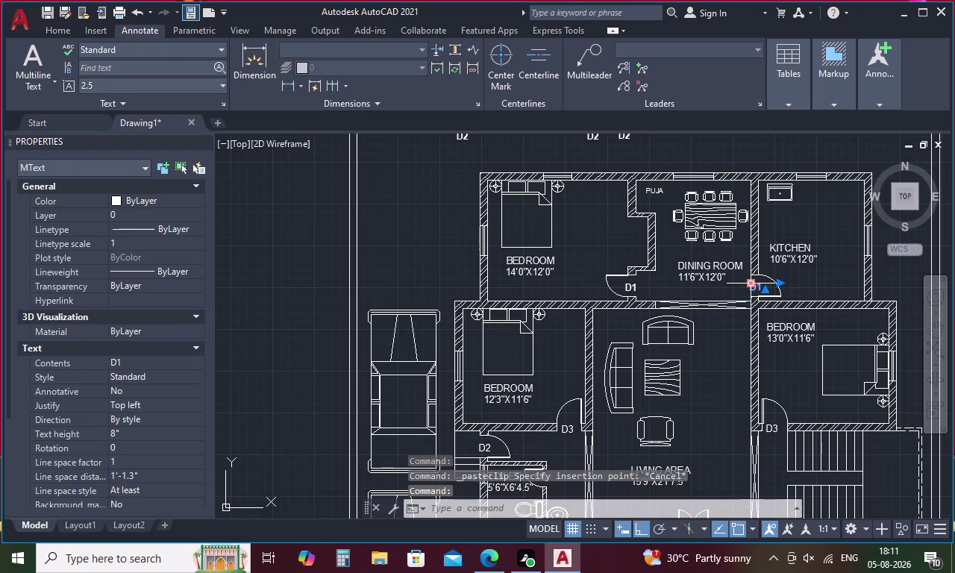
key(Delete)
Paste the bold D1 copy at the right door by the dining room.
click(633, 291)
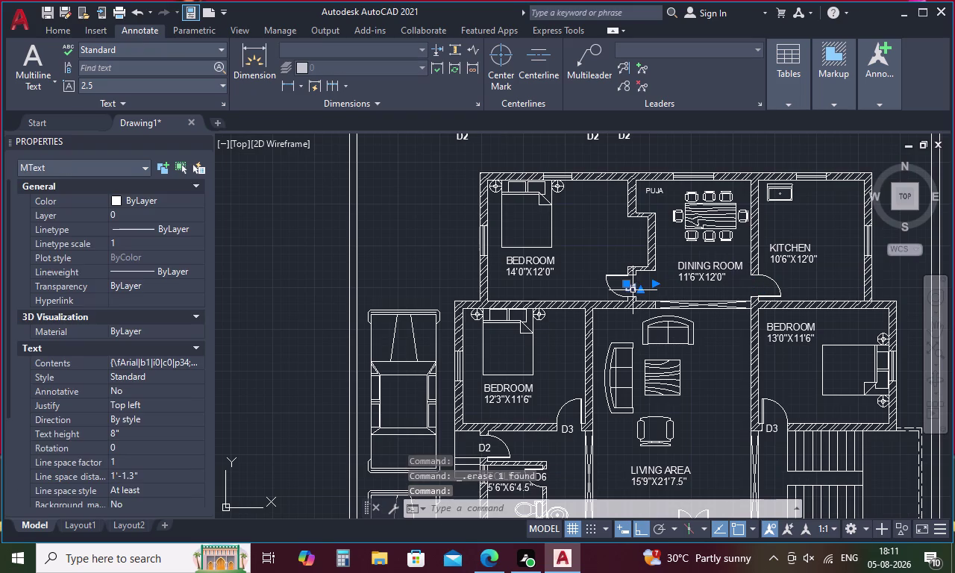
key(ctrl+v)
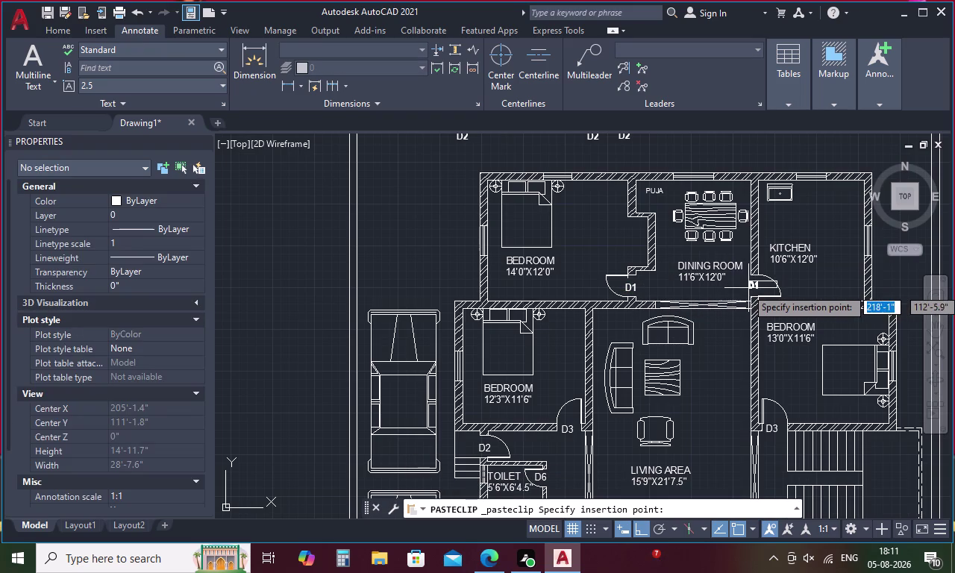
scroll(up, 3)
click(756, 288)
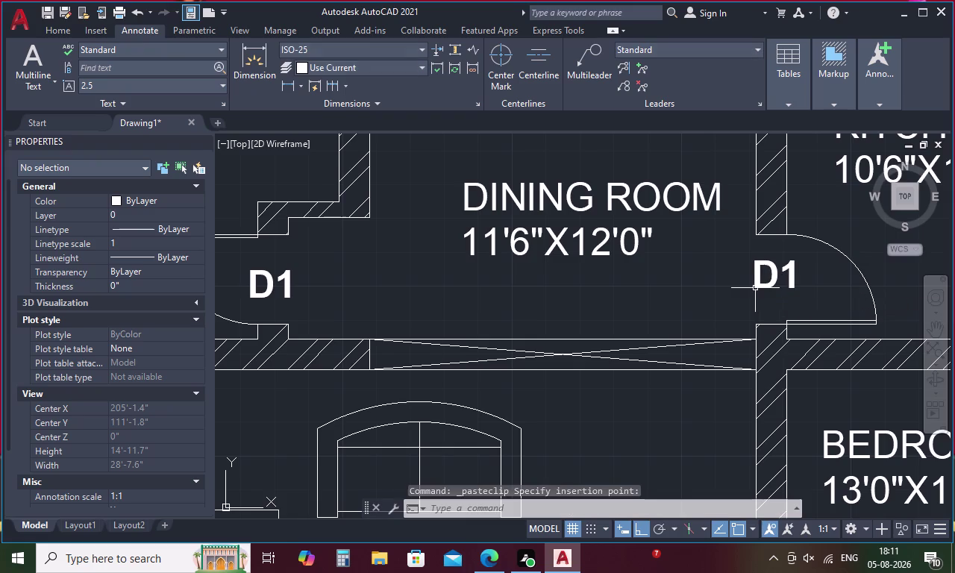
key(Escape)
scroll(down, 3)
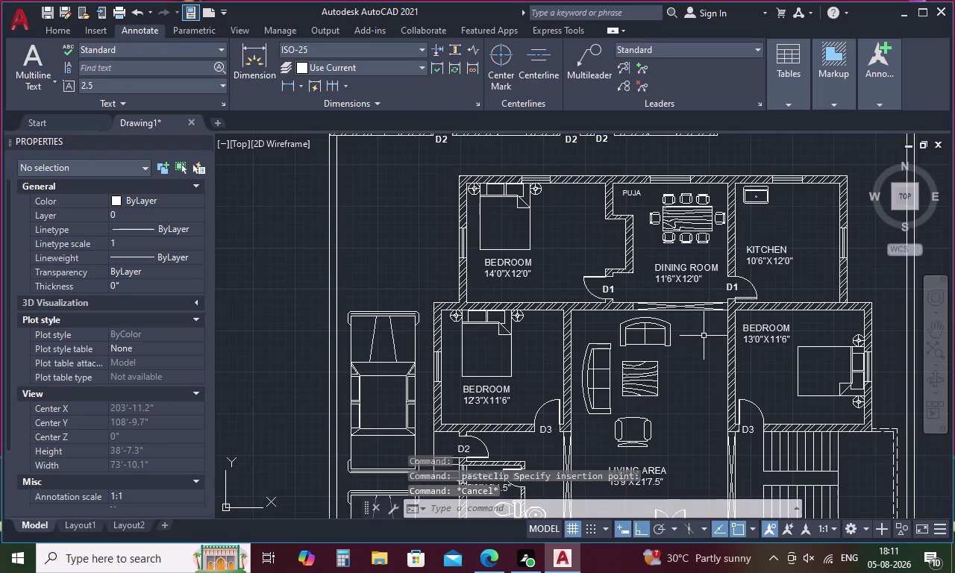
middle_drag(702, 341, 667, 230)
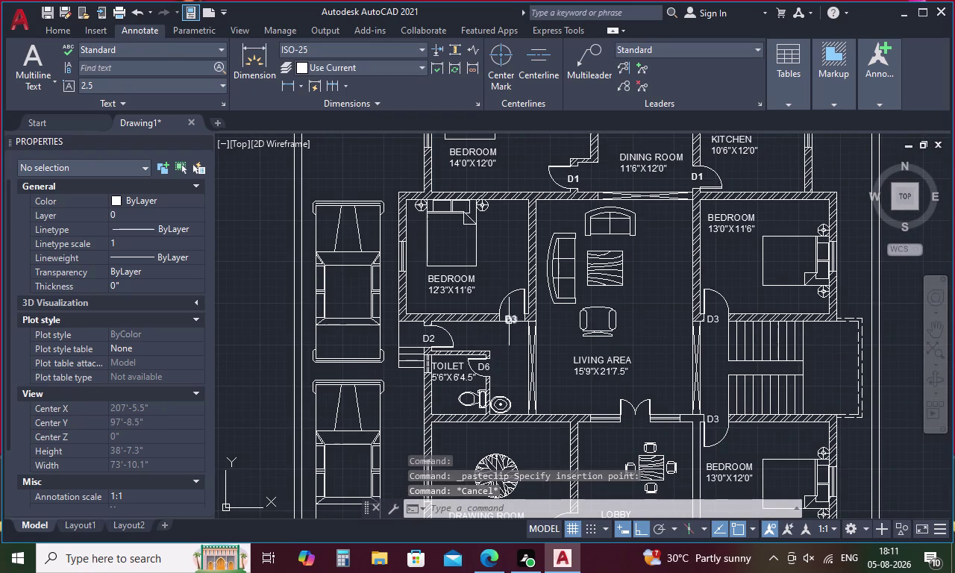
click(710, 319)
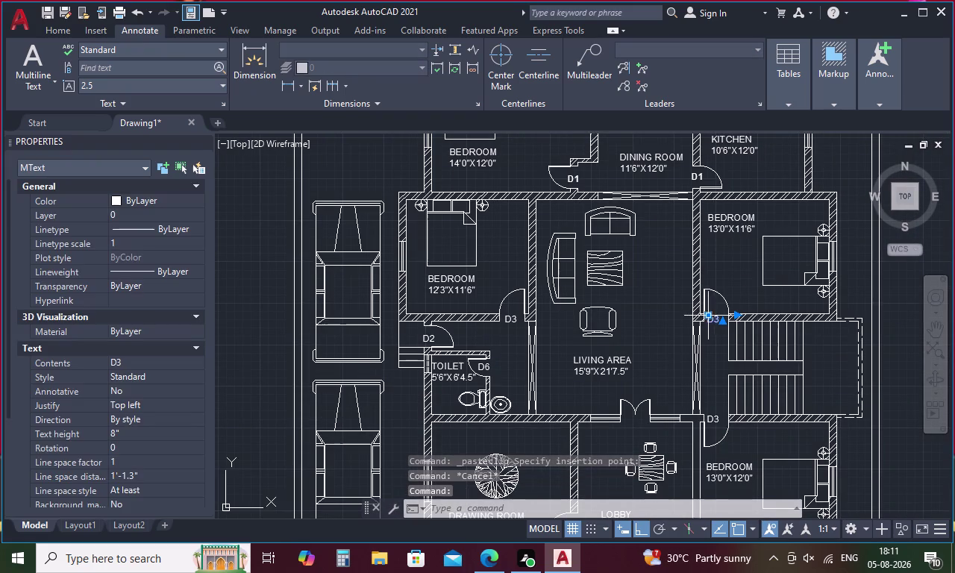
Delete the three selected plain door tags, including the lobby door tag.
click(716, 422)
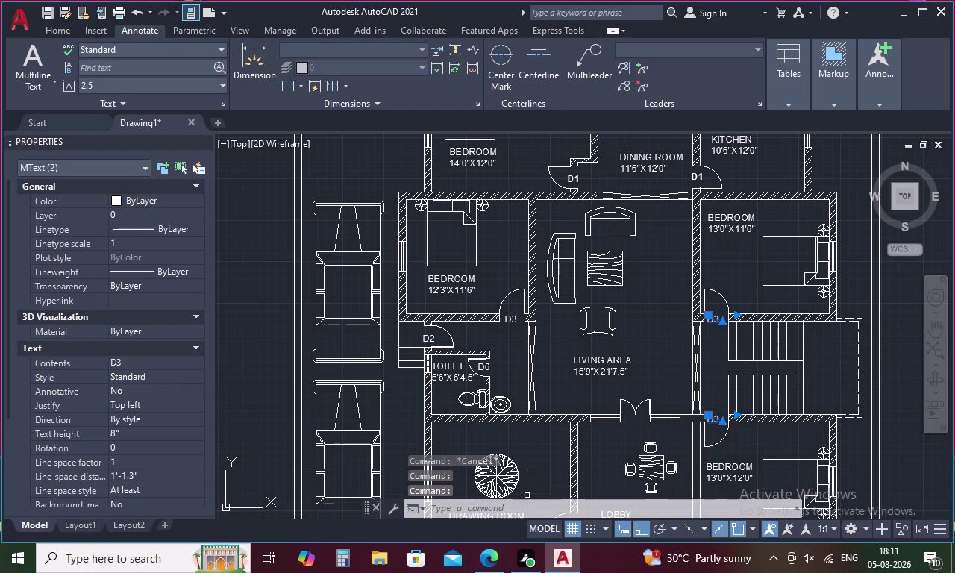
middle_drag(534, 470, 515, 337)
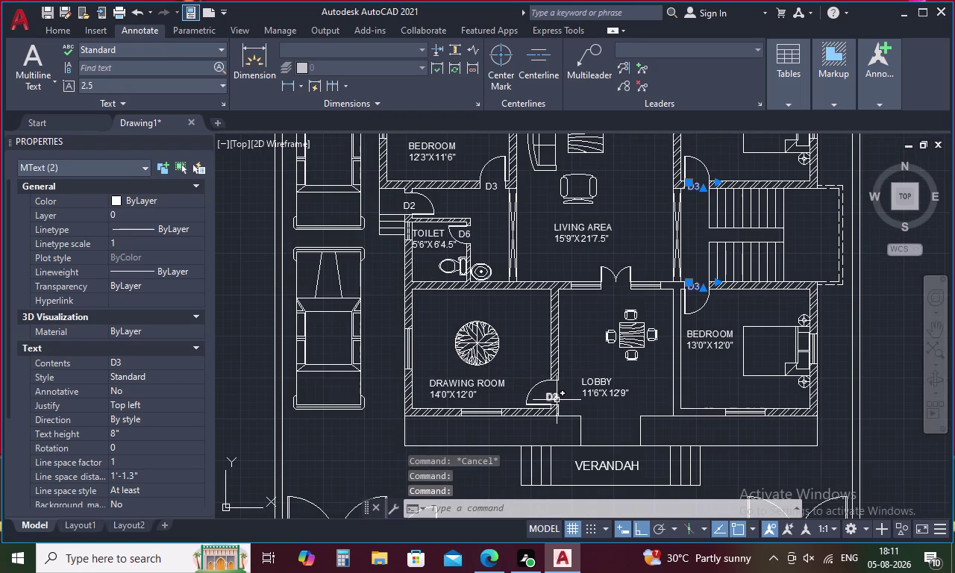
click(556, 400)
key(Delete)
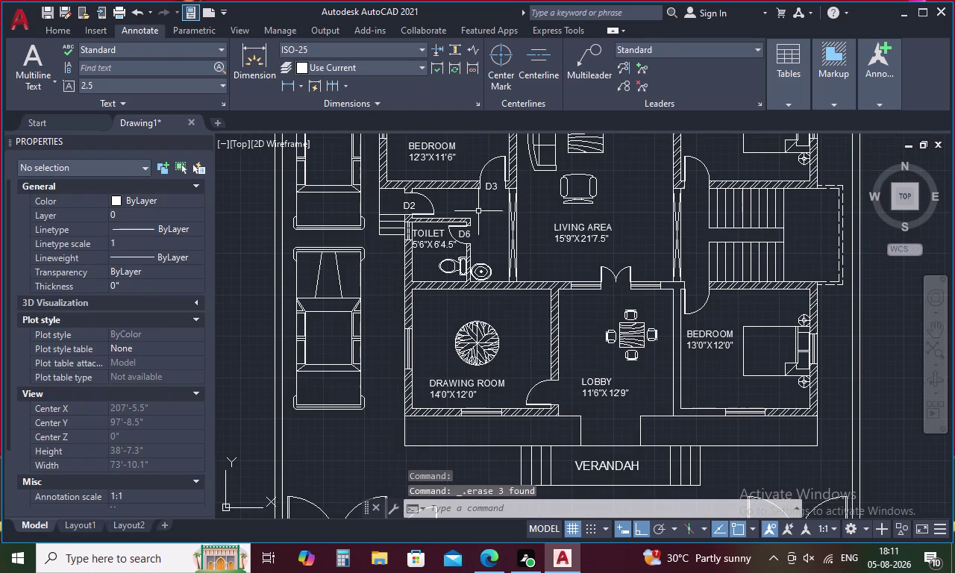
Make the D3 tag between the bedroom and living area bold.
click(493, 190)
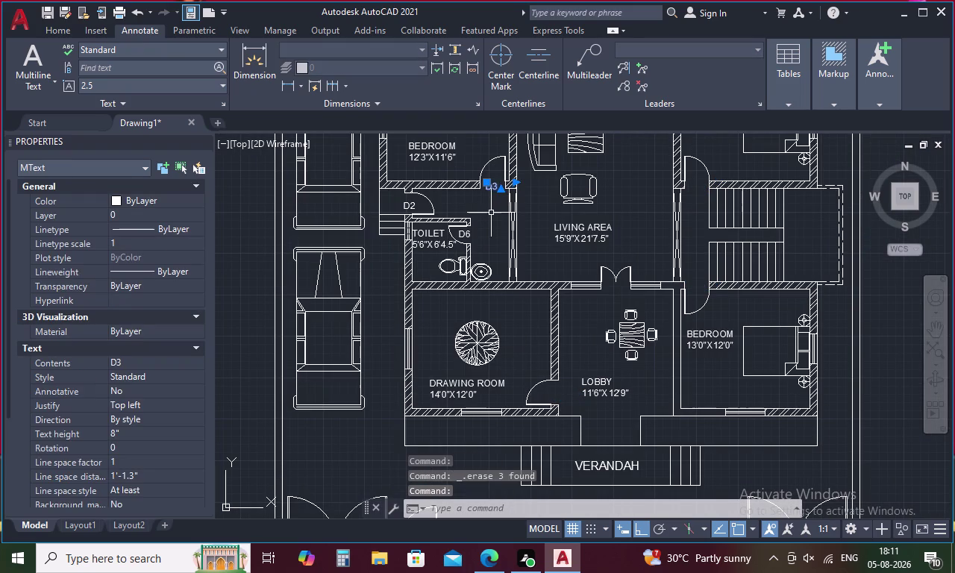
key(ctrl+c)
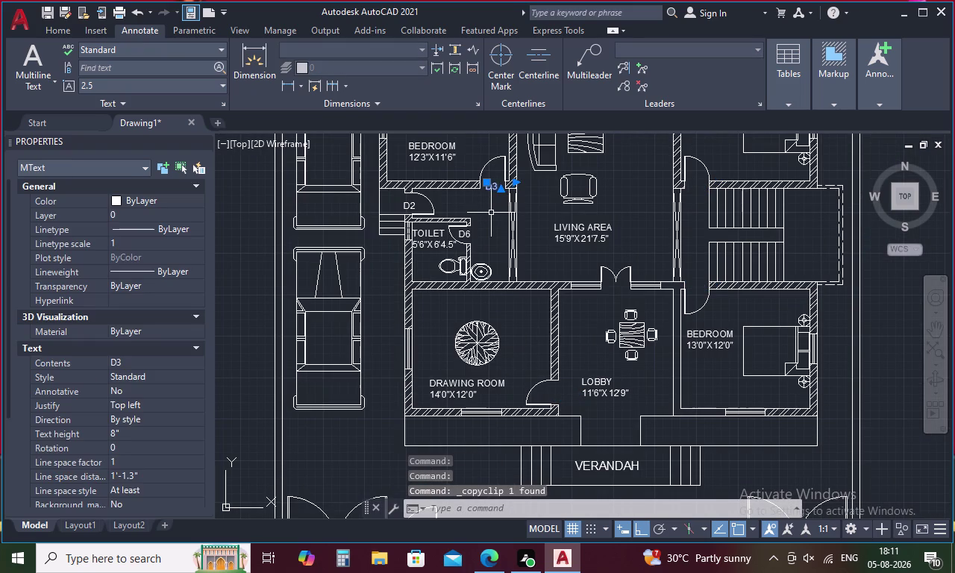
key(Escape)
double_click(491, 189)
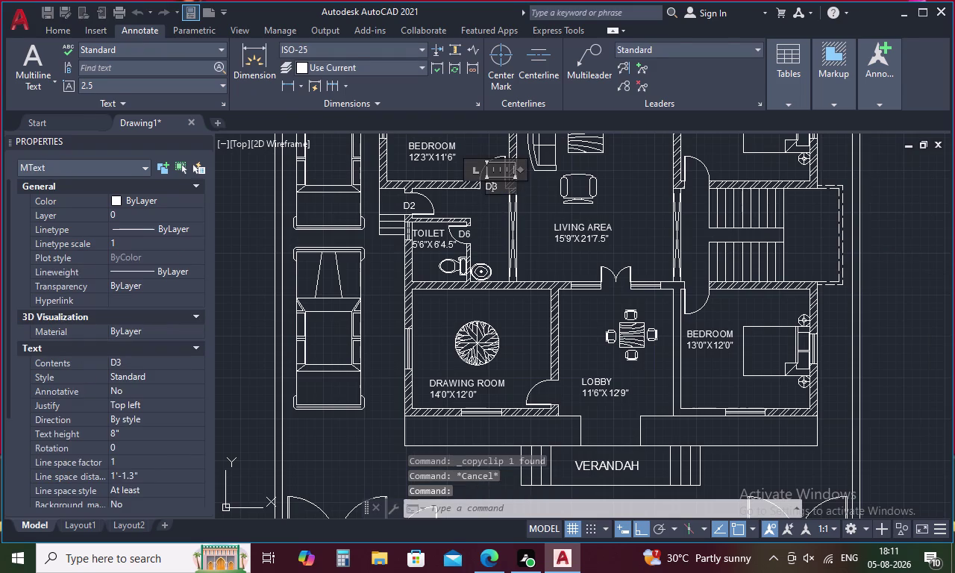
drag(499, 187, 476, 192)
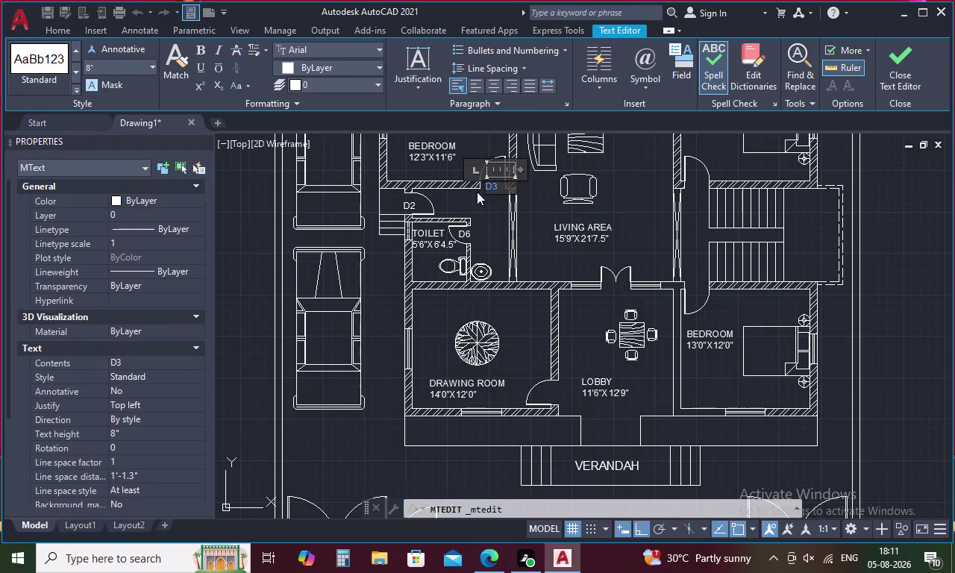
click(196, 41)
click(199, 51)
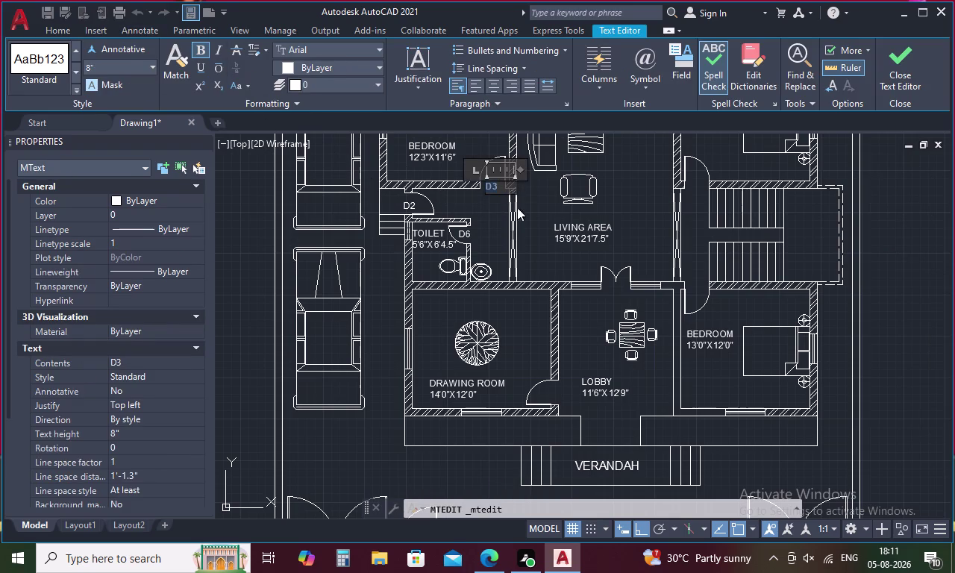
click(485, 205)
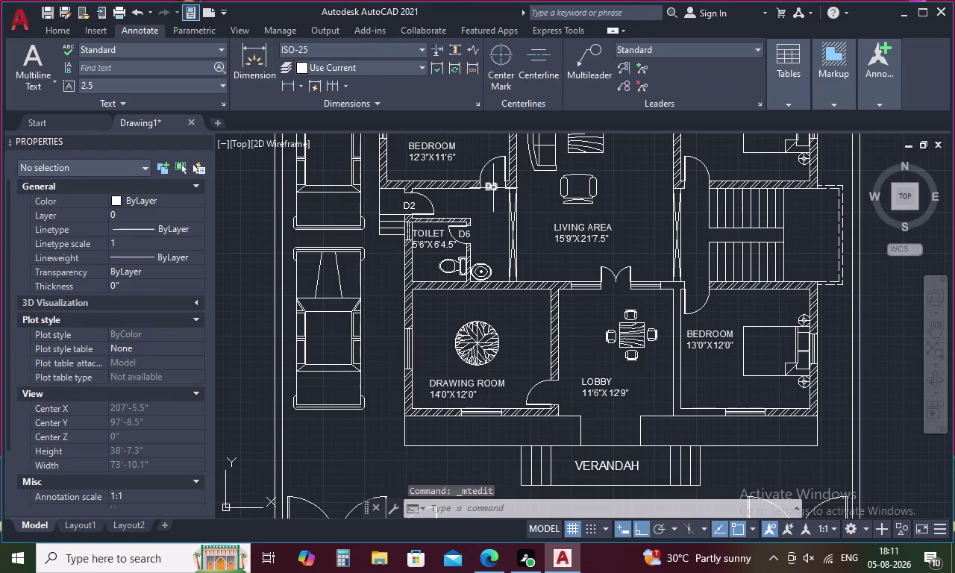
double_click(494, 187)
key(Escape)
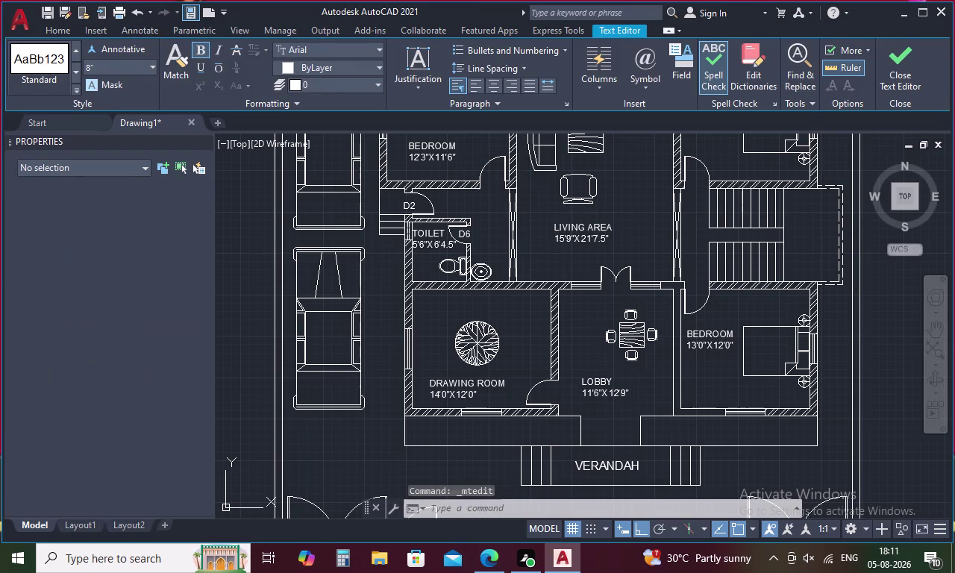
Copy the bold D3 tag to the staircase doorway.
click(495, 187)
key(ctrl+c)
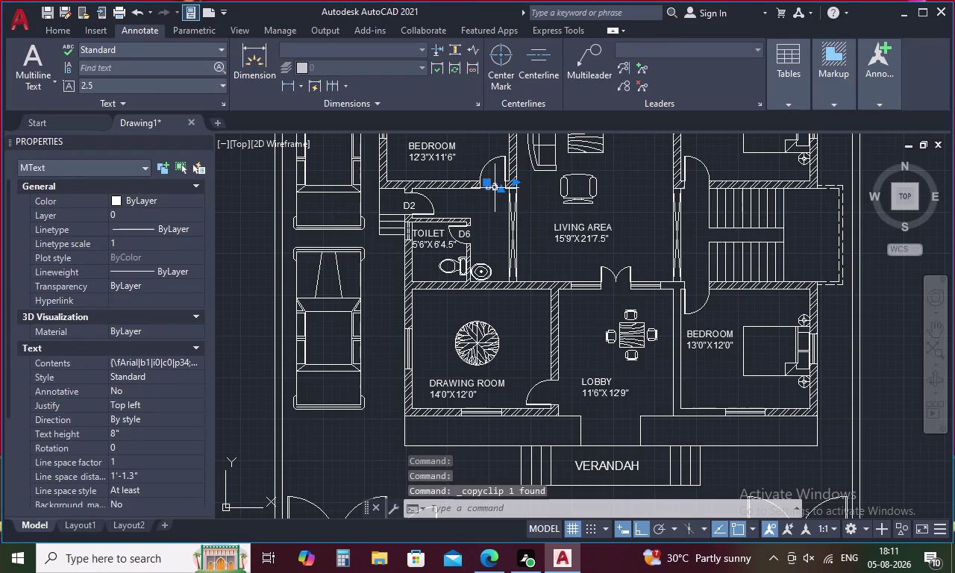
key(ctrl+v)
click(692, 190)
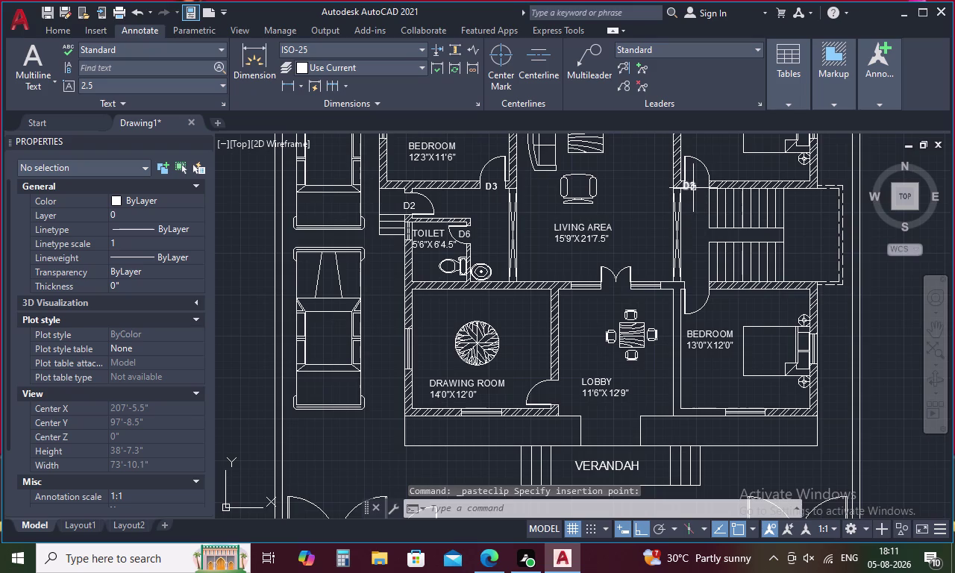
Move the copied D3 label twice to sit right of the stair door swing.
click(693, 188)
right_click(694, 188)
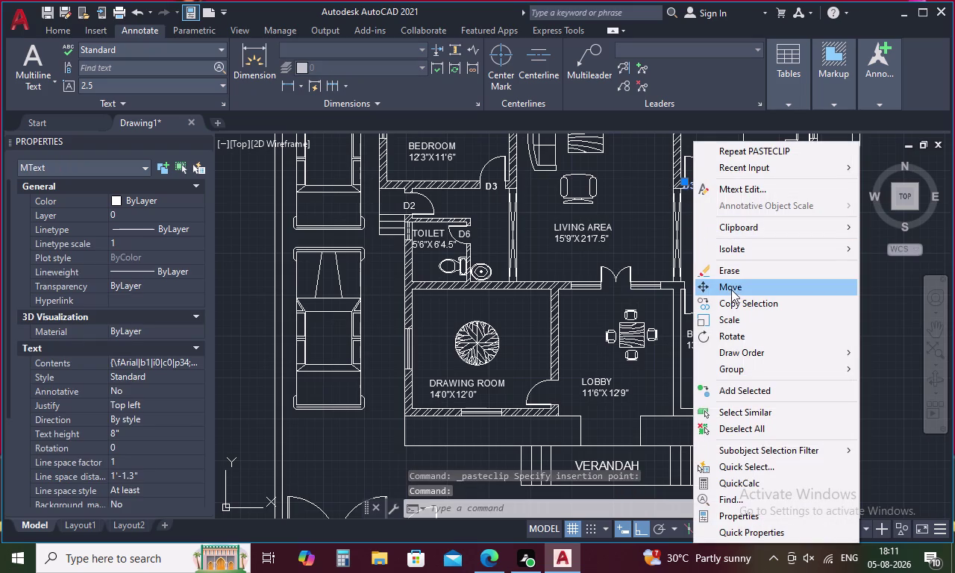
click(732, 281)
scroll(up, 3)
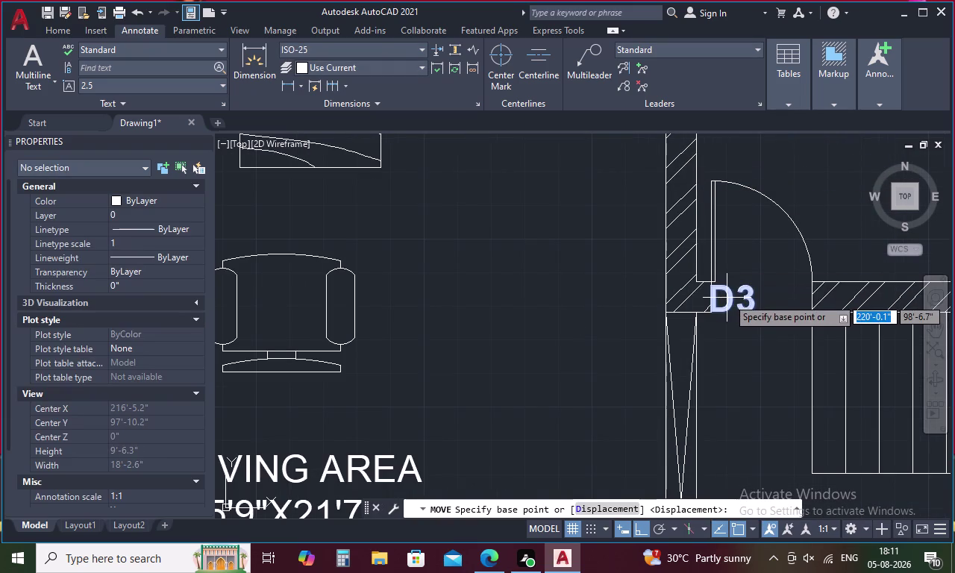
click(731, 297)
click(754, 297)
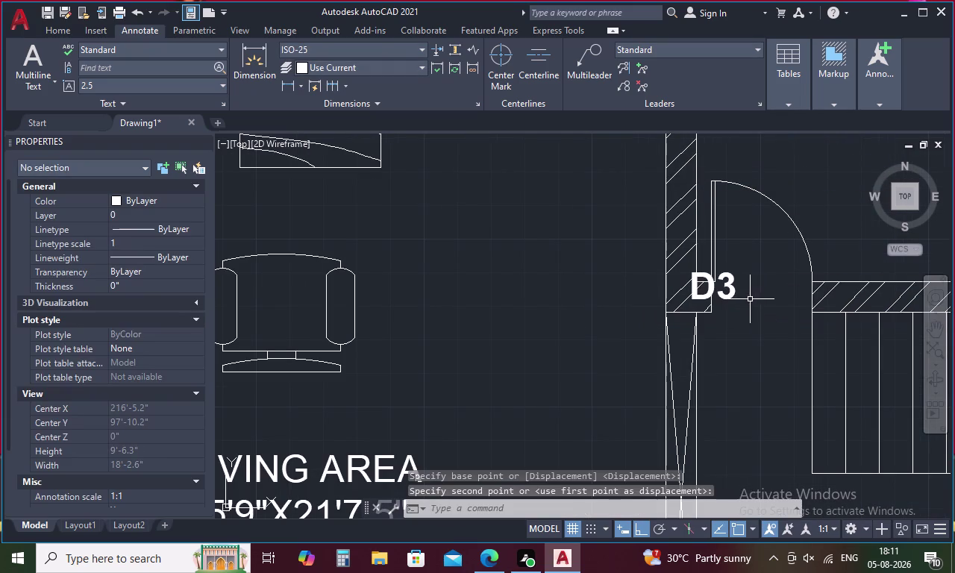
click(738, 289)
right_click(737, 288)
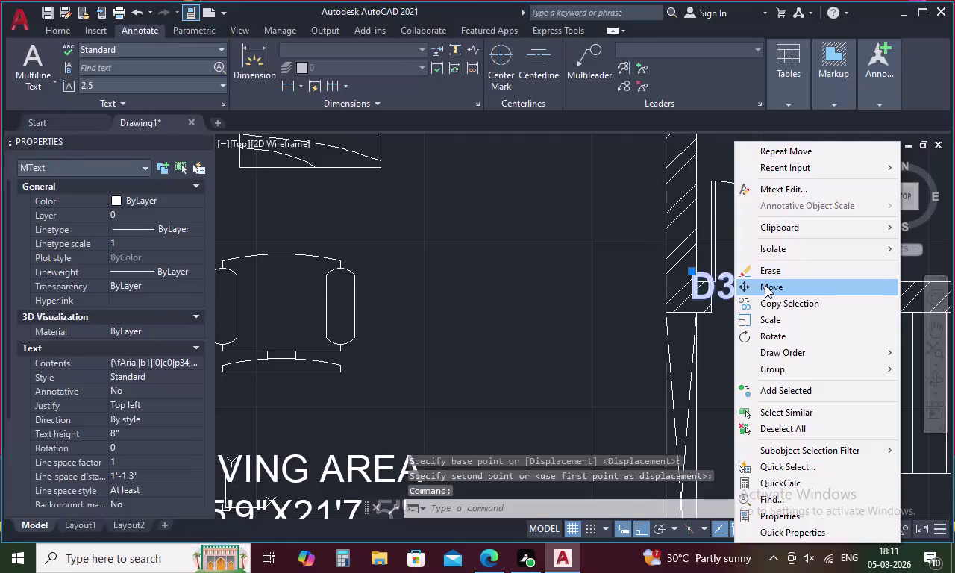
click(765, 285)
click(734, 292)
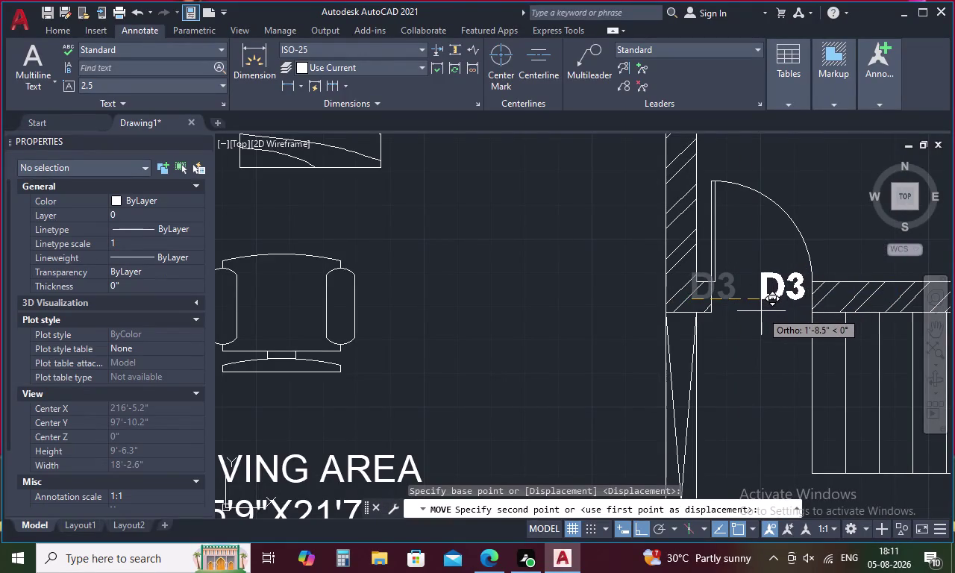
click(762, 312)
Nudge the D3 label once more into its final spot.
click(763, 294)
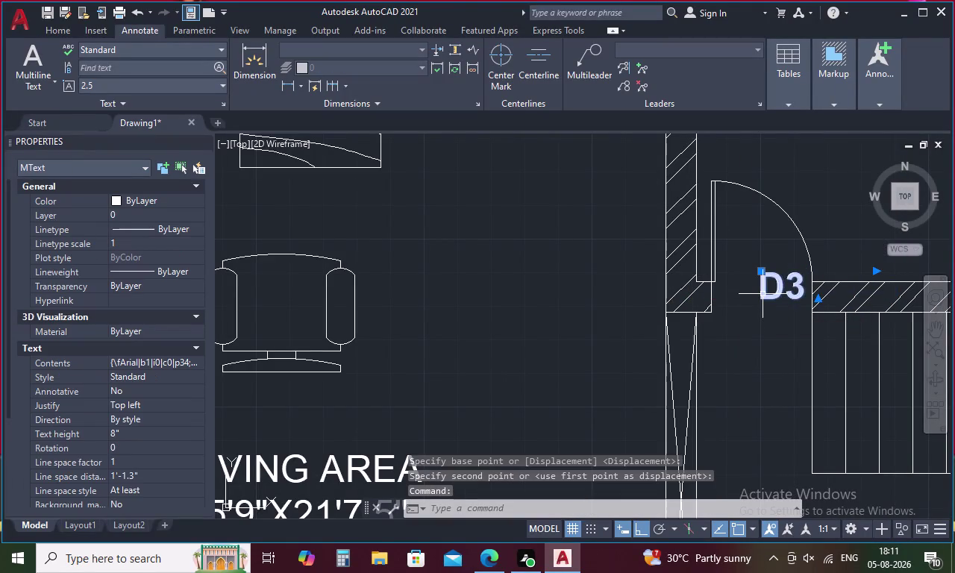
right_click(762, 294)
click(782, 288)
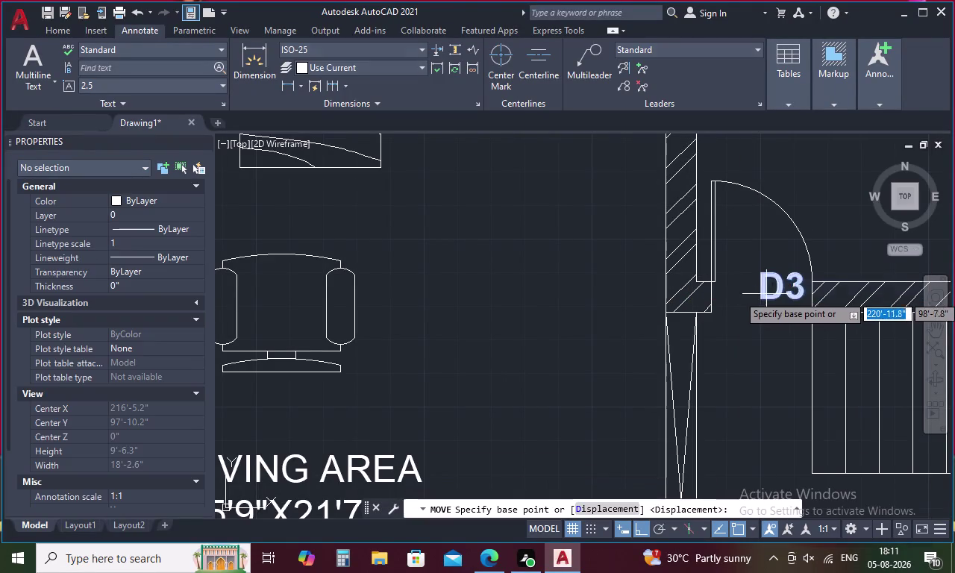
click(763, 298)
click(745, 306)
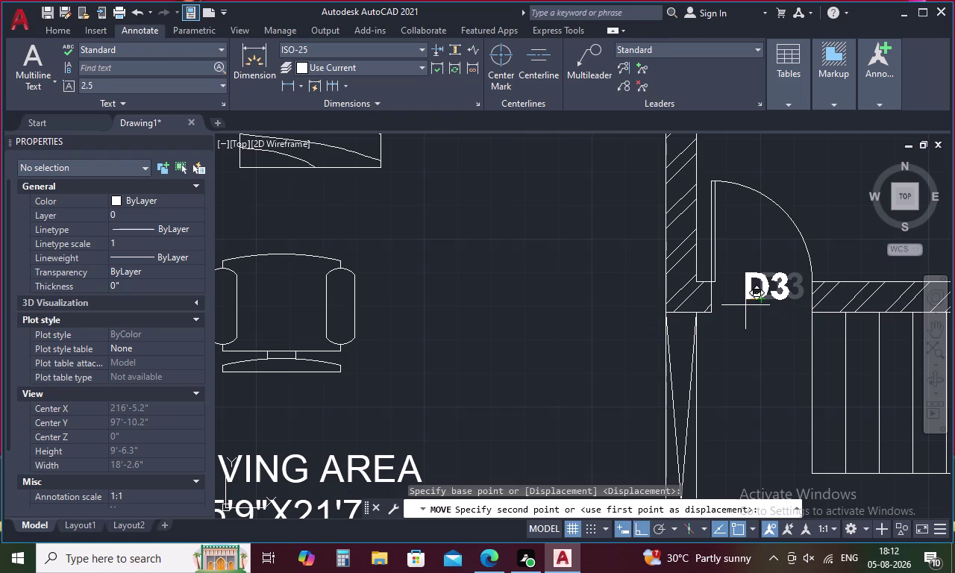
scroll(down, 3)
middle_drag(744, 290, 654, 181)
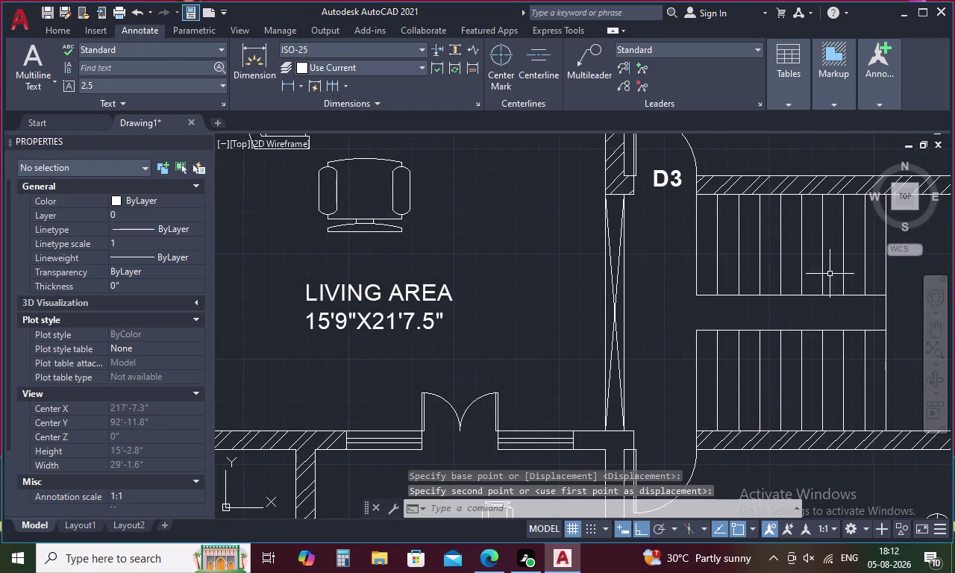
Paste bold D3 tags at the lower staircase doorway and beside the lobby door.
key(ctrl+v)
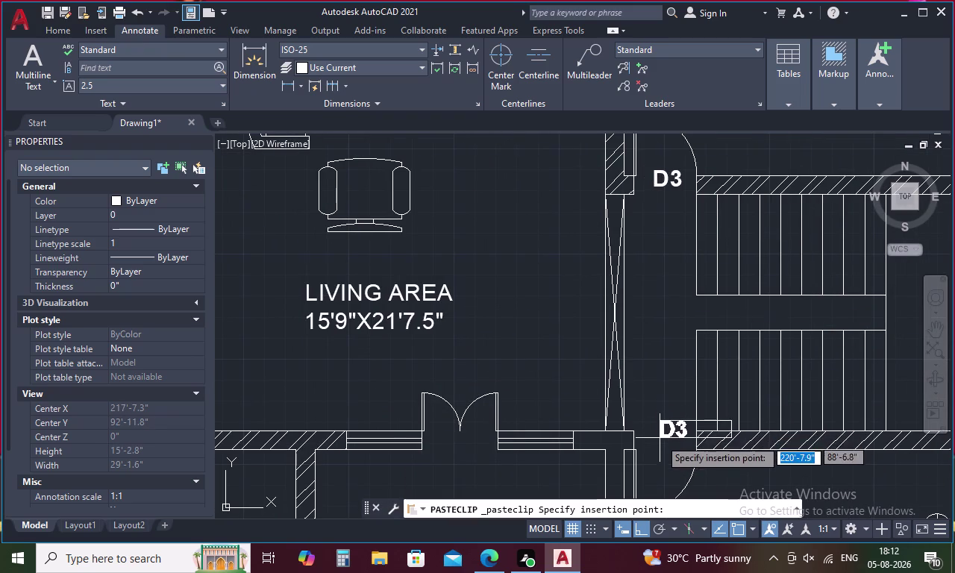
click(655, 446)
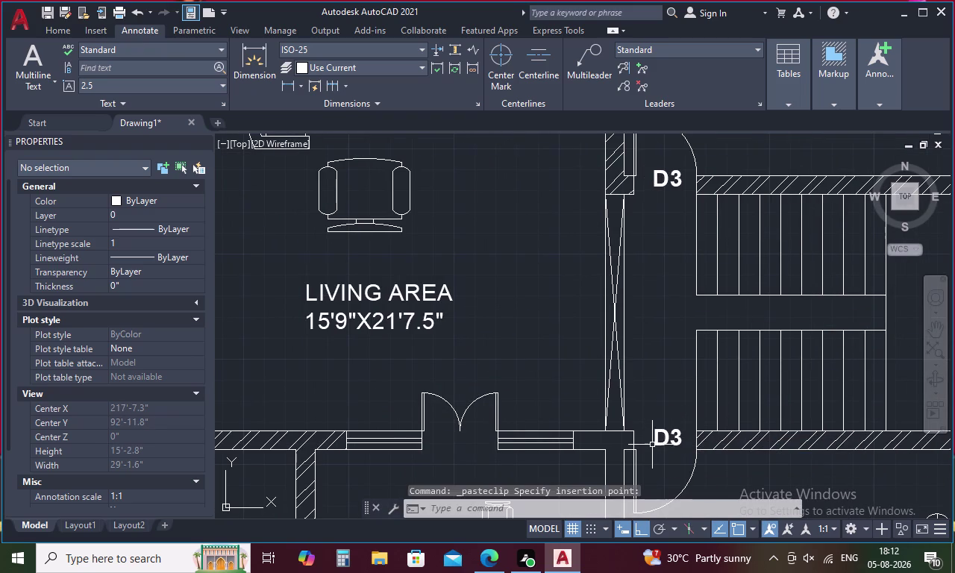
key(ctrl+v)
scroll(down, 3)
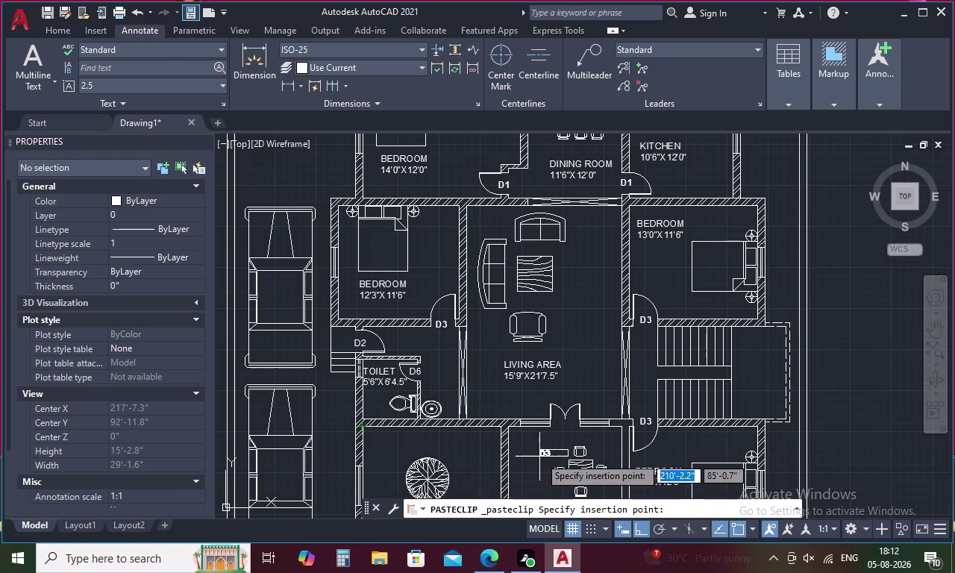
middle_drag(540, 456, 527, 259)
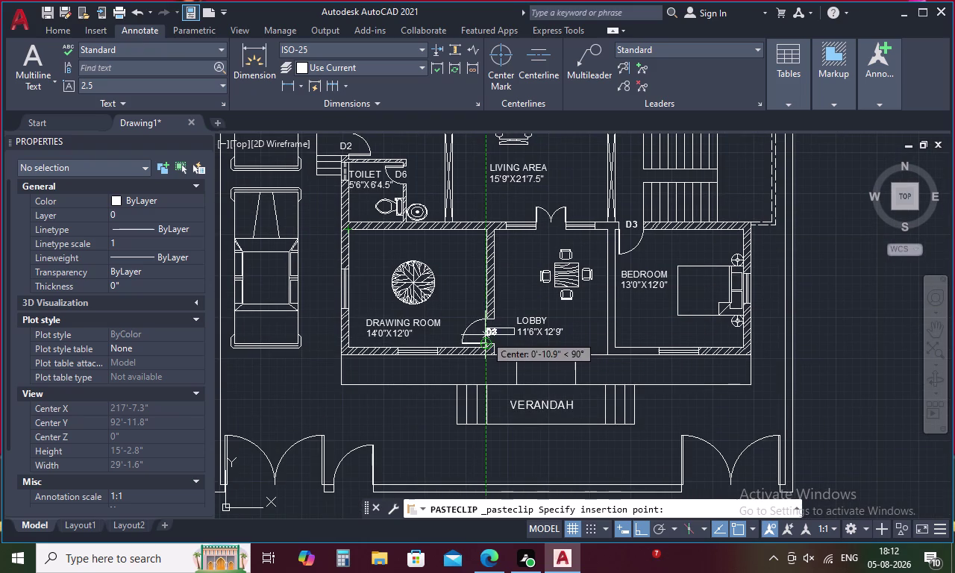
click(485, 335)
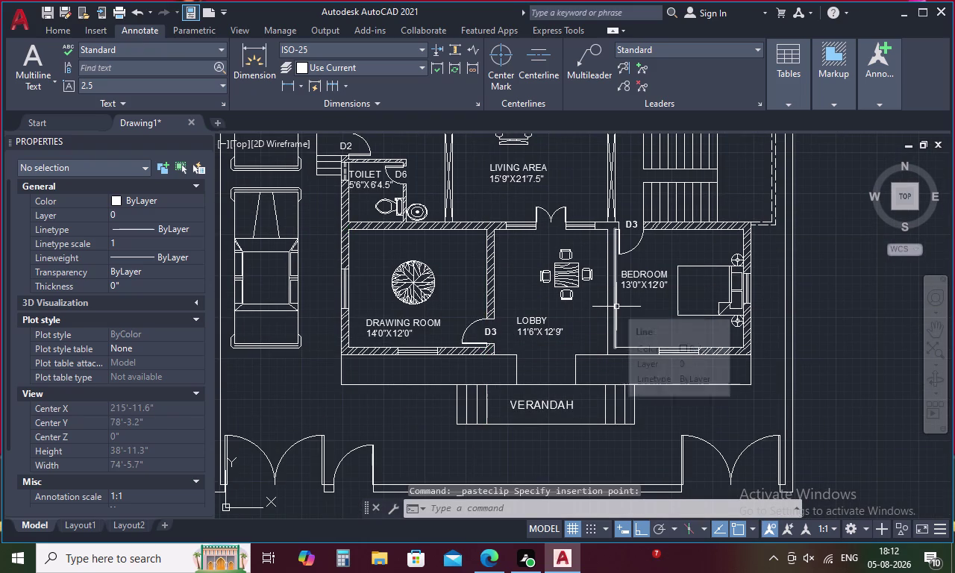
scroll(down, 3)
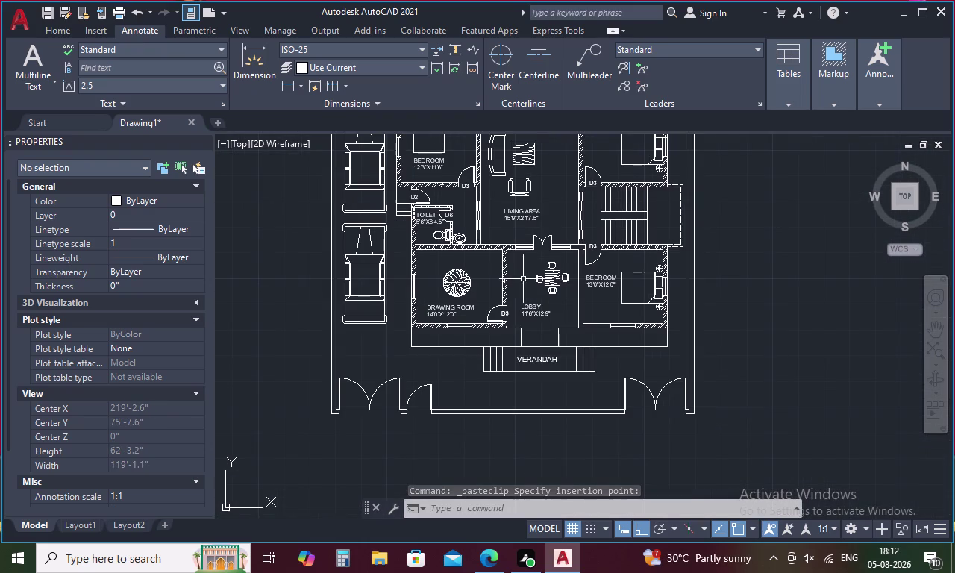
middle_drag(518, 271, 566, 386)
scroll(up, 3)
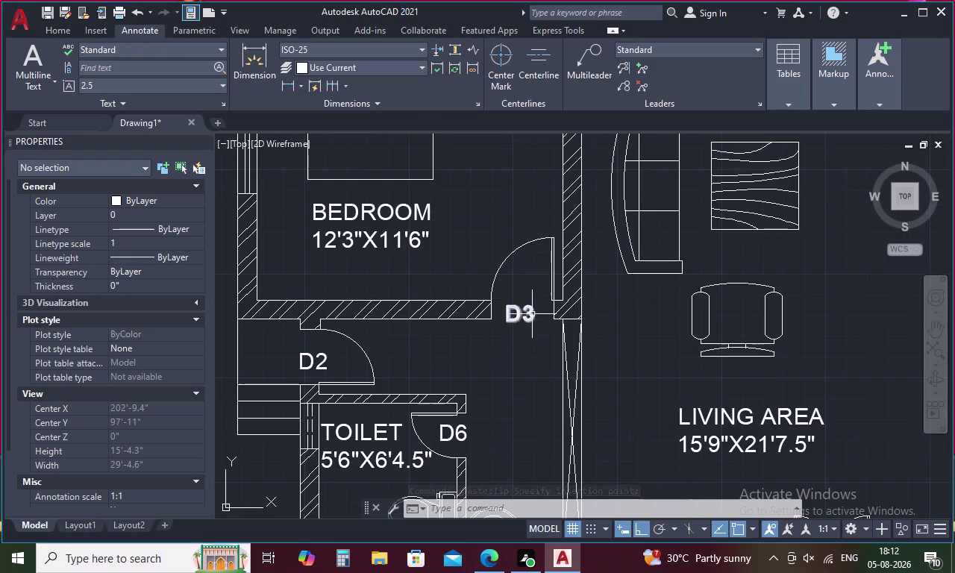
Make the D2 door label beside the toilet bold.
double_click(317, 360)
double_click(317, 360)
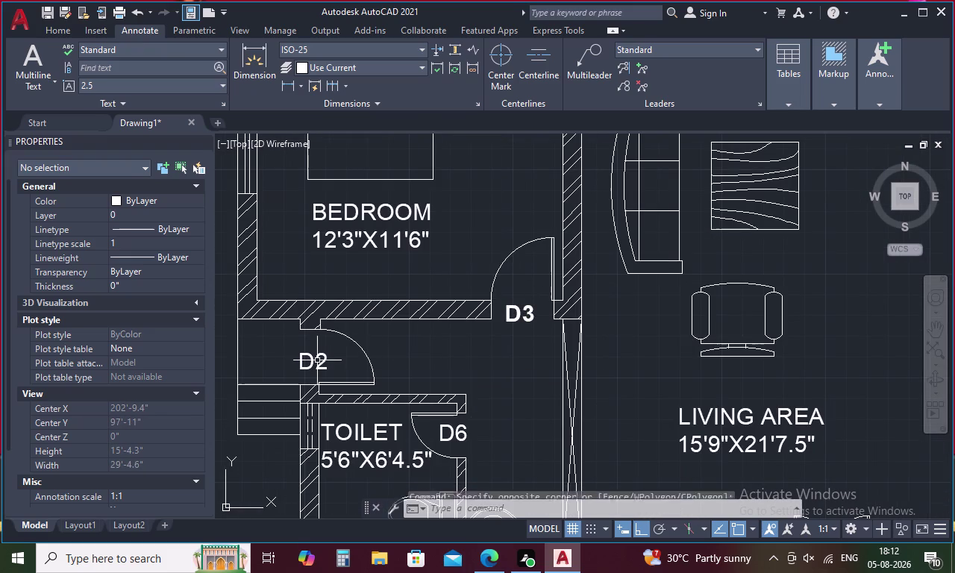
double_click(321, 359)
drag(331, 359, 275, 361)
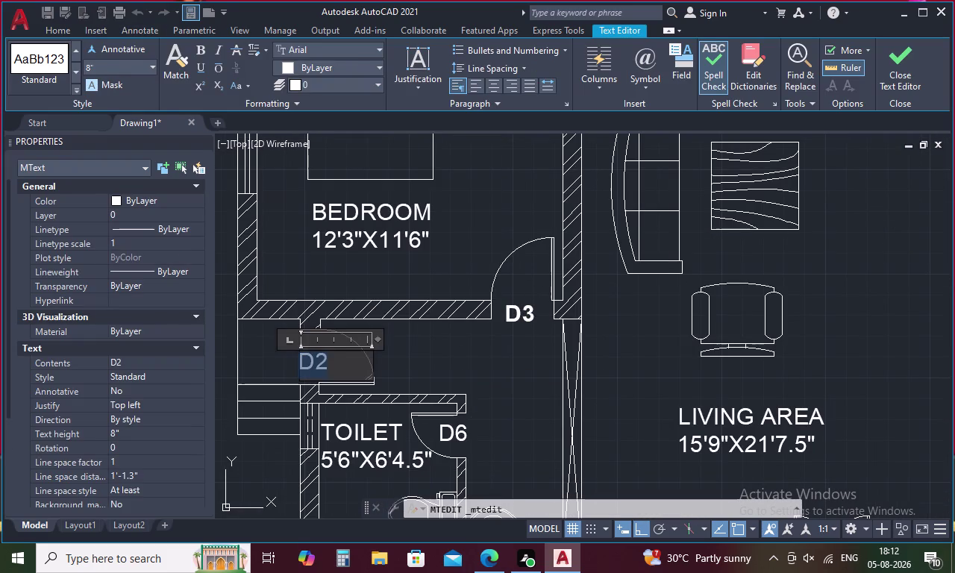
drag(276, 361, 275, 362)
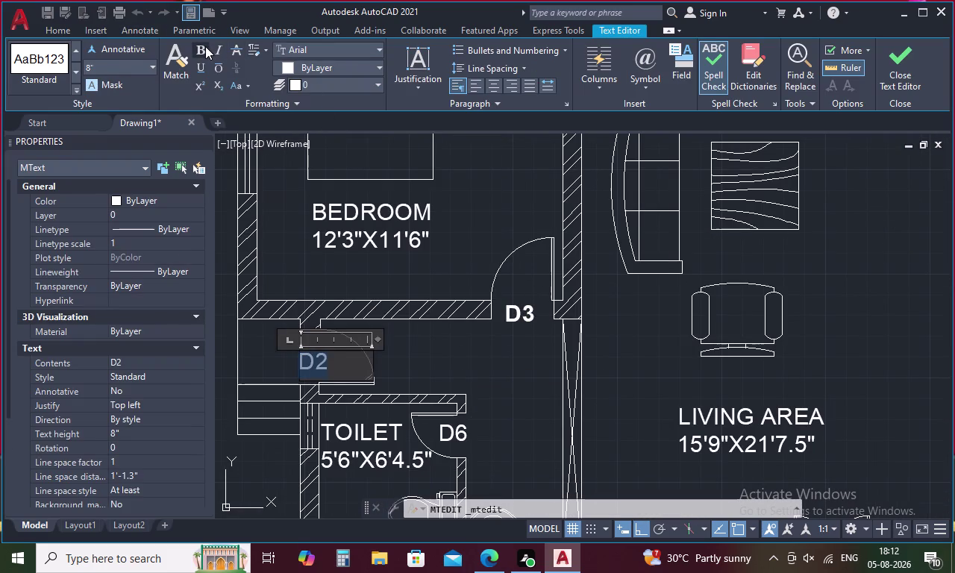
click(203, 47)
click(504, 359)
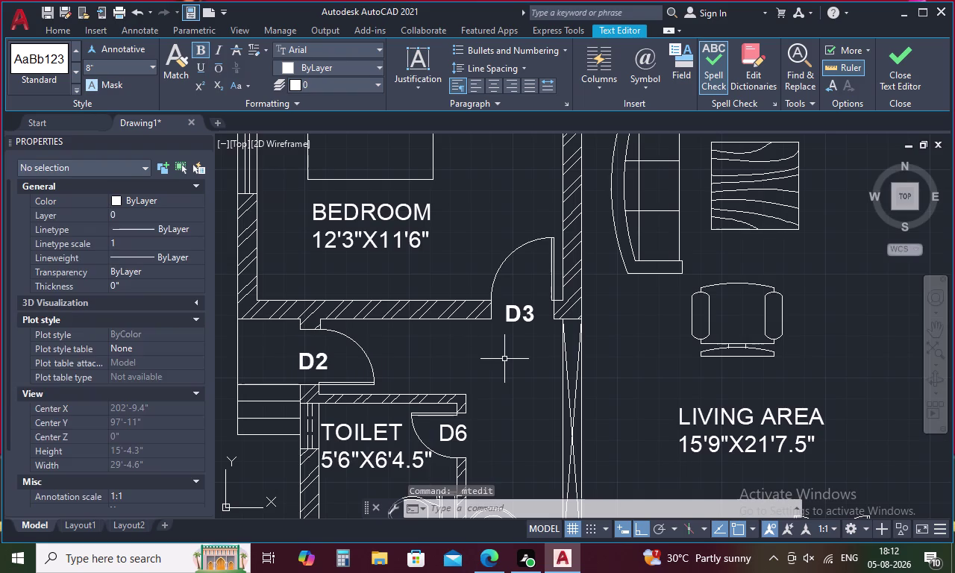
Make the D6 toilet-door label bold to match D3.
double_click(460, 439)
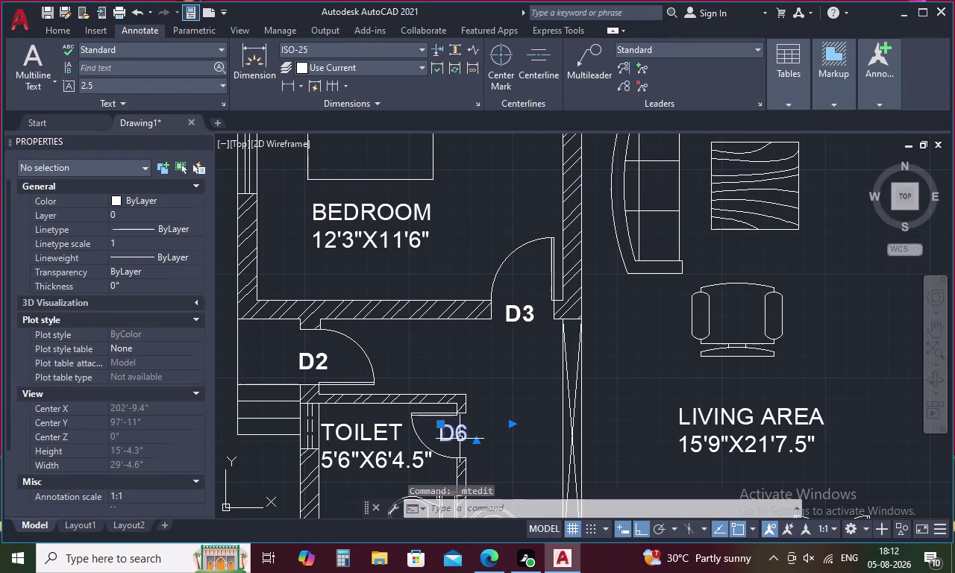
drag(481, 431, 428, 433)
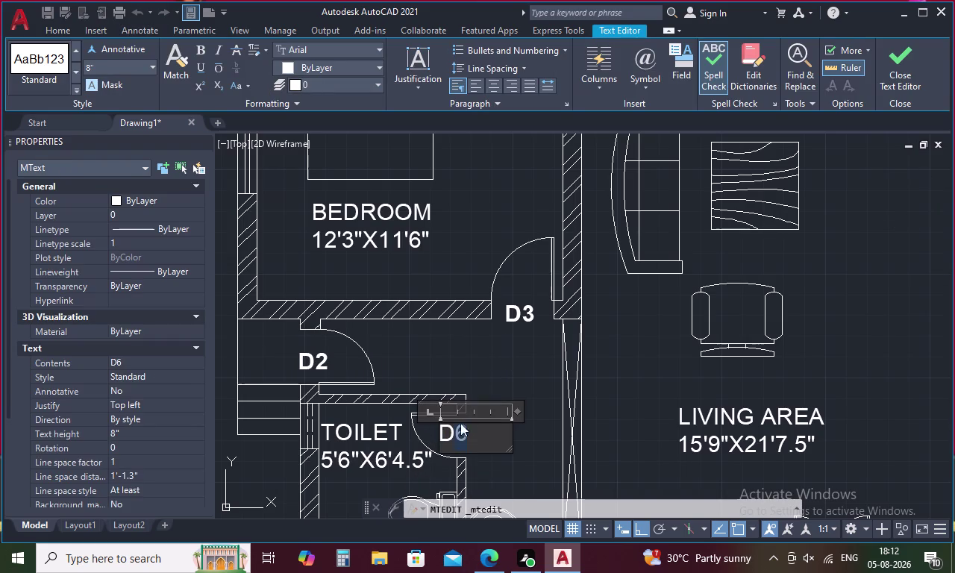
click(203, 46)
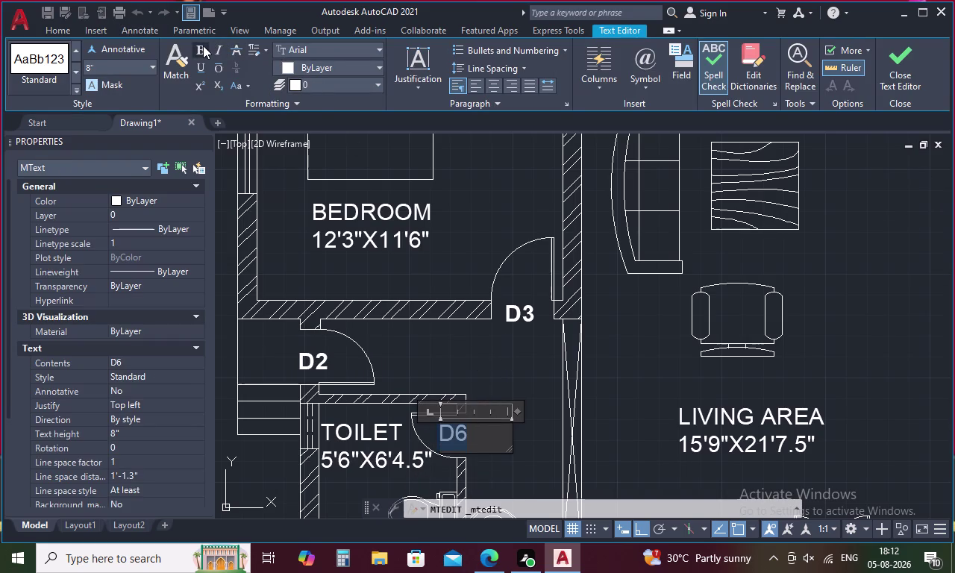
click(443, 251)
scroll(down, 3)
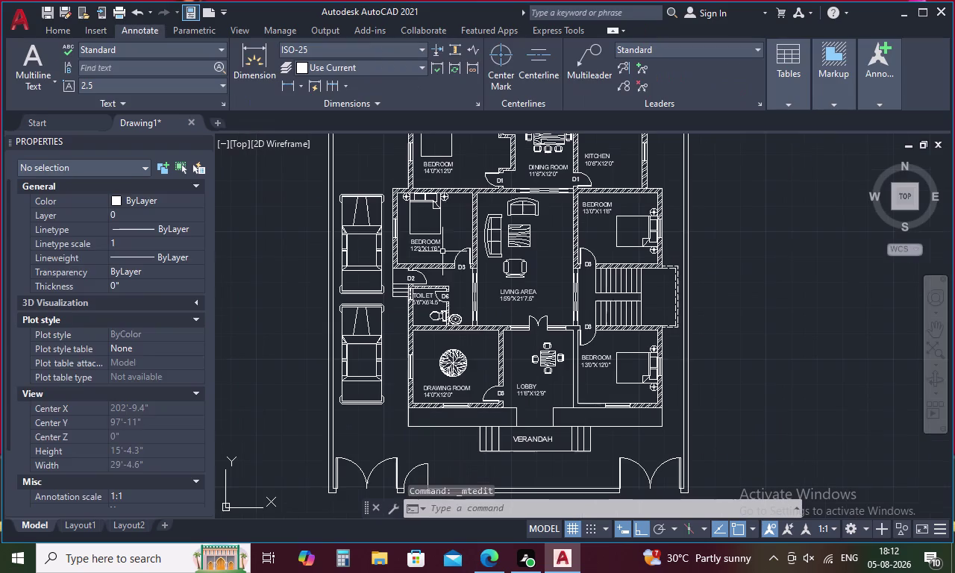
Paste a copy of the D3 label under the lobby double door.
middle_drag(563, 235, 563, 253)
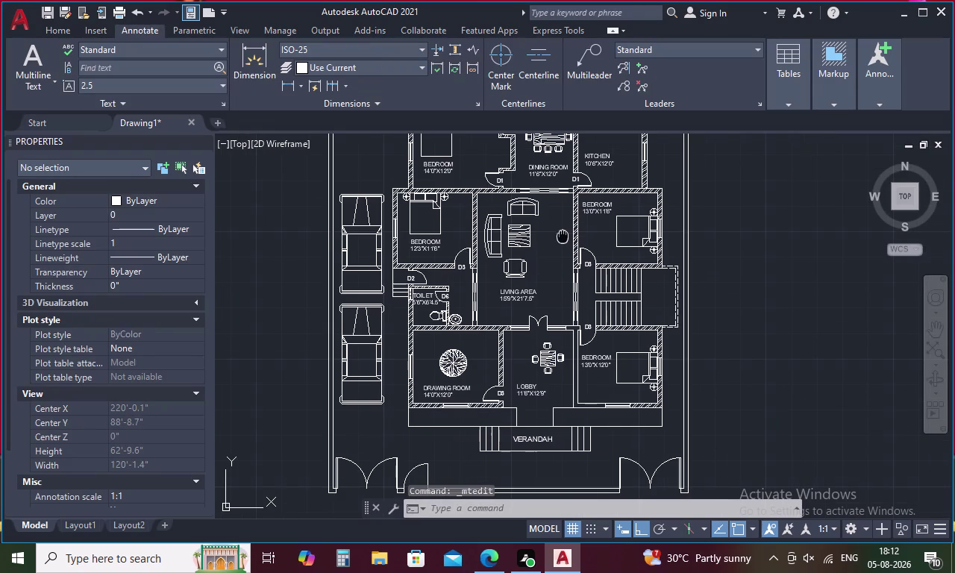
middle_drag(563, 253, 563, 309)
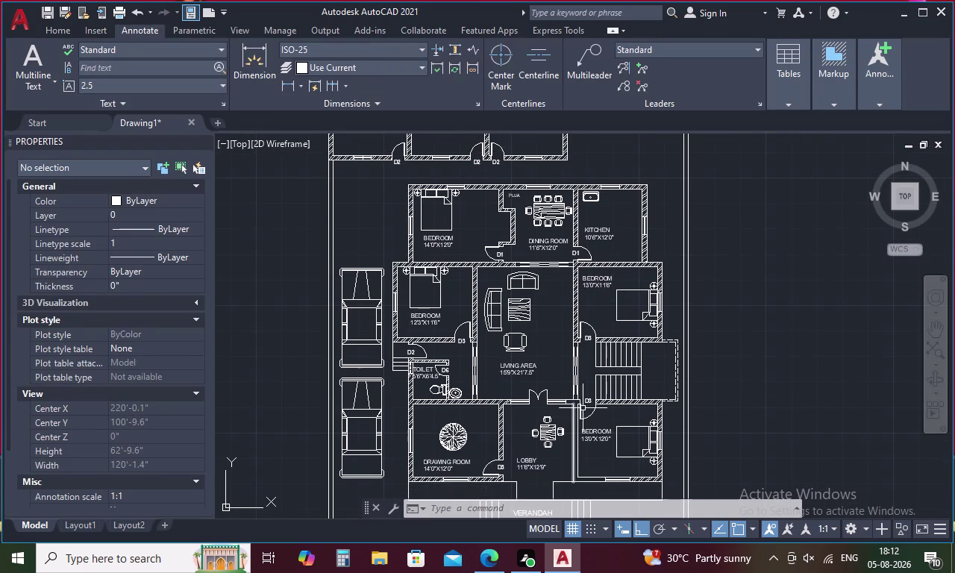
middle_drag(561, 371, 514, 230)
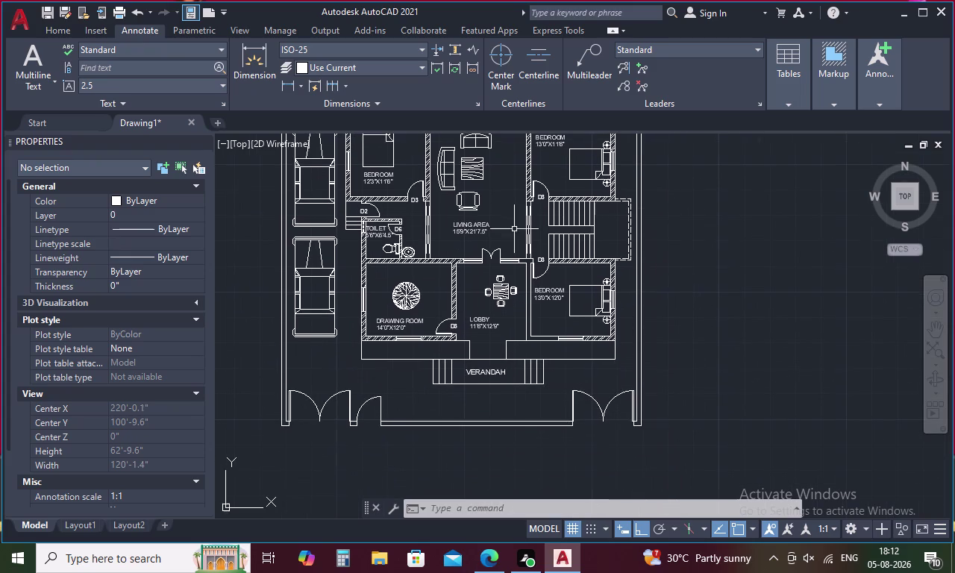
scroll(up, 3)
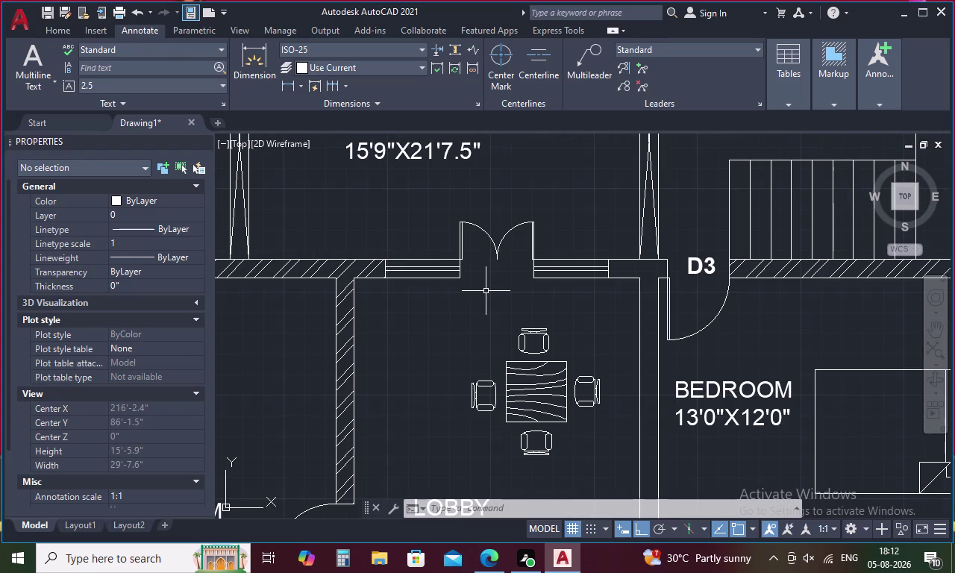
key(ctrl+v)
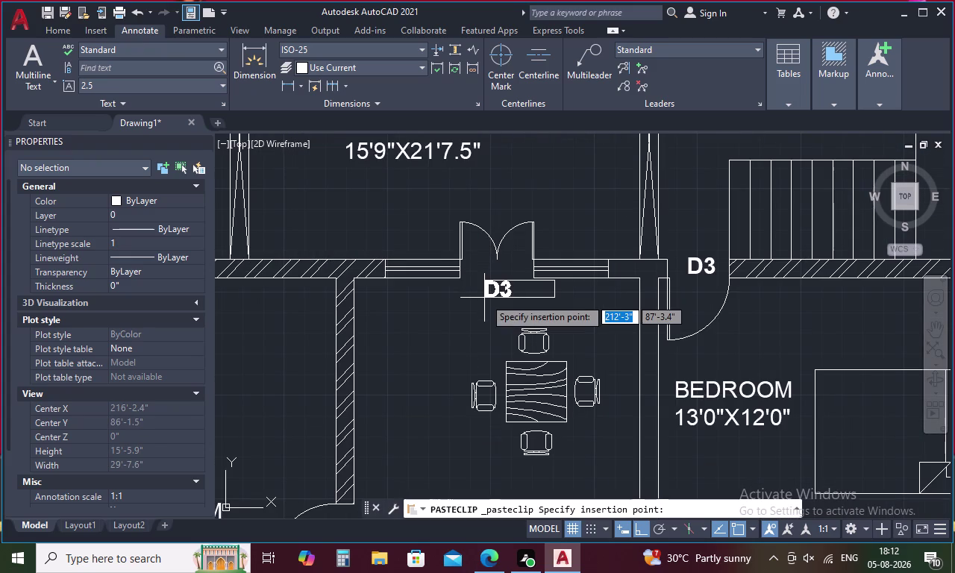
click(479, 297)
Retype the pasted label to read DW5.
double_click(513, 292)
click(512, 291)
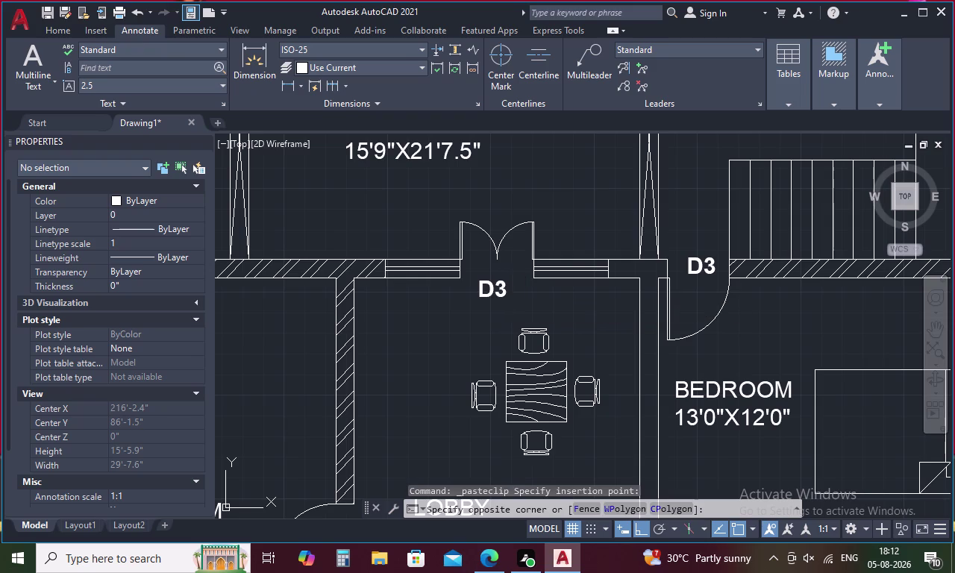
click(506, 294)
click(506, 294)
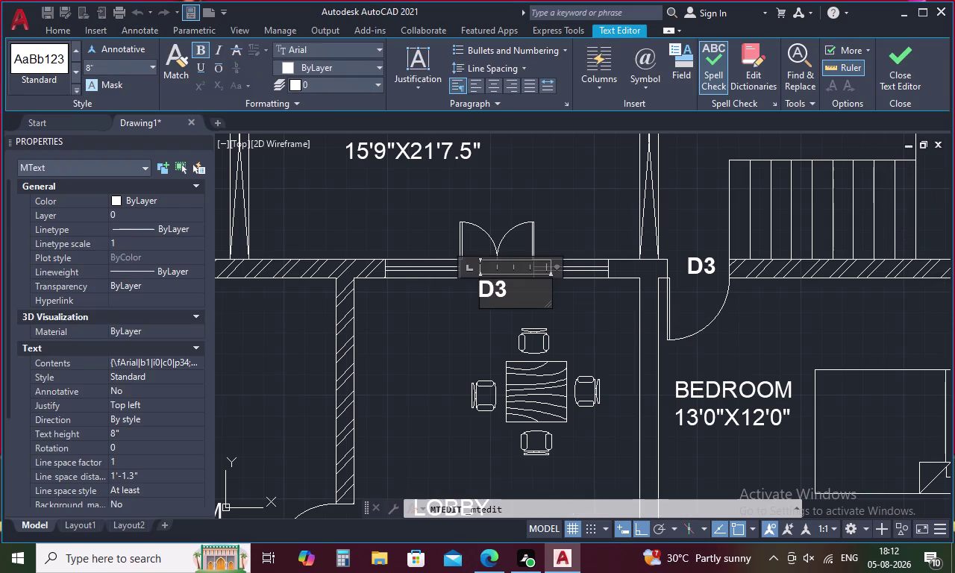
key(BackSpace)
text(W5)
click(400, 342)
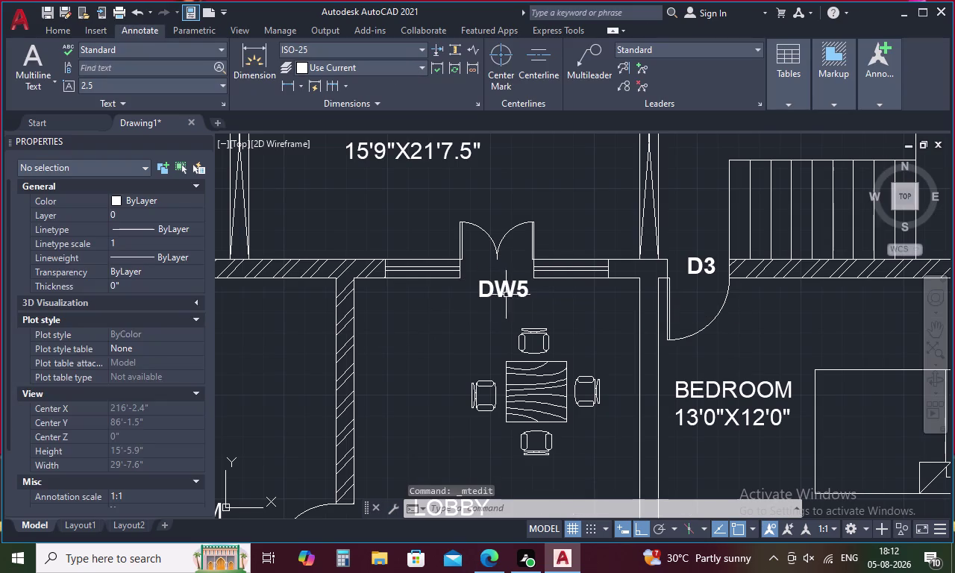
Move the DW5 label left to centre it under the door, then paste another copy.
click(512, 291)
right_click(511, 291)
click(539, 290)
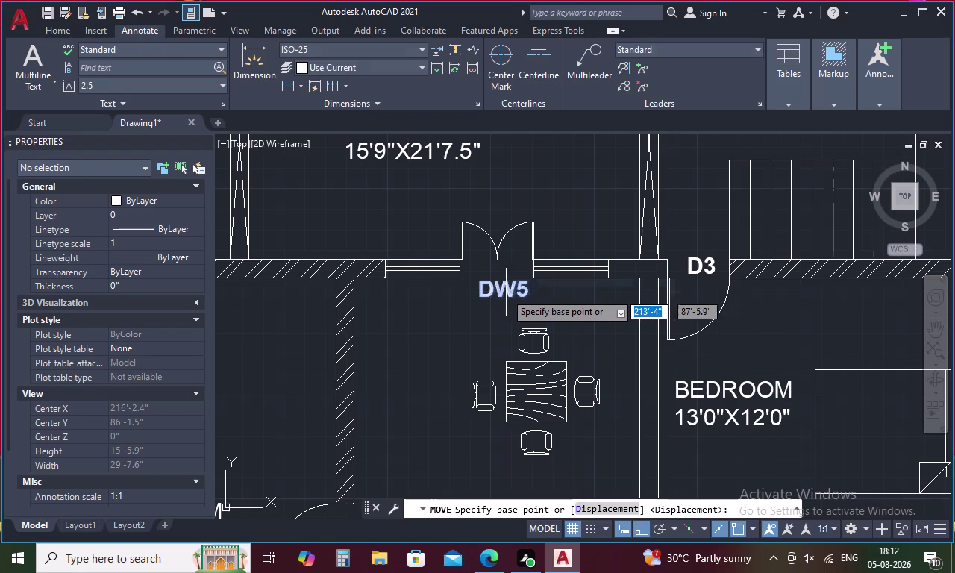
click(500, 294)
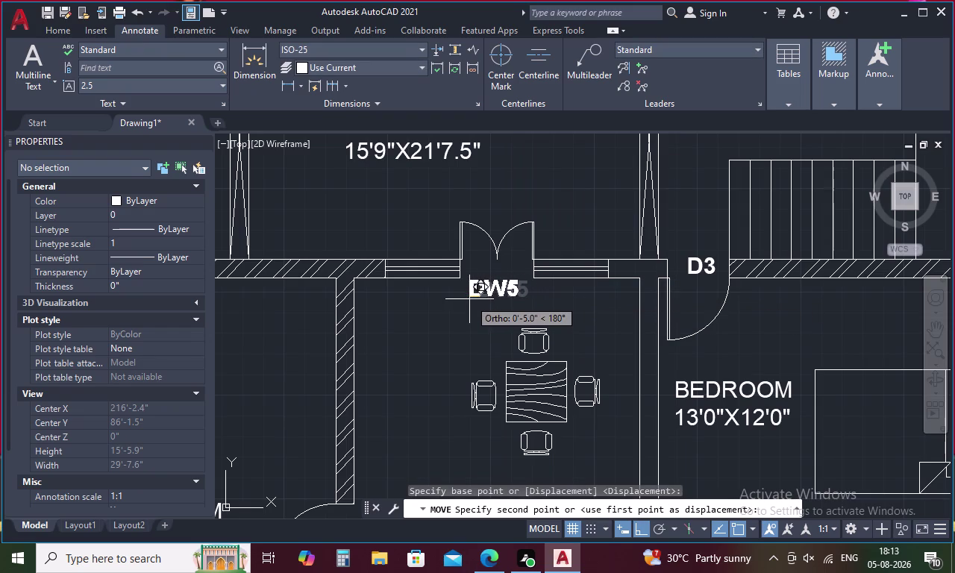
click(469, 299)
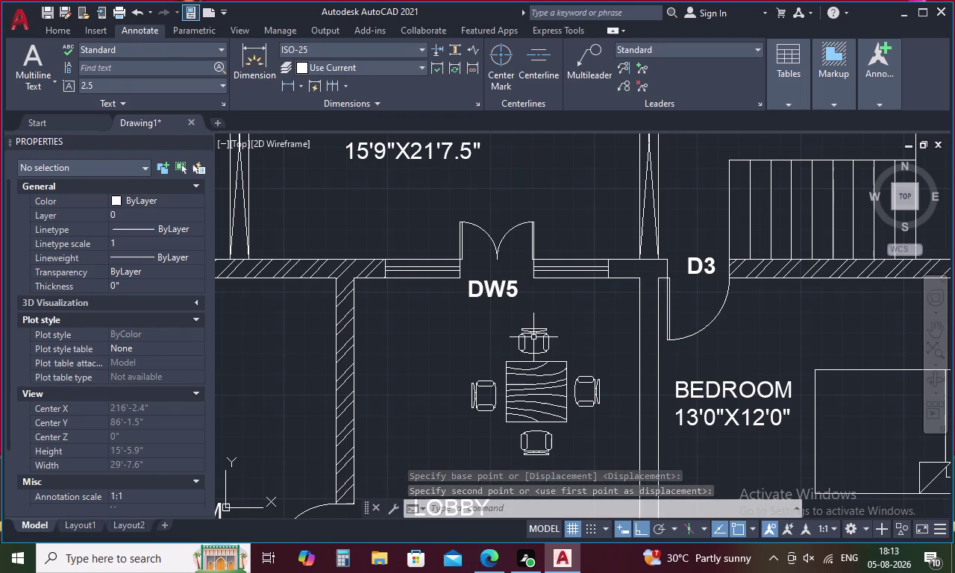
key(ctrl+v)
scroll(down, 3)
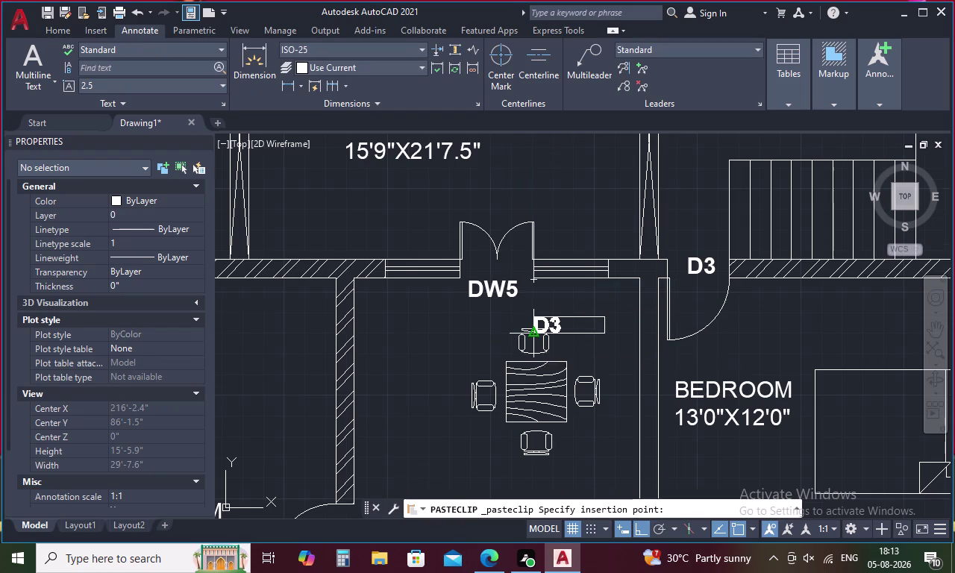
Place the pasted D3 label below the drawing room's front window.
scroll(down, 3)
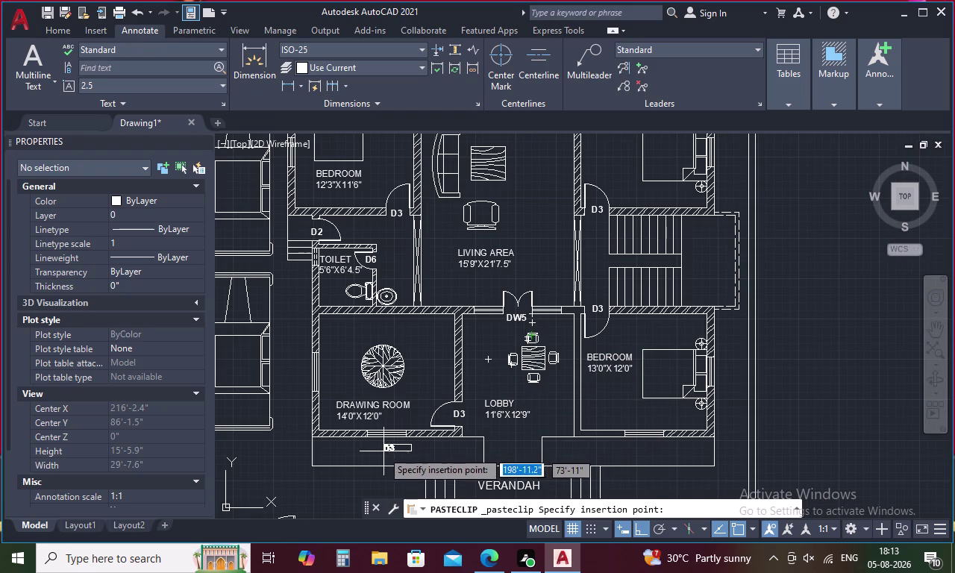
scroll(up, 3)
scroll(up, 3)
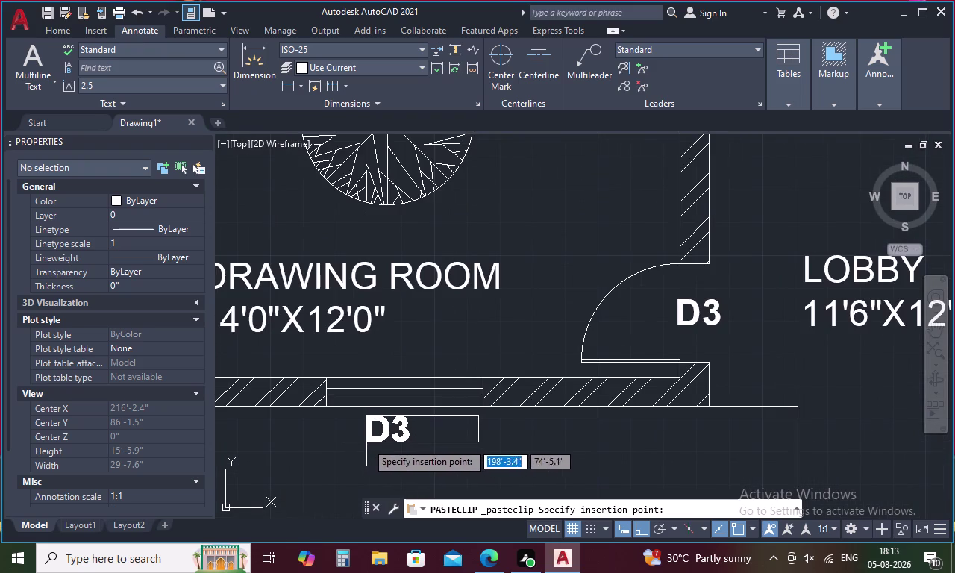
click(364, 443)
Retype the pasted label as W1.
double_click(375, 435)
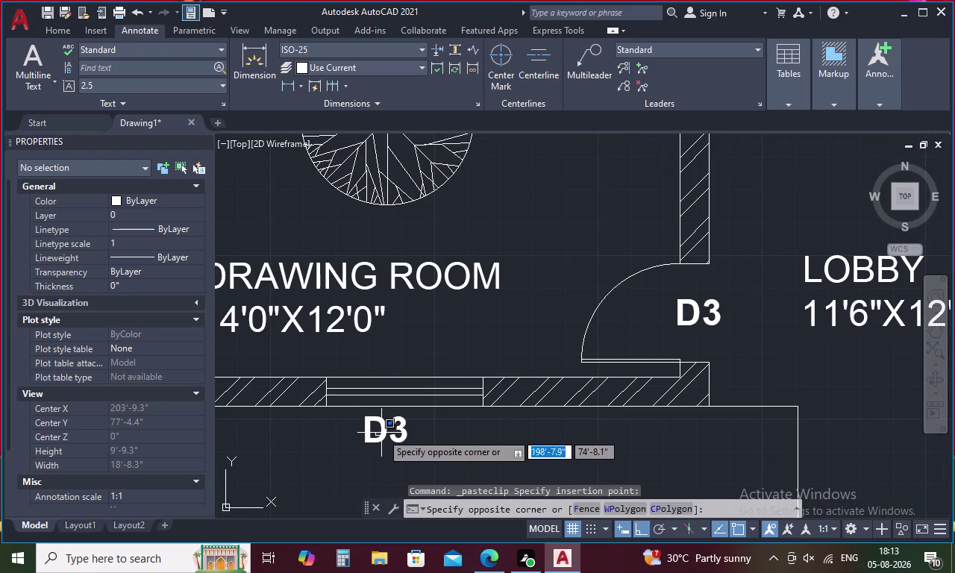
double_click(382, 432)
double_click(384, 429)
click(410, 423)
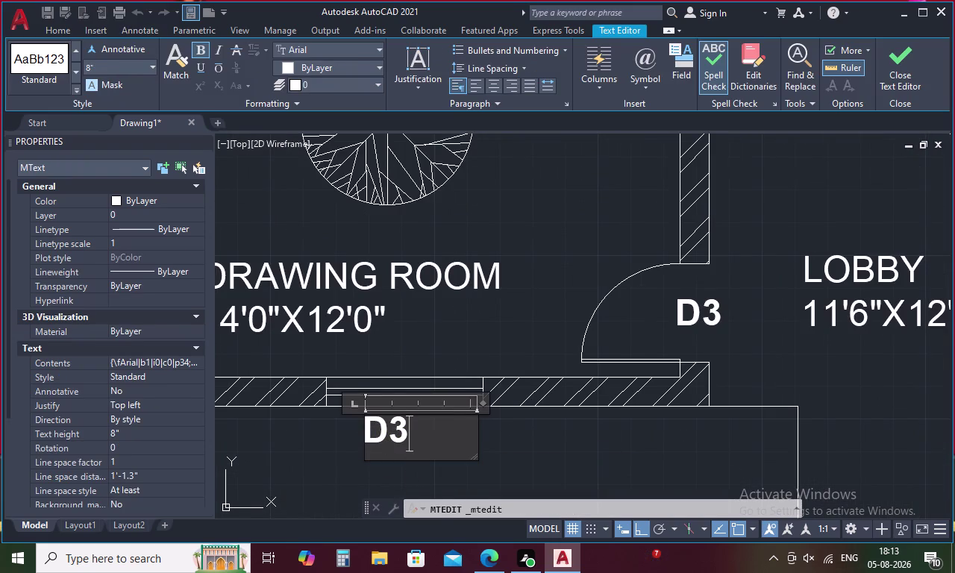
key(BackSpace)
key(BackSpace)
key(w)
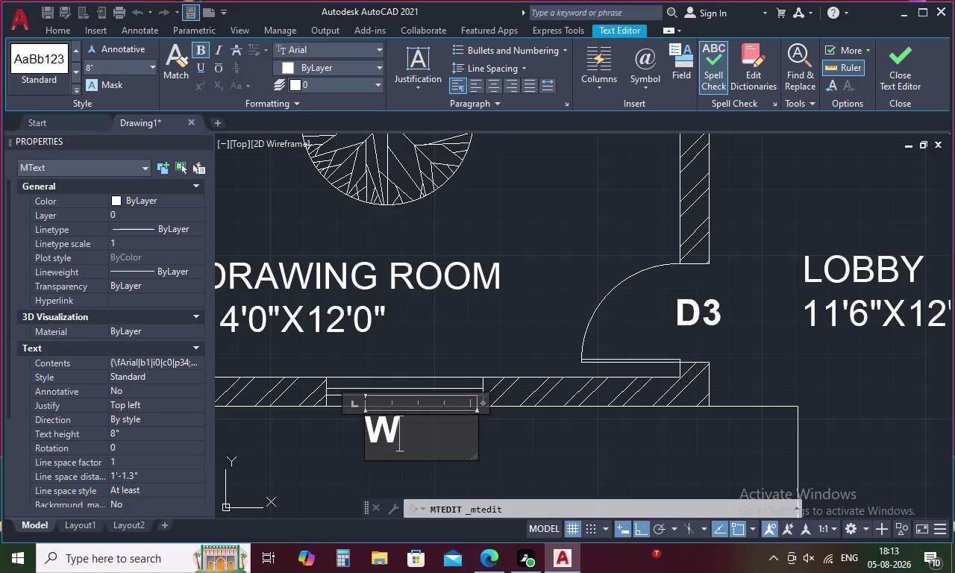
key(1)
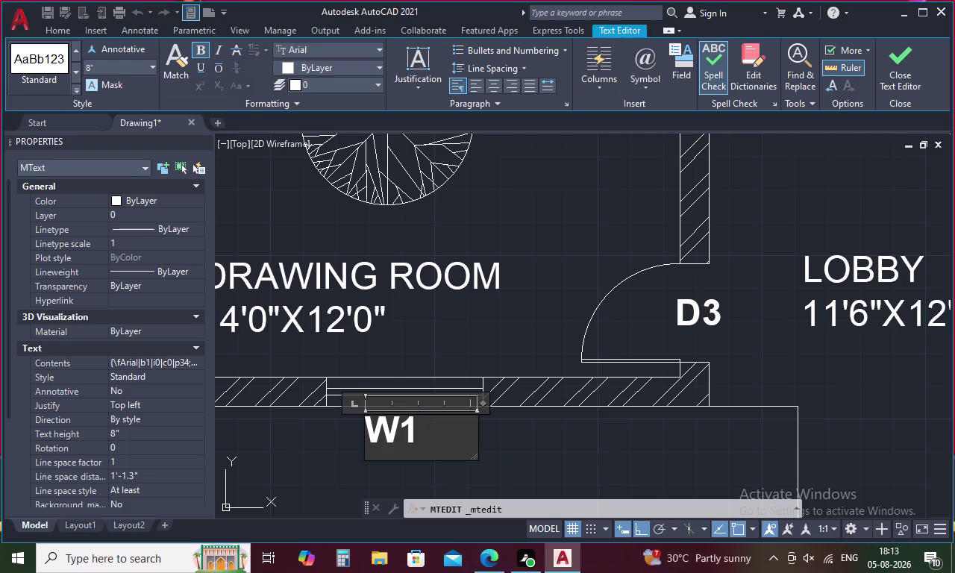
click(563, 459)
Copy the W1 label and paste a new copy for placement.
click(381, 434)
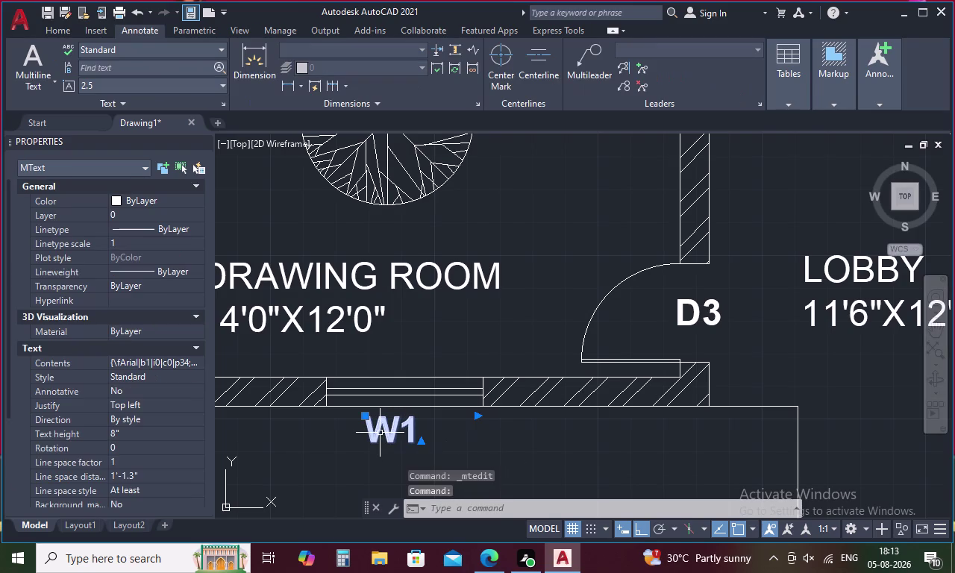
key(ctrl+c)
key(ctrl+v)
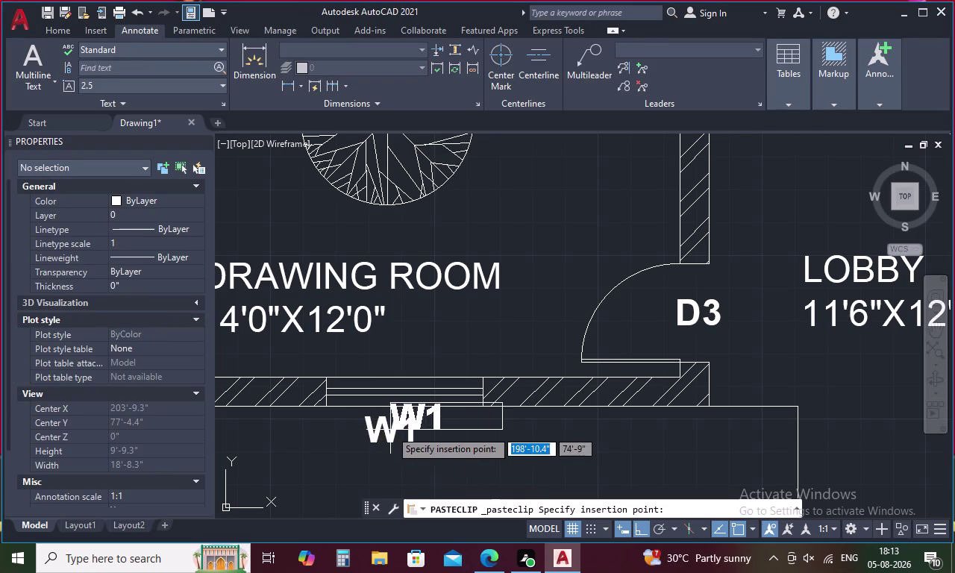
scroll(down, 3)
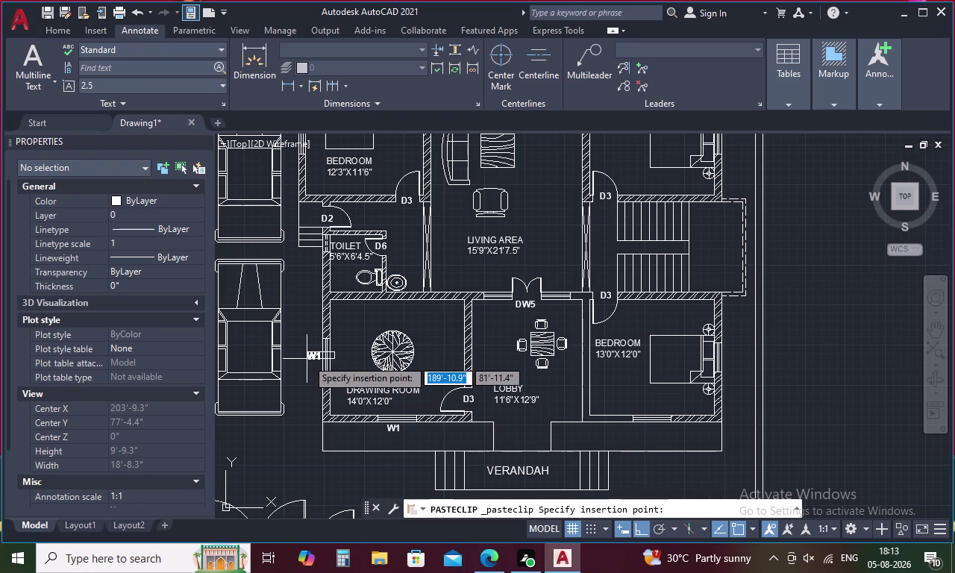
Place W1 labels at the drawing room side, front bedroom, dining rear and rear bedroom windows.
click(306, 359)
key(space)
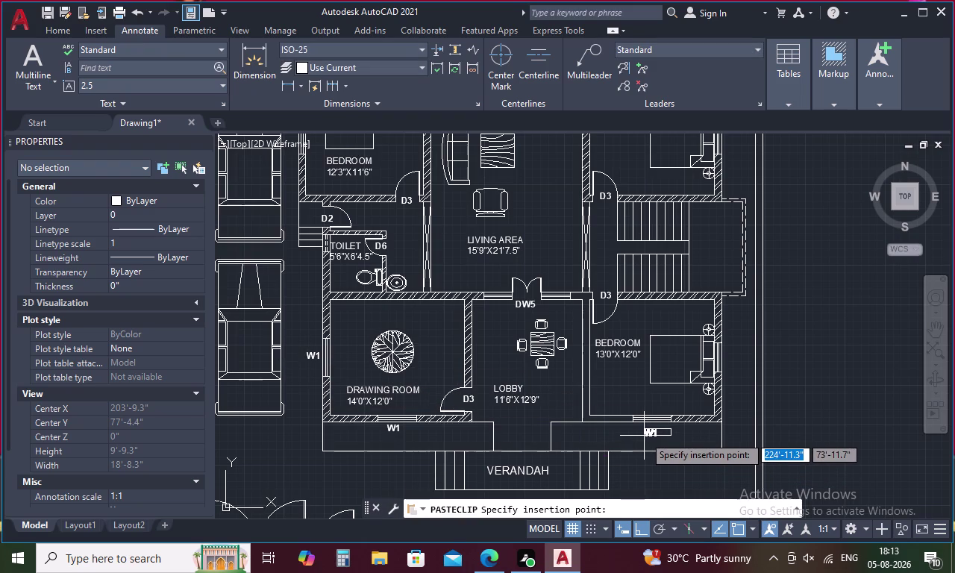
scroll(up, 3)
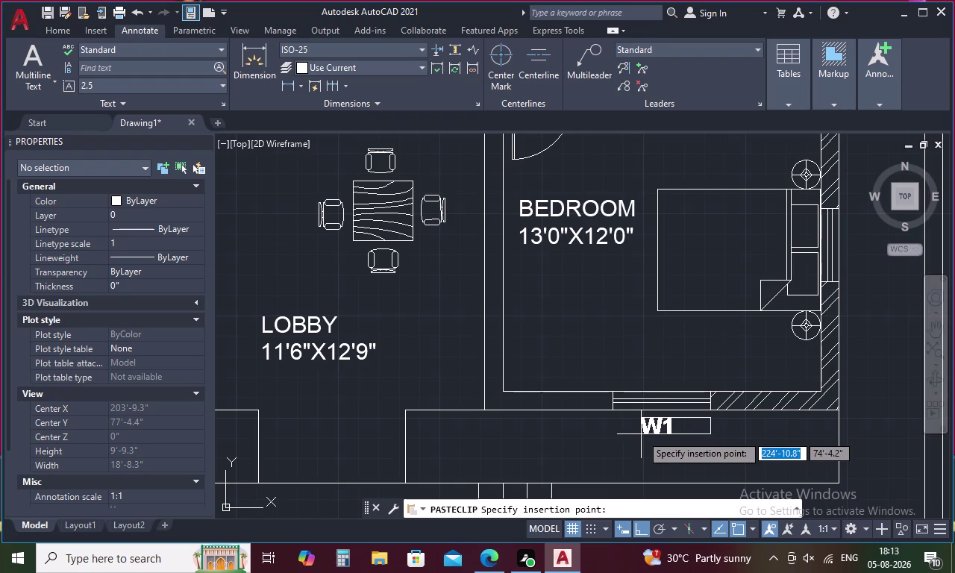
click(641, 434)
key(space)
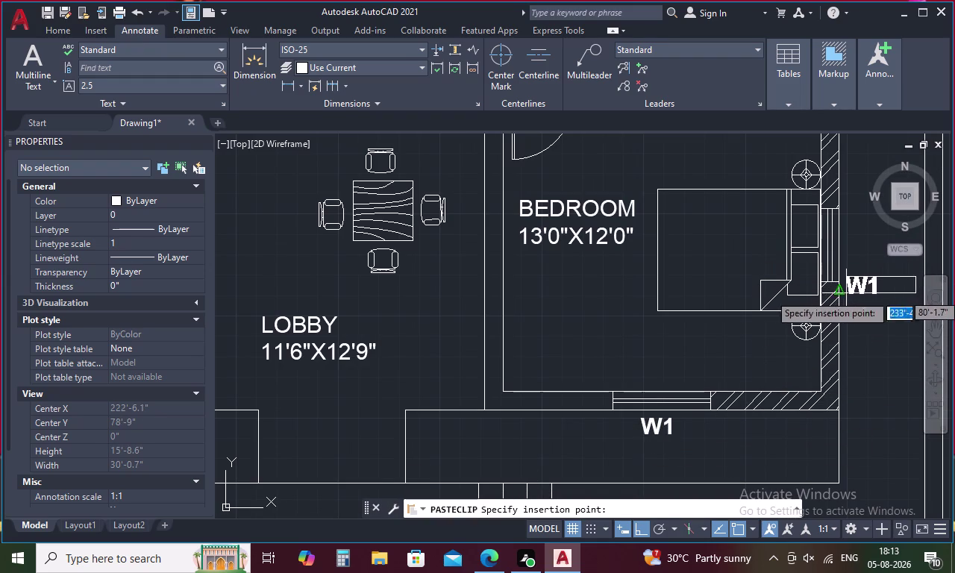
scroll(down, 3)
scroll(down, 3)
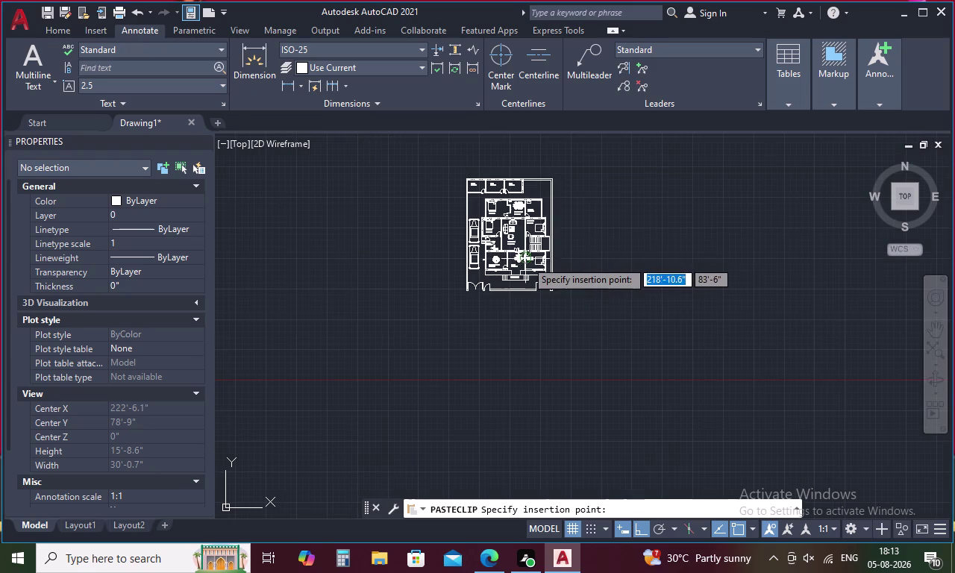
scroll(up, 3)
scroll(up, 3)
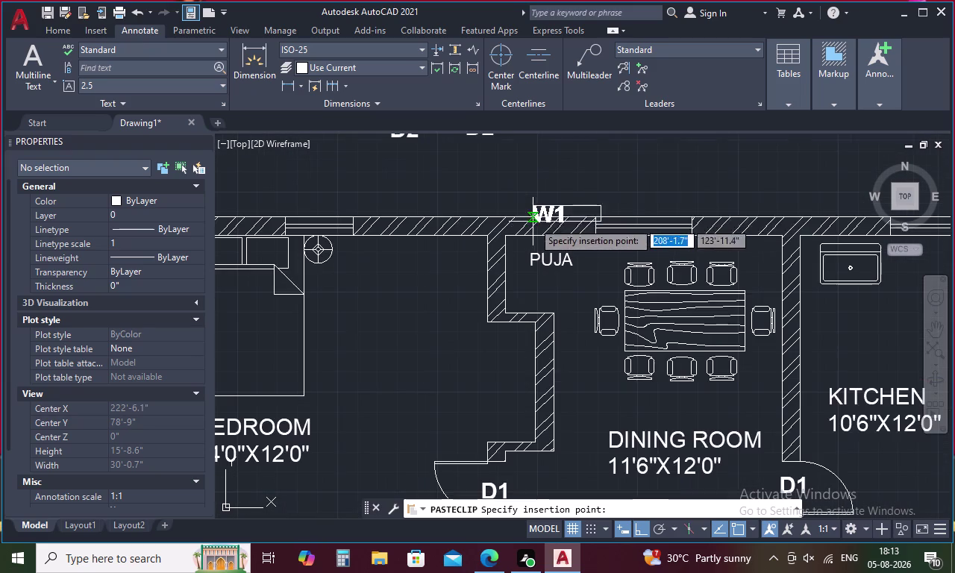
click(629, 211)
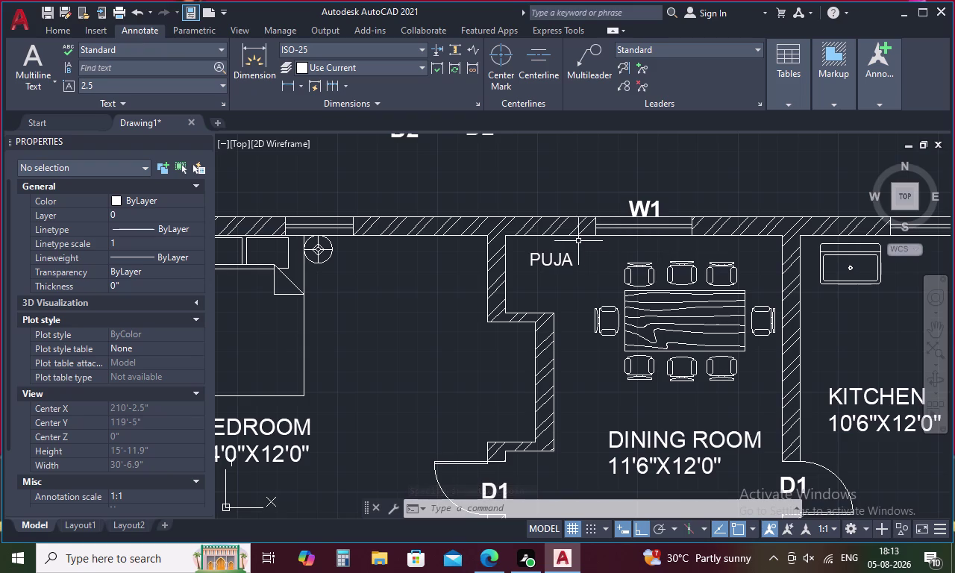
key(space)
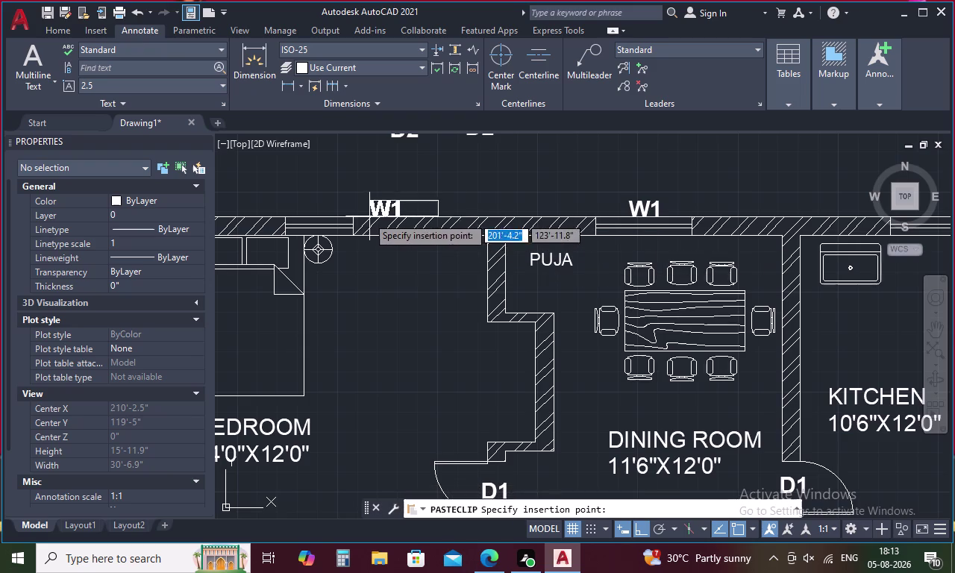
click(305, 212)
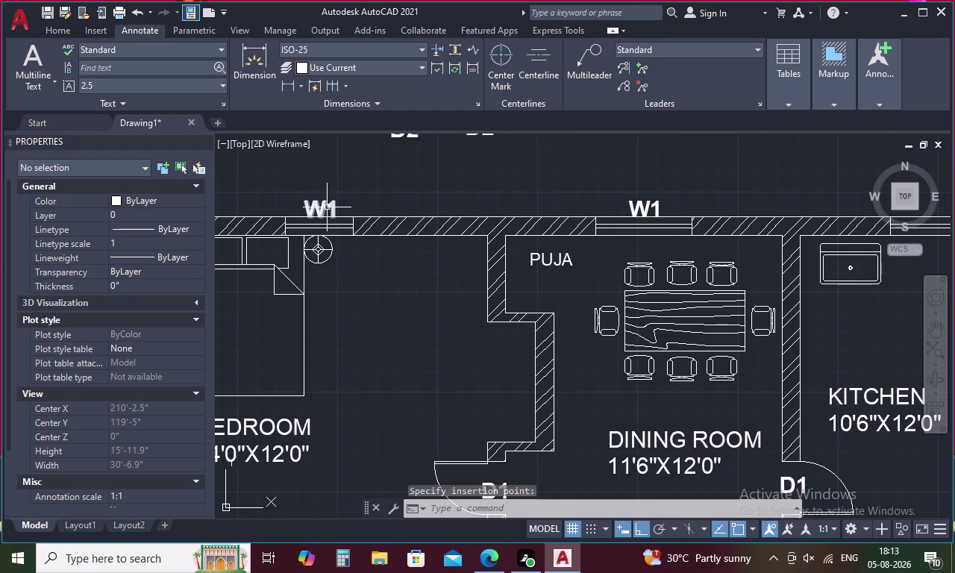
Retype the rear bedroom window label as W2 and copy it.
double_click(320, 206)
click(341, 211)
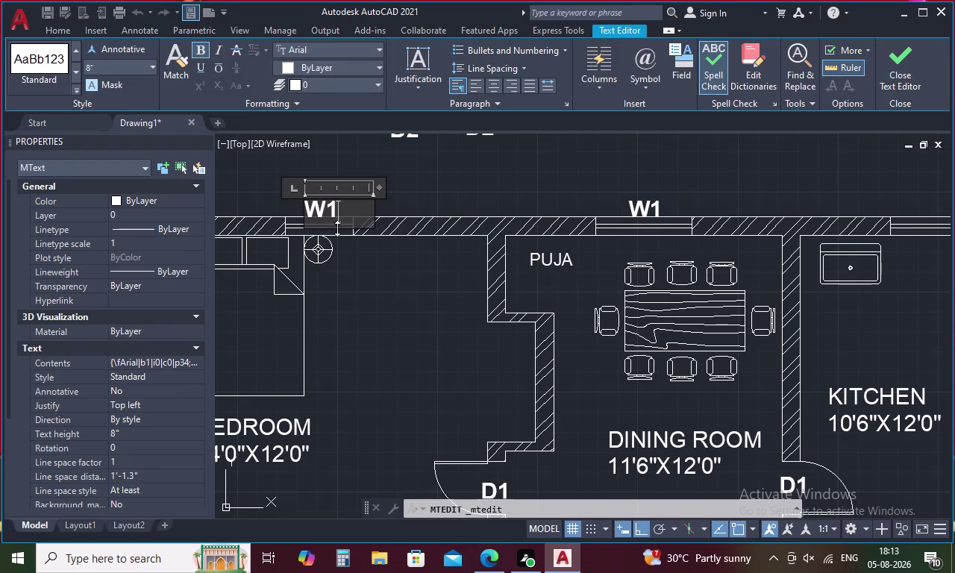
key(BackSpace)
key(2)
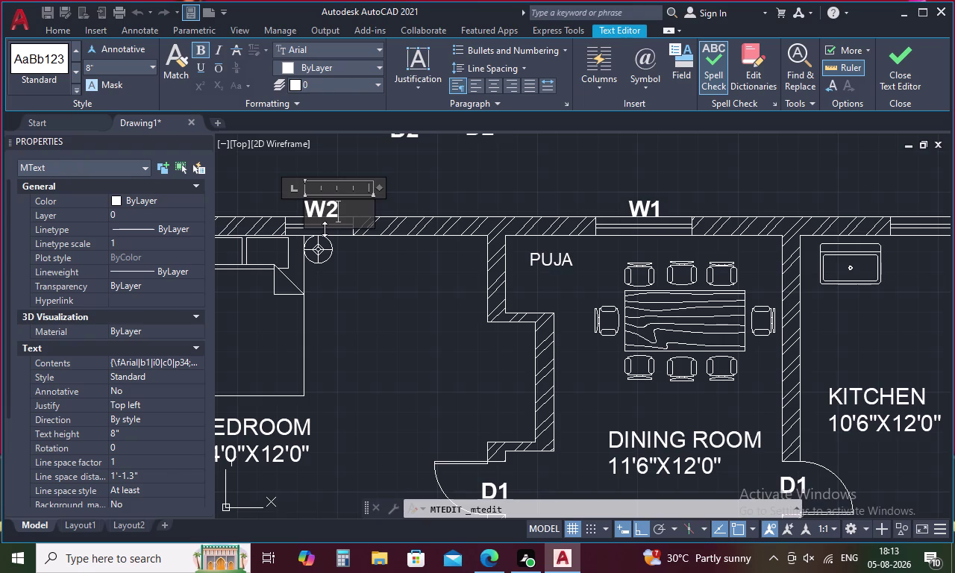
click(465, 188)
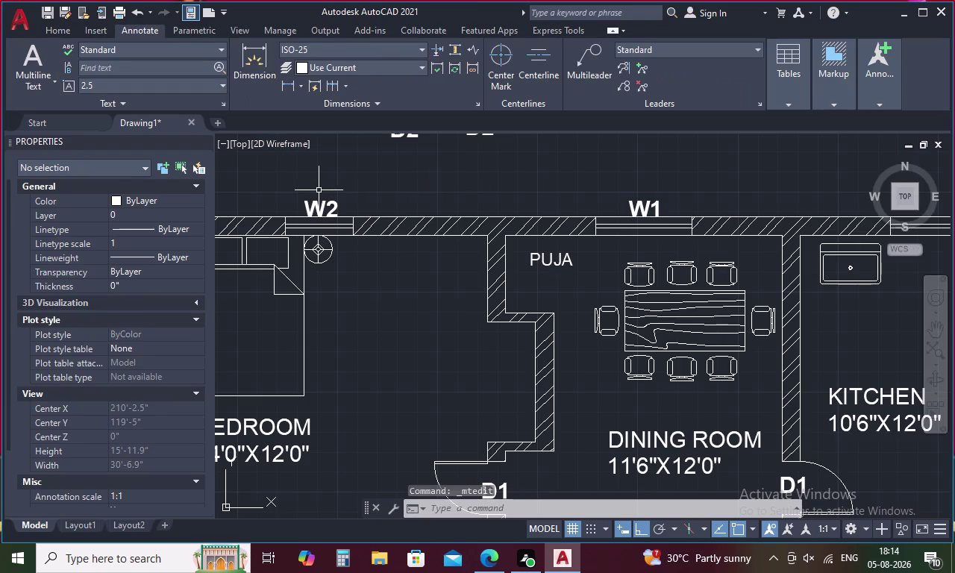
click(322, 203)
key(ctrl+c)
key(ctrl+v)
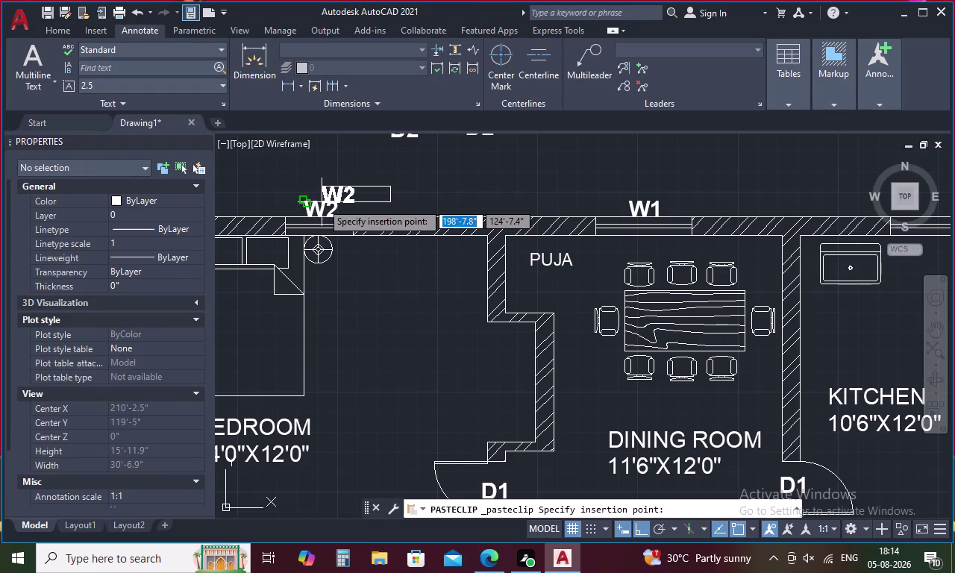
Place a W2 label above the kitchen window and move it to centre.
scroll(down, 3)
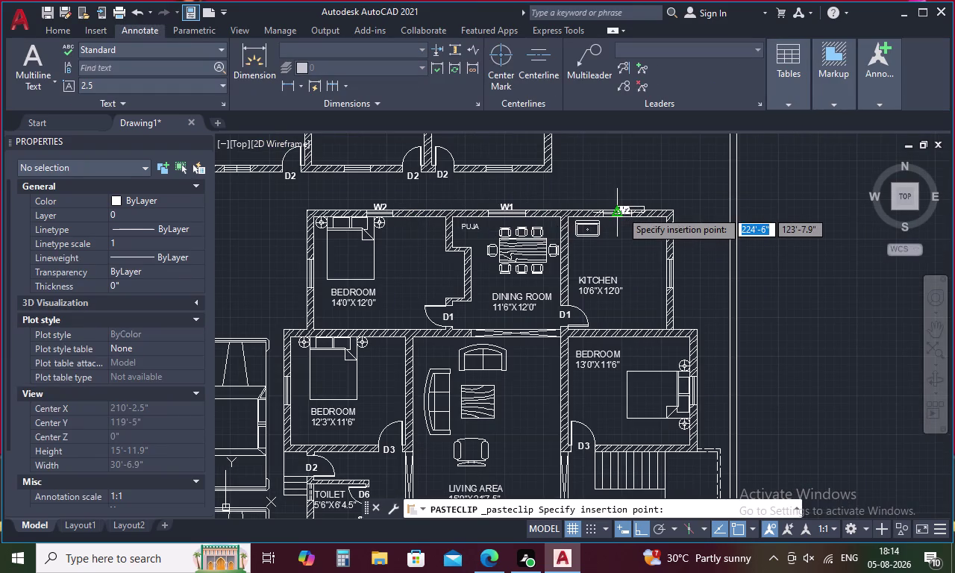
scroll(up, 3)
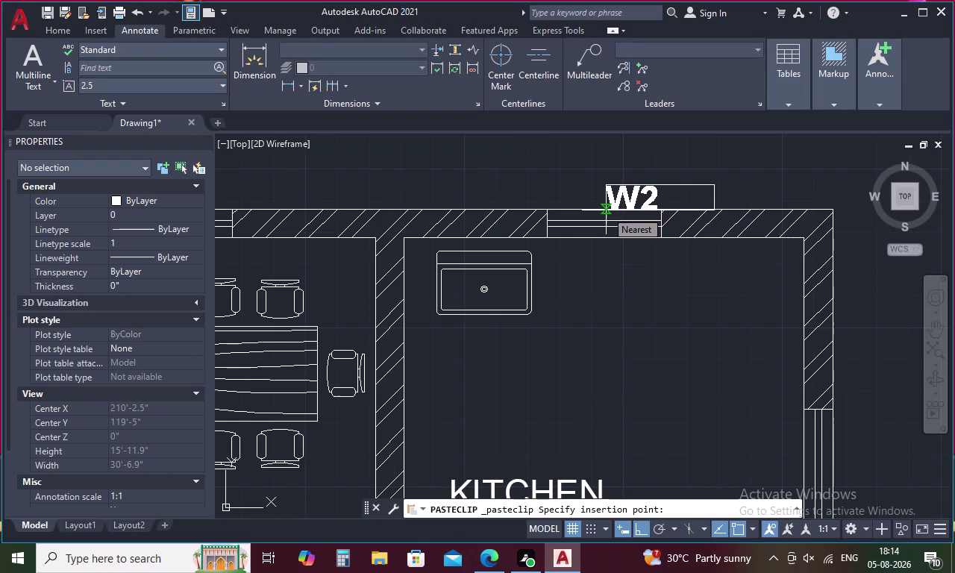
click(605, 211)
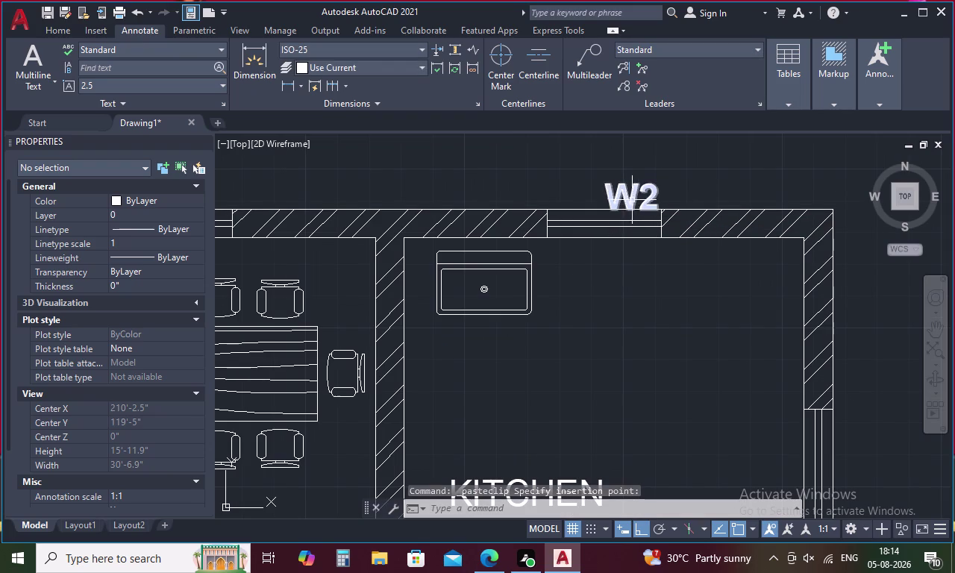
click(631, 199)
right_click(631, 198)
click(676, 290)
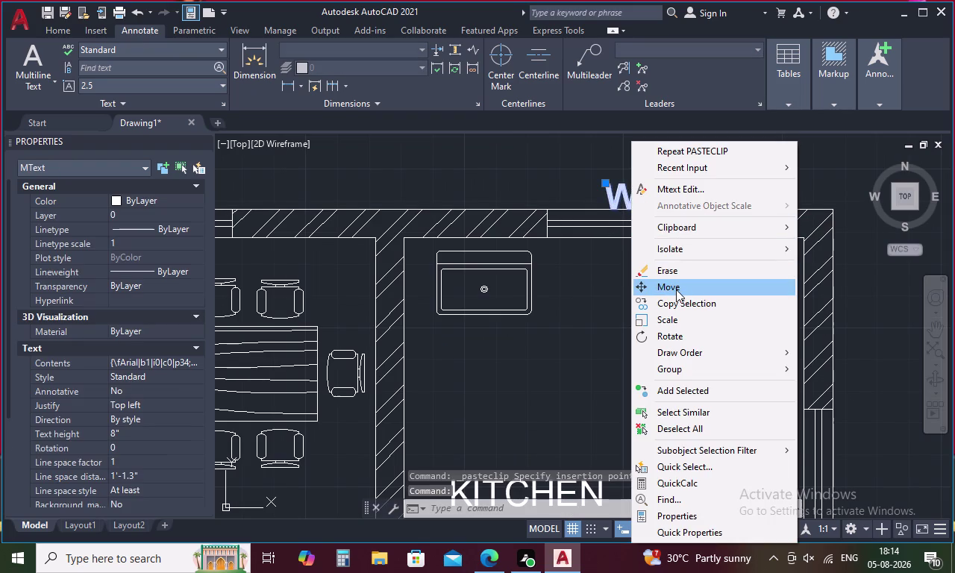
click(613, 204)
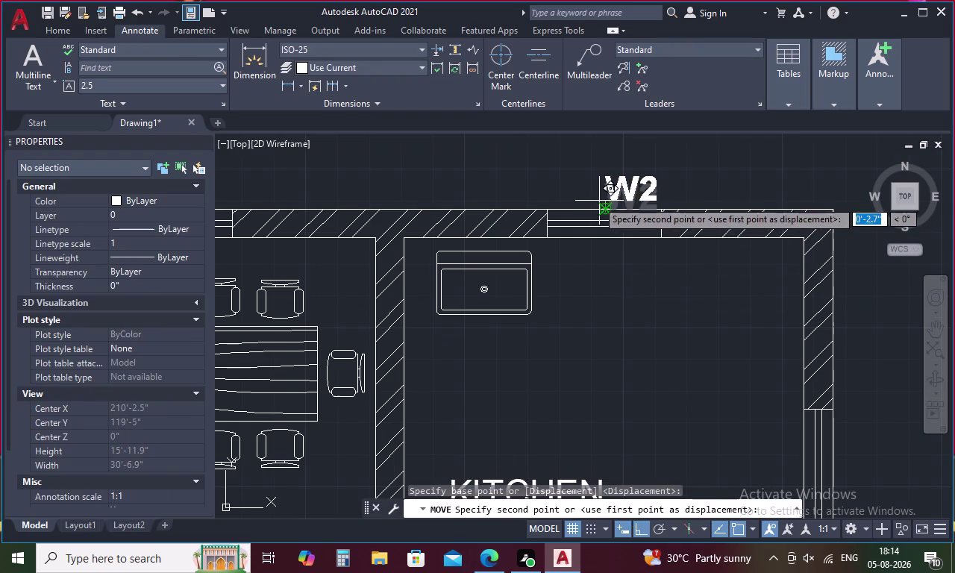
click(582, 199)
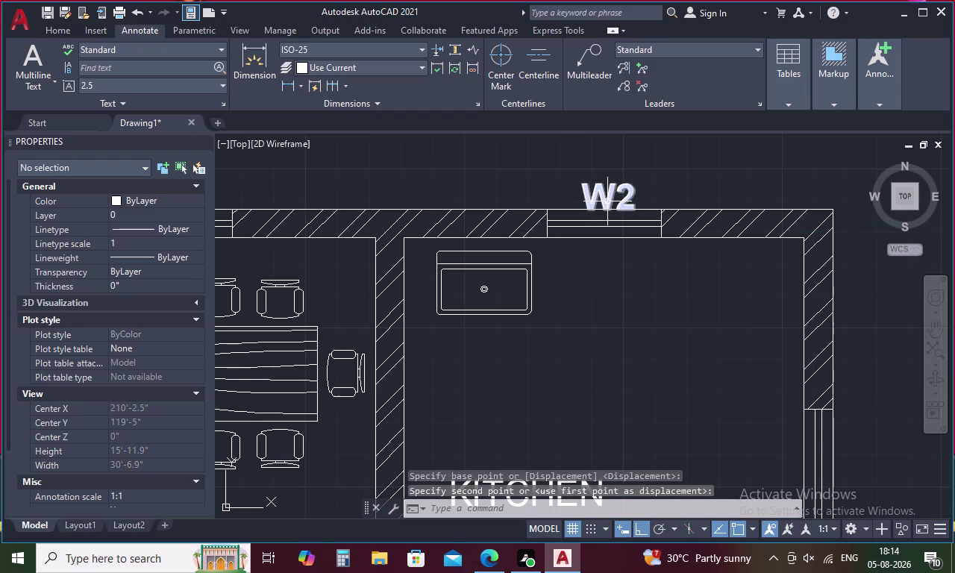
Place W2 labels at the kitchen's right window and the right bedroom's window.
key(ctrl+v)
scroll(down, 3)
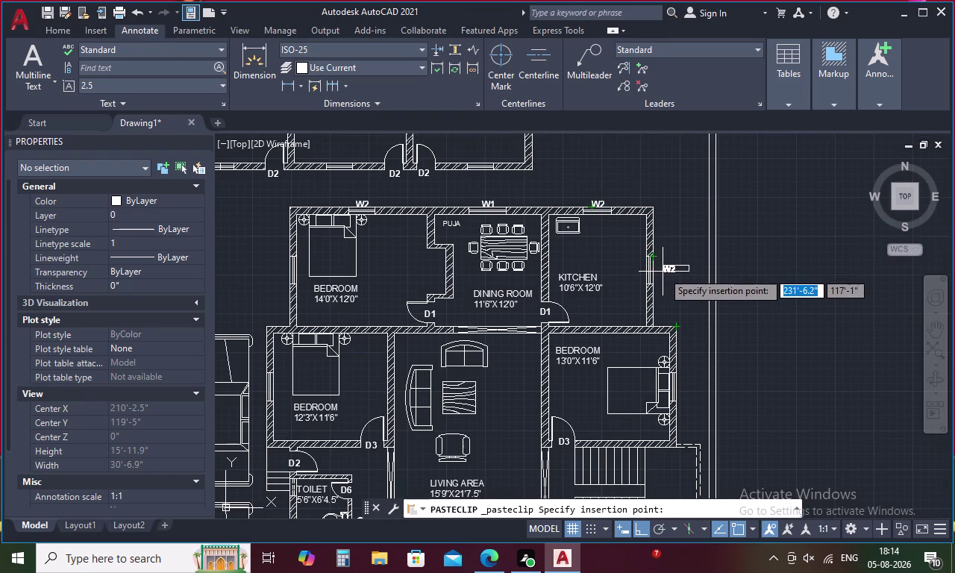
scroll(up, 3)
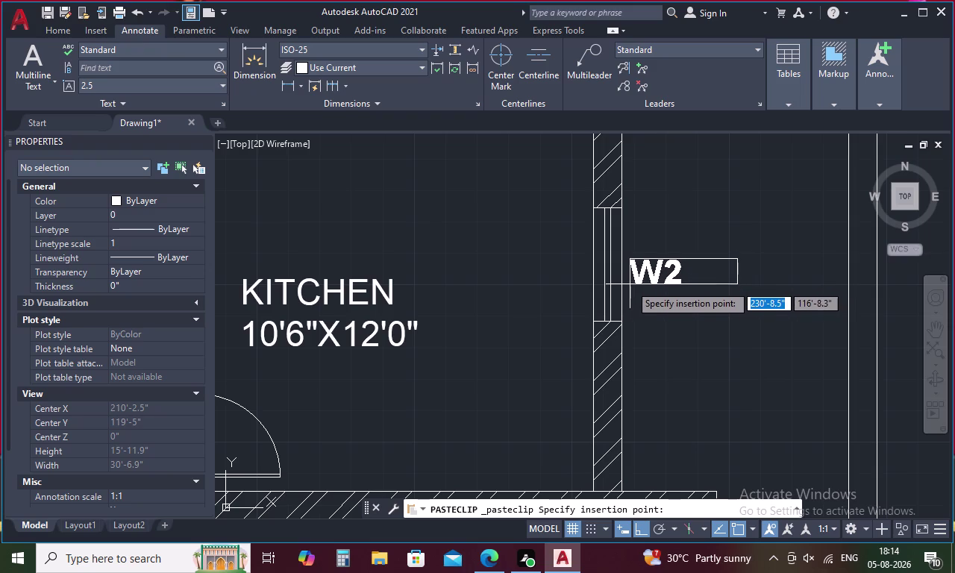
click(630, 284)
key(space)
scroll(down, 3)
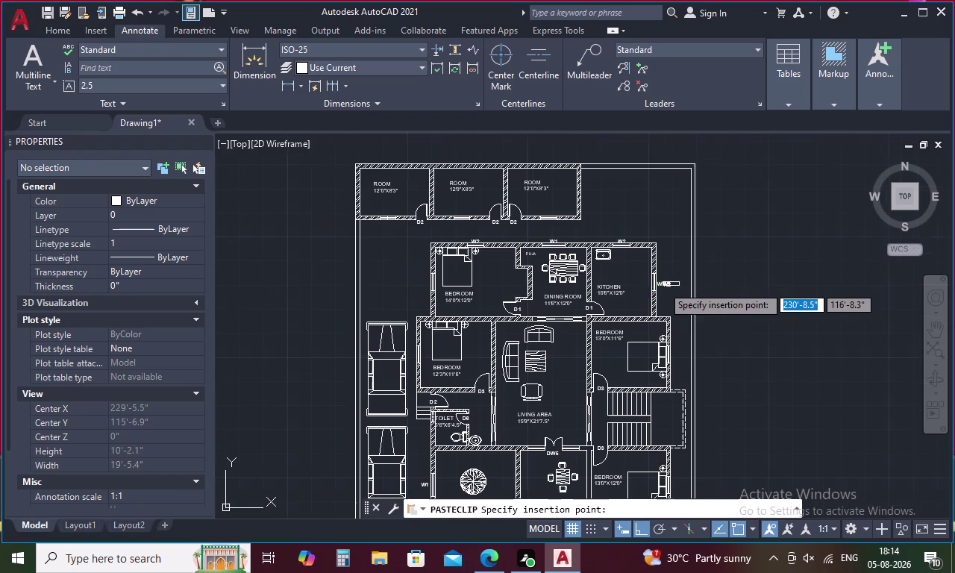
middle_drag(675, 353, 647, 271)
scroll(up, 3)
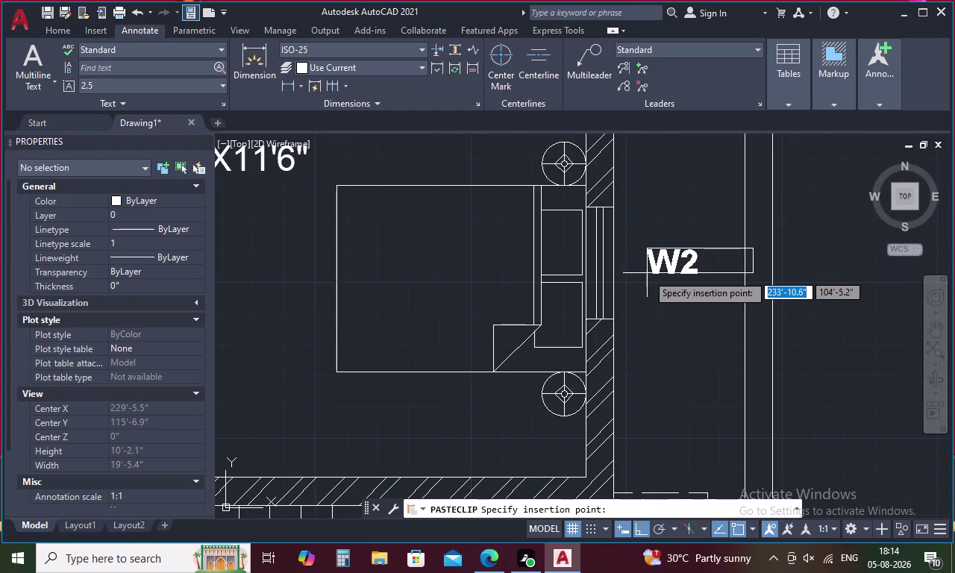
click(621, 275)
Place W2 labels at the lower right bedroom and left bedroom windows.
key(space)
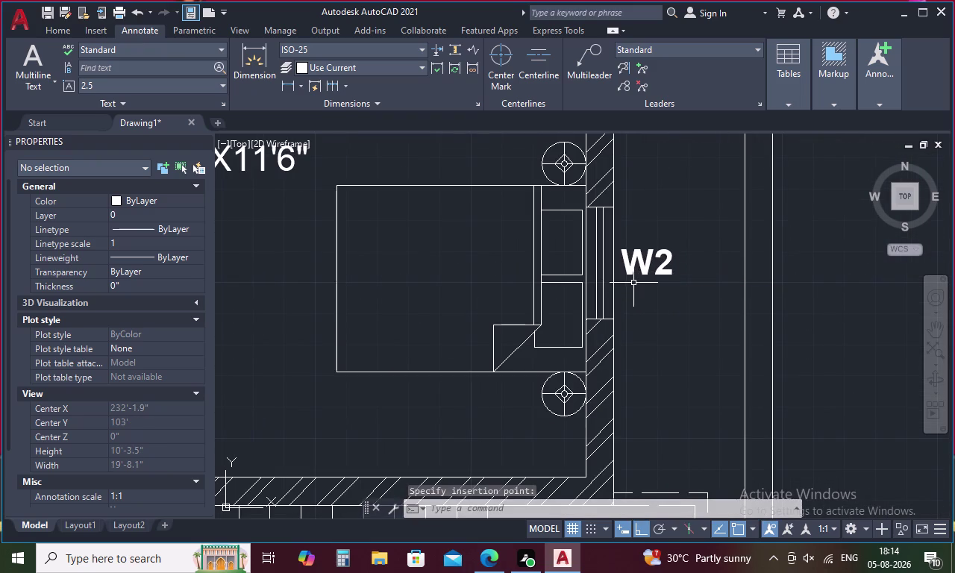
scroll(down, 3)
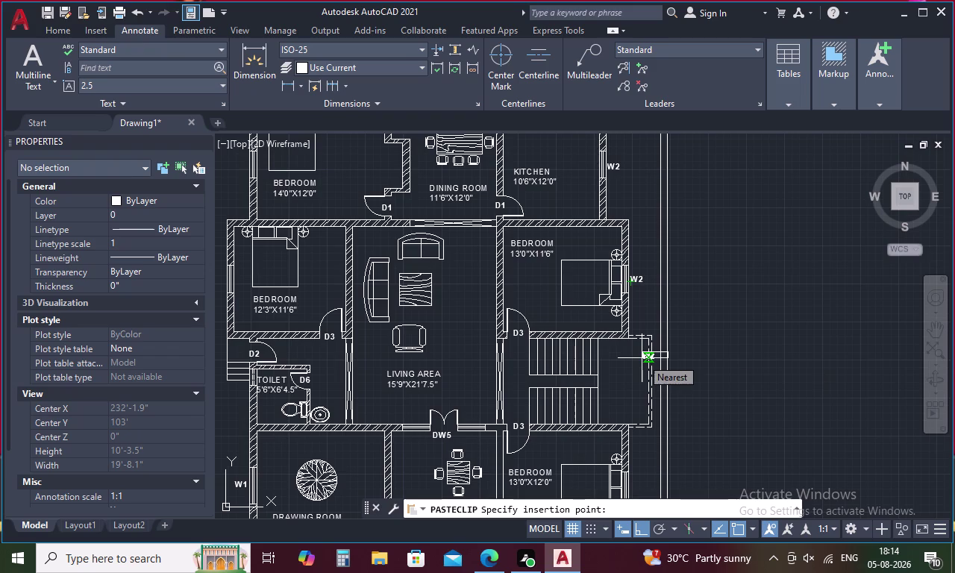
middle_drag(642, 359, 581, 230)
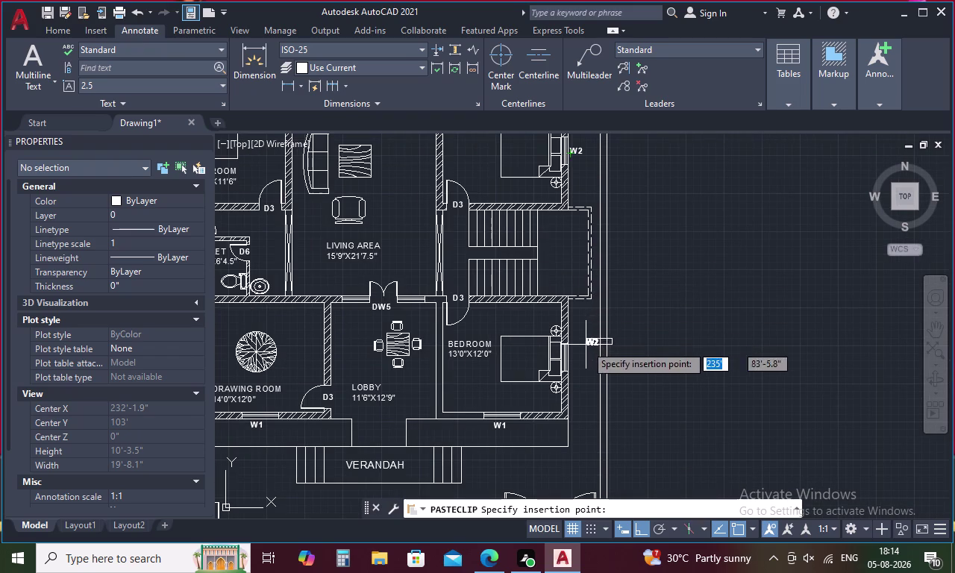
scroll(up, 3)
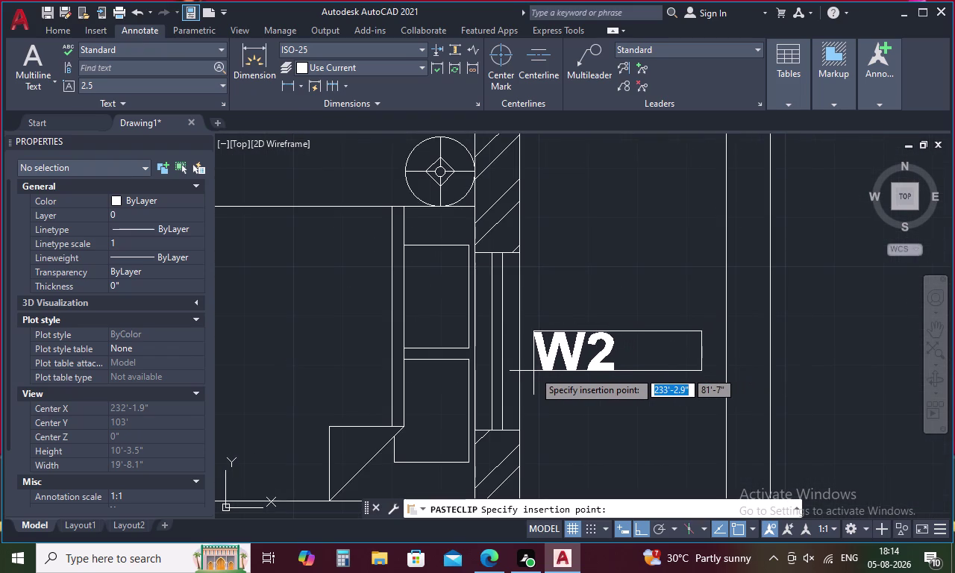
click(529, 372)
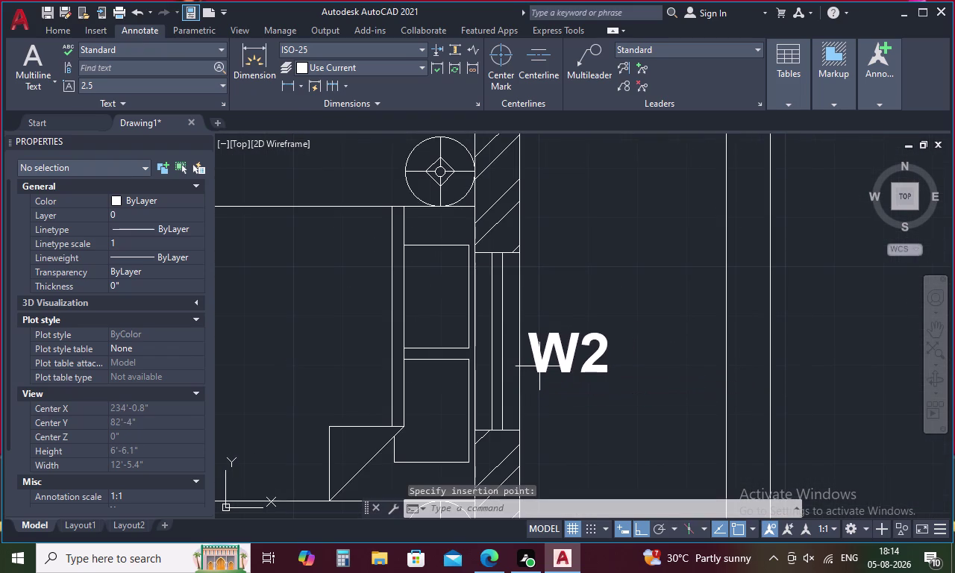
key(space)
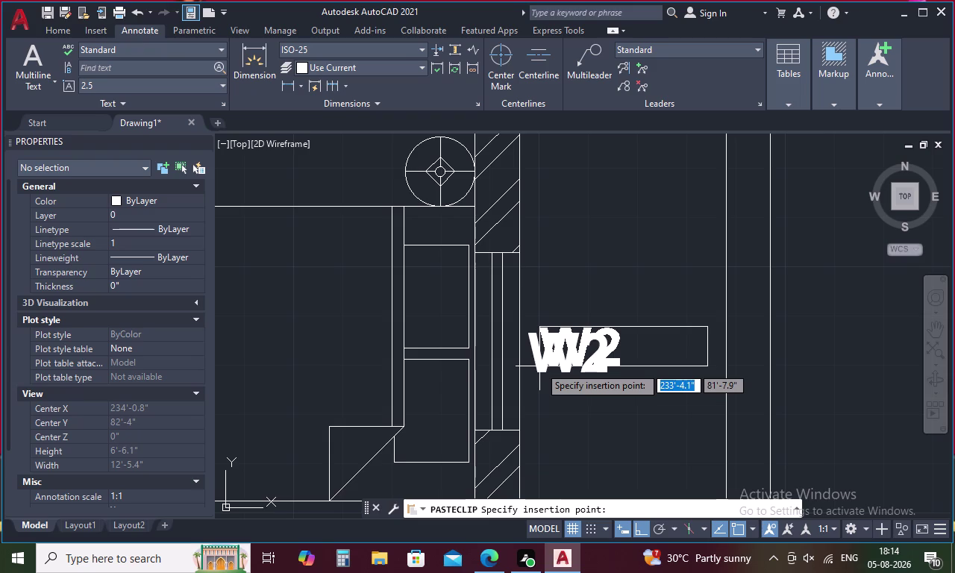
scroll(down, 3)
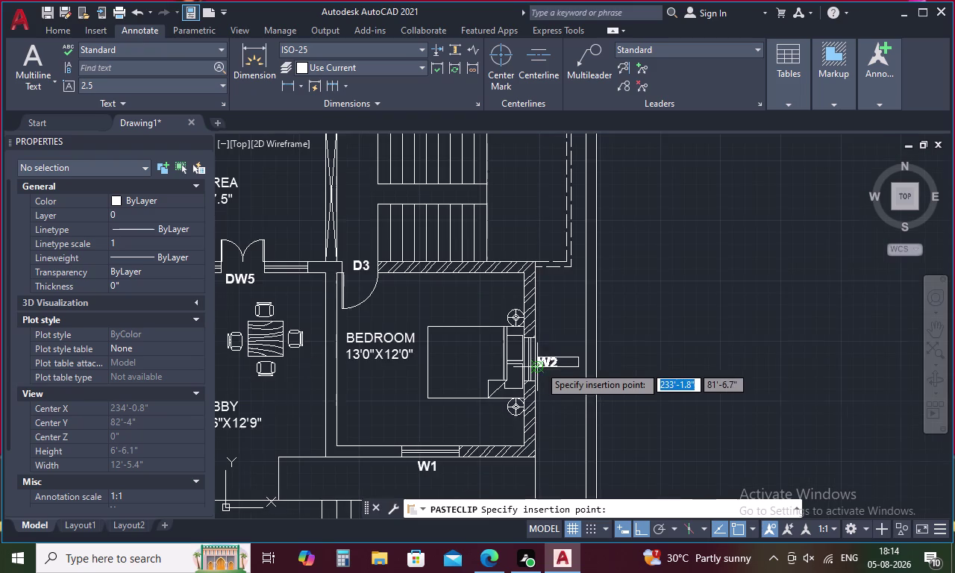
scroll(down, 3)
scroll(up, 3)
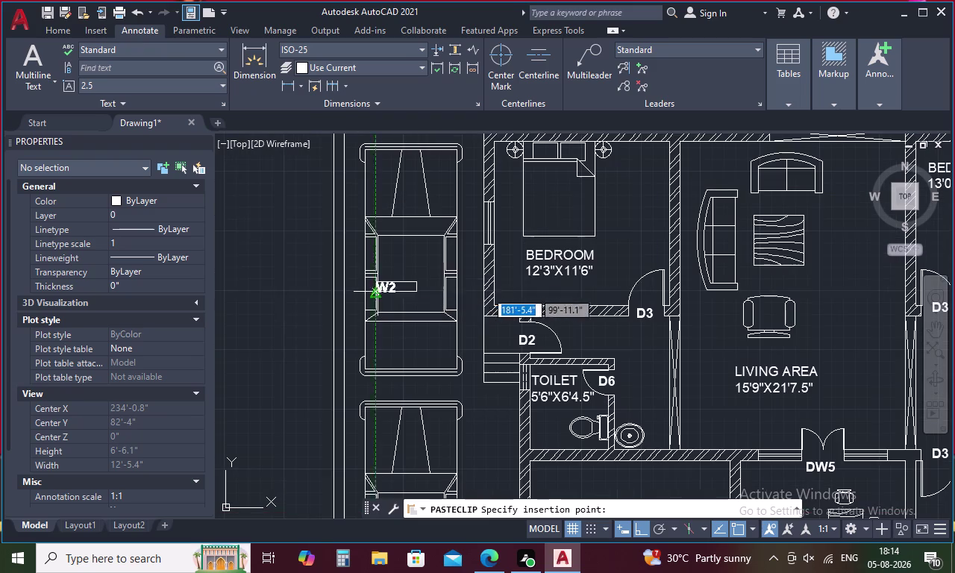
scroll(up, 3)
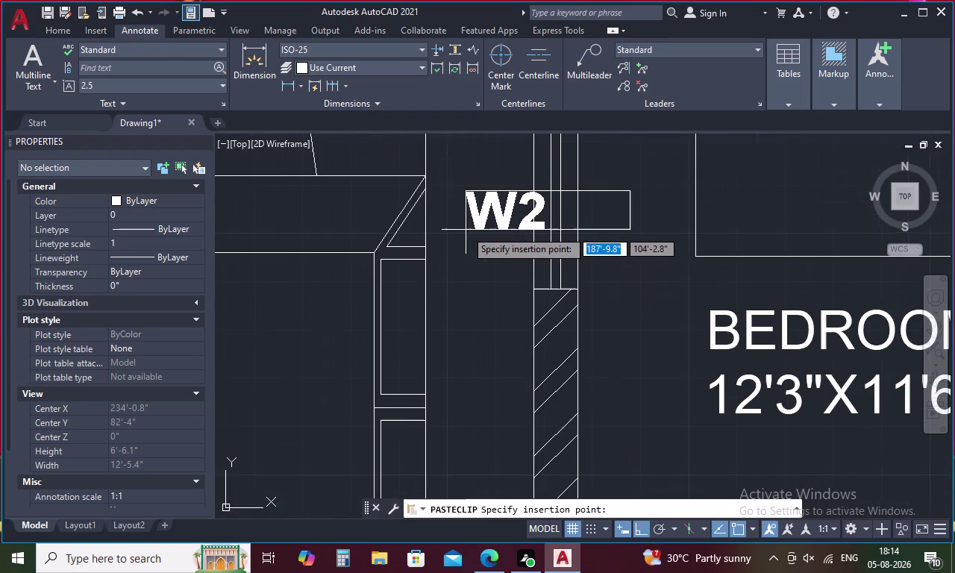
click(451, 231)
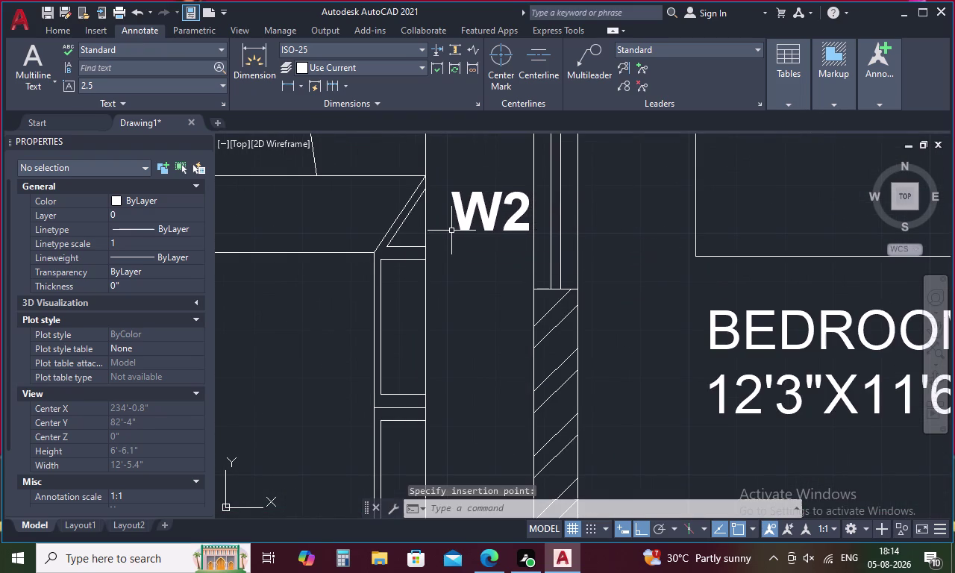
scroll(down, 3)
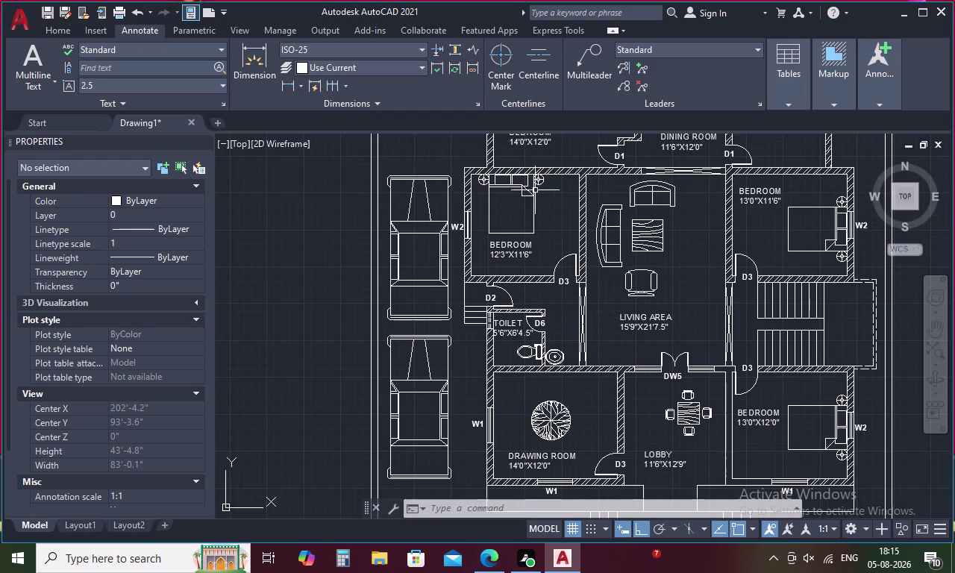
Change the label above the 14'0"X12'0" bedroom from W2 to W3.
middle_drag(535, 190, 600, 338)
key(Escape)
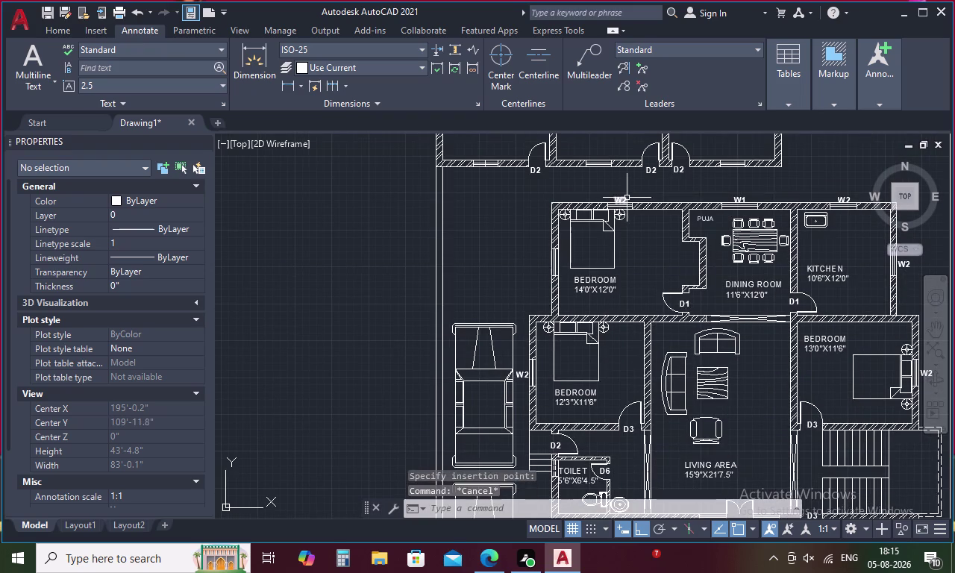
scroll(up, 3)
double_click(611, 203)
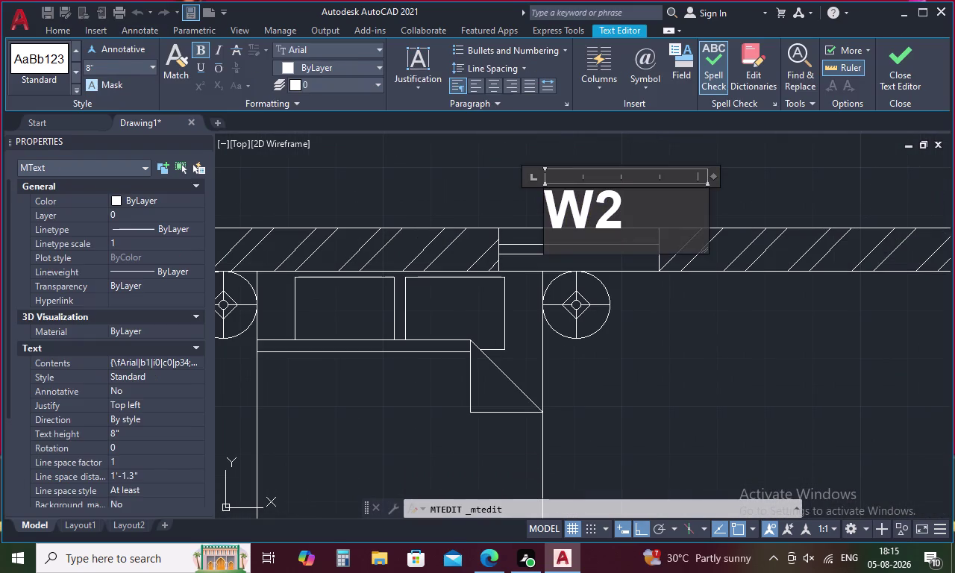
key(BackSpace)
key(3)
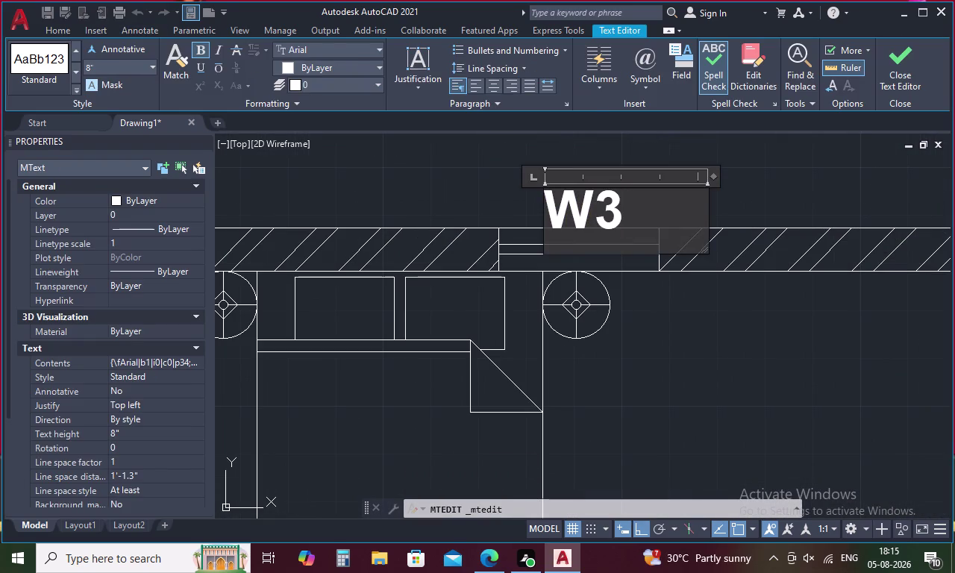
click(469, 161)
scroll(down, 3)
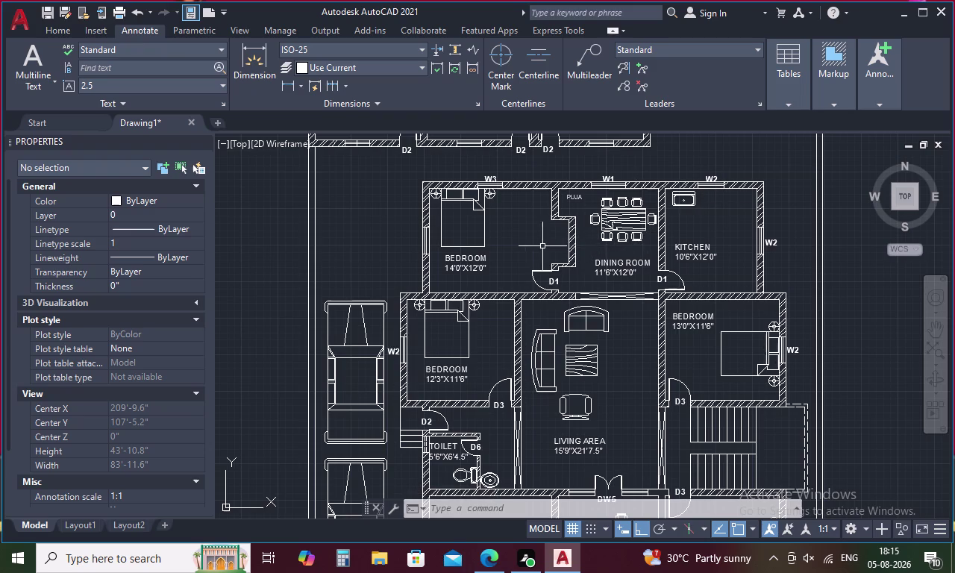
middle_drag(539, 245, 547, 324)
scroll(up, 3)
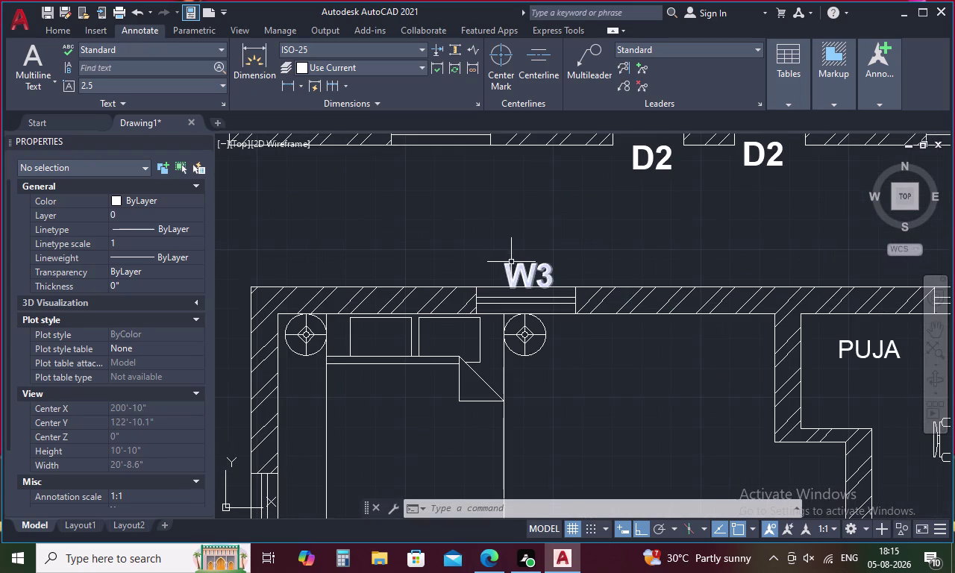
click(515, 266)
key(ctrl+c)
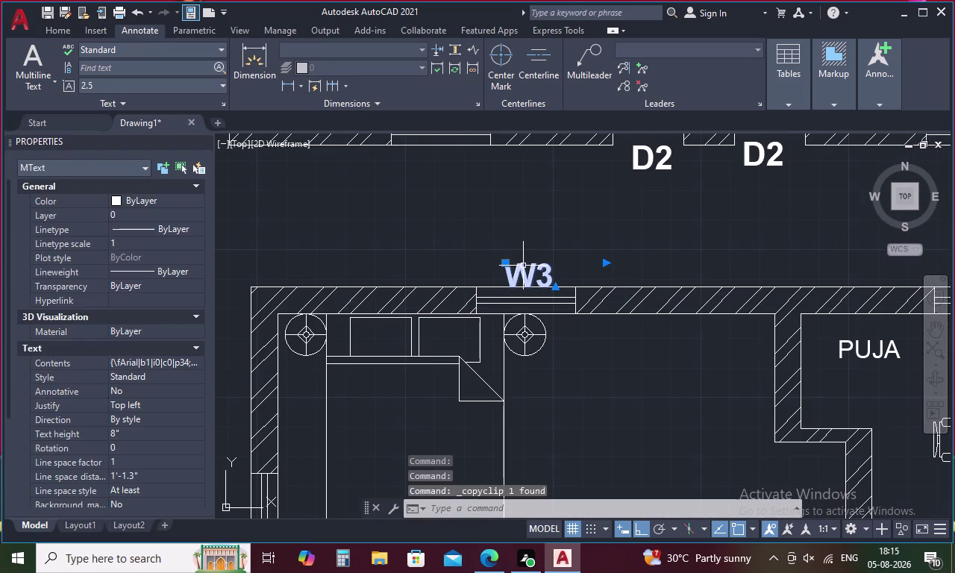
key(ctrl+v)
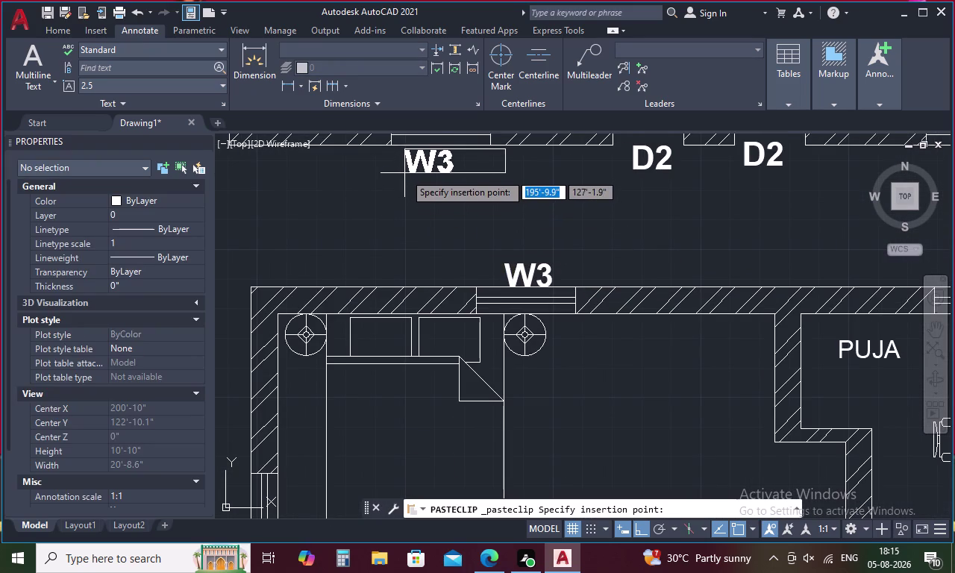
click(405, 173)
key(space)
middle_drag(512, 208, 338, 265)
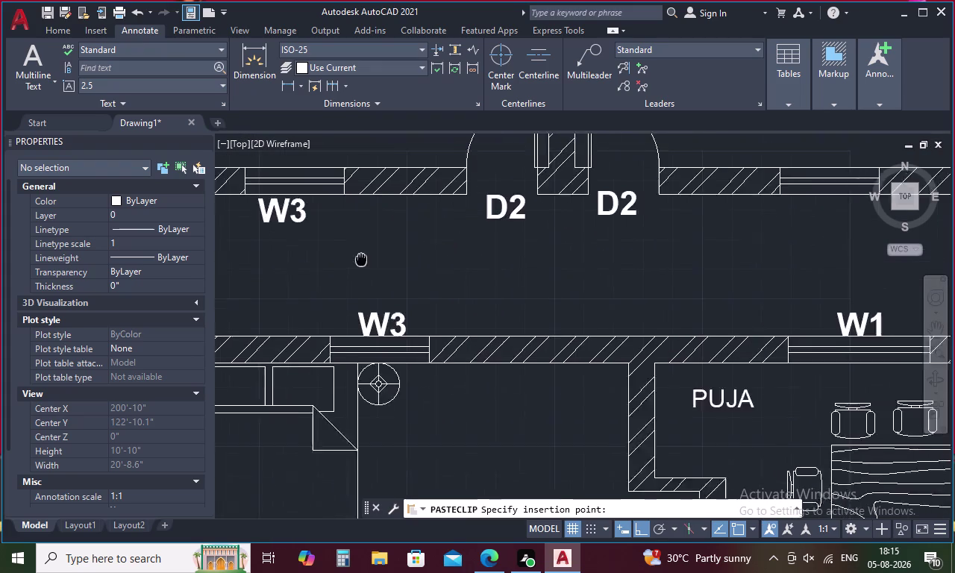
middle_drag(338, 265, 300, 277)
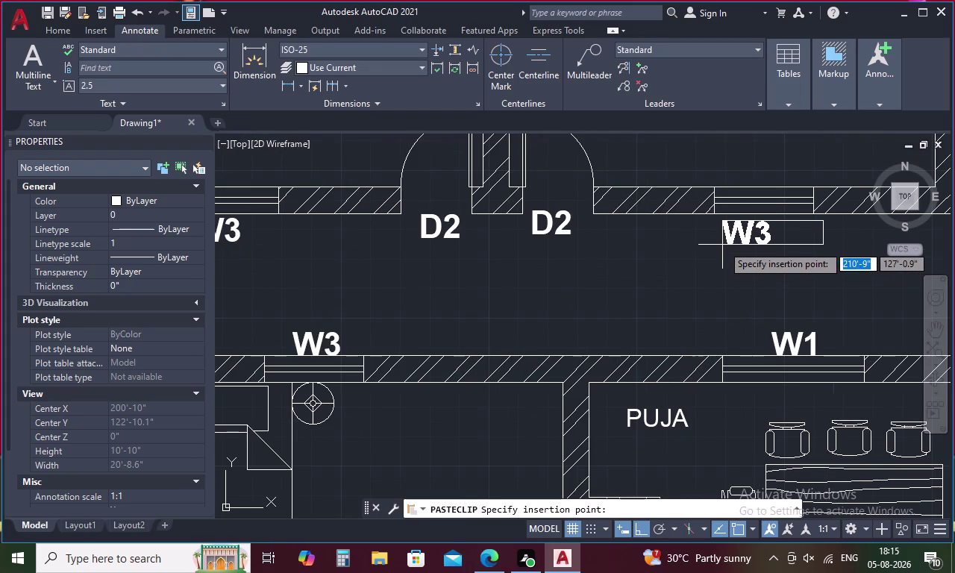
click(722, 245)
key(space)
middle_drag(730, 238, 360, 306)
scroll(down, 3)
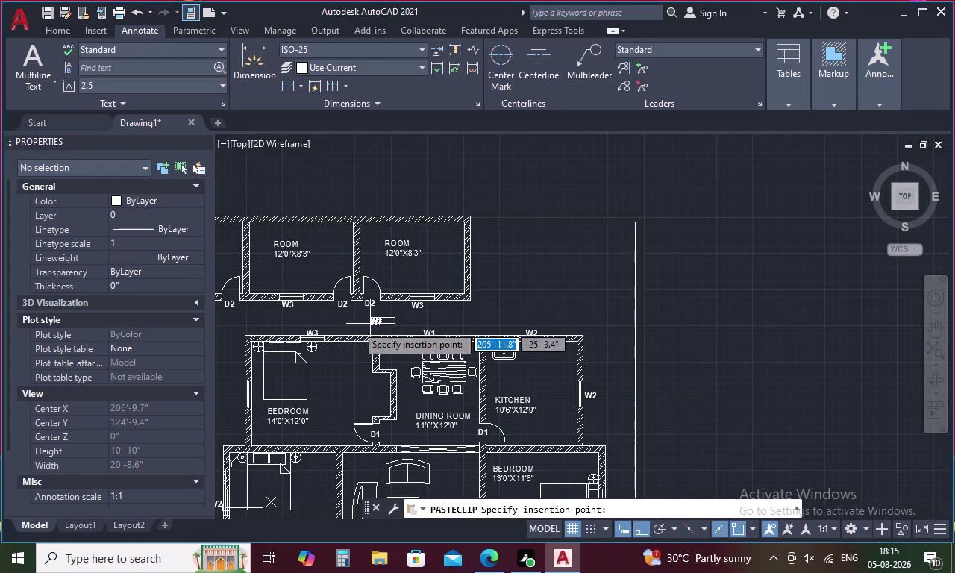
middle_drag(339, 327, 558, 305)
scroll(up, 3)
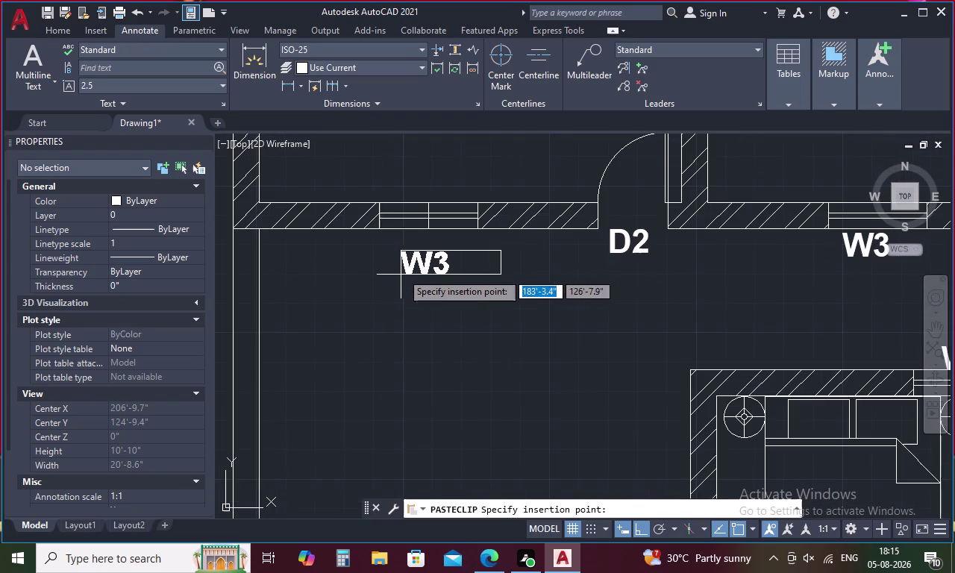
click(400, 258)
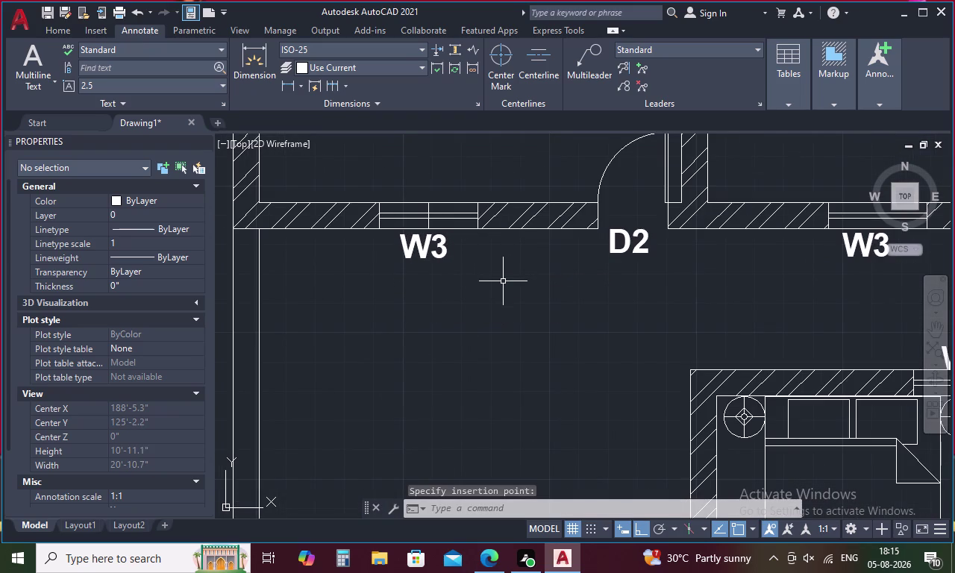
scroll(down, 3)
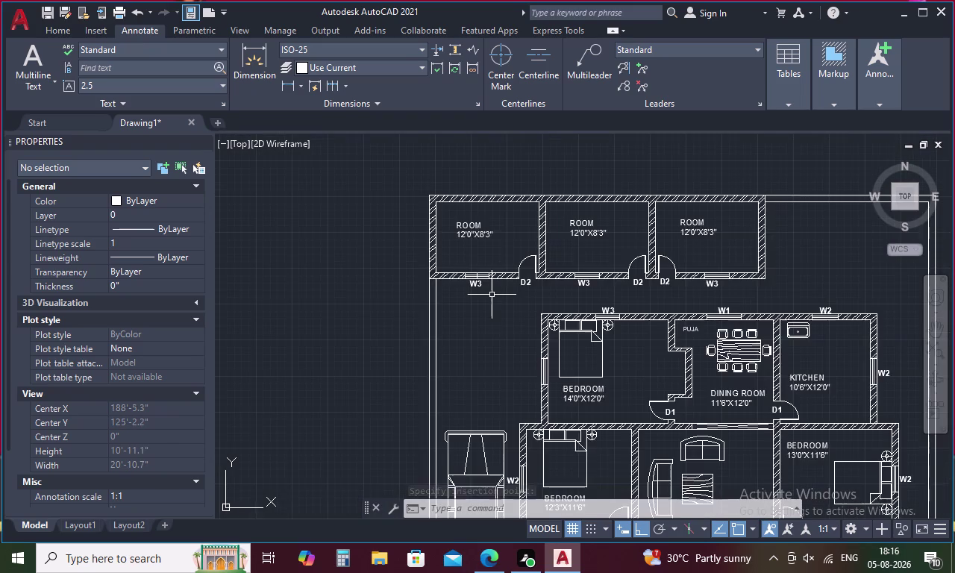
scroll(down, 3)
middle_drag(630, 272, 597, 196)
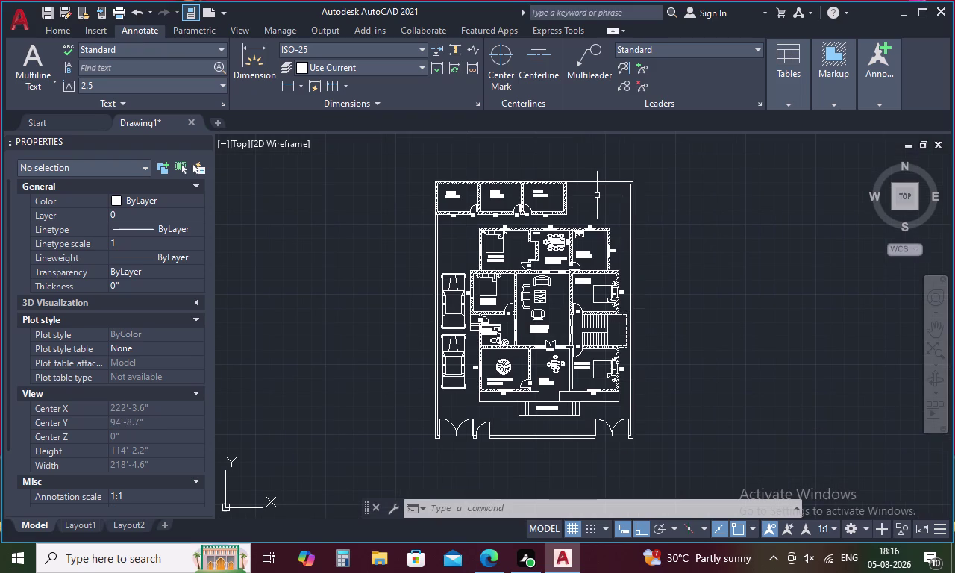
scroll(up, 3)
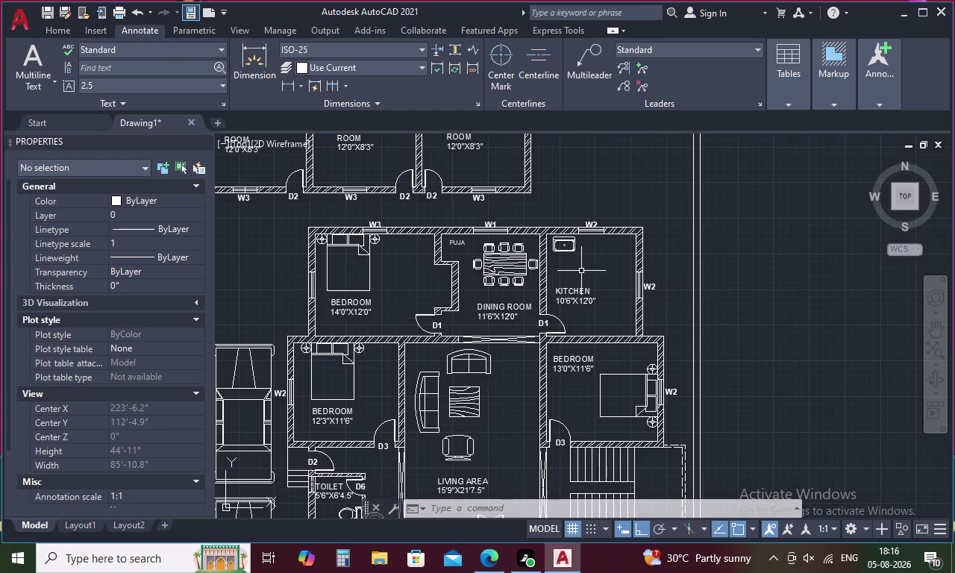
scroll(down, 3)
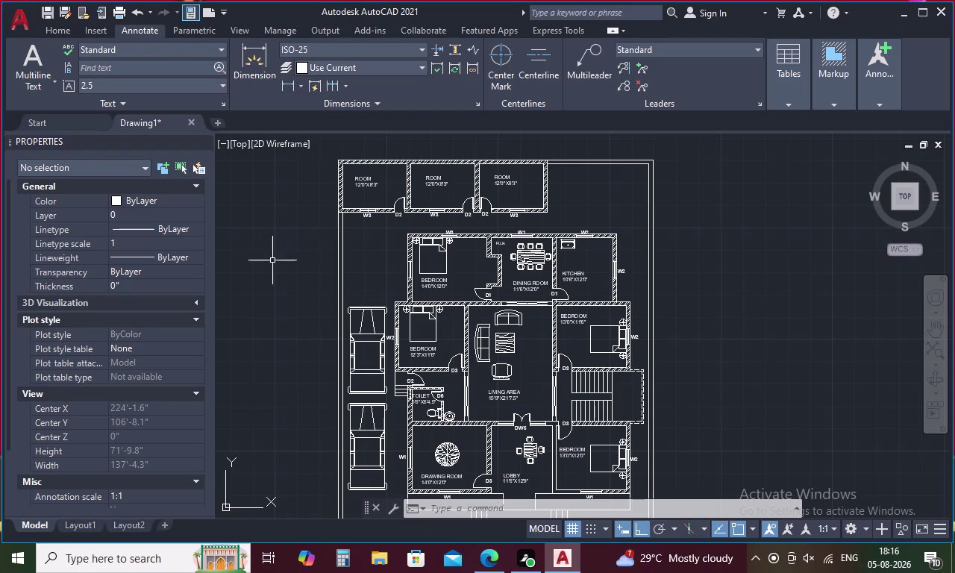
Paste a W3 label copy below the left pair of gate doors.
scroll(down, 3)
middle_drag(366, 251, 366, 250)
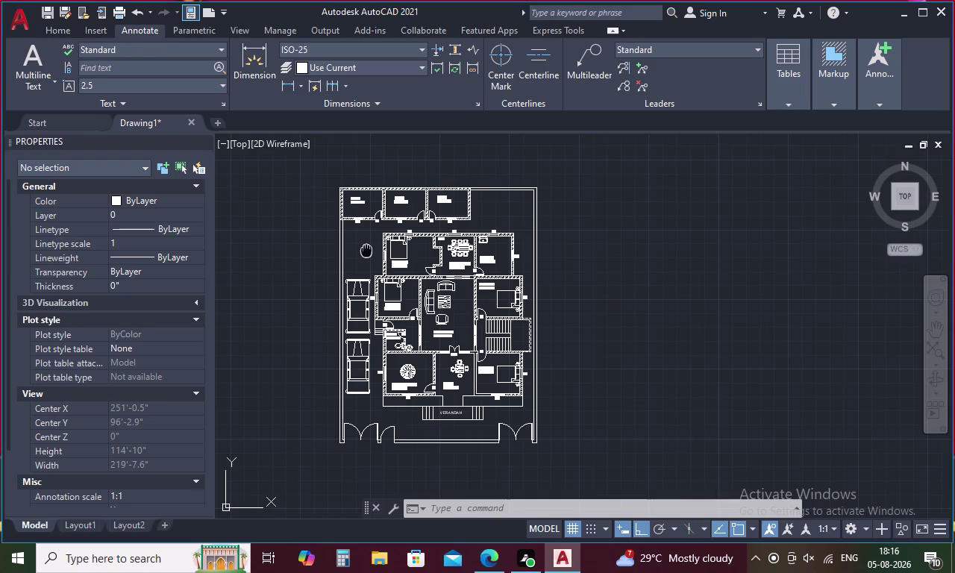
middle_drag(366, 250, 370, 243)
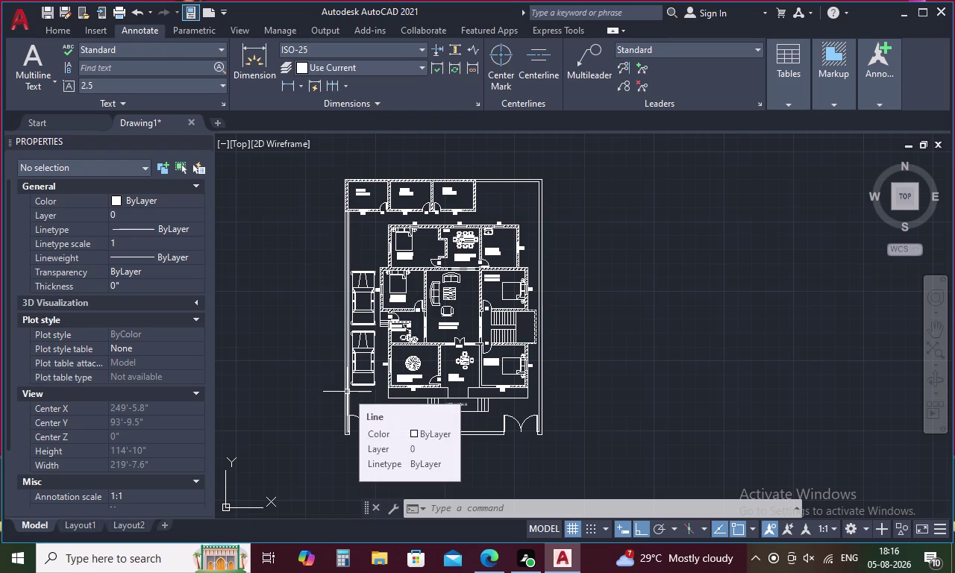
key(ctrl+v)
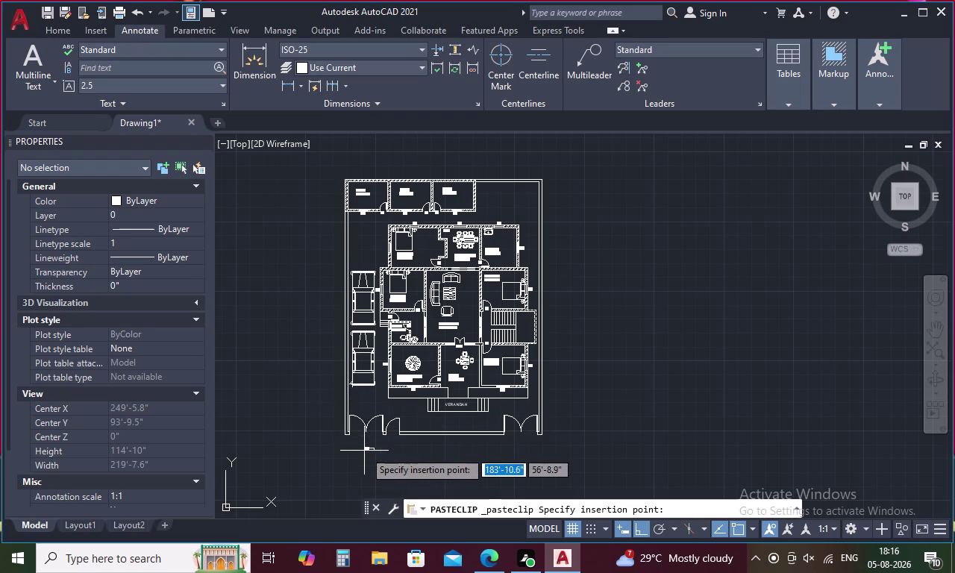
scroll(up, 3)
scroll(up, 3)
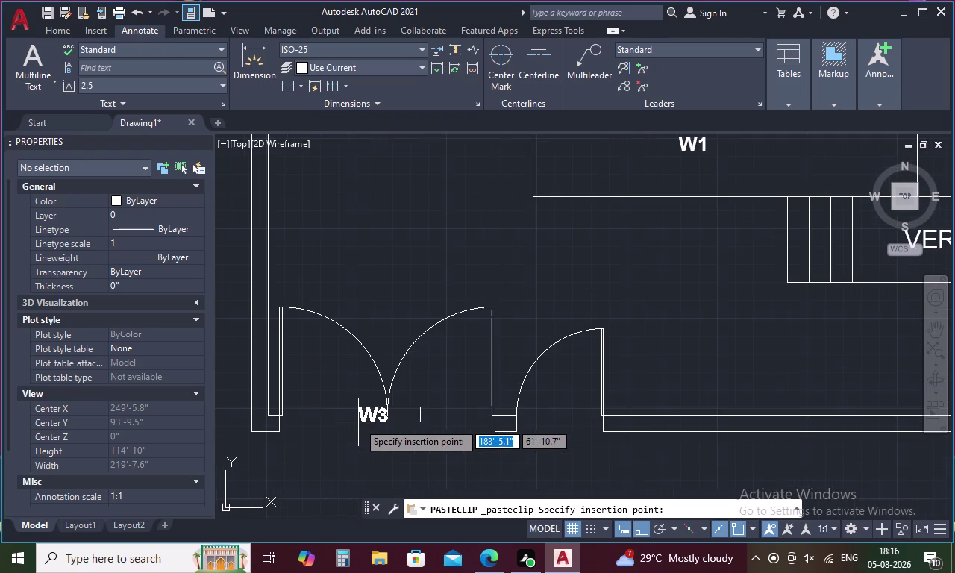
click(358, 442)
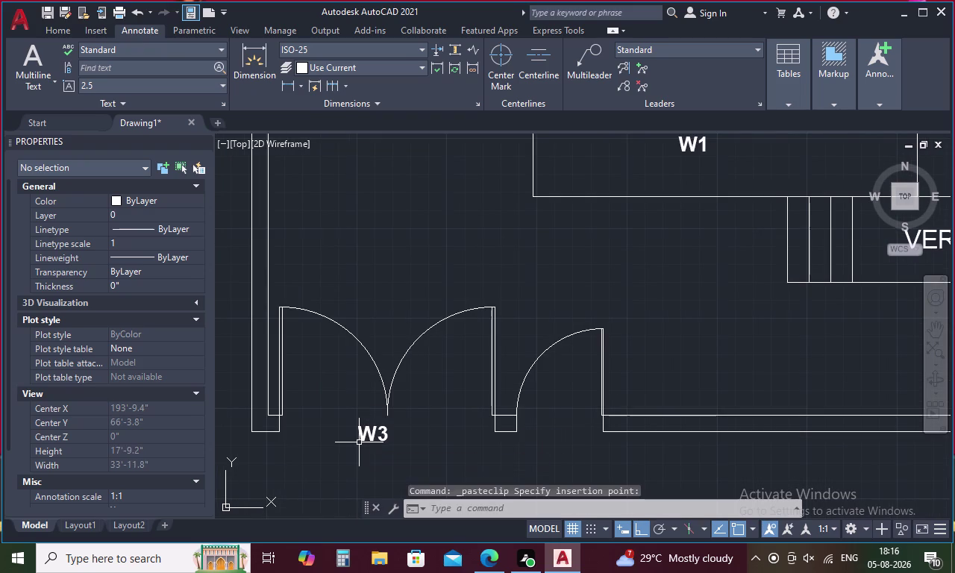
Retype the pasted label as D8.
double_click(377, 431)
click(400, 439)
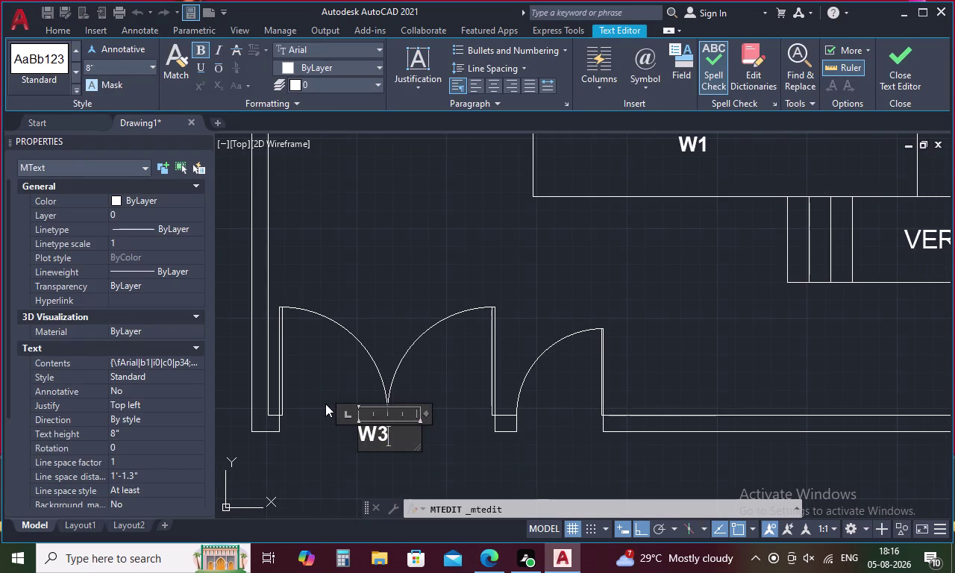
key(BackSpace)
key(BackSpace)
key(BackSpace)
key(d)
key(8)
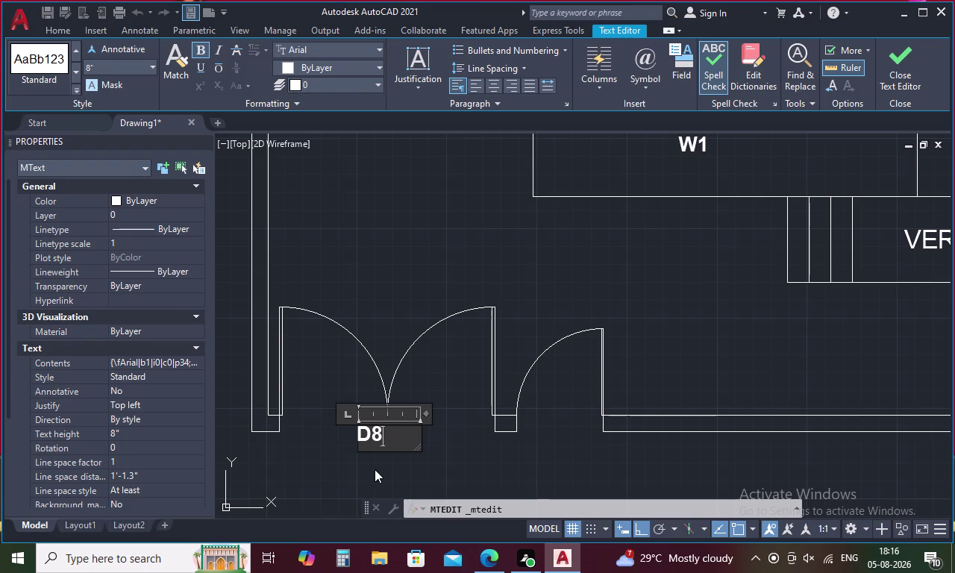
Set the D8 label's text height to 10, then copy and paste it again.
drag(386, 435, 330, 438)
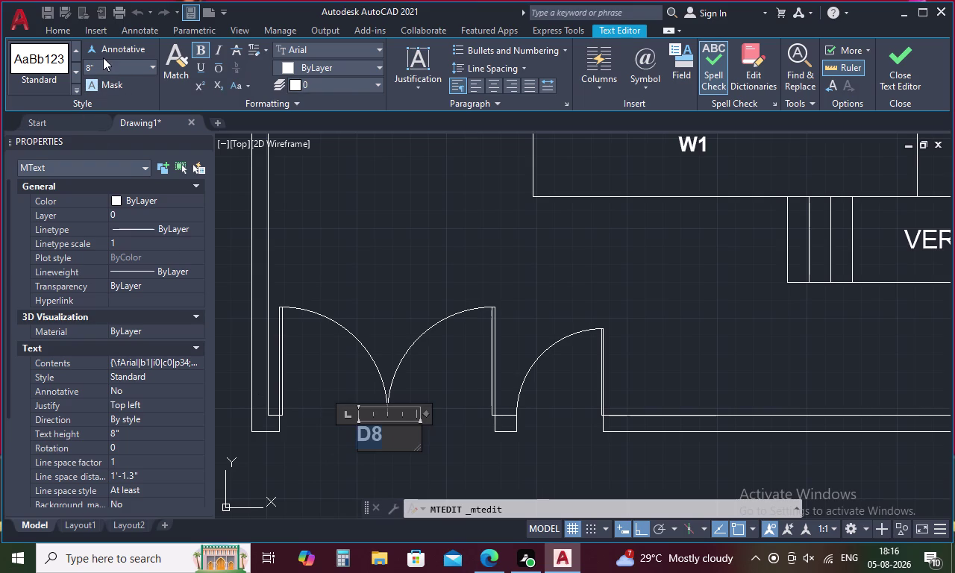
click(103, 58)
click(104, 66)
key(BackSpace)
key(1)
key(0)
key(Return)
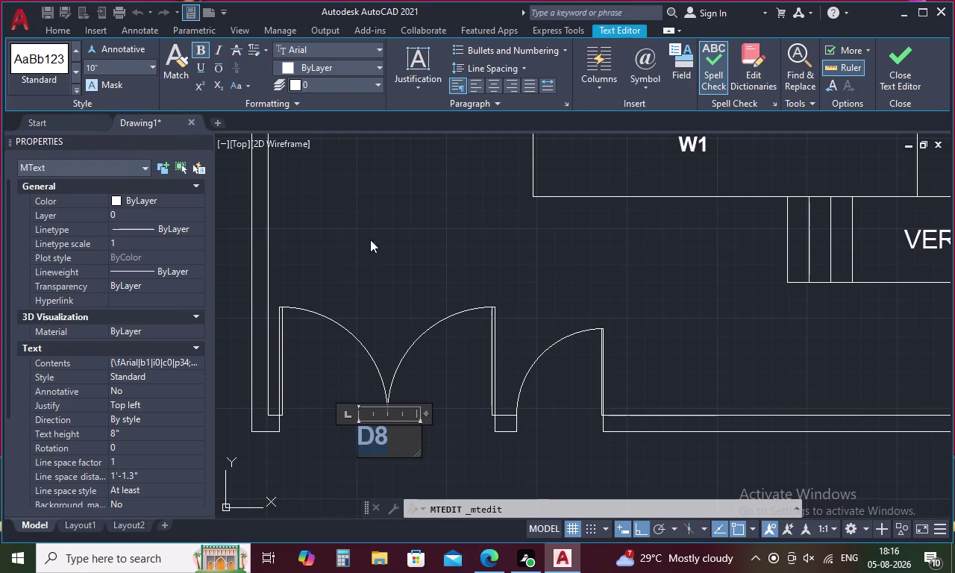
click(375, 240)
click(376, 436)
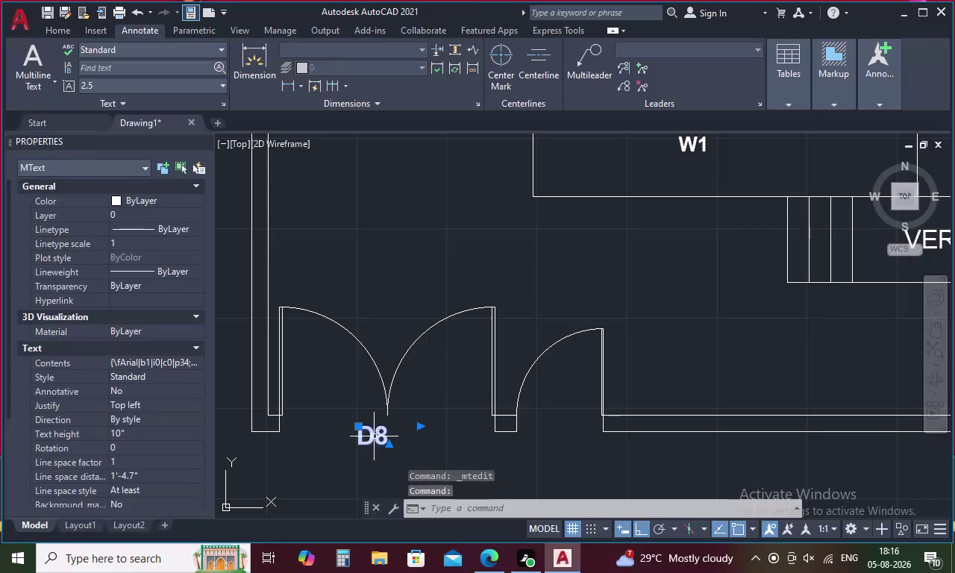
key(ctrl+c)
key(ctrl+v)
scroll(down, 3)
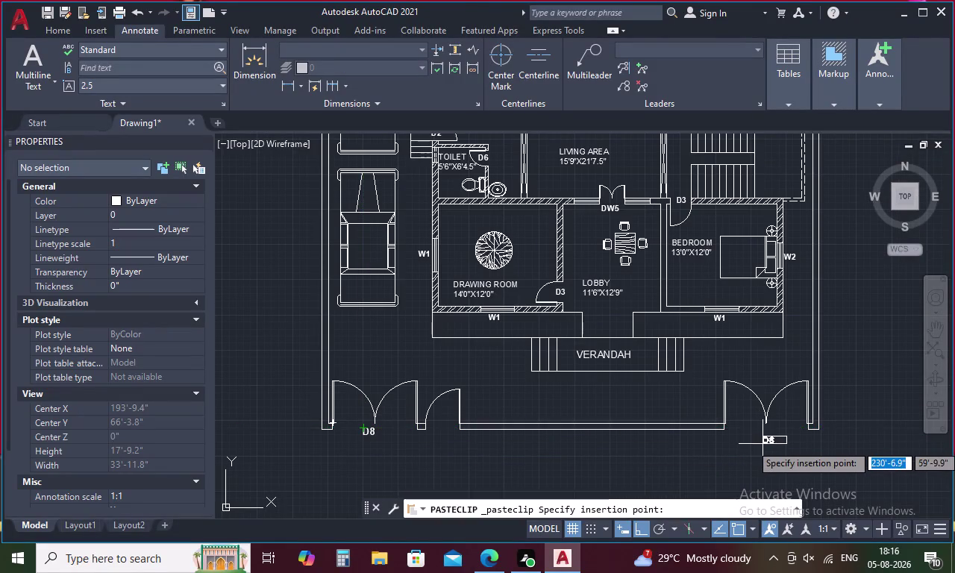
Place D8 label copies under the right gate and under the middle gate.
scroll(up, 3)
click(753, 412)
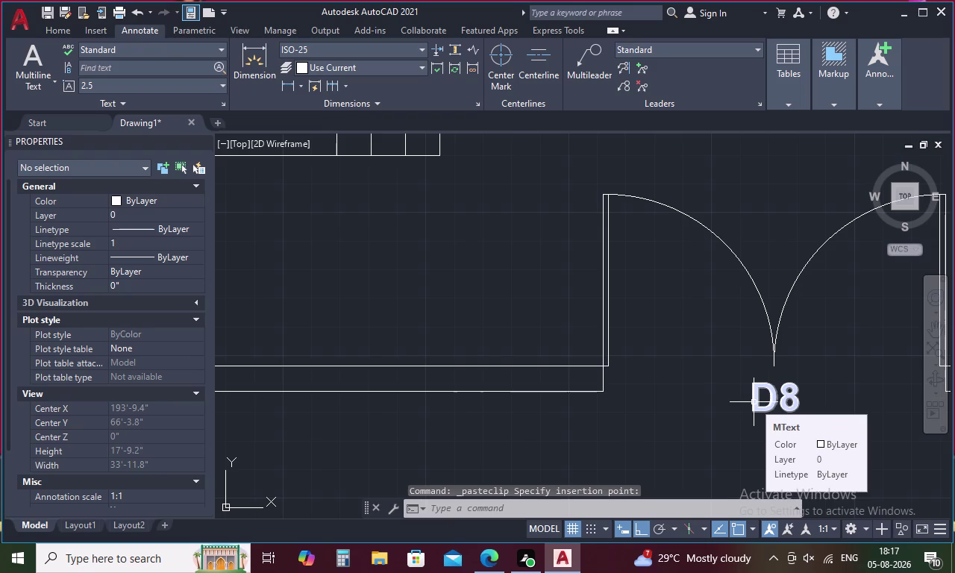
scroll(down, 3)
key(space)
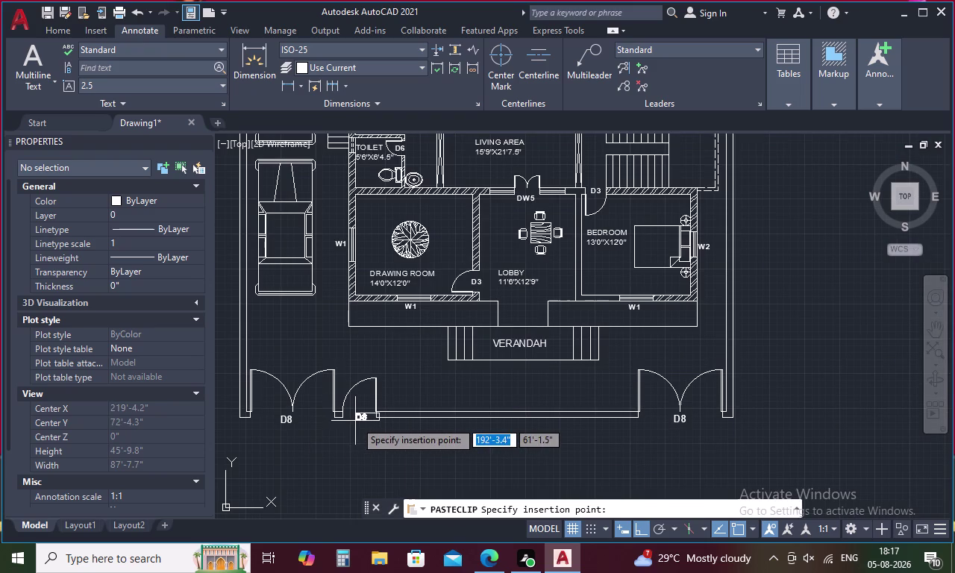
scroll(up, 3)
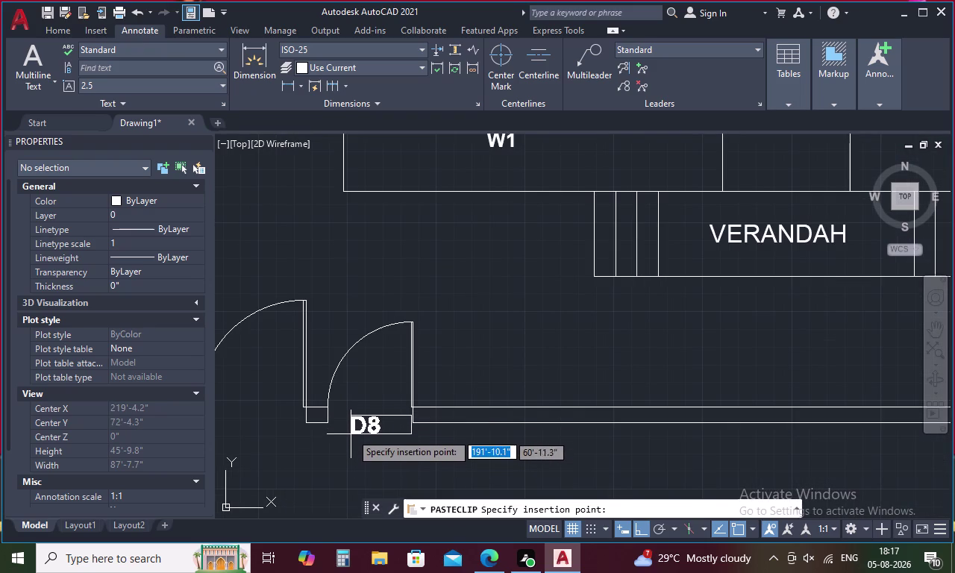
click(351, 432)
Retype the middle gate's label as D7.
double_click(364, 425)
click(382, 424)
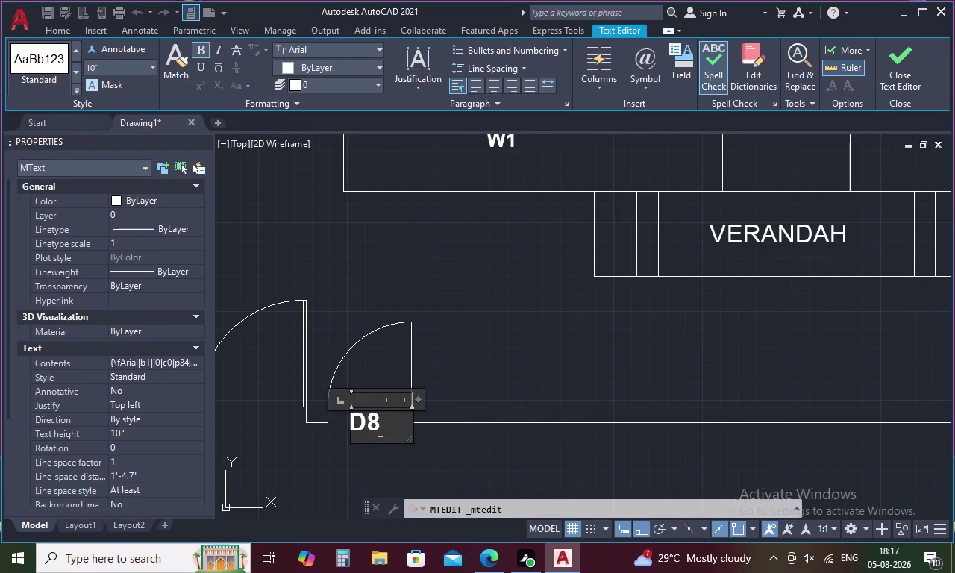
key(BackSpace)
key(7)
click(511, 348)
Pan out over the whole plan and paste another label copy.
scroll(down, 3)
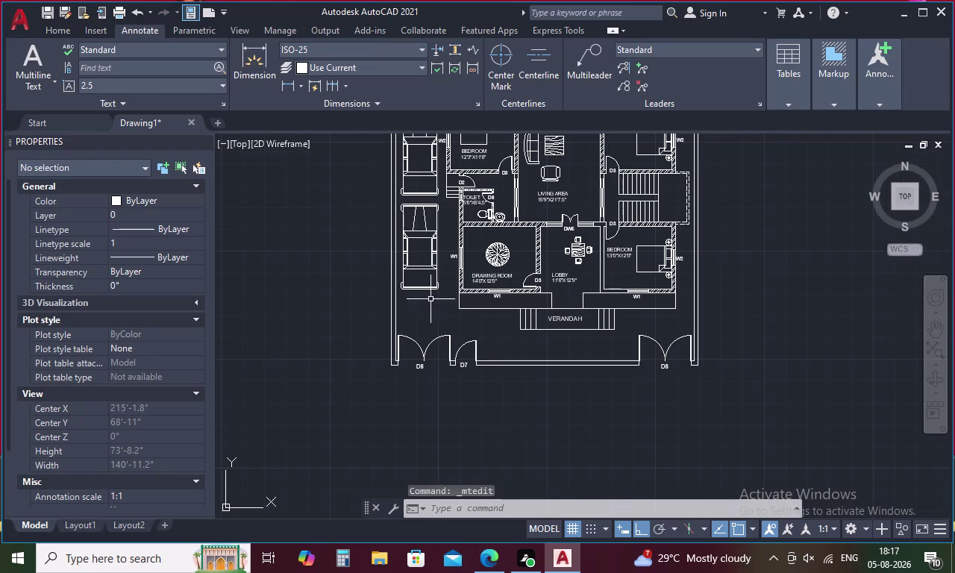
middle_drag(523, 242, 502, 330)
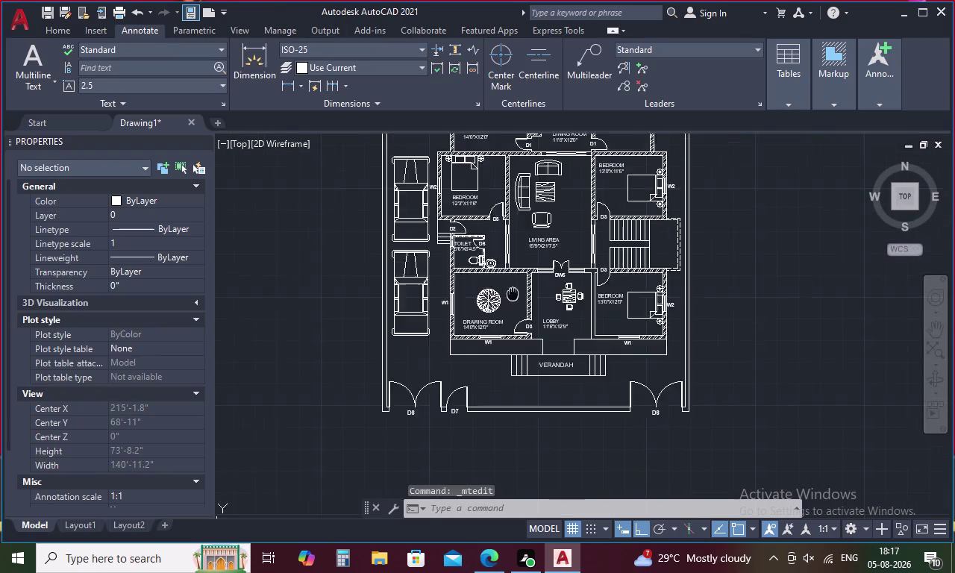
middle_drag(501, 329, 492, 362)
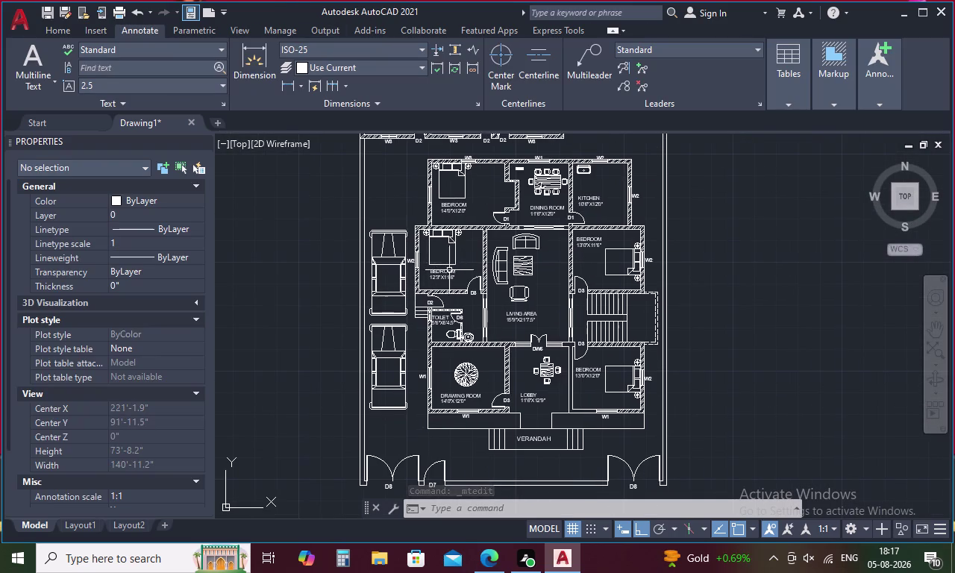
scroll(down, 3)
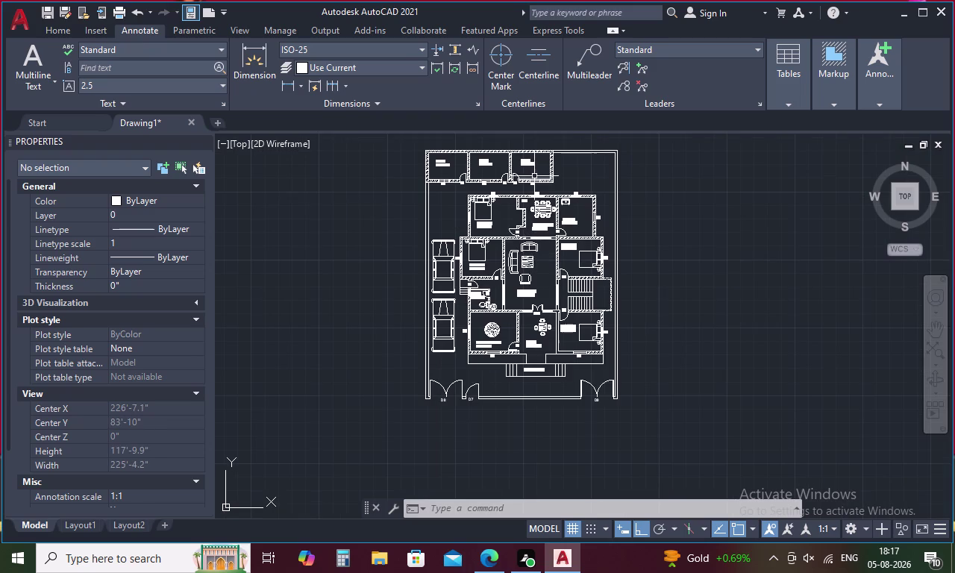
middle_drag(535, 175, 535, 210)
scroll(up, 3)
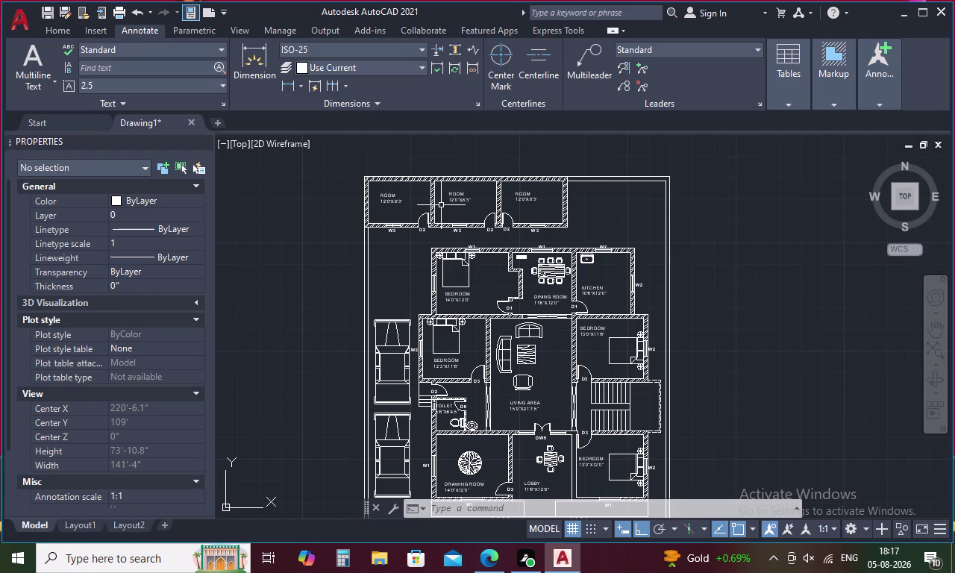
key(ctrl+v)
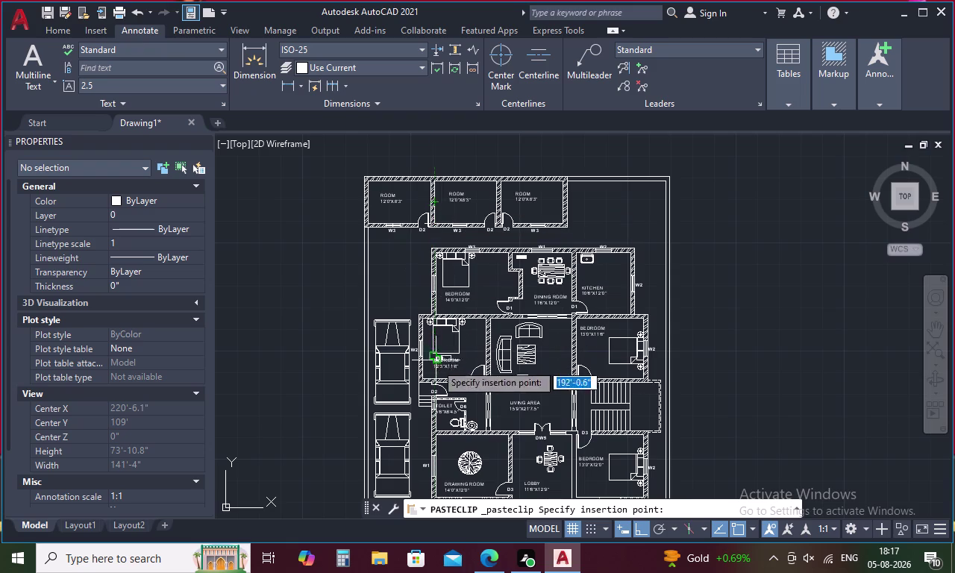
Place the label copy on the toilet's outer wall and retype it as V1.
middle_drag(429, 398, 443, 326)
scroll(up, 3)
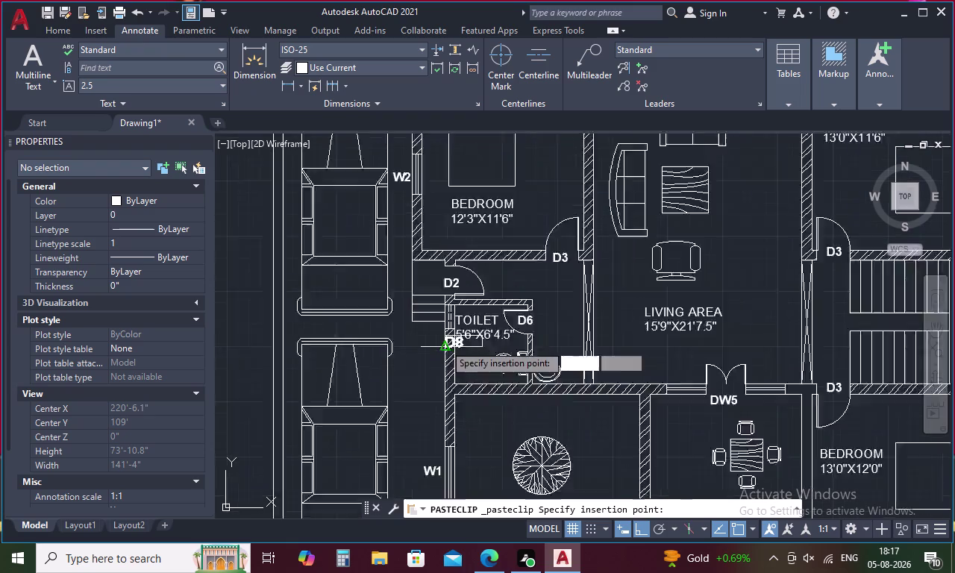
scroll(up, 3)
scroll(up, 3)
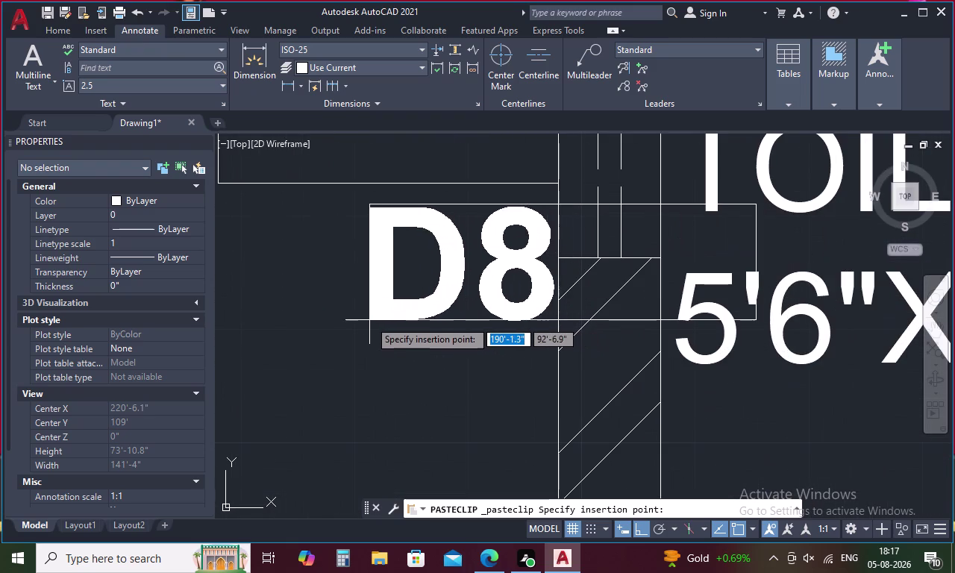
click(363, 323)
double_click(497, 273)
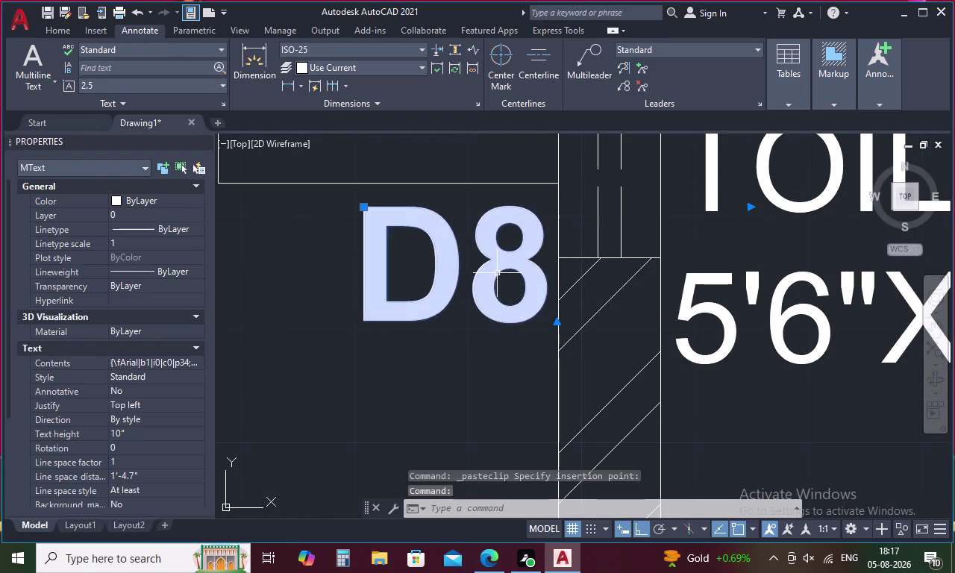
click(548, 263)
key(BackSpace)
key(BackSpace)
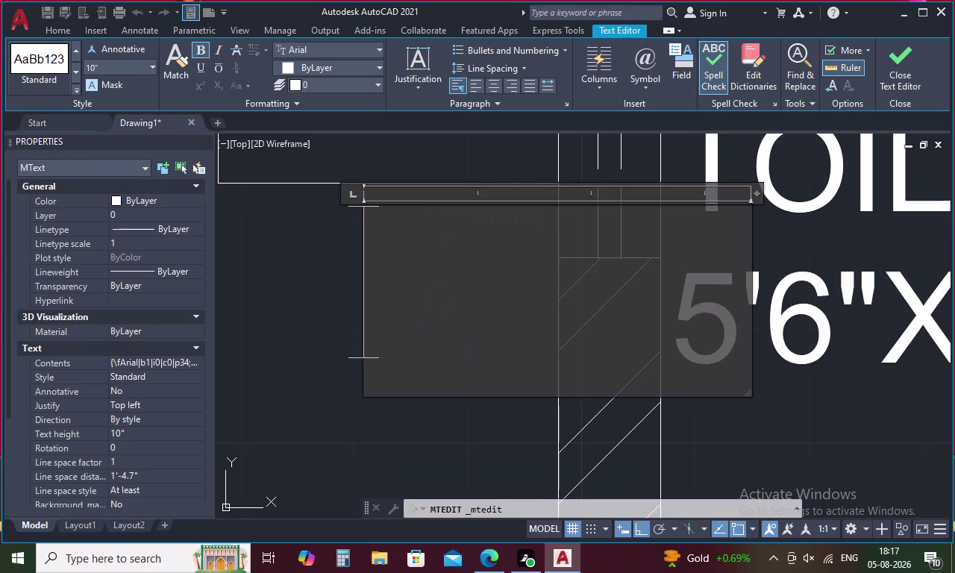
text(V1)
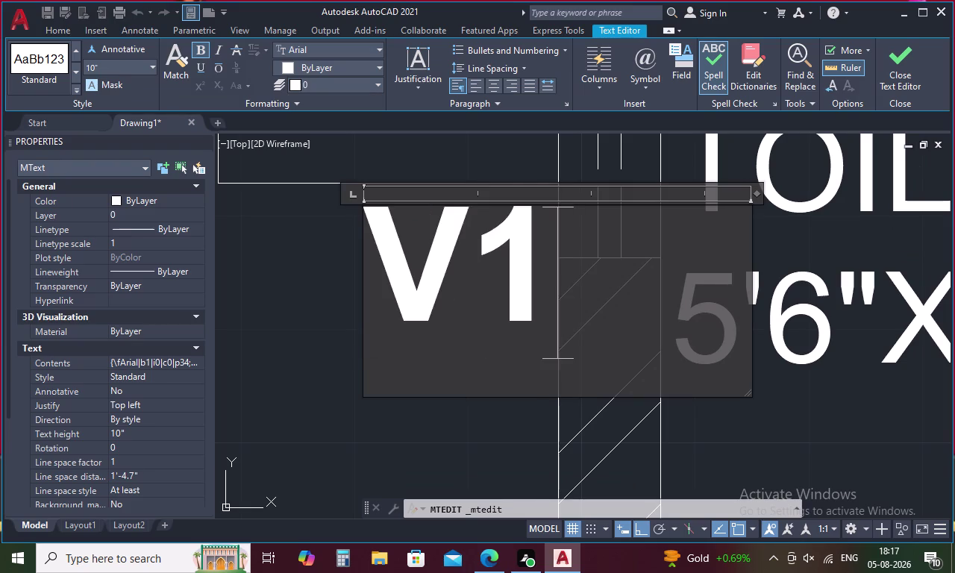
click(303, 311)
Reduce the V1 label's text height to 8 inches.
scroll(down, 3)
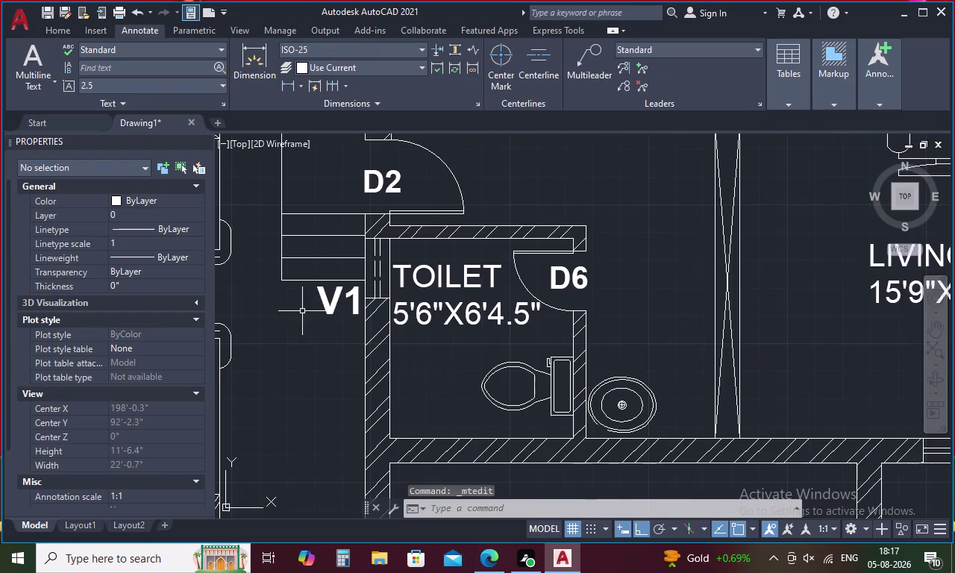
scroll(down, 3)
scroll(down, 3)
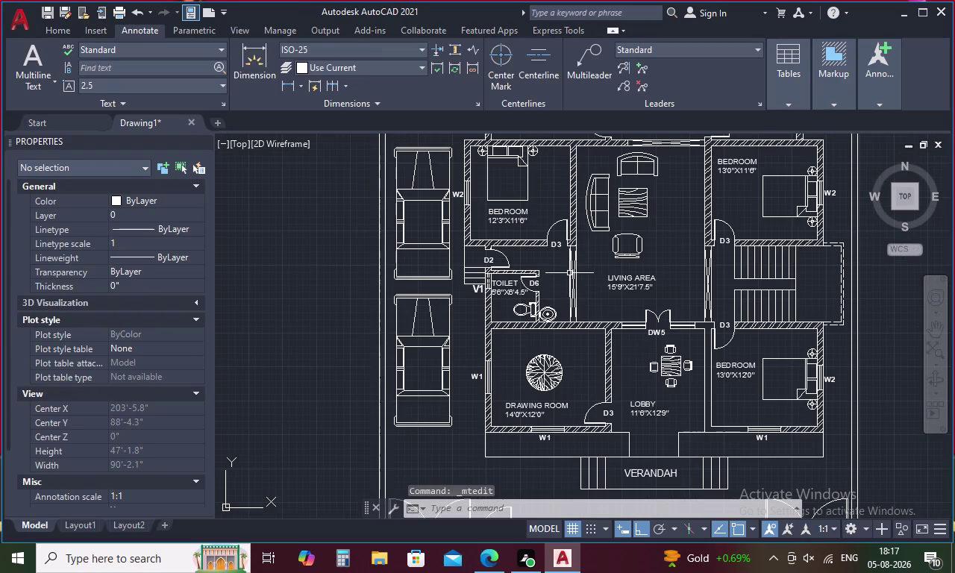
scroll(up, 3)
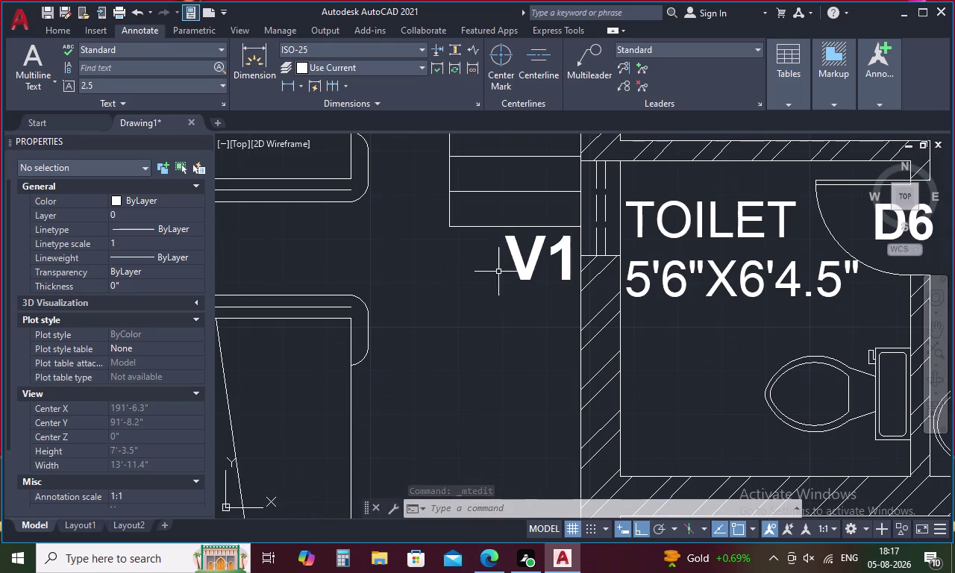
double_click(516, 260)
click(575, 255)
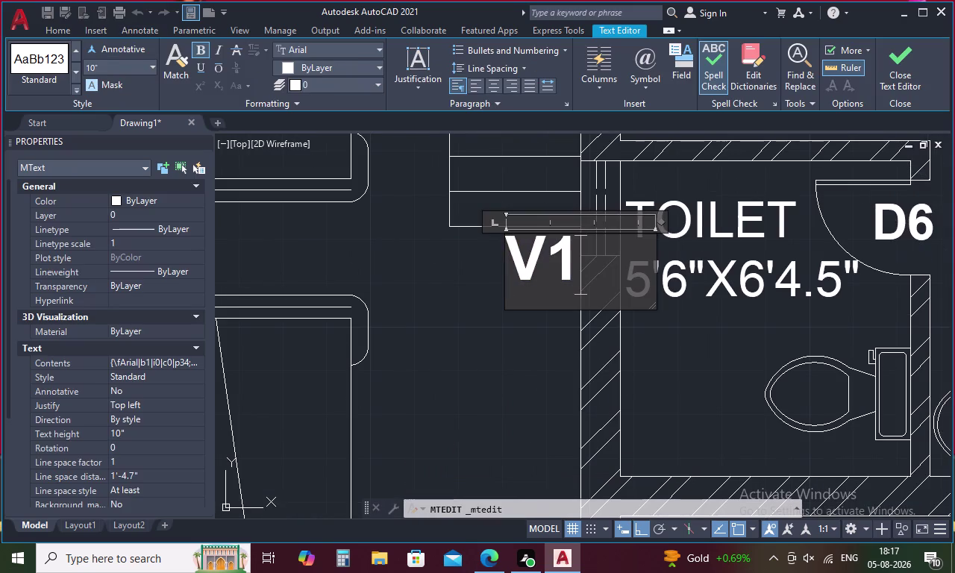
drag(574, 251, 498, 259)
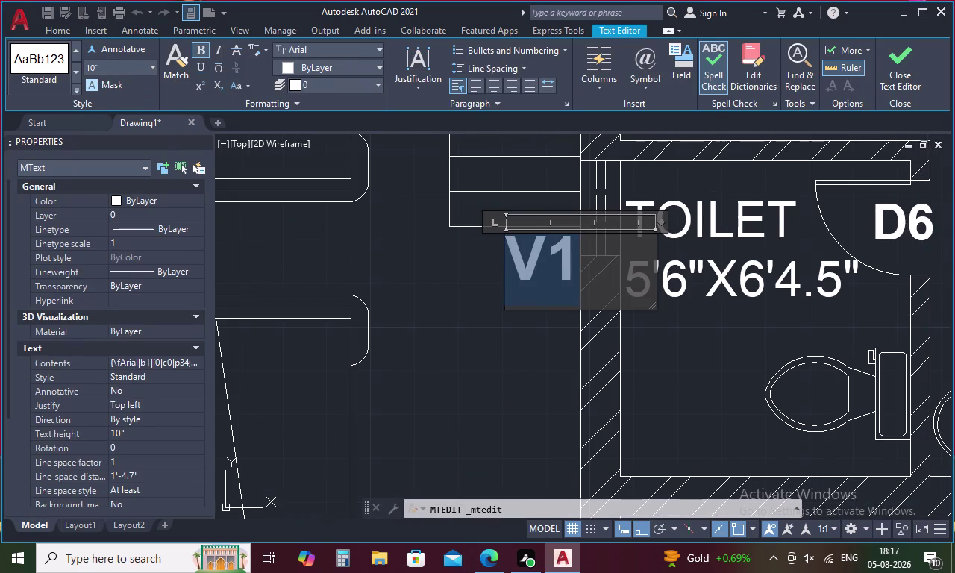
click(143, 67)
click(150, 72)
click(120, 110)
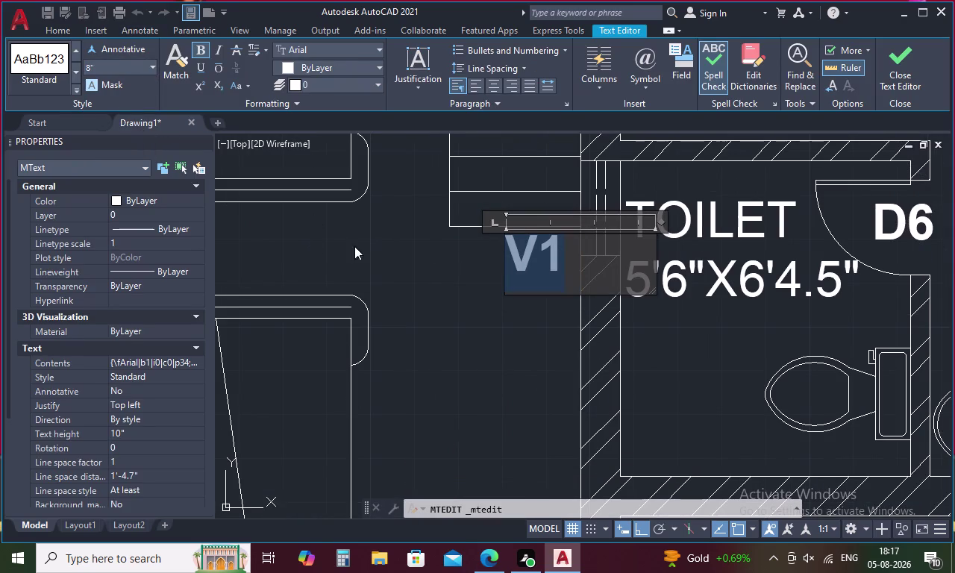
click(383, 256)
scroll(down, 3)
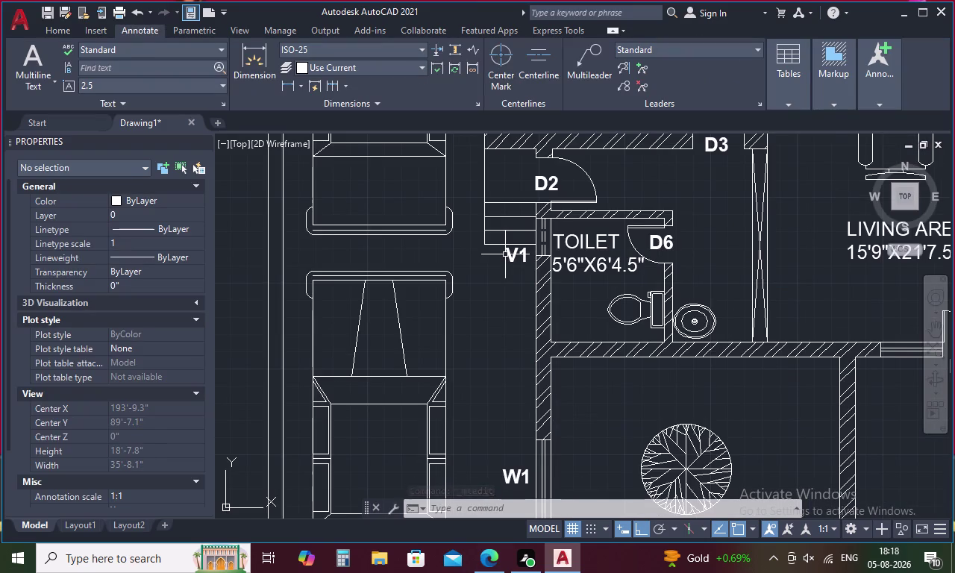
scroll(down, 3)
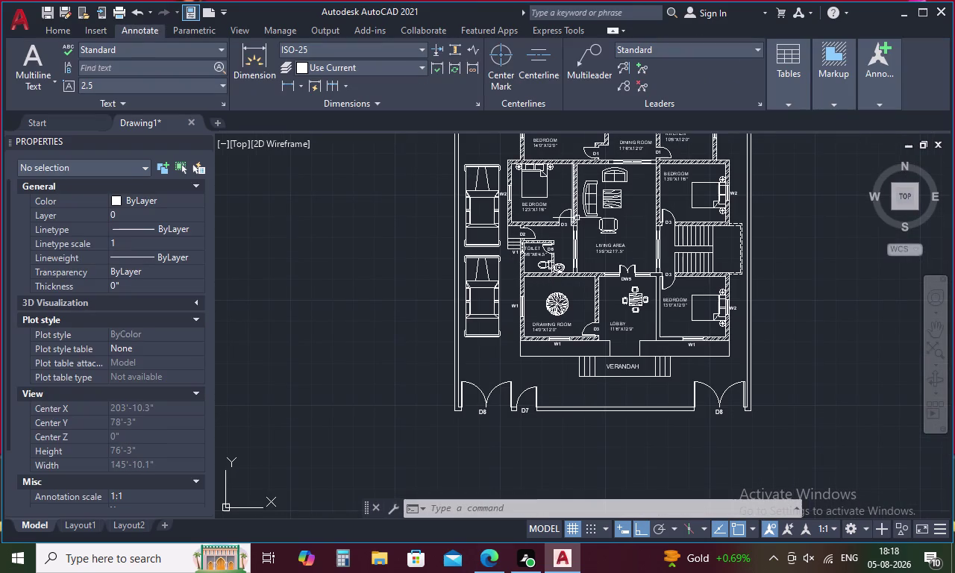
Add a multileader pointing at the staircase with the text UP.
middle_drag(643, 209, 553, 263)
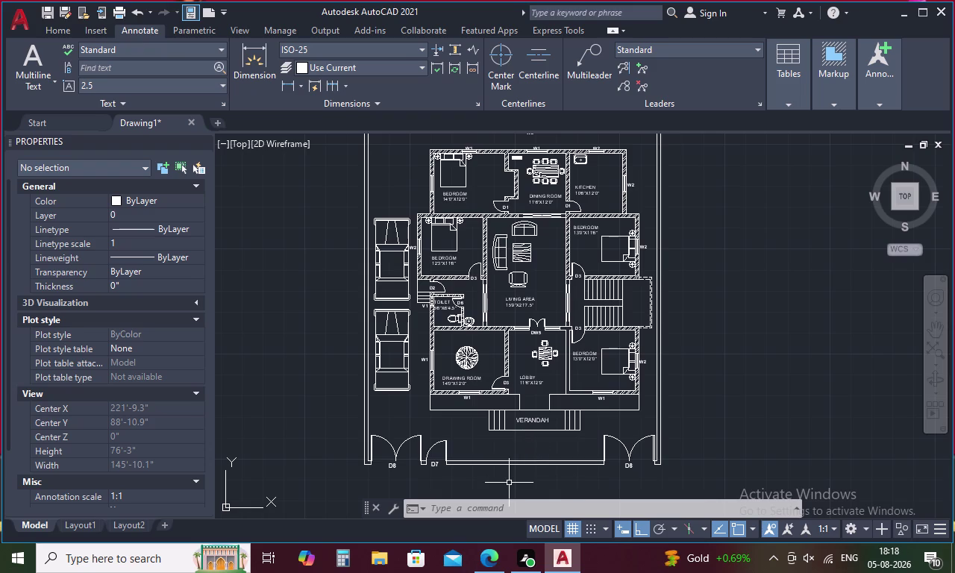
click(576, 65)
scroll(up, 3)
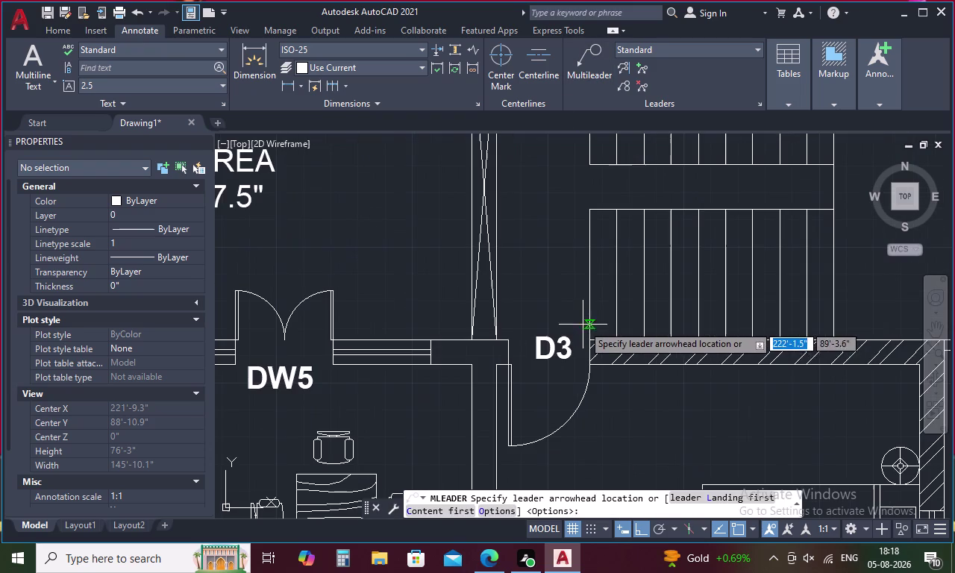
click(646, 275)
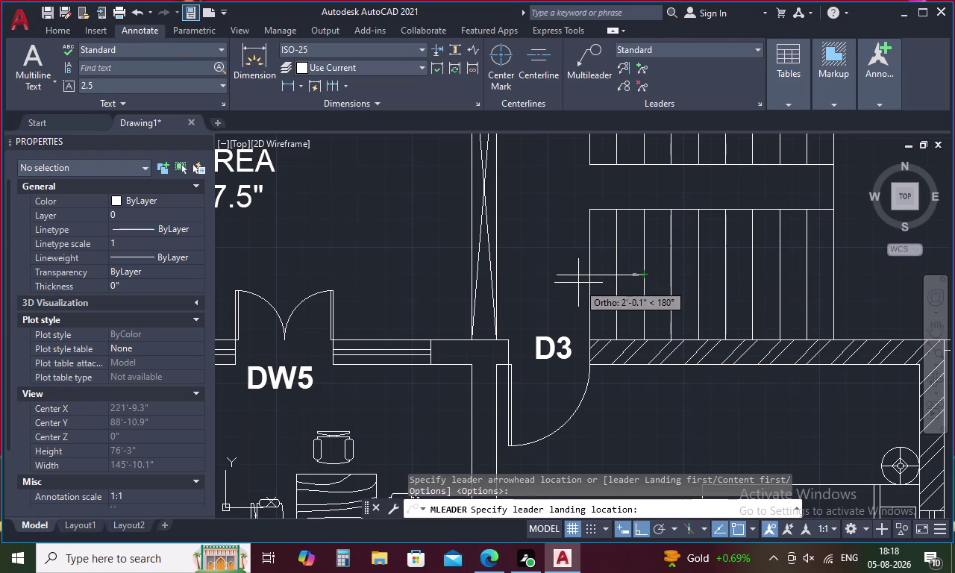
click(578, 283)
drag(536, 267, 499, 269)
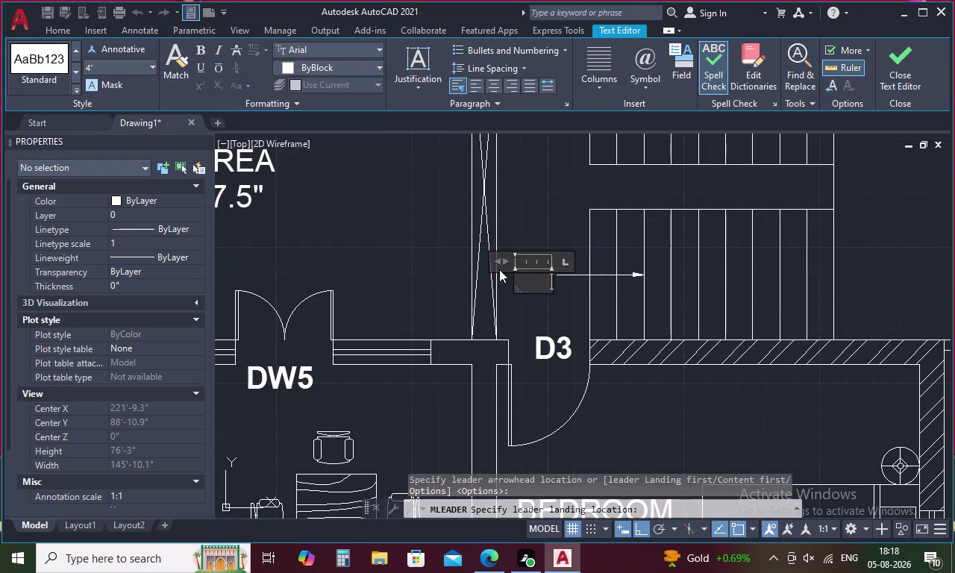
key(u)
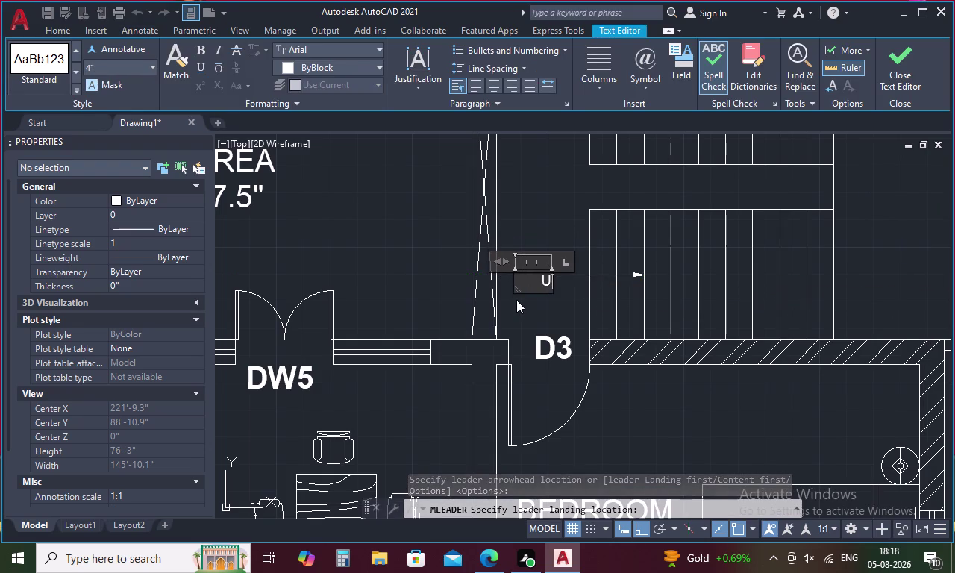
key(p)
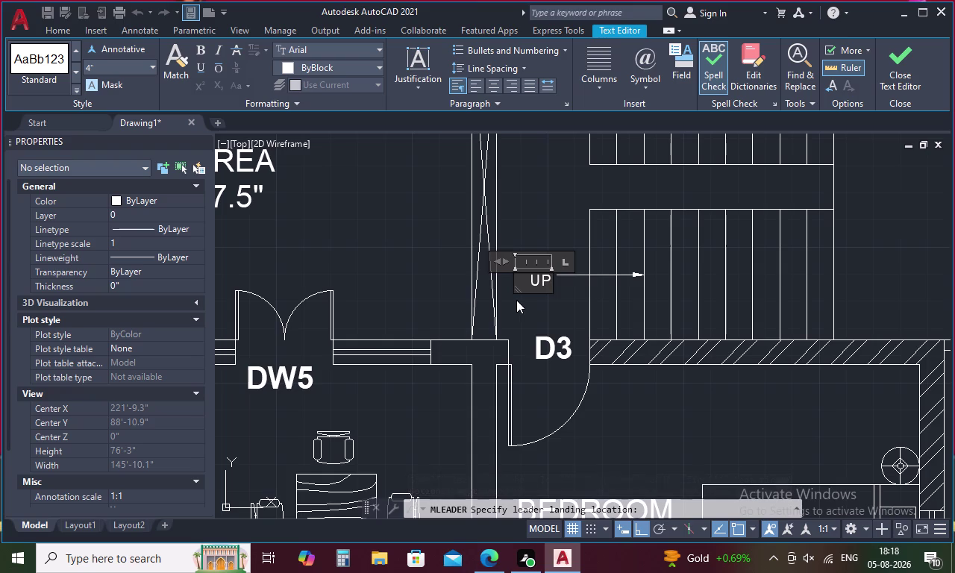
Set the UP text height to 8, then select the UP leader.
drag(547, 278, 524, 281)
click(119, 66)
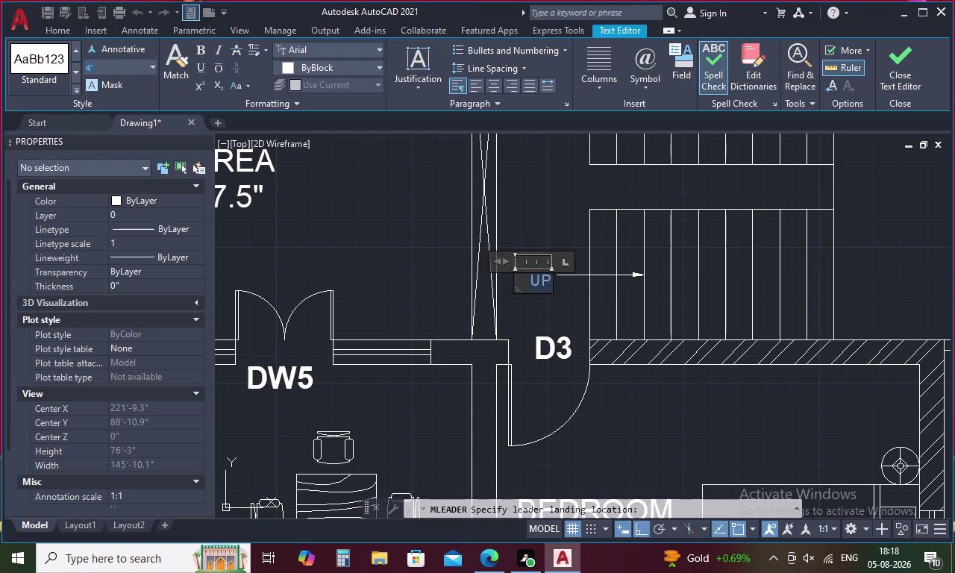
key(BackSpace)
key(8)
key(Return)
click(399, 225)
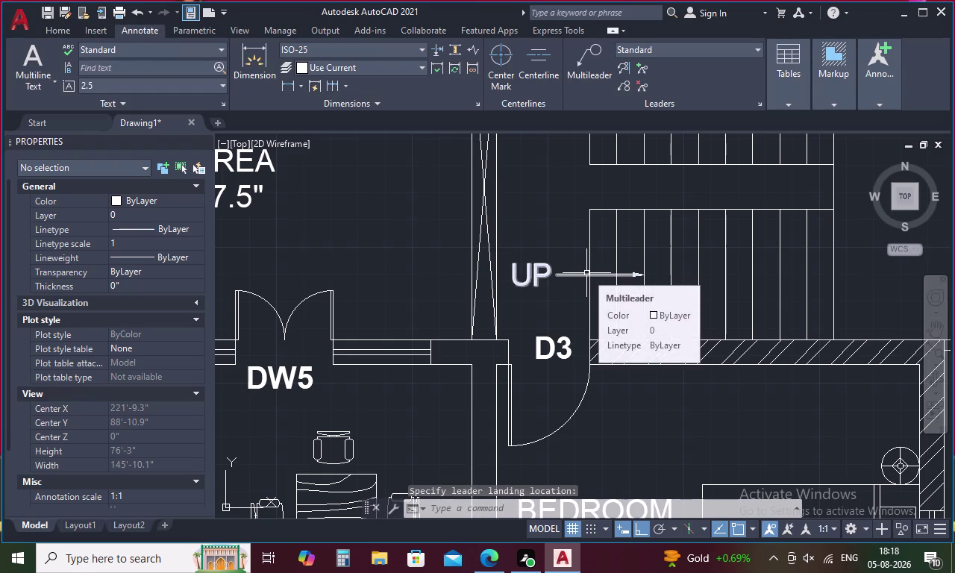
click(568, 275)
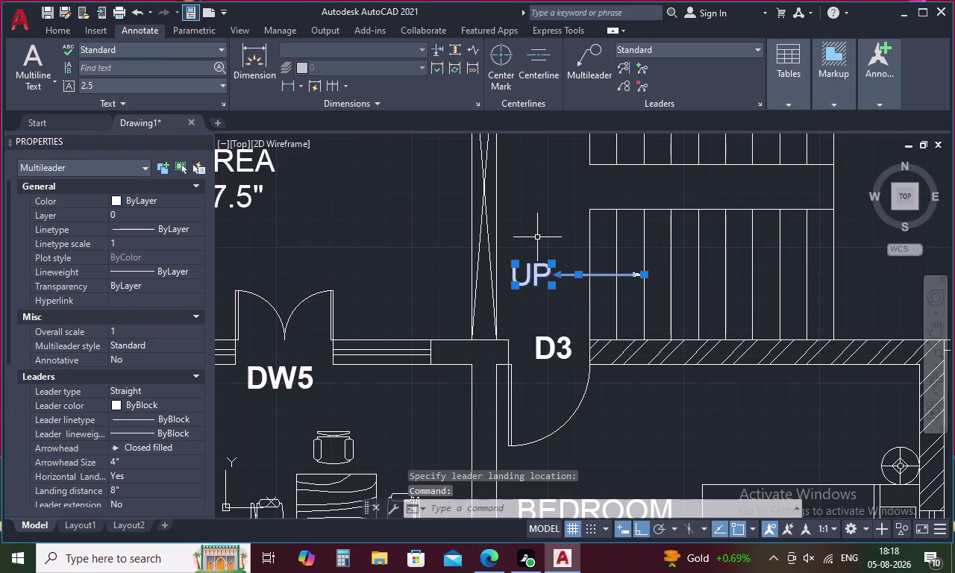
Copy the UP leader and paste it onto the upper stair flight.
key(ctrl+c)
key(ctrl+v)
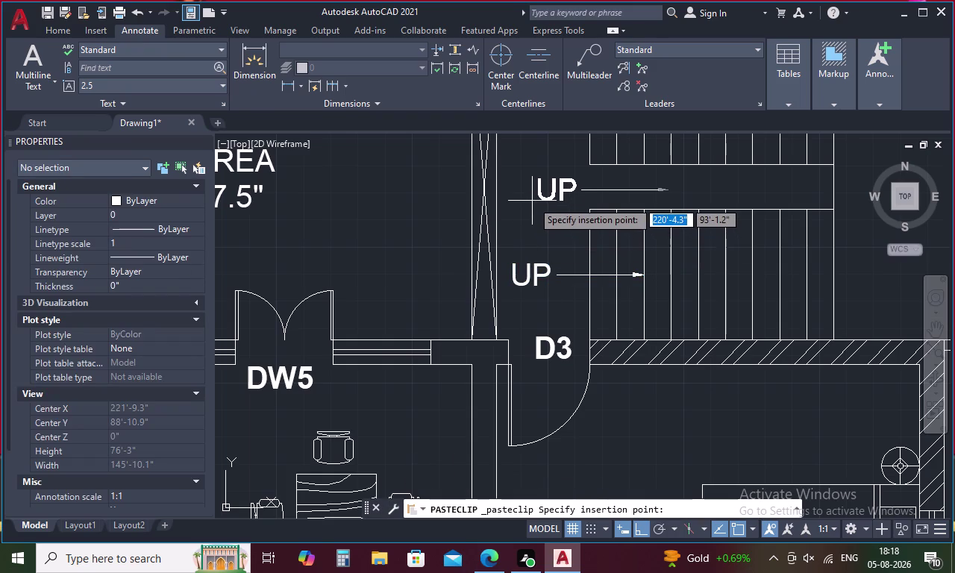
middle_drag(533, 207, 549, 278)
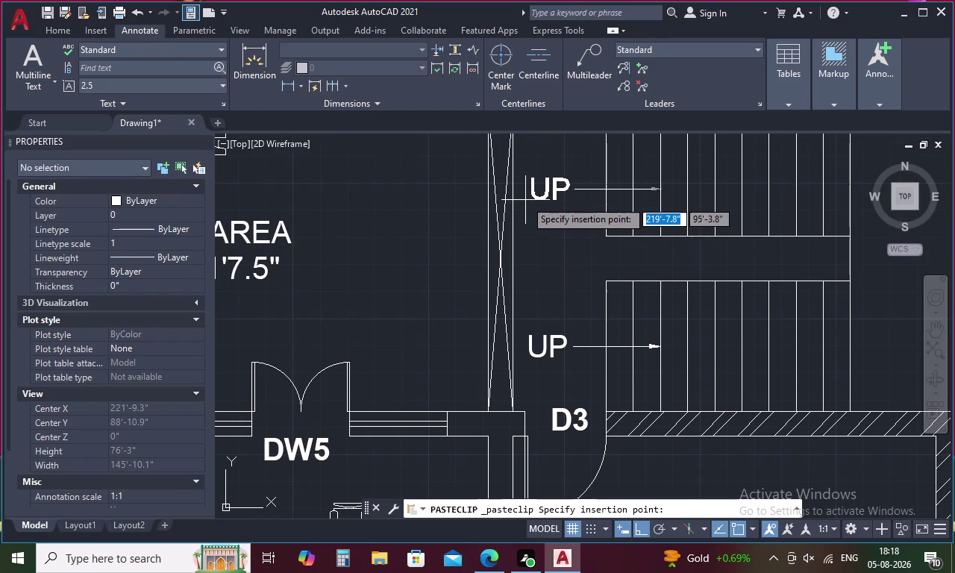
click(525, 198)
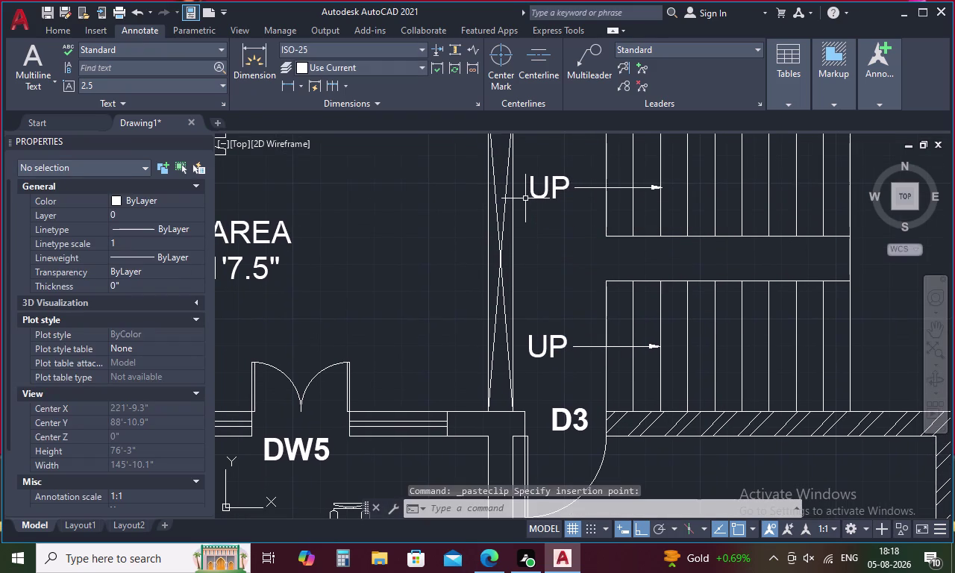
Change the lower flight's leader text to DN.
double_click(553, 343)
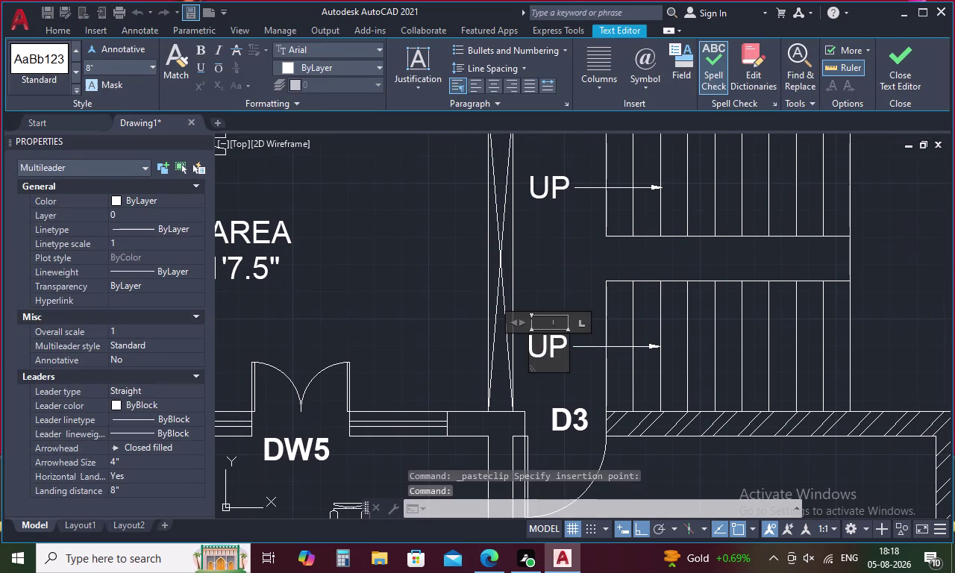
click(566, 345)
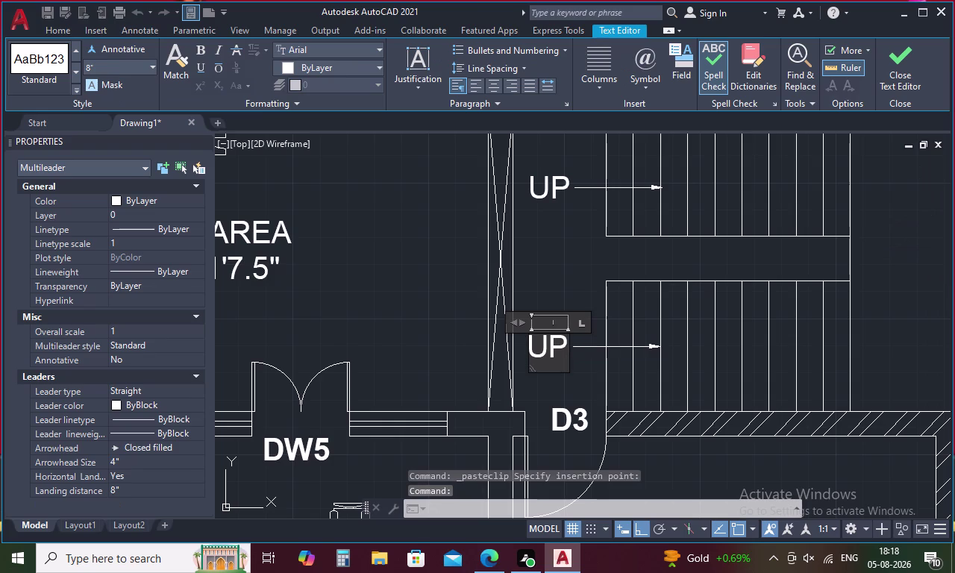
key(BackSpace)
key(BackSpace)
text(D)
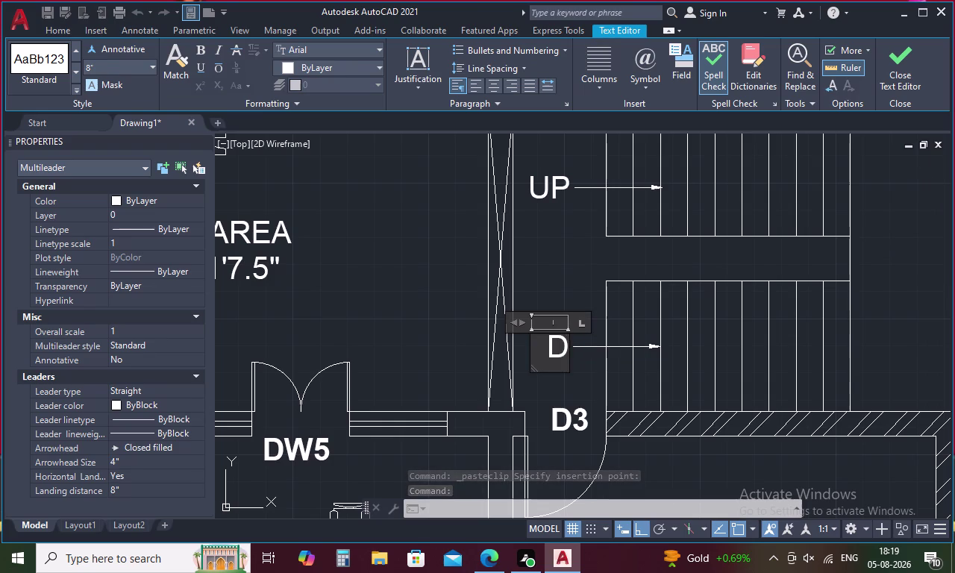
text(M)
key(BackSpace)
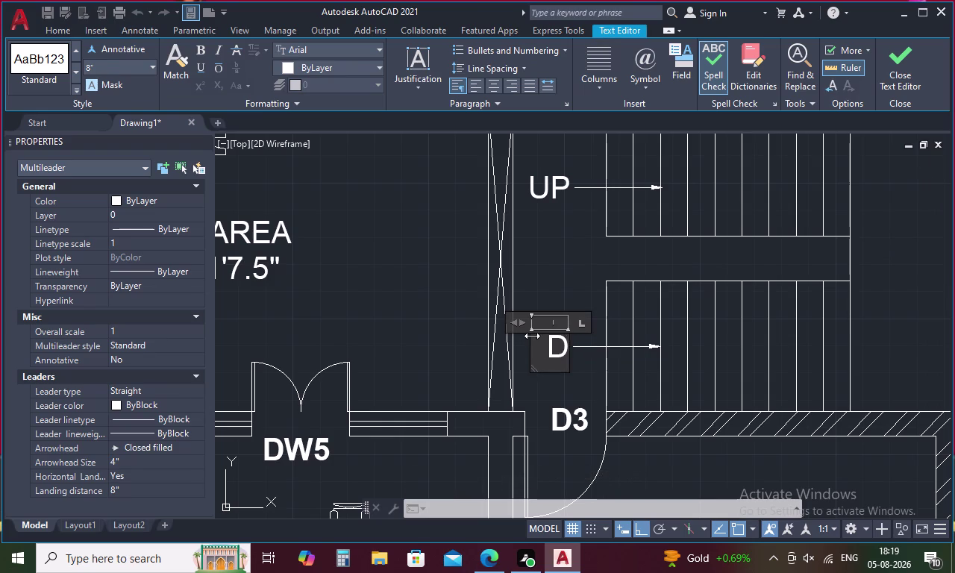
key(n)
click(553, 250)
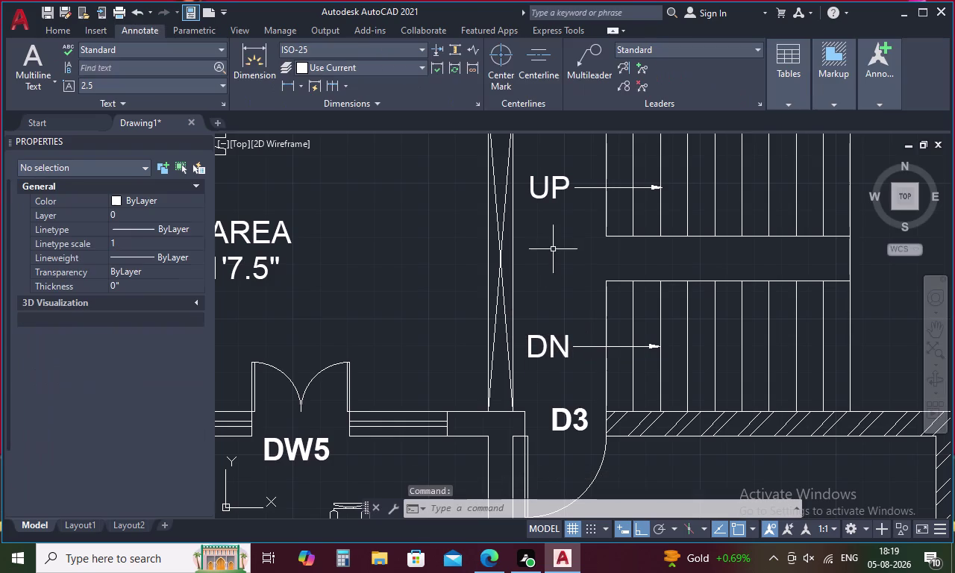
scroll(down, 3)
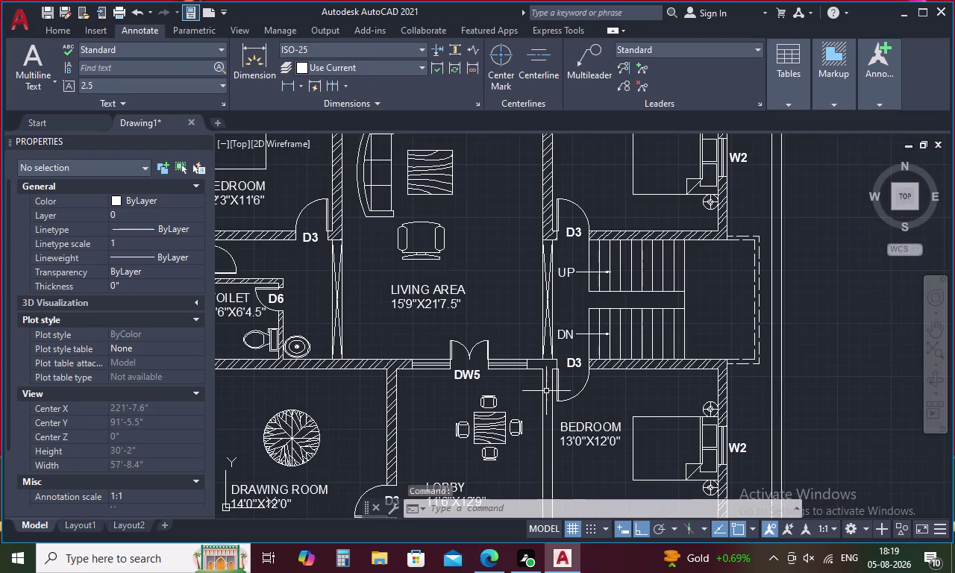
Paste an UP leader beside the verandah steps and select it.
key(ctrl+v)
middle_drag(529, 436, 528, 288)
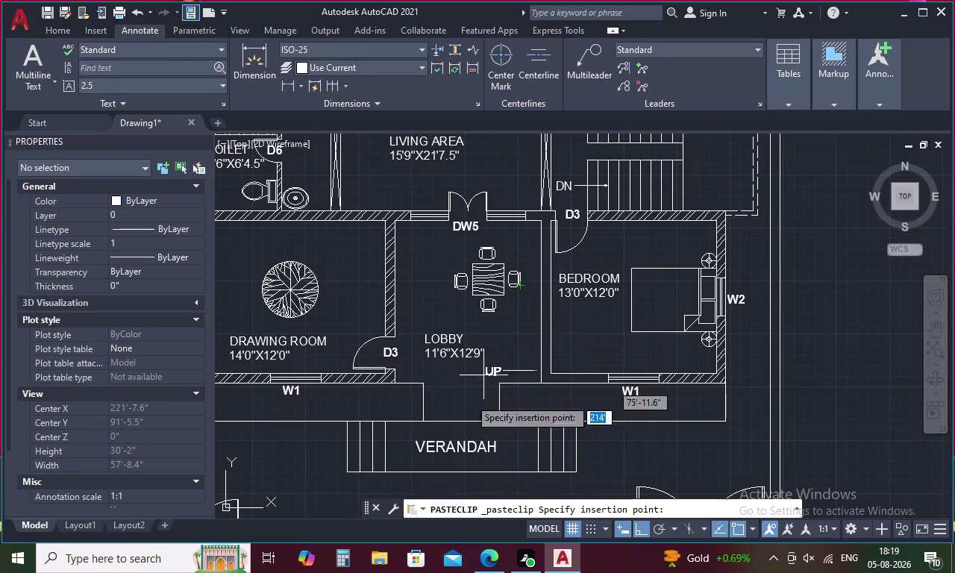
scroll(up, 3)
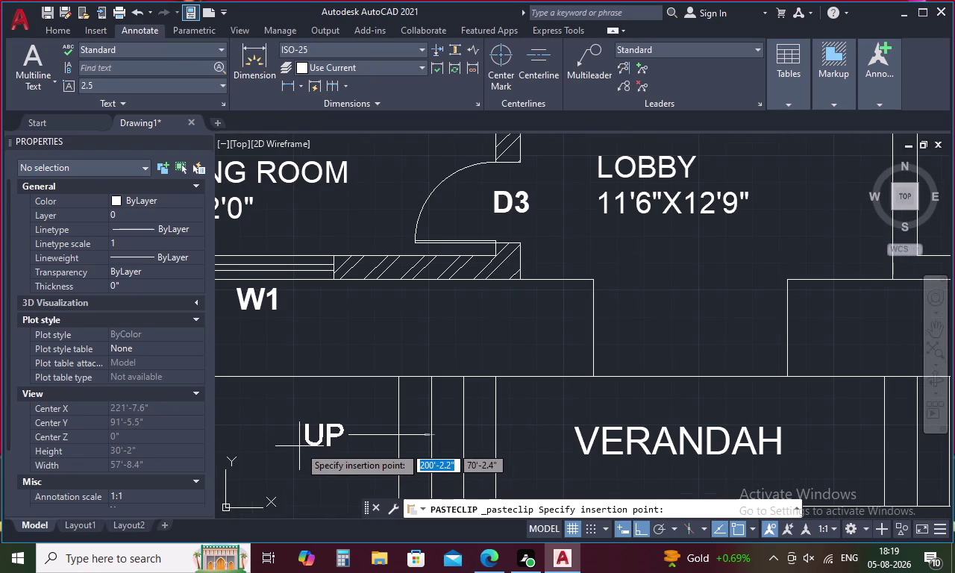
click(296, 447)
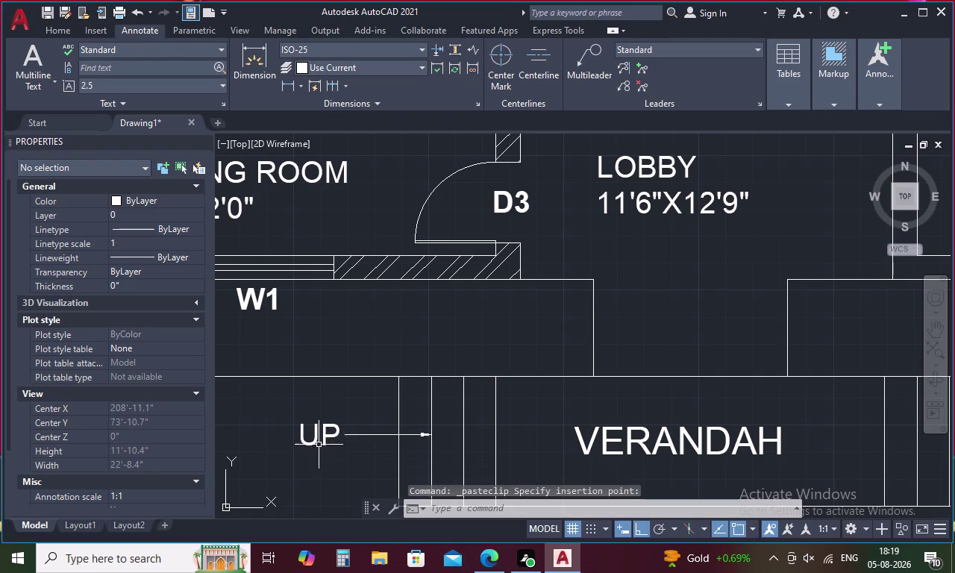
scroll(down, 3)
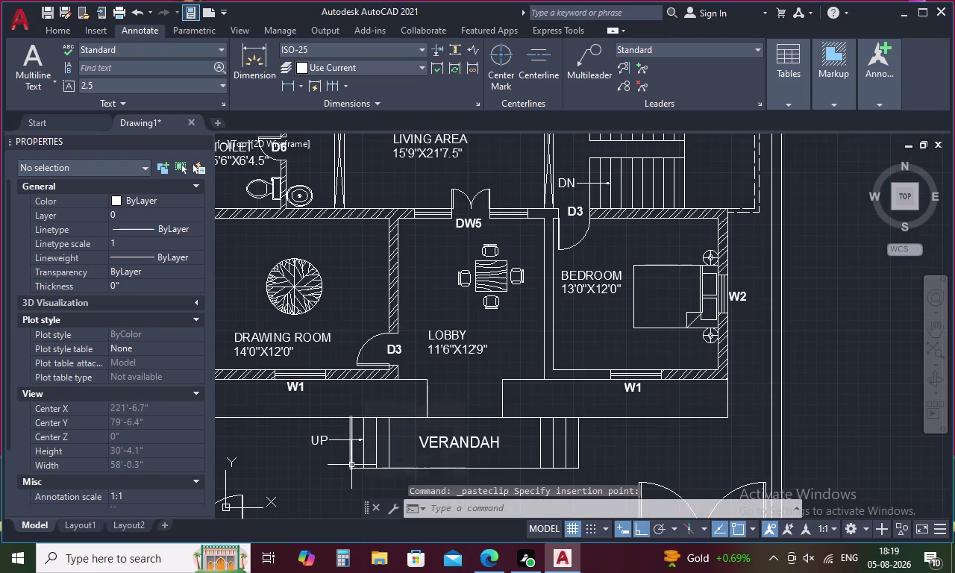
click(335, 441)
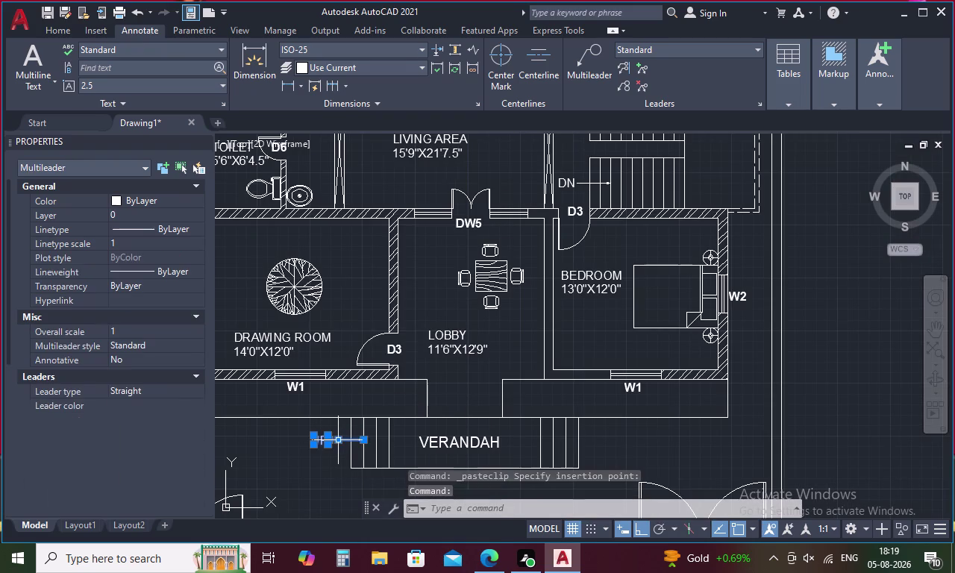
right_click(335, 441)
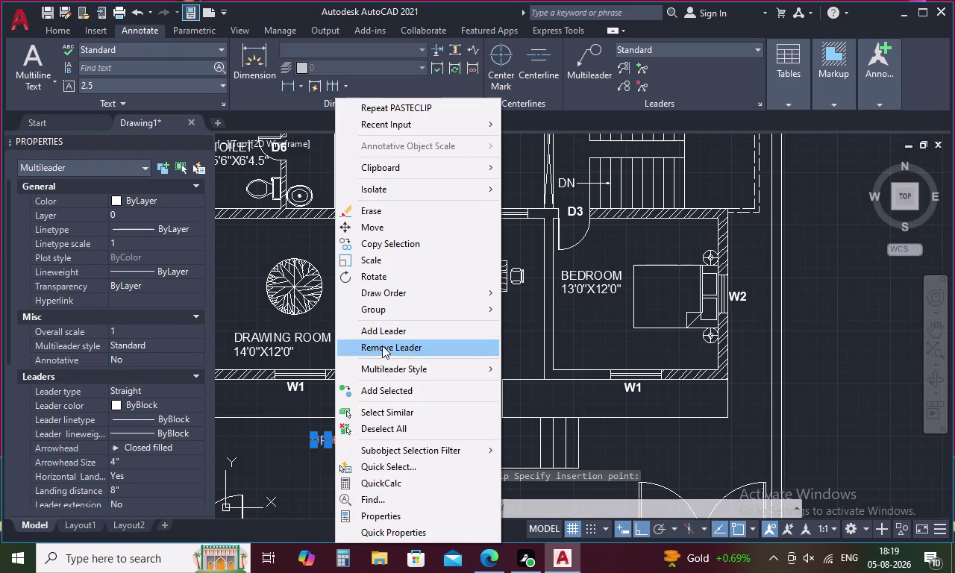
key(Escape)
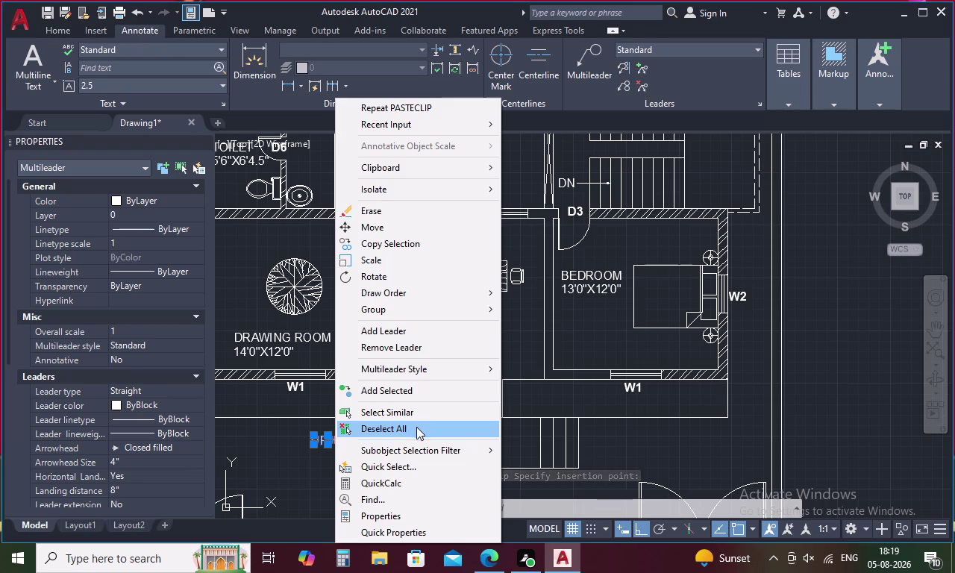
Mirror the verandah UP arrow to the right side, keeping the original.
text(MI)
key(space)
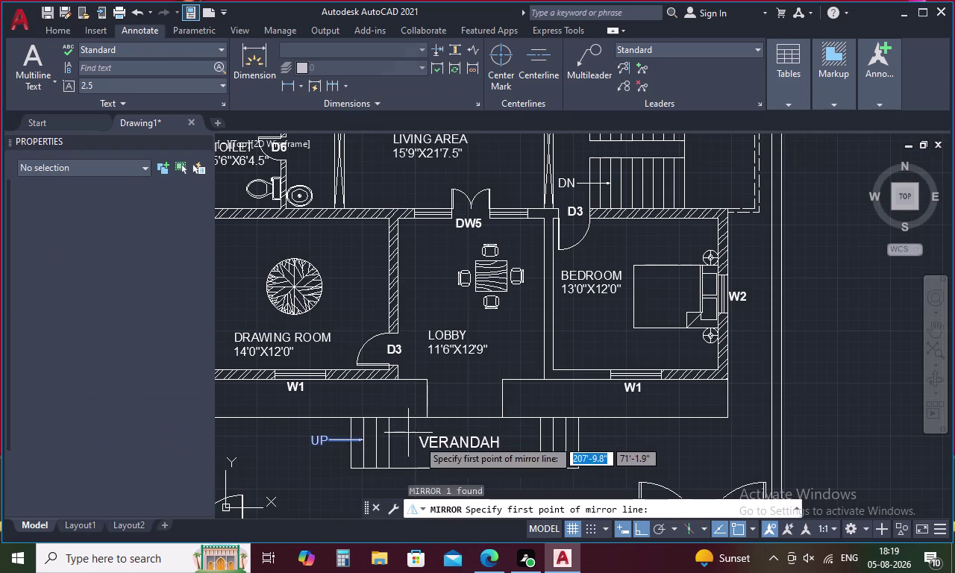
click(461, 420)
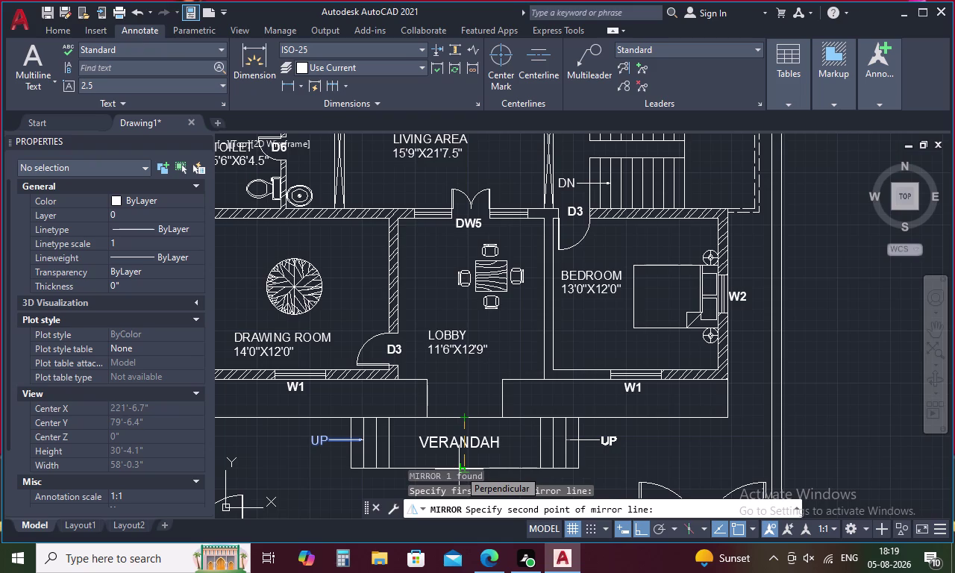
click(459, 469)
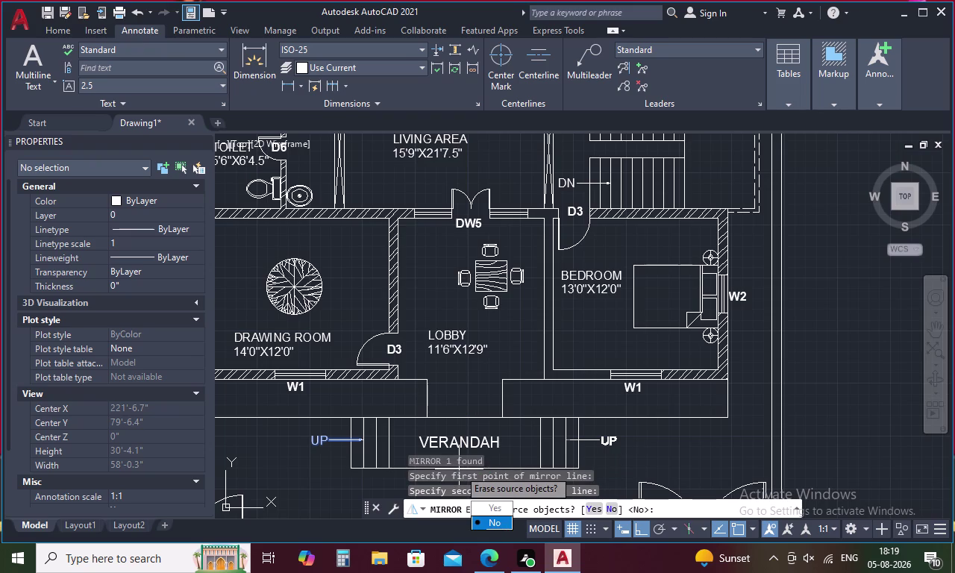
drag(494, 524, 459, 470)
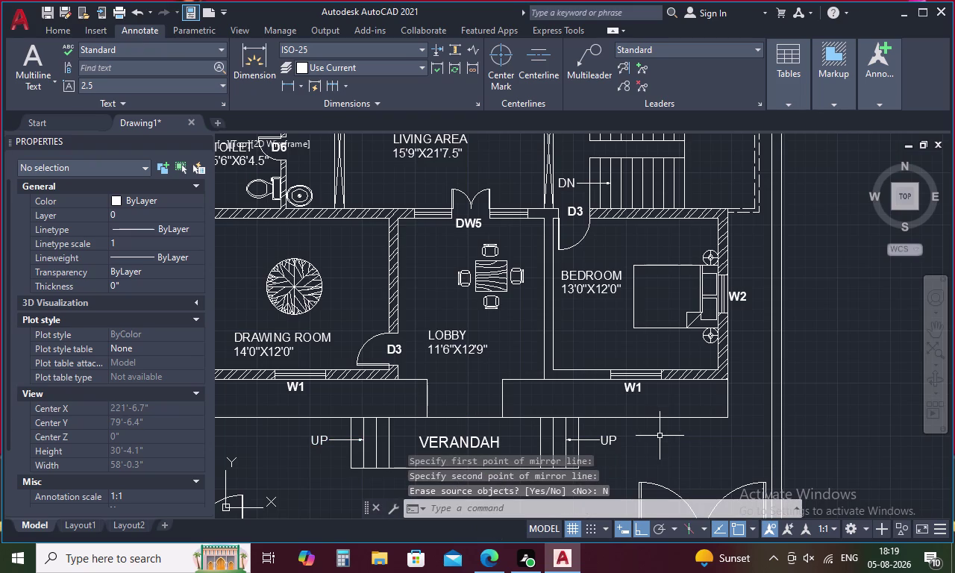
click(659, 436)
scroll(down, 3)
key(Escape)
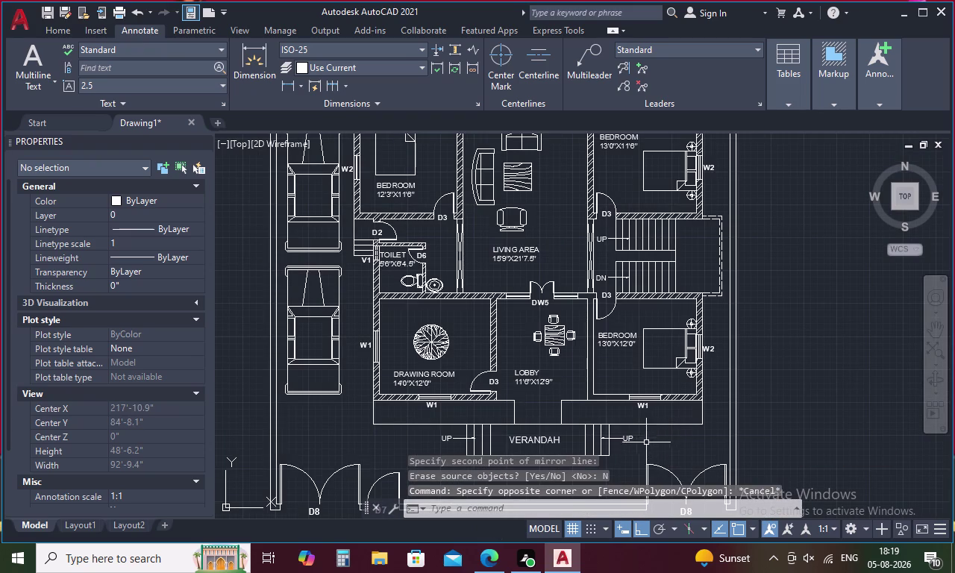
Start a hatch with the ANSI32 pattern near the verandah doors.
middle_drag(635, 457, 588, 370)
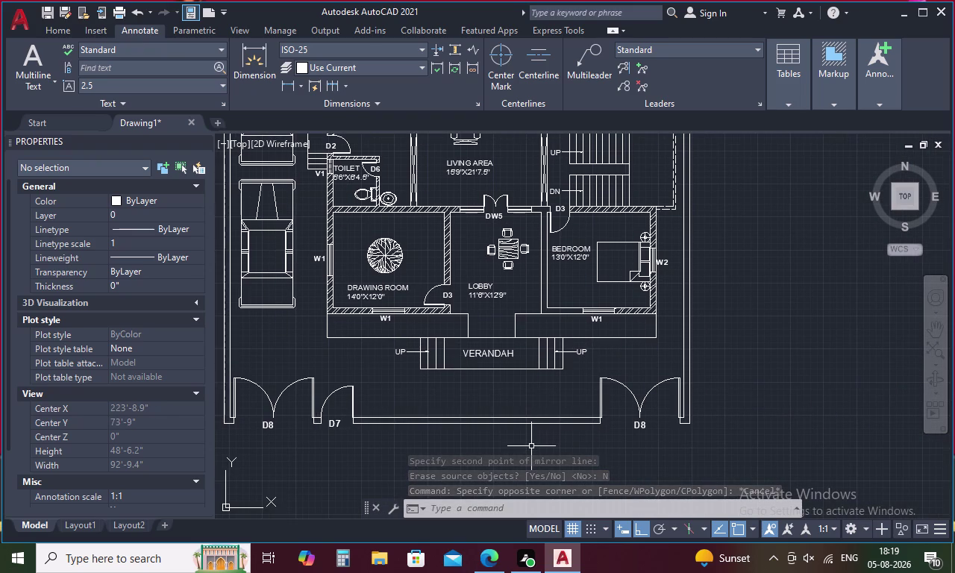
middle_drag(503, 387, 527, 447)
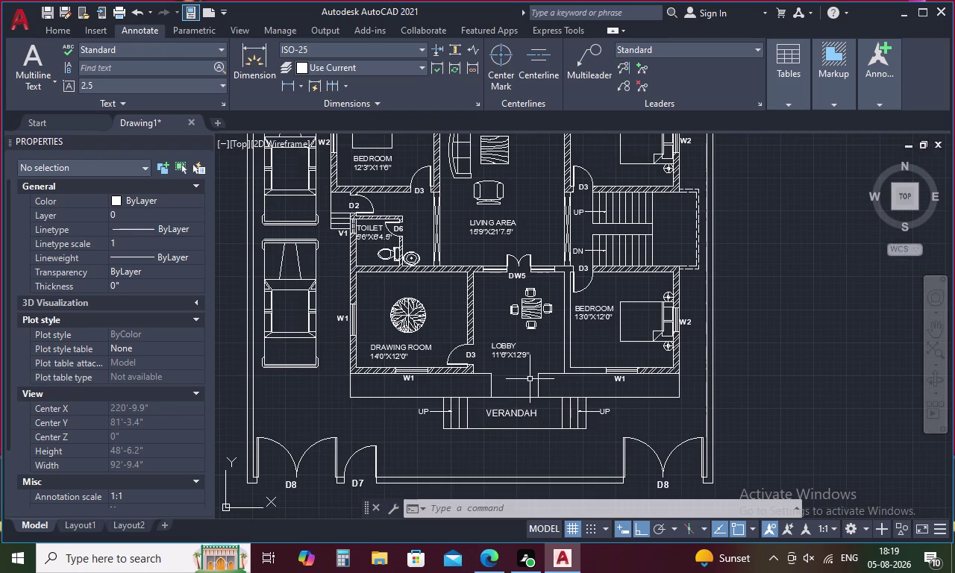
key(h)
key(Return)
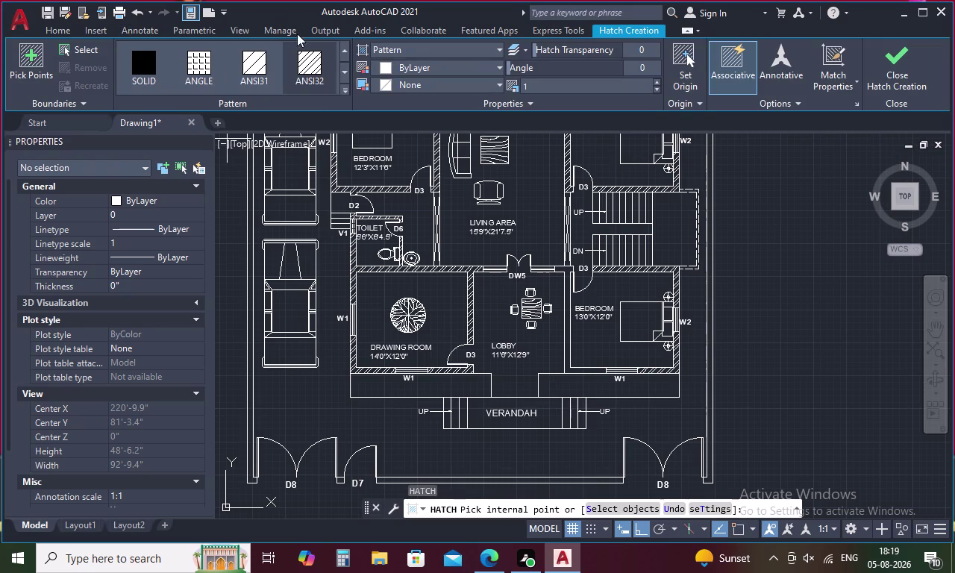
click(300, 58)
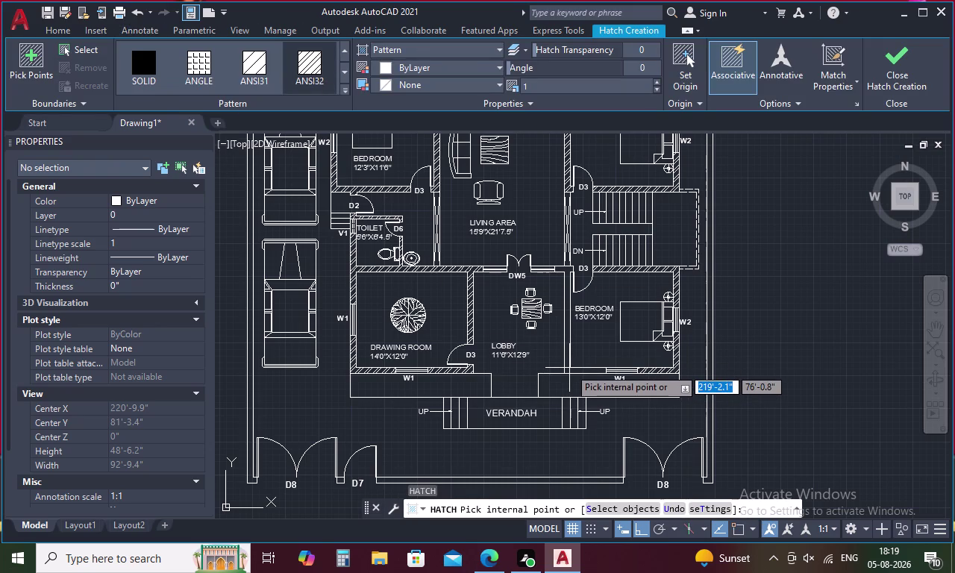
Fill the lobby–bedroom wall with ANSI32 hatch, then select the VERANDAH label.
click(567, 373)
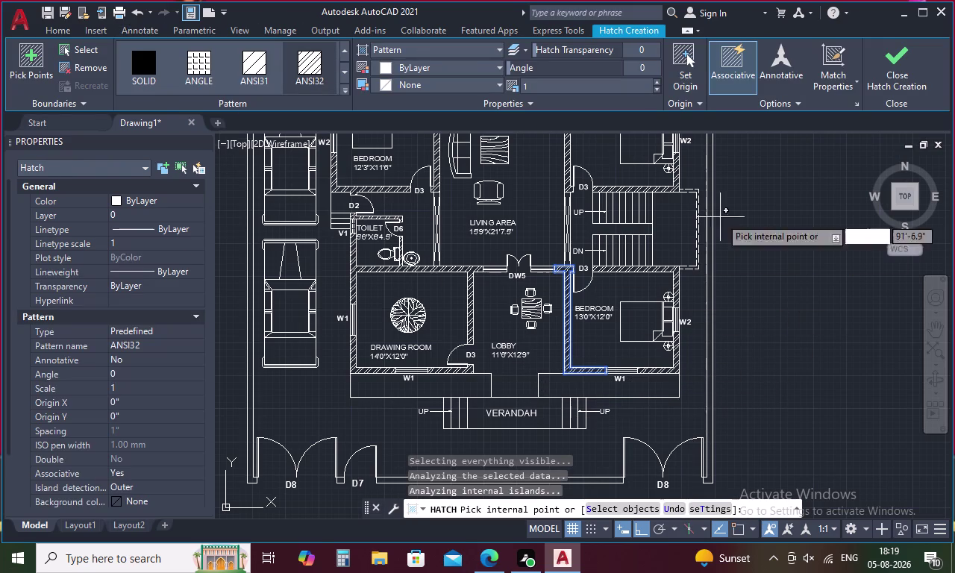
click(895, 71)
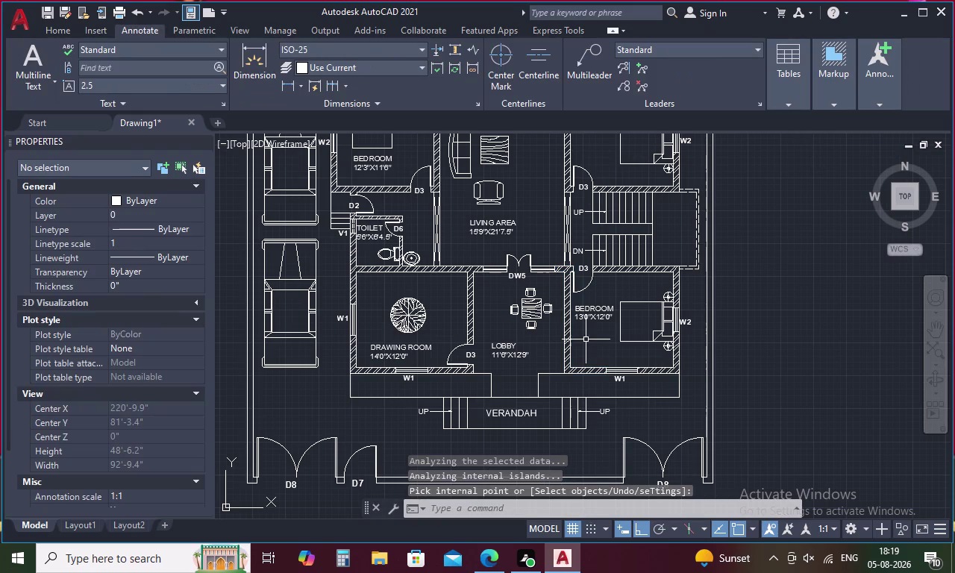
click(508, 414)
Select all text similar to VERANDAH and colour it 242,113,114.
right_click(505, 414)
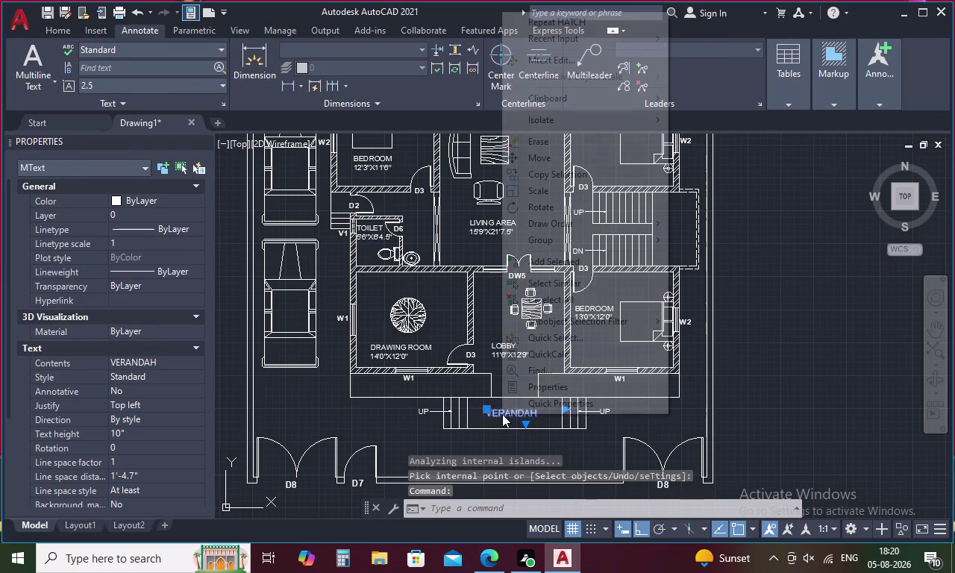
click(556, 281)
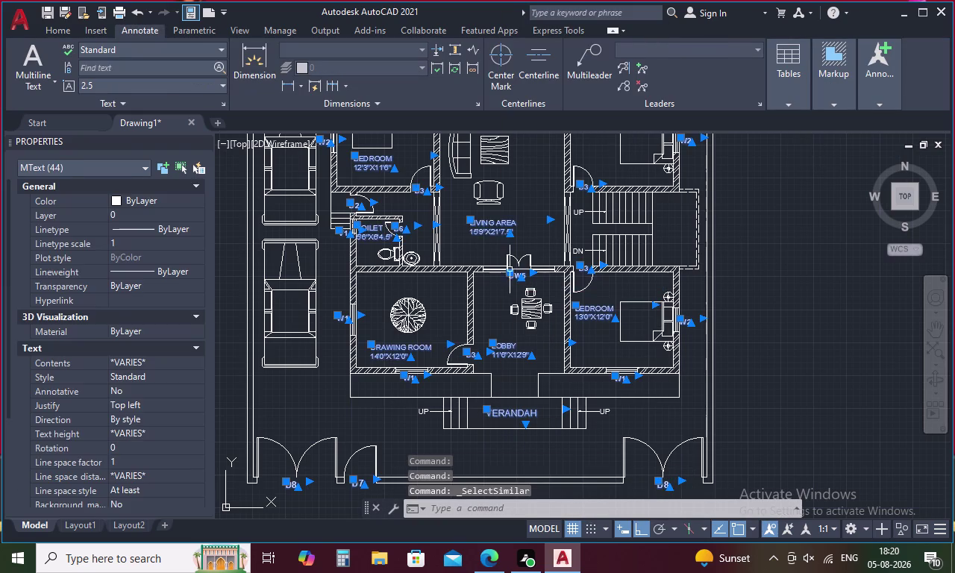
click(52, 28)
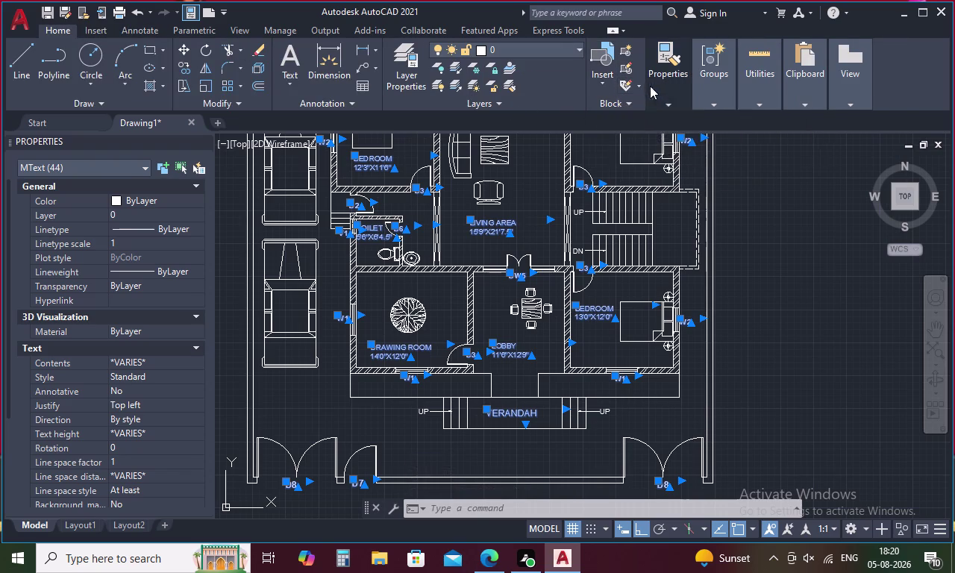
click(668, 98)
click(785, 120)
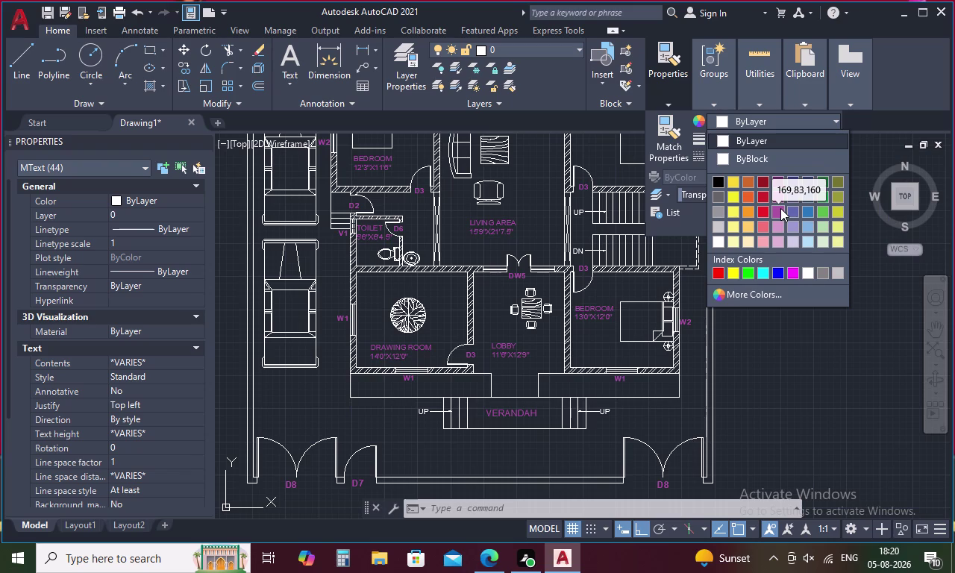
click(767, 223)
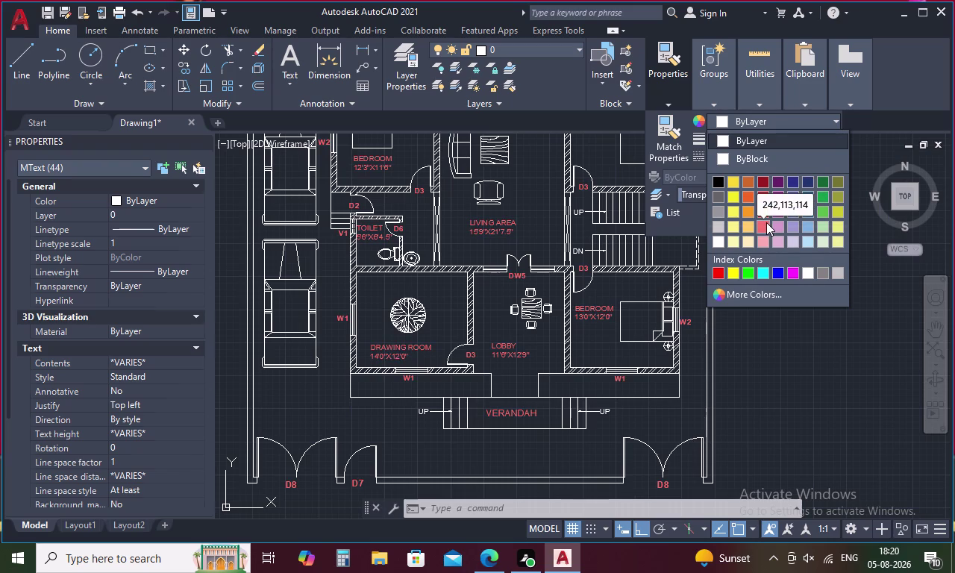
click(788, 282)
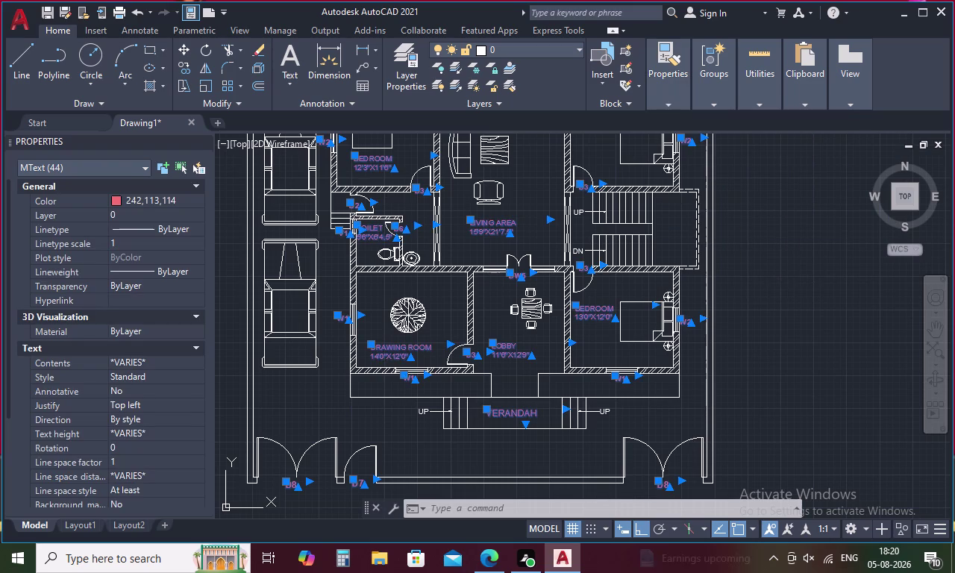
click(788, 281)
key(Escape)
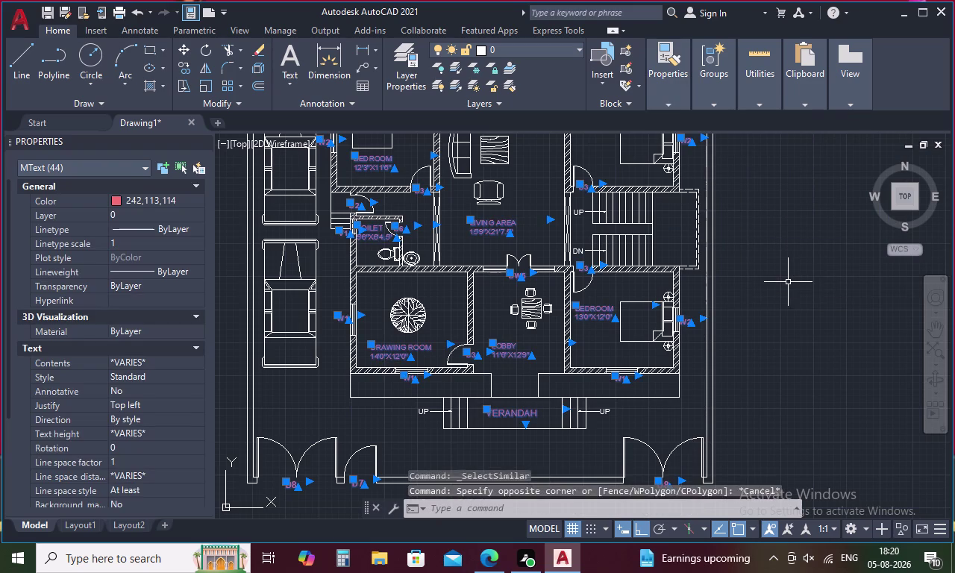
key(Escape)
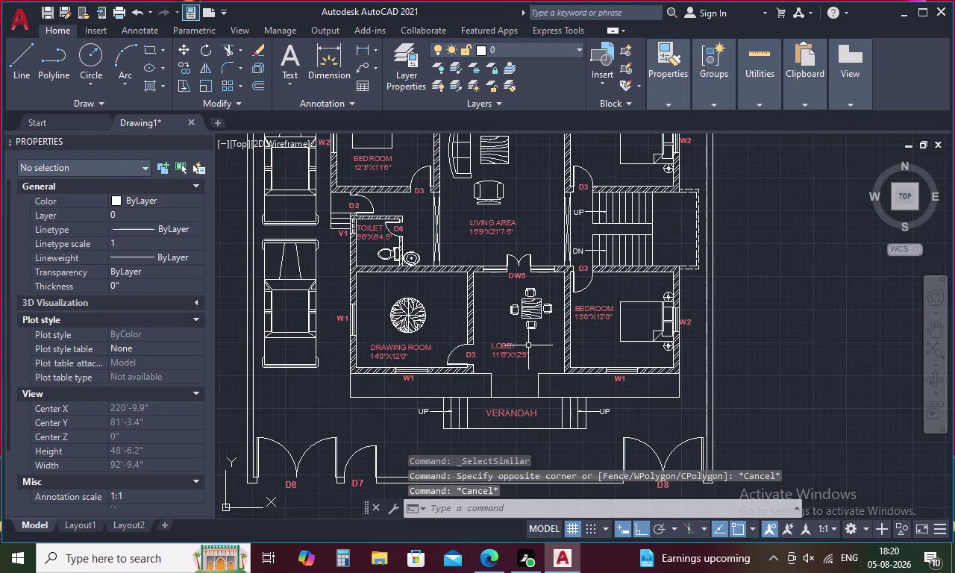
click(622, 343)
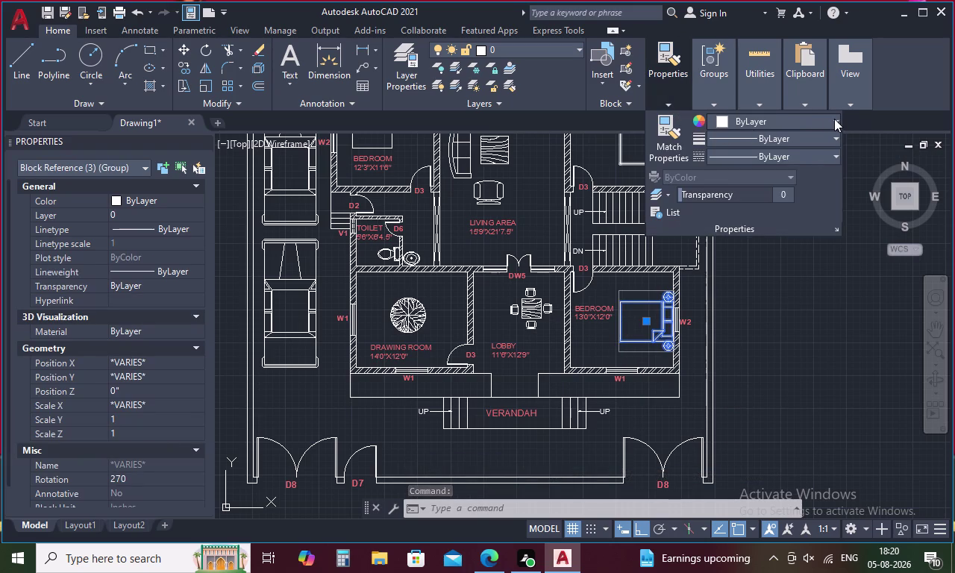
Set the selected bed's colour to yellow 241,235,31 and reselect it to confirm.
click(834, 119)
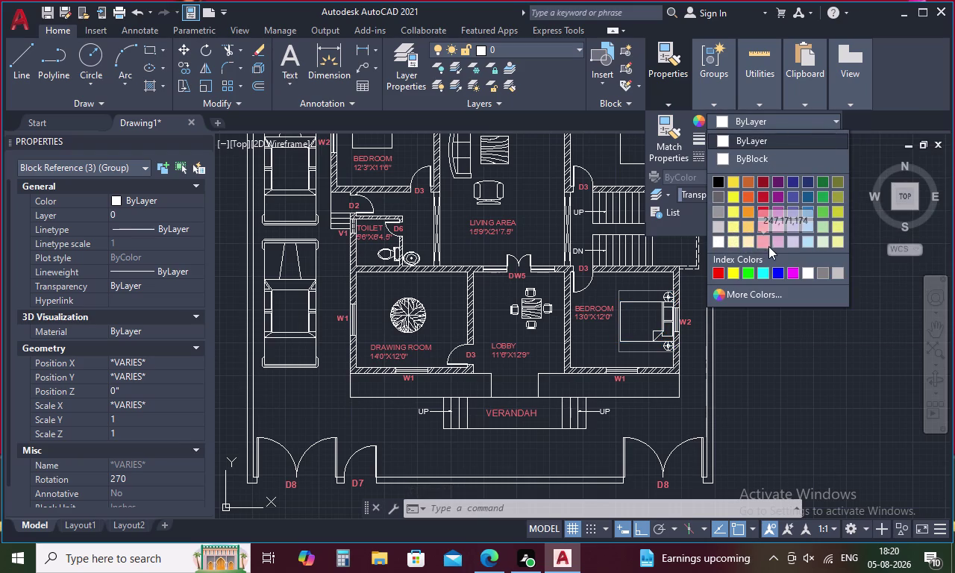
click(732, 193)
click(767, 287)
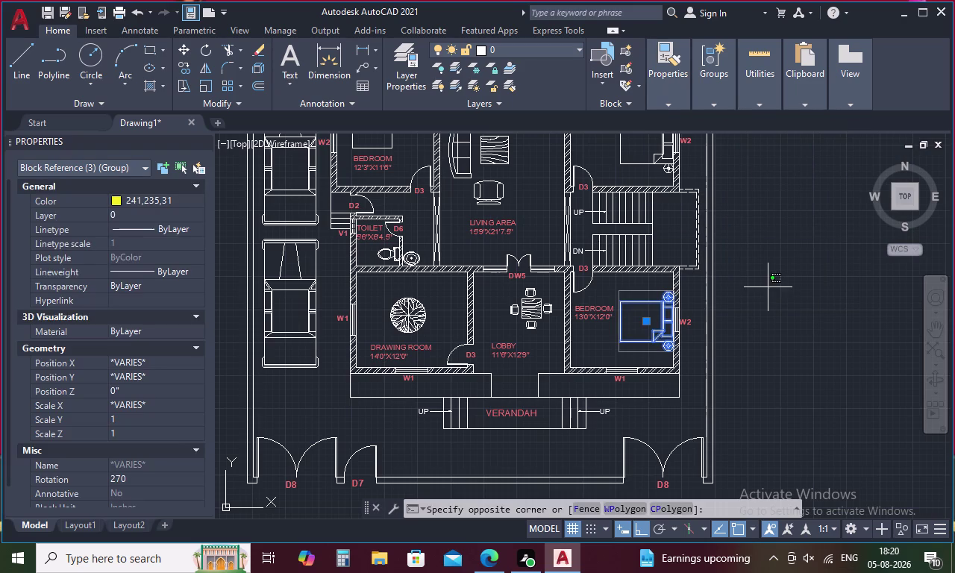
click(768, 288)
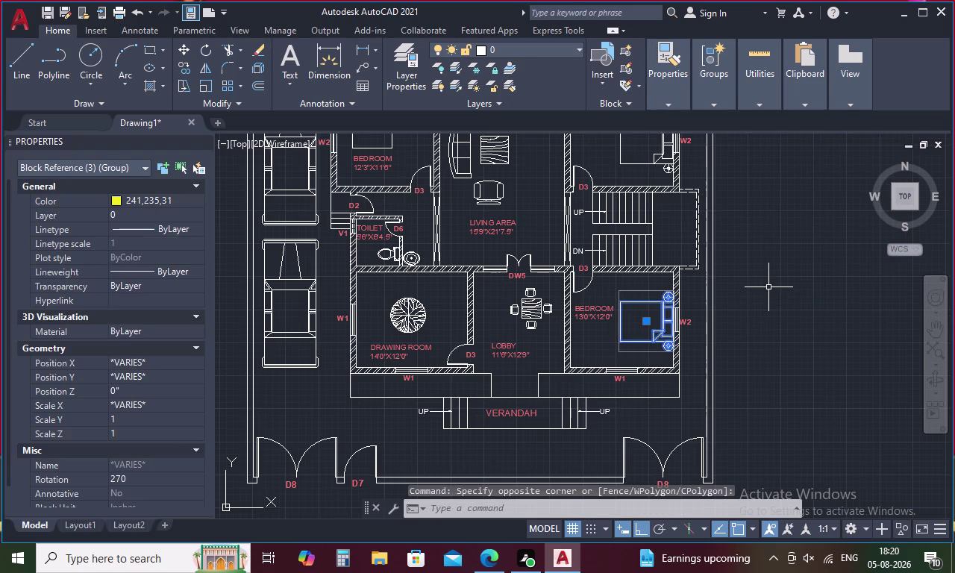
key(Escape)
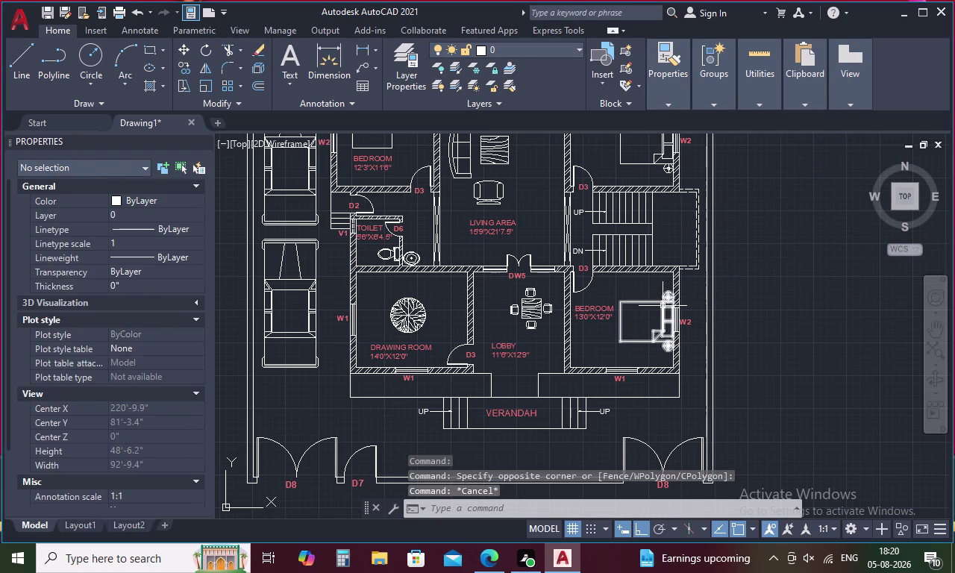
click(663, 306)
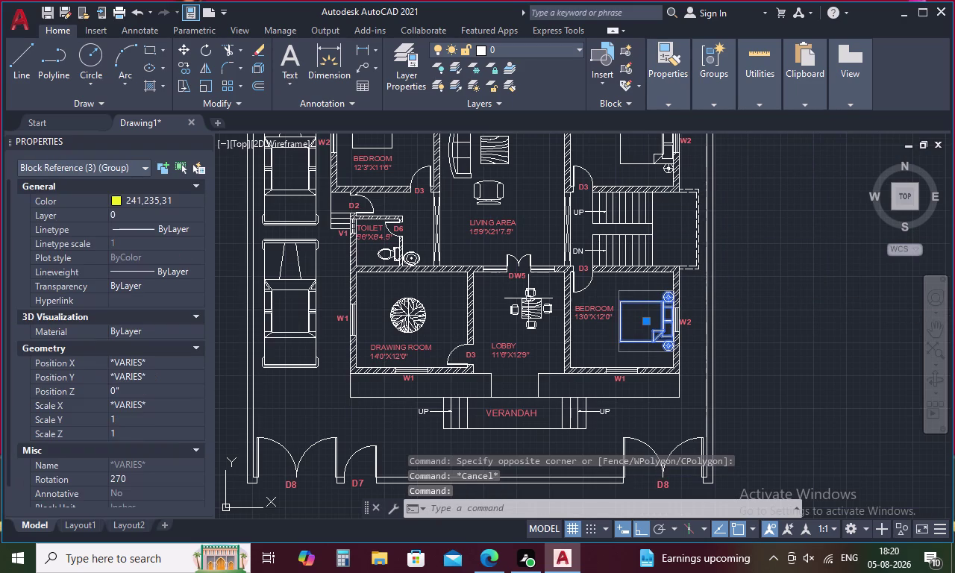
key(Escape)
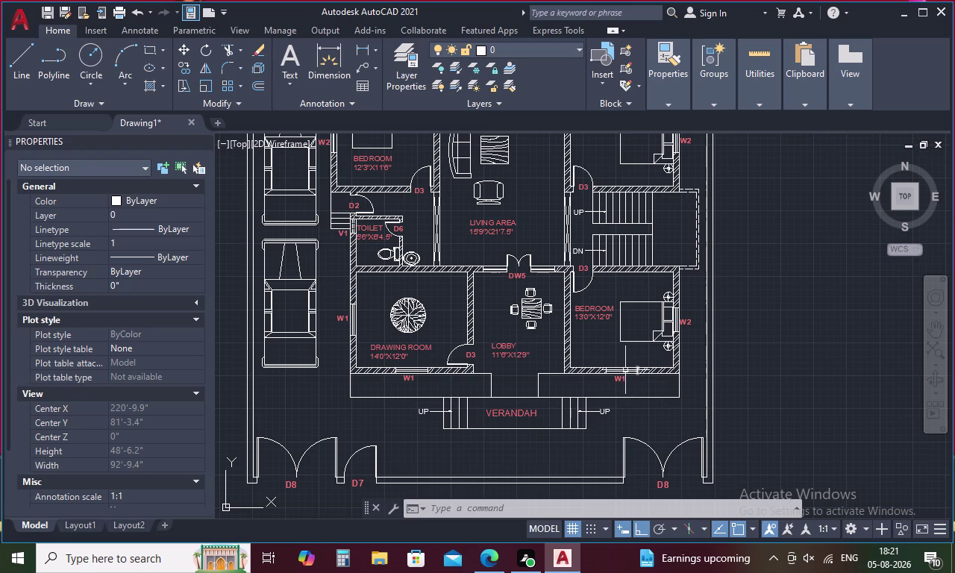
text(LA)
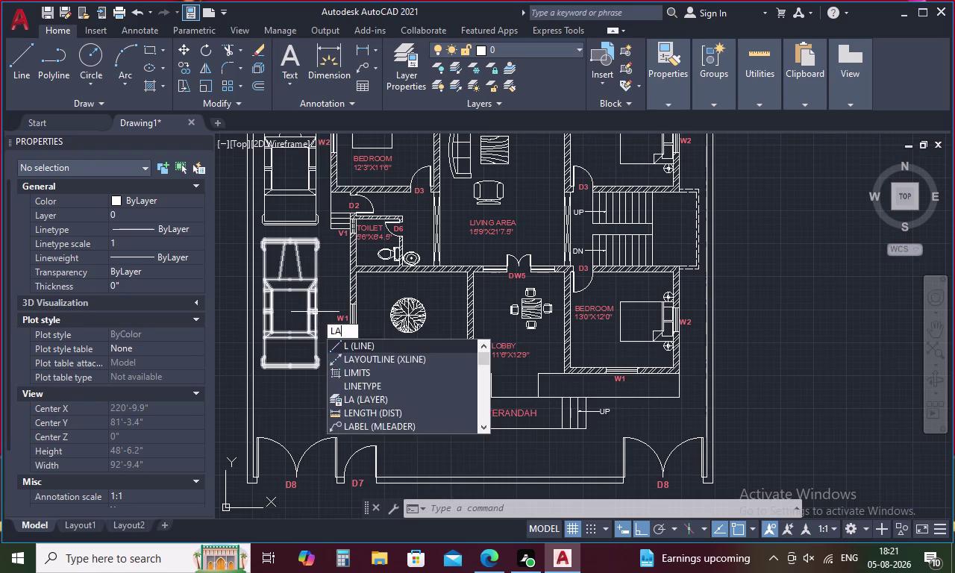
key(space)
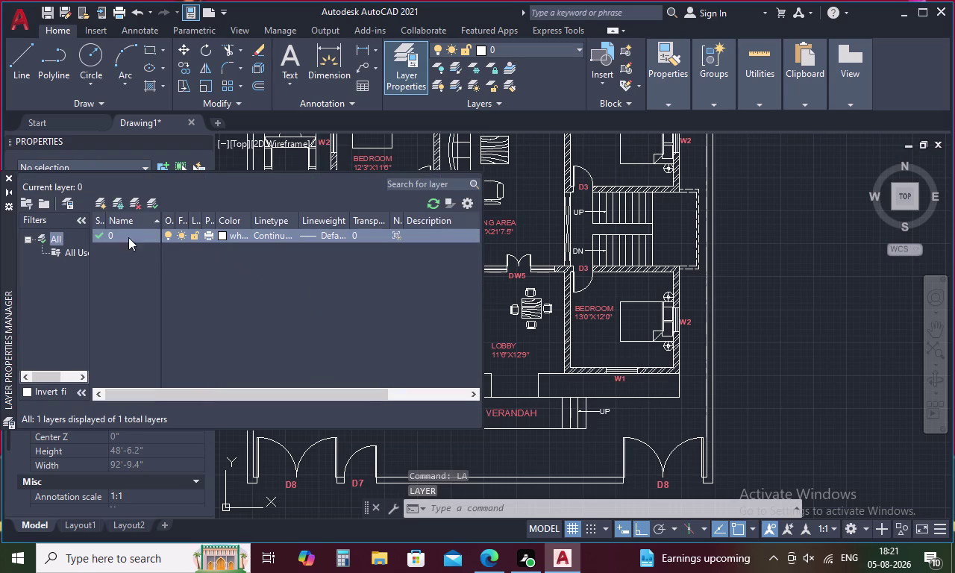
key(Escape)
key(Escape)
key(Escape)
key(Escape)
key(Escape)
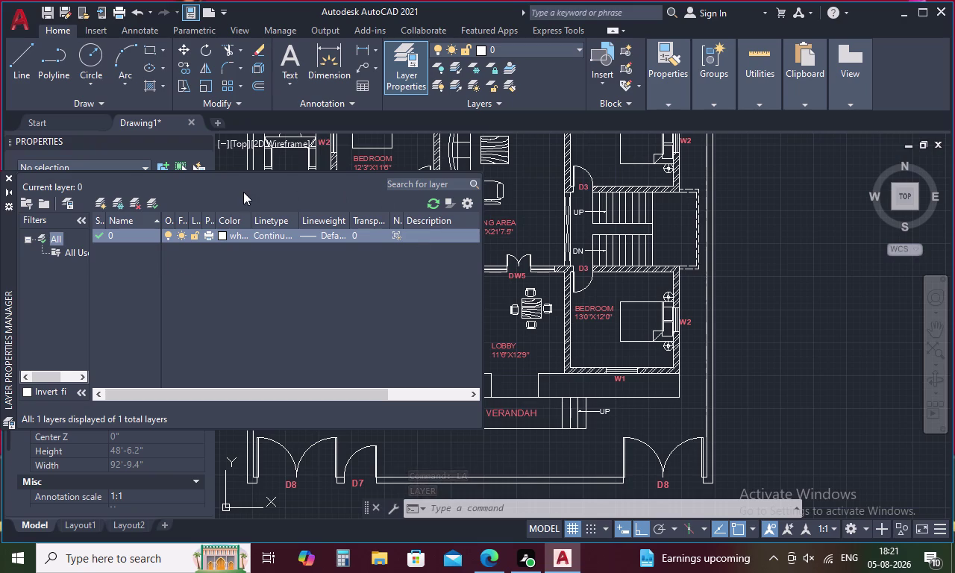
key(Escape)
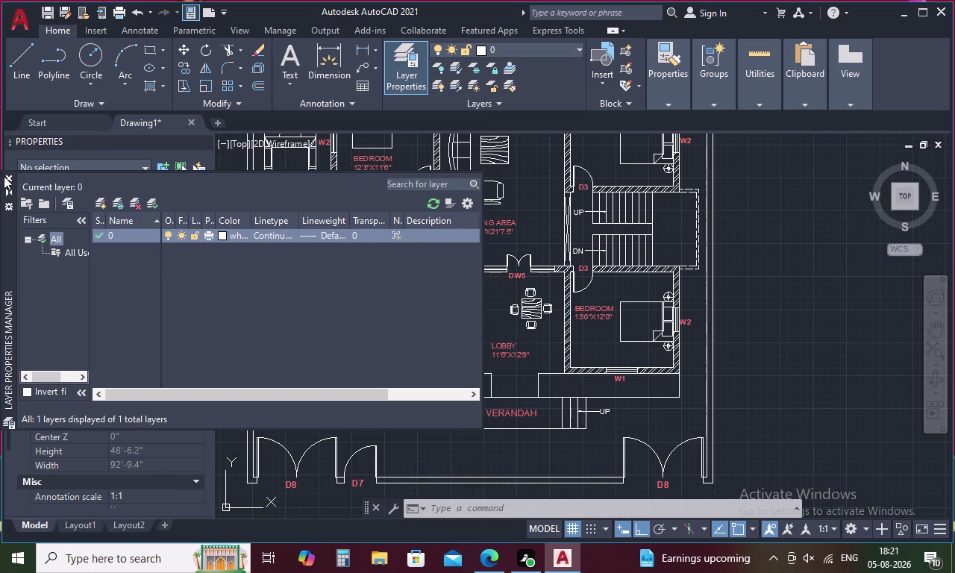
click(5, 177)
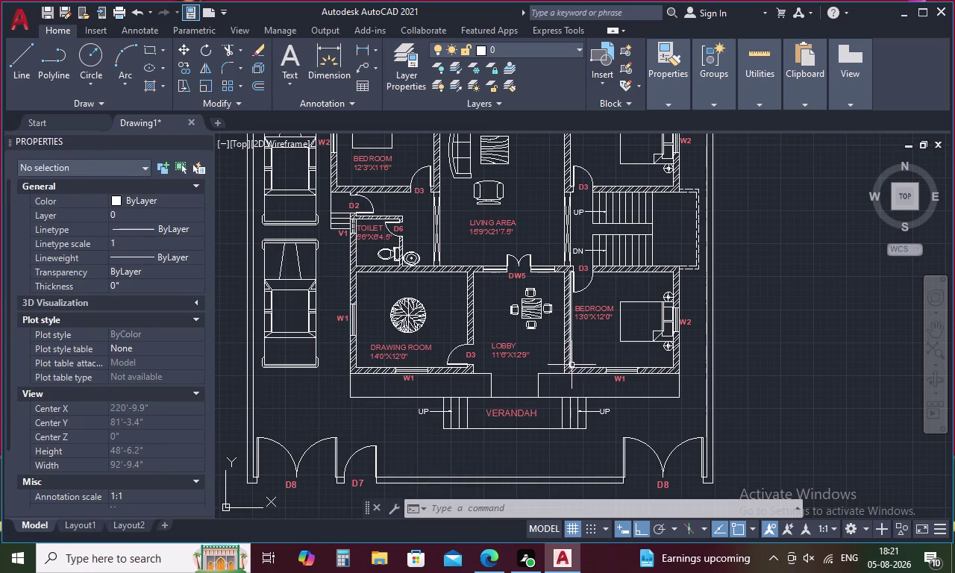
drag(582, 351, 555, 357)
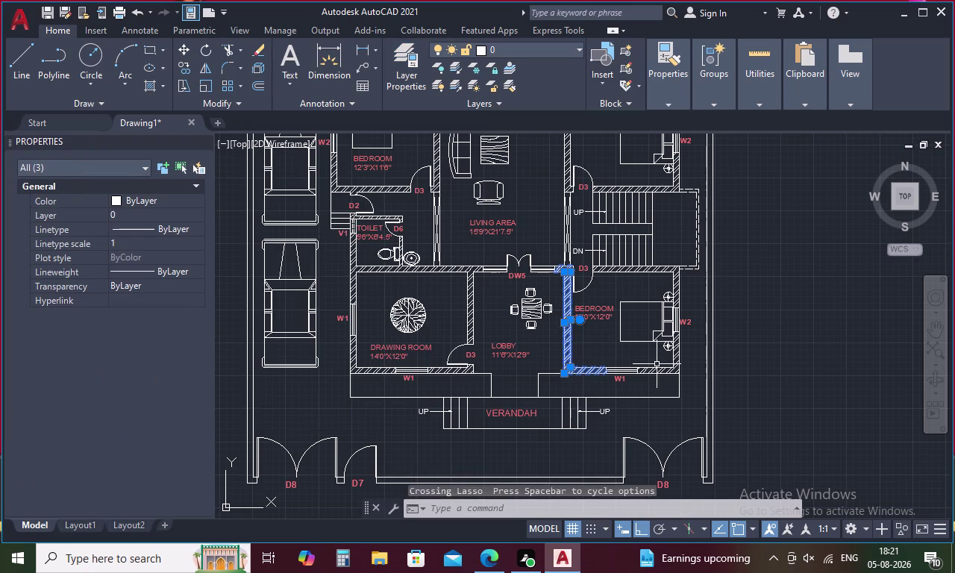
Window-select the wall hatches across the floor plan.
drag(656, 363, 662, 381)
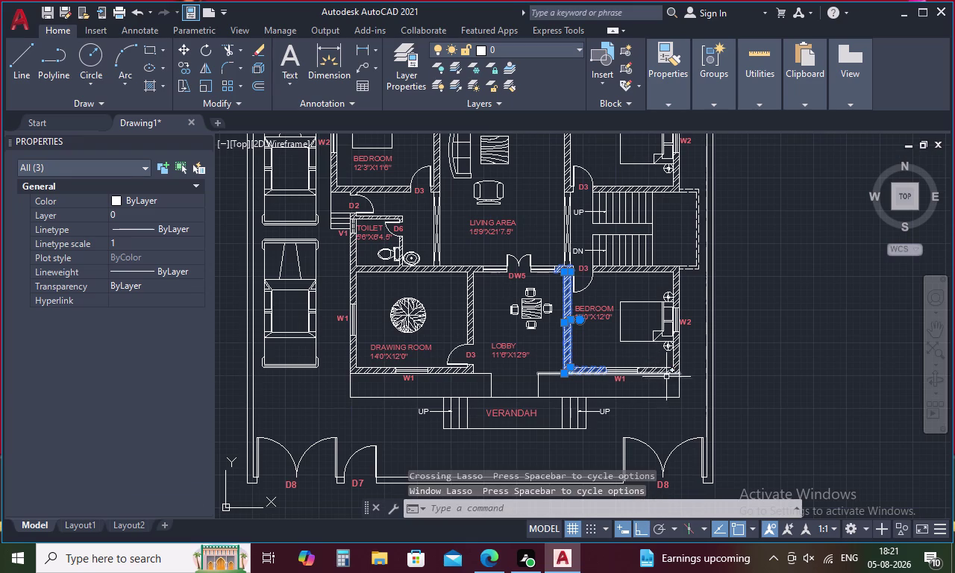
drag(667, 384, 651, 359)
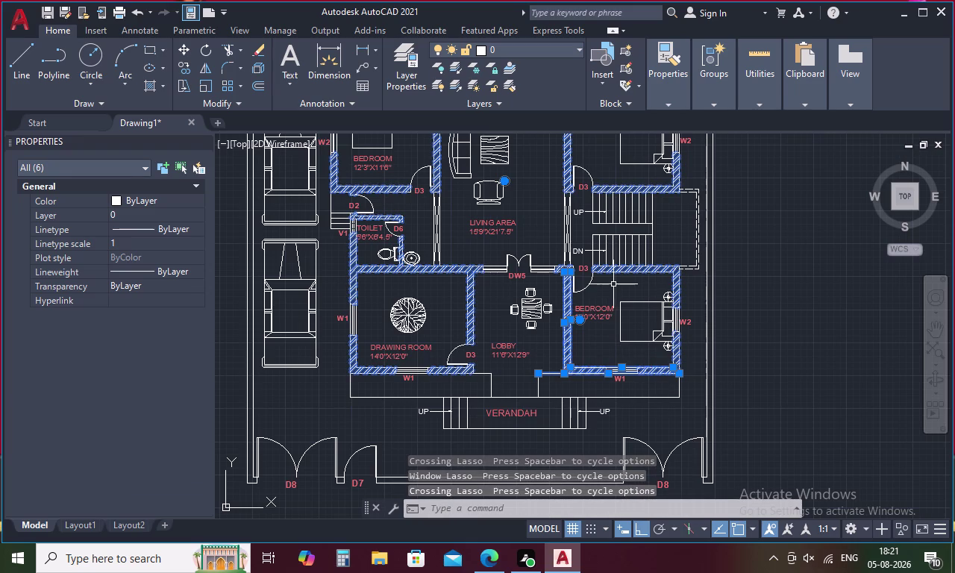
scroll(down, 3)
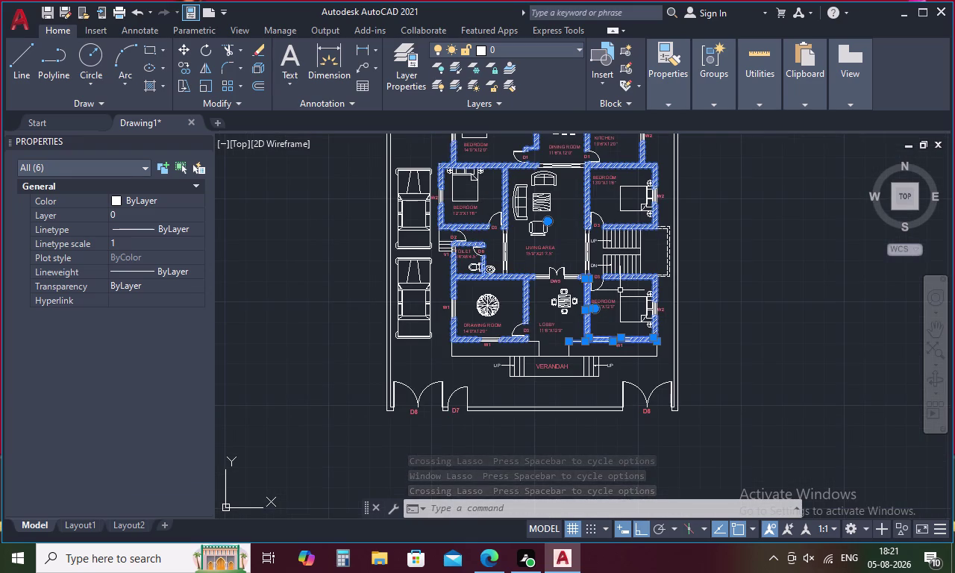
middle_drag(695, 257, 739, 344)
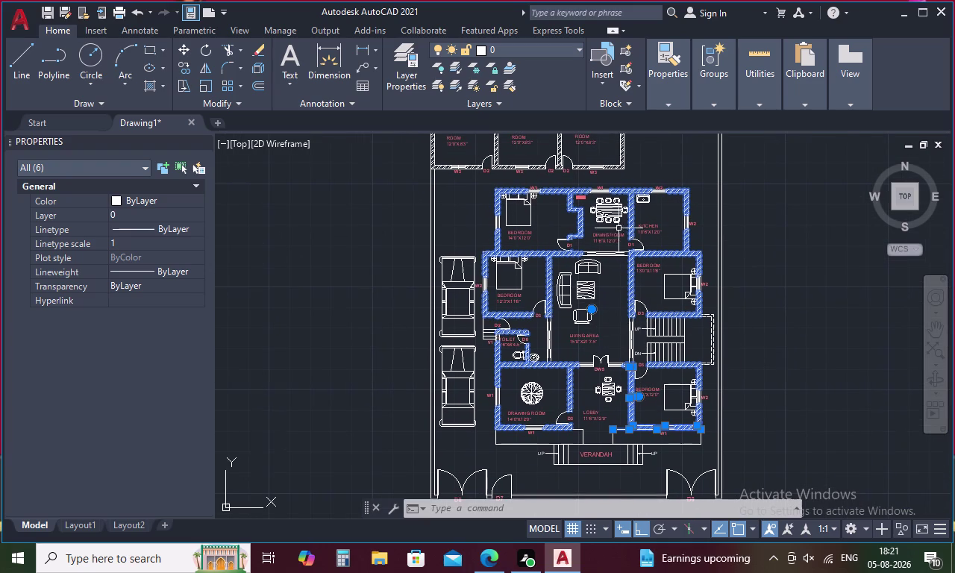
drag(644, 160, 610, 153)
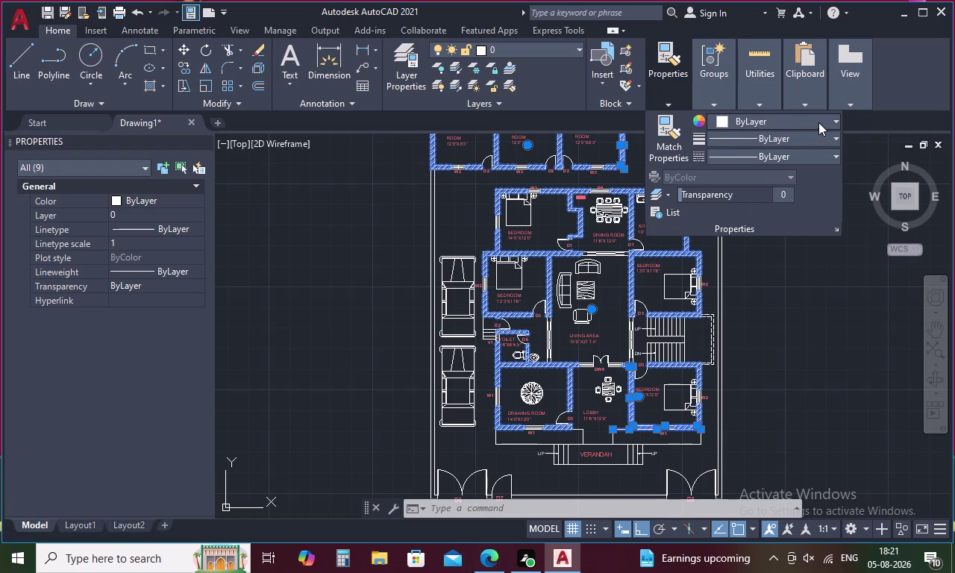
Colour the selected wall hatches light blue 122,175,223.
click(834, 119)
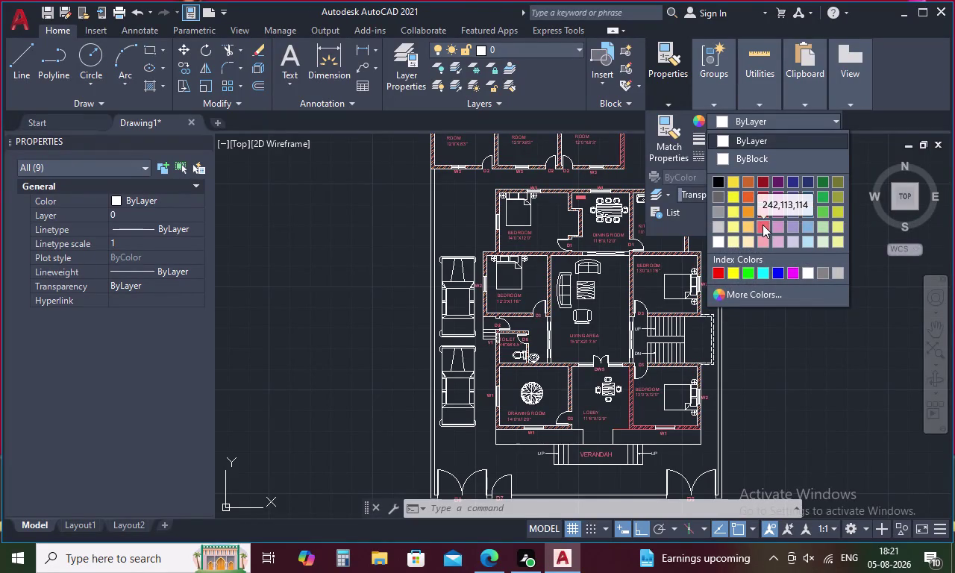
click(807, 228)
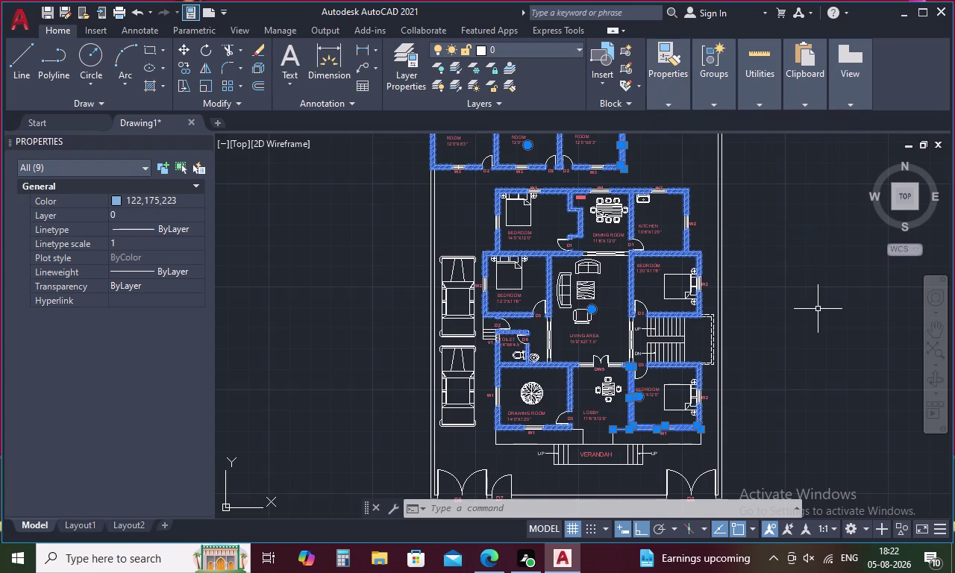
click(818, 309)
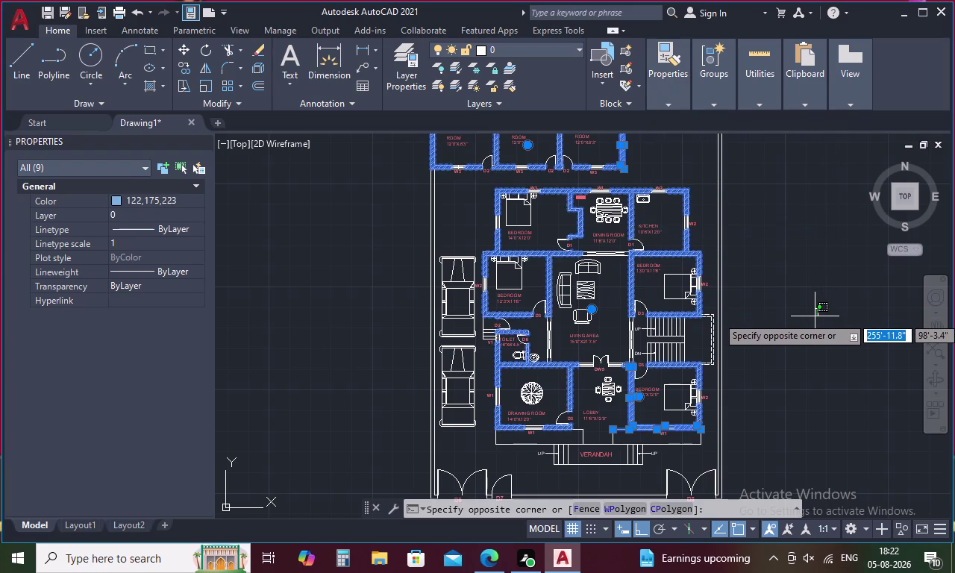
key(Escape)
key(Escape)
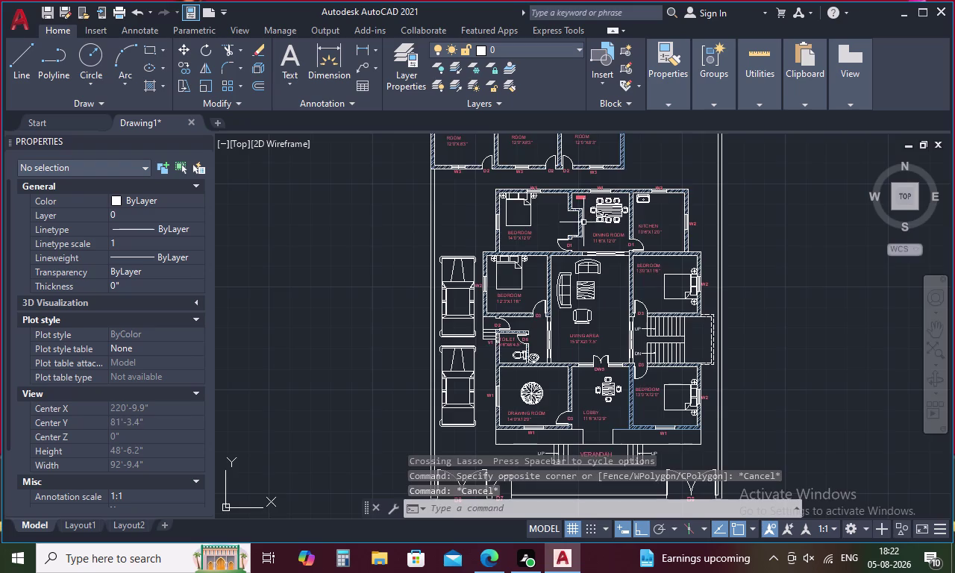
scroll(up, 3)
drag(591, 220, 540, 239)
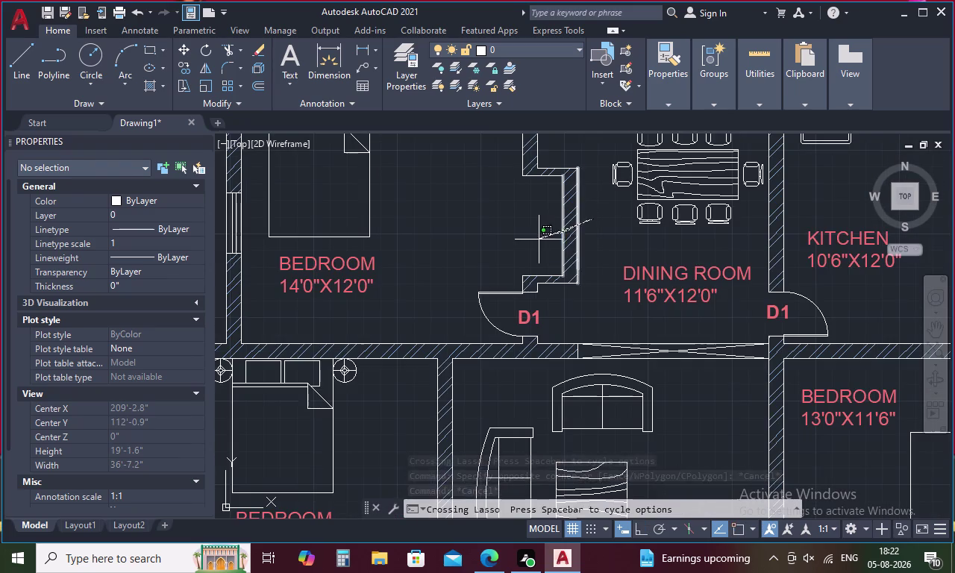
drag(540, 239, 539, 240)
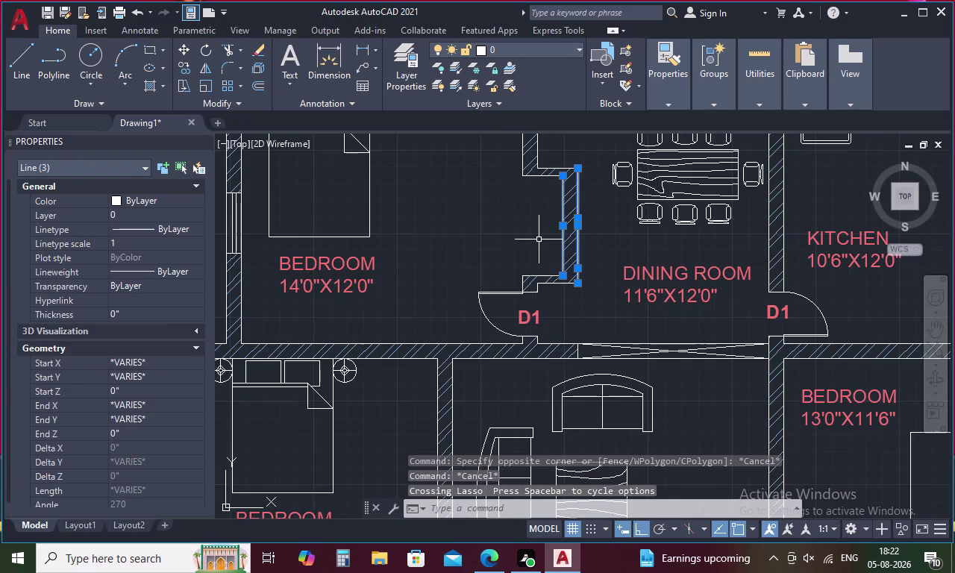
key(Escape)
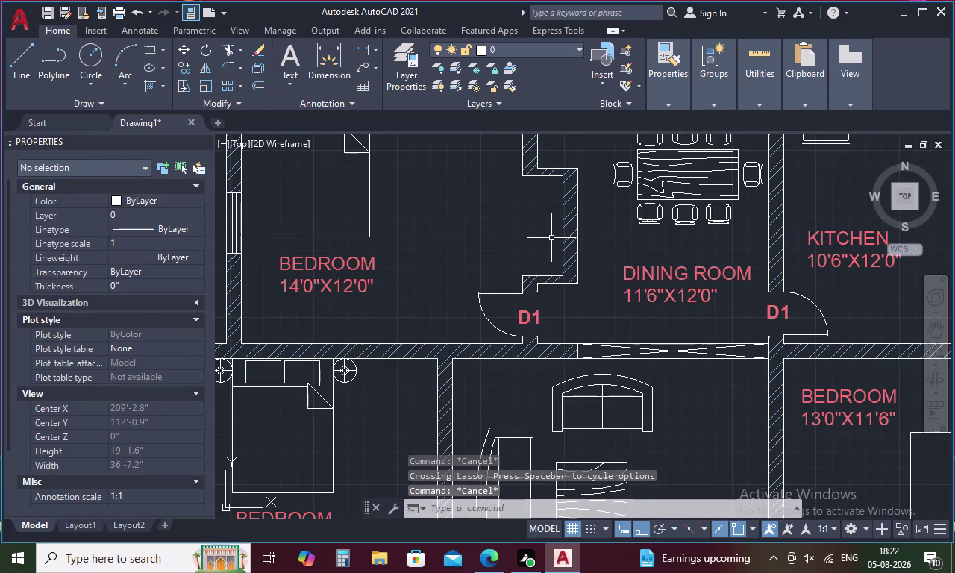
click(562, 260)
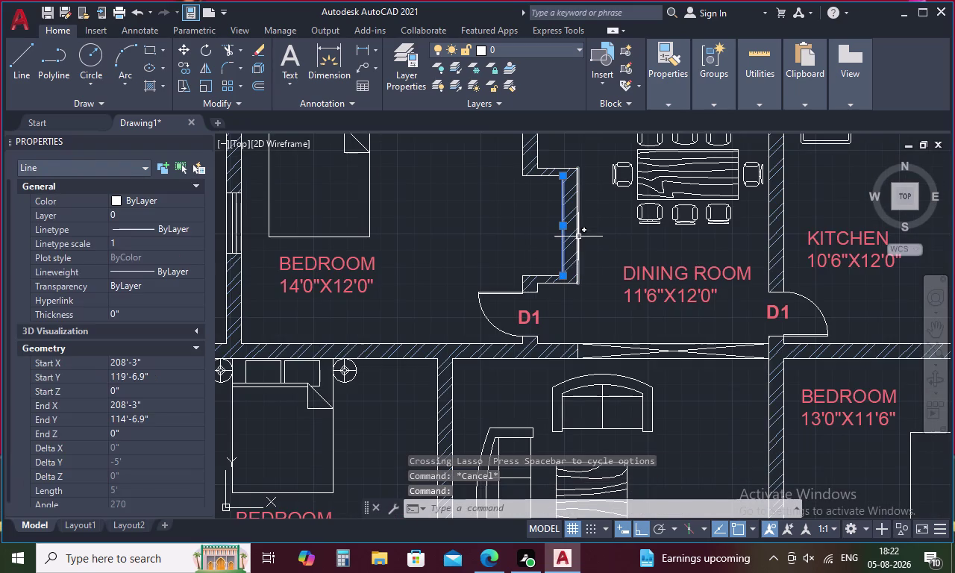
click(578, 237)
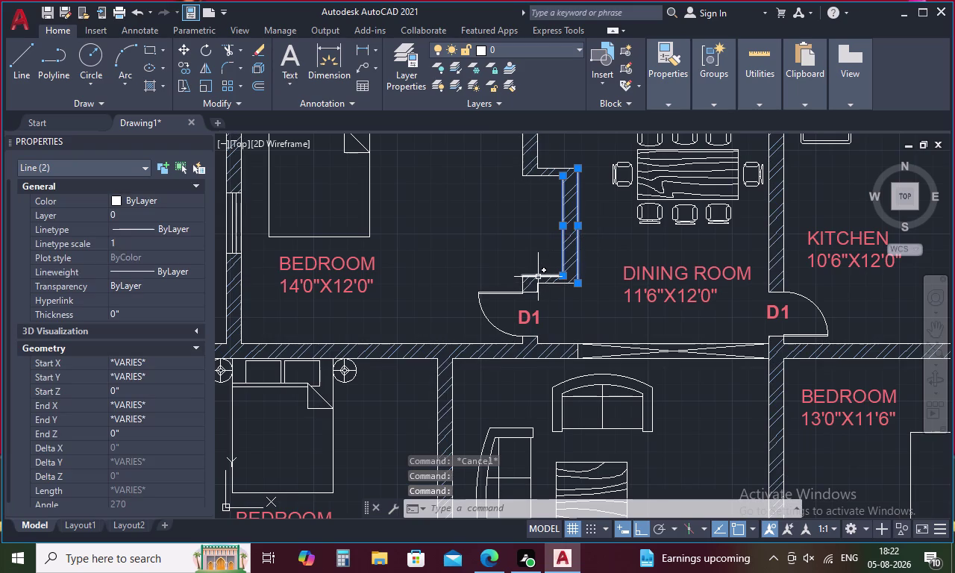
click(538, 277)
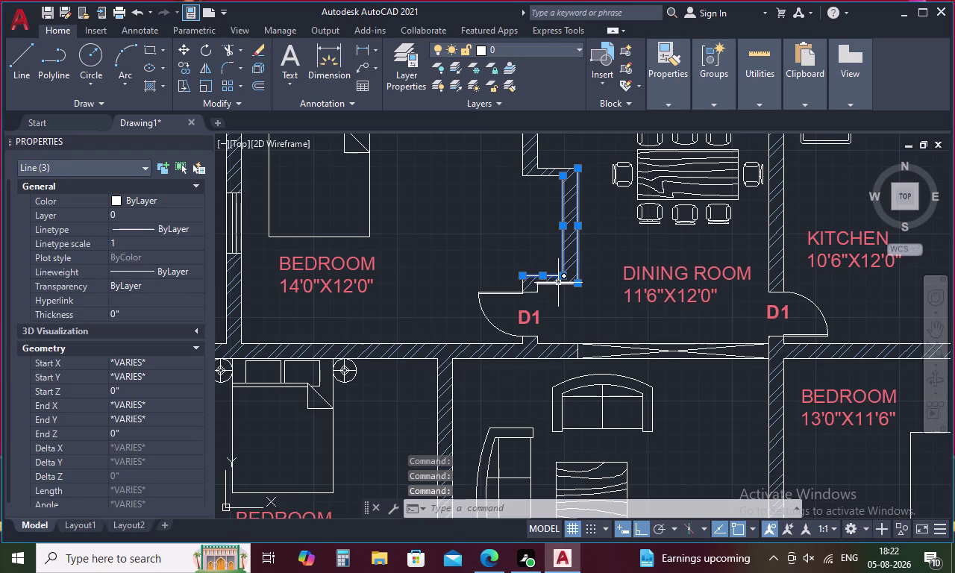
click(559, 284)
key(Escape)
scroll(down, 3)
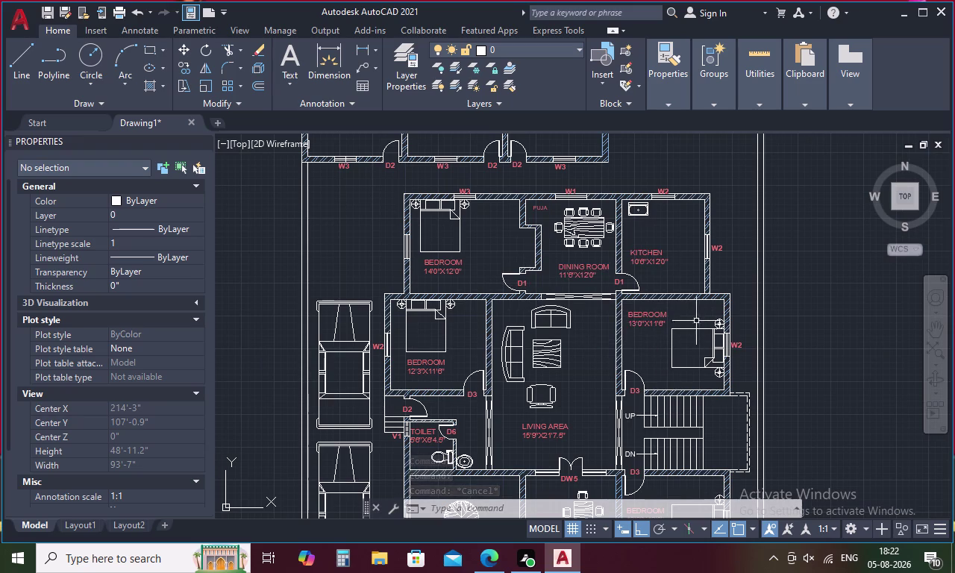
middle_drag(669, 351, 657, 269)
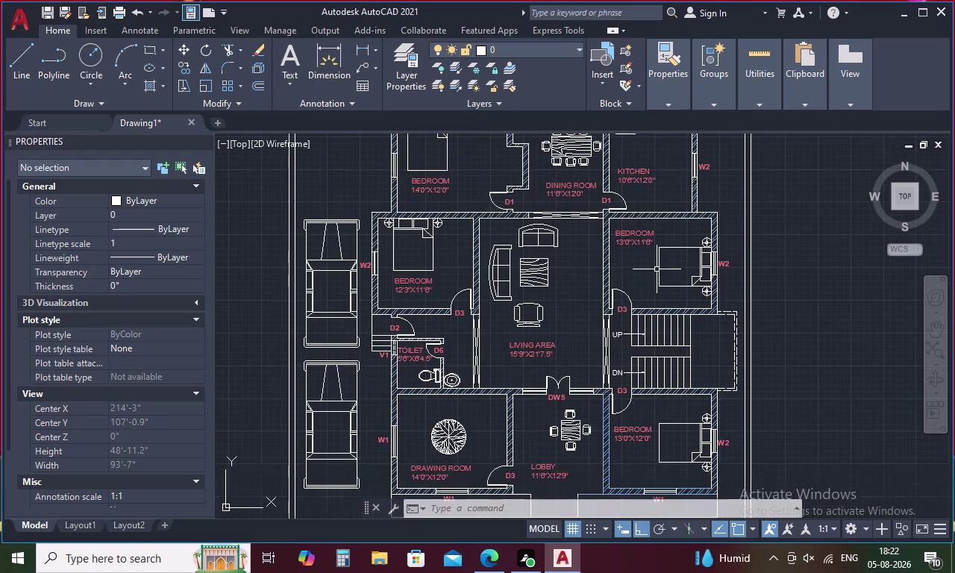
Set the living-area wall hatch colour to yellow 241,235,31 in the Properties palette.
scroll(down, 3)
scroll(up, 3)
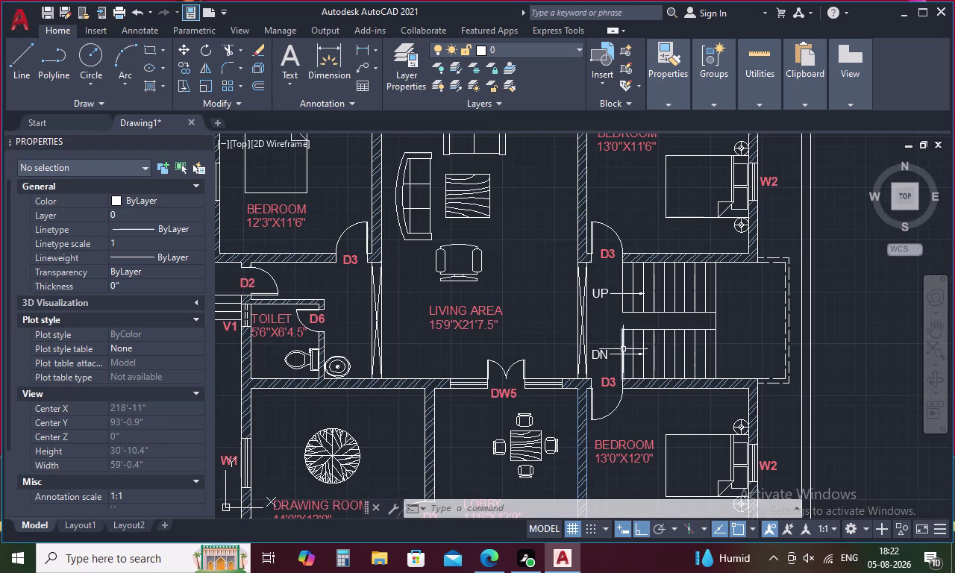
click(653, 385)
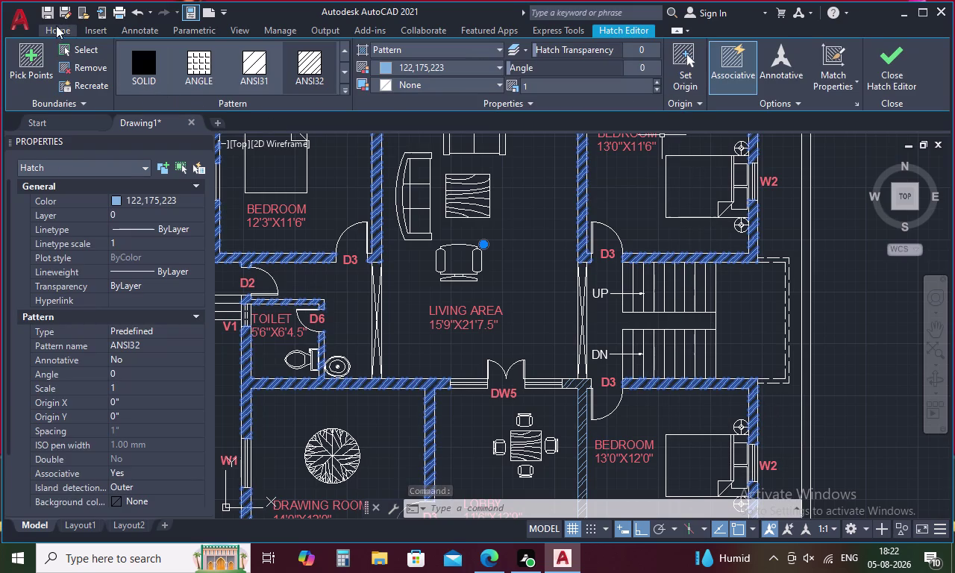
click(190, 197)
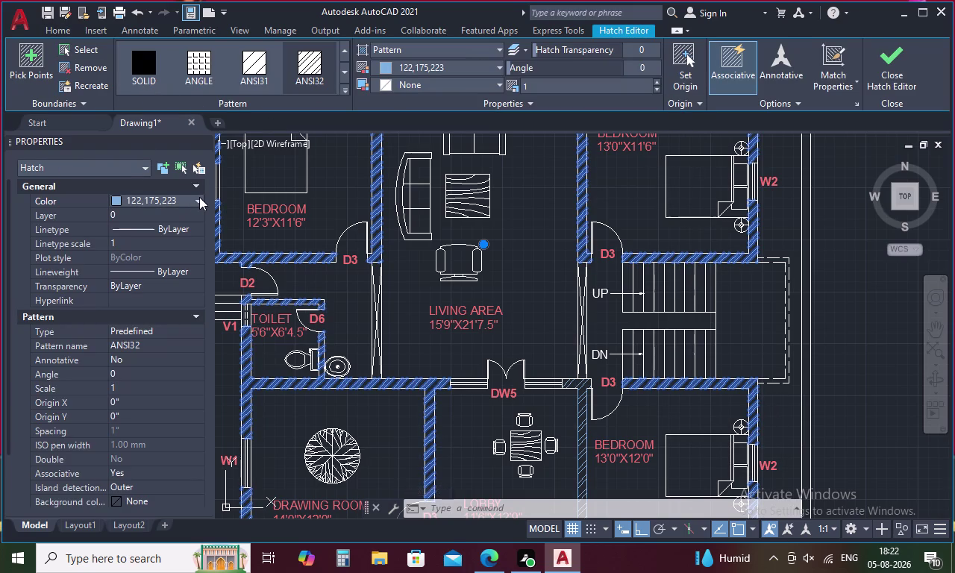
click(200, 197)
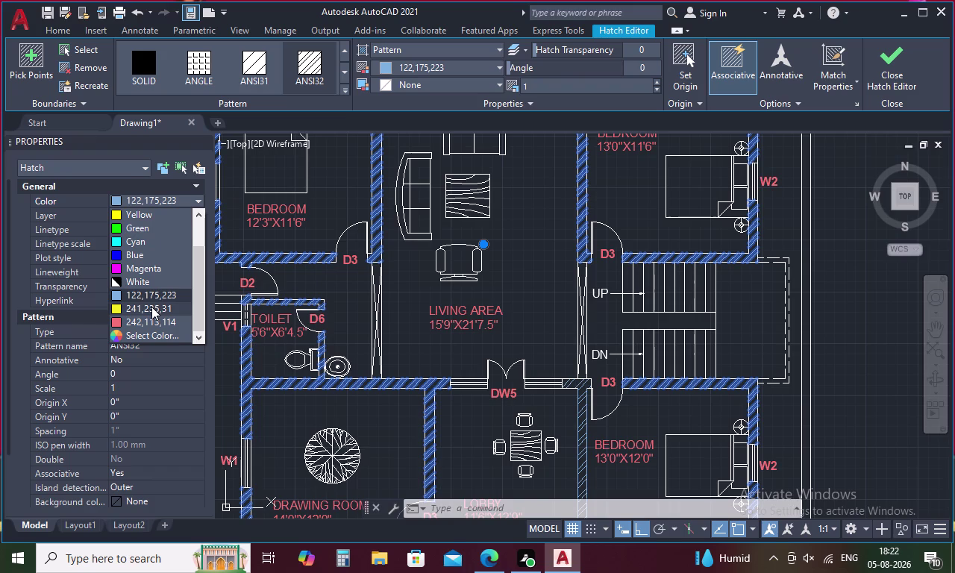
click(151, 307)
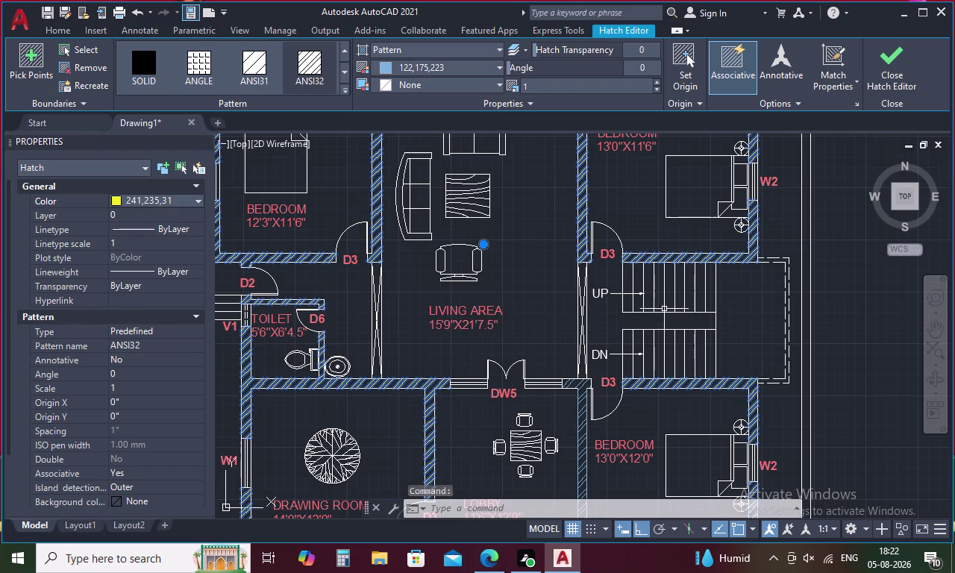
click(843, 305)
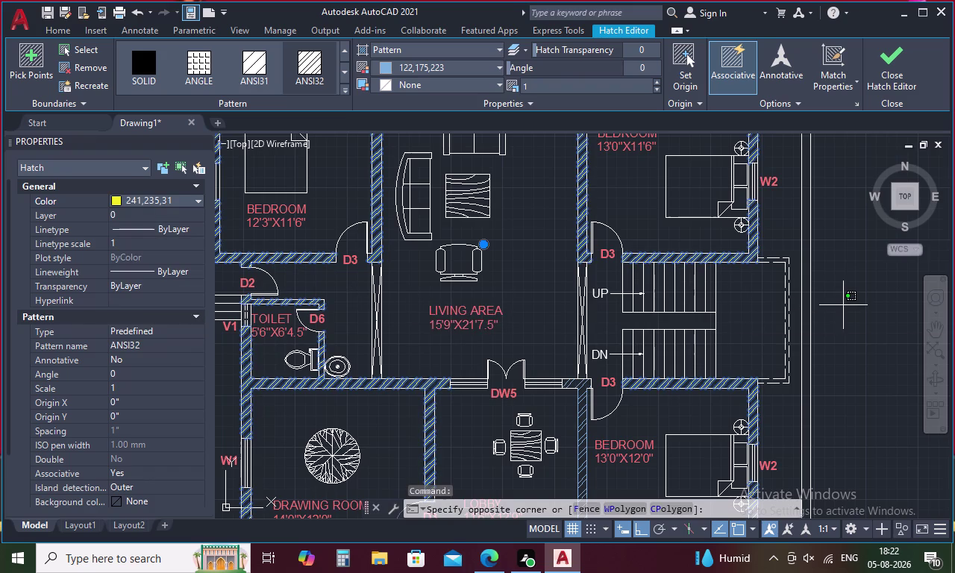
key(Escape)
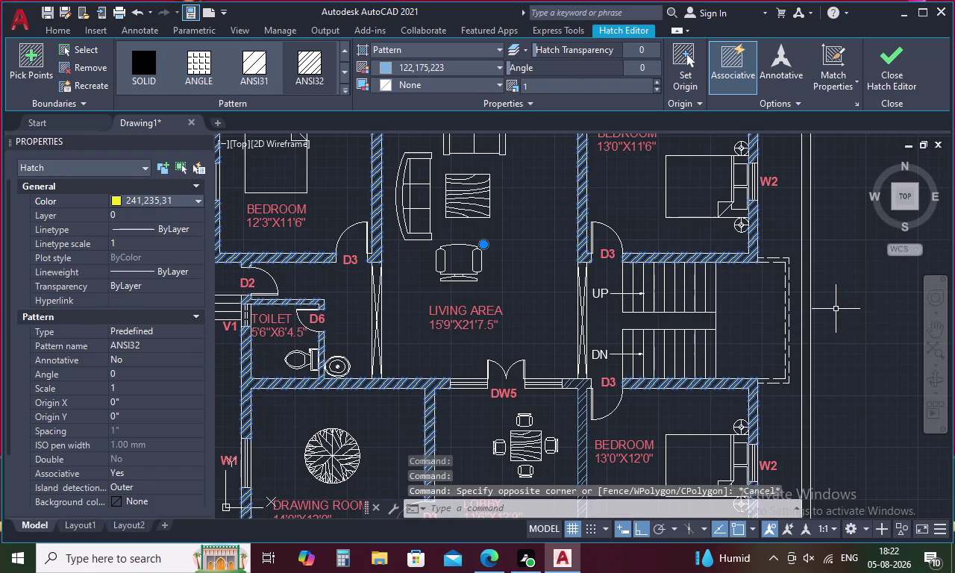
Deselect the yellow wall hatch and zoom out on the plan.
key(Escape)
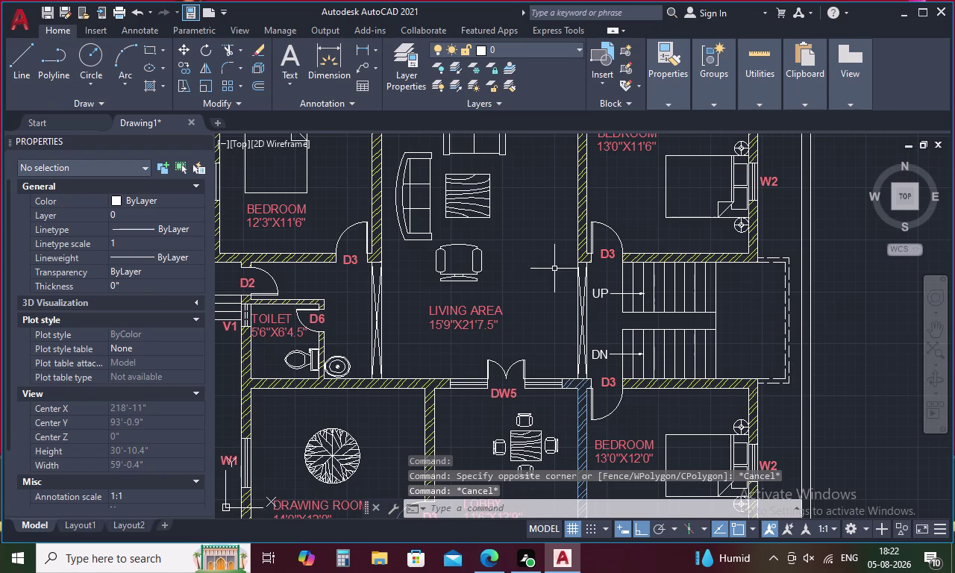
scroll(down, 3)
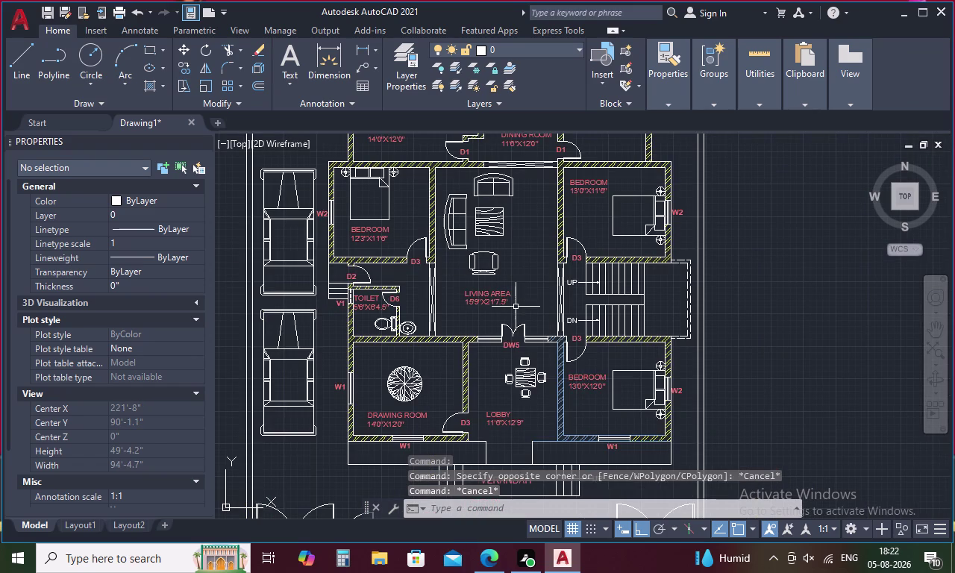
scroll(down, 3)
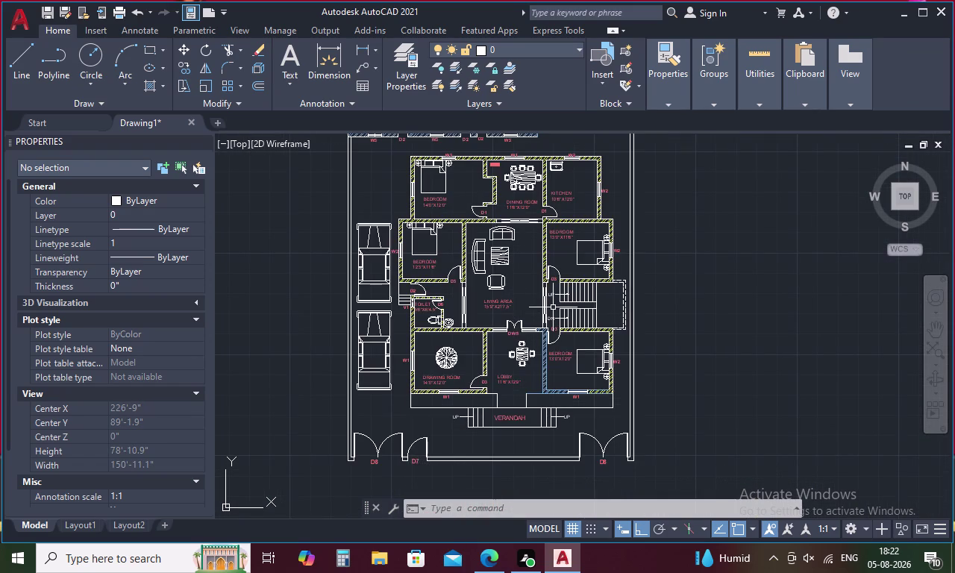
Modify ISO-25 to make dimension lines green and extension lines blue.
key(d)
key(Return)
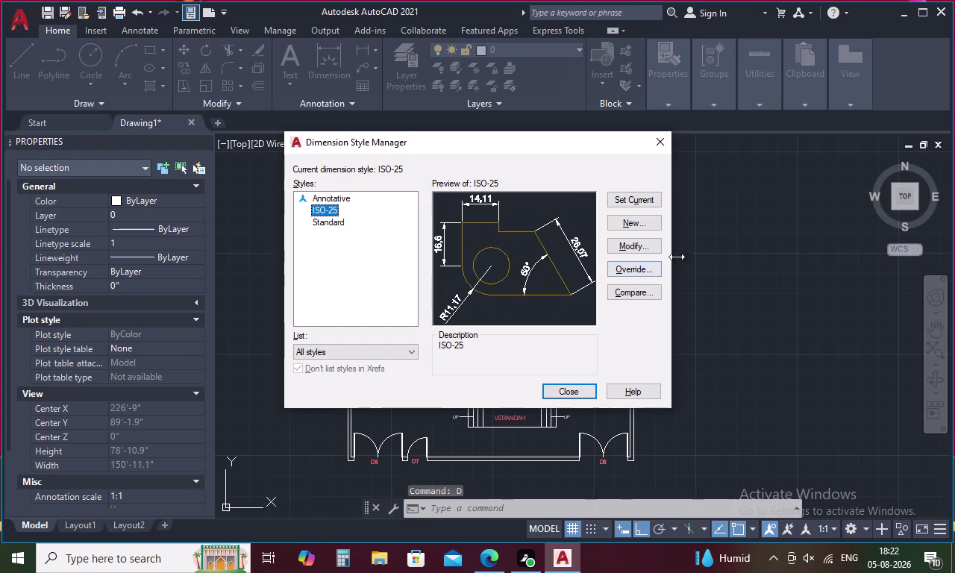
click(645, 248)
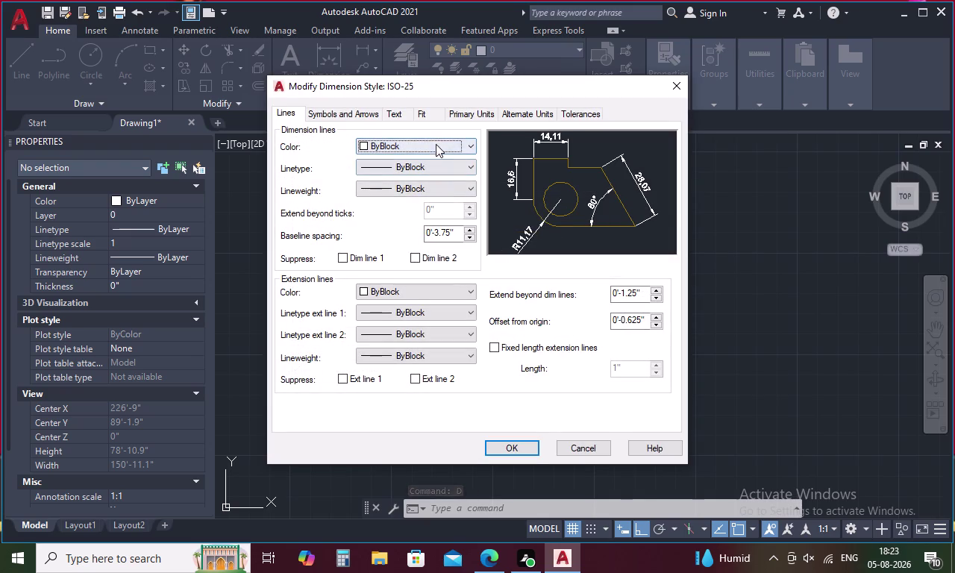
click(464, 148)
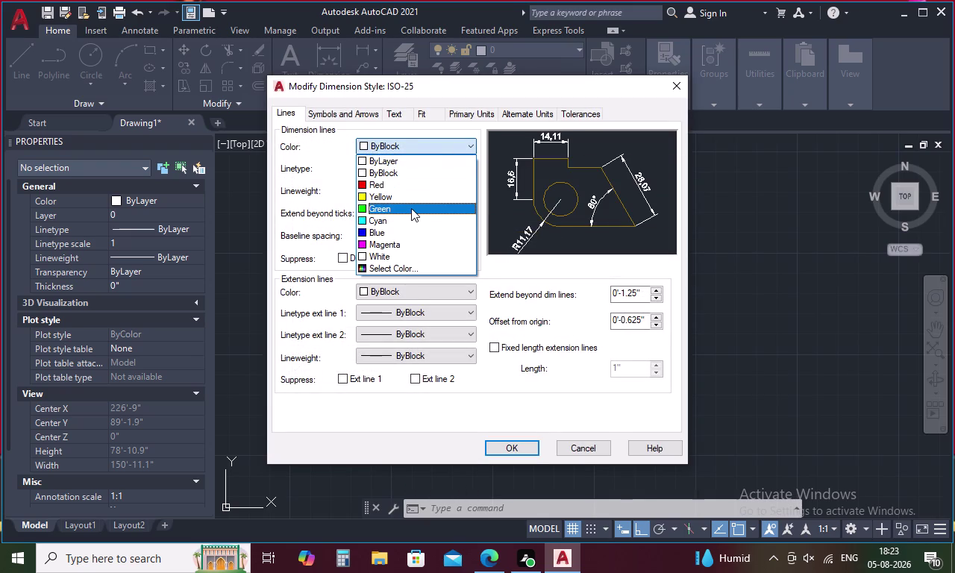
click(411, 209)
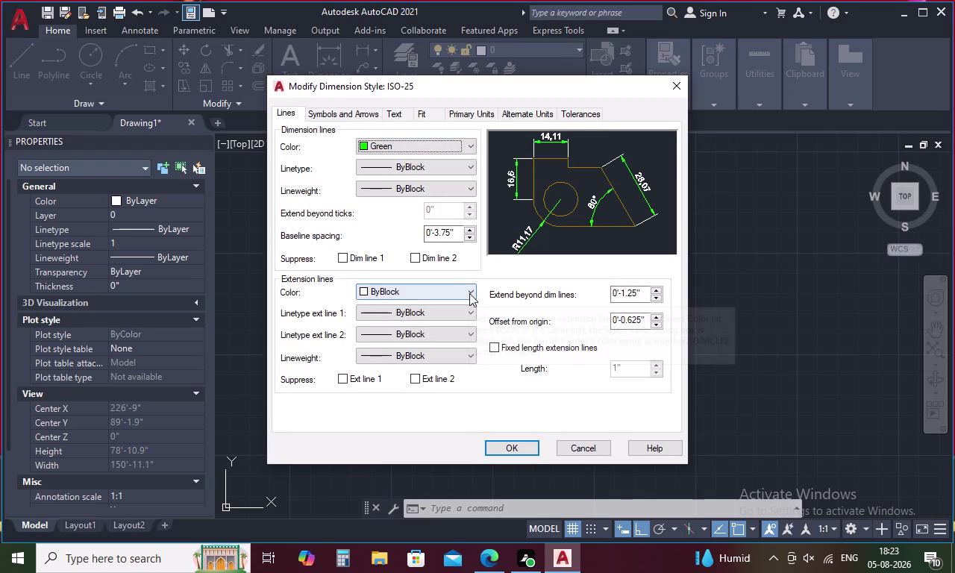
click(470, 293)
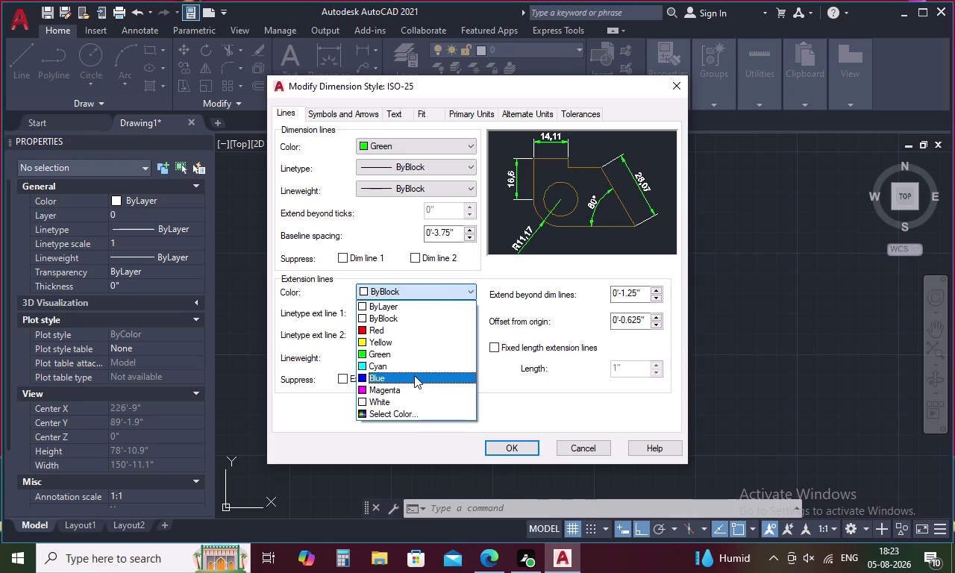
click(415, 376)
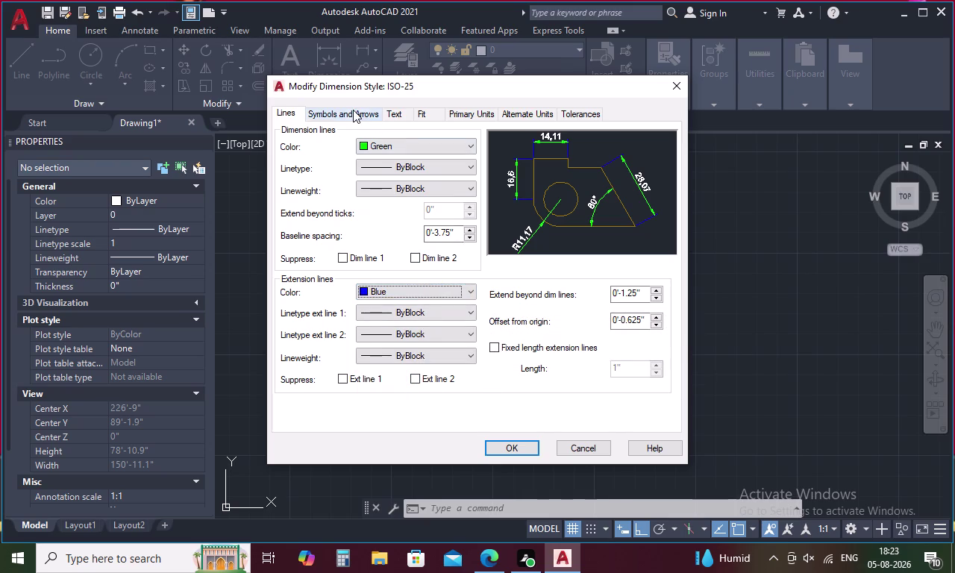
Set the ISO-25 arrow size to 6.
click(353, 110)
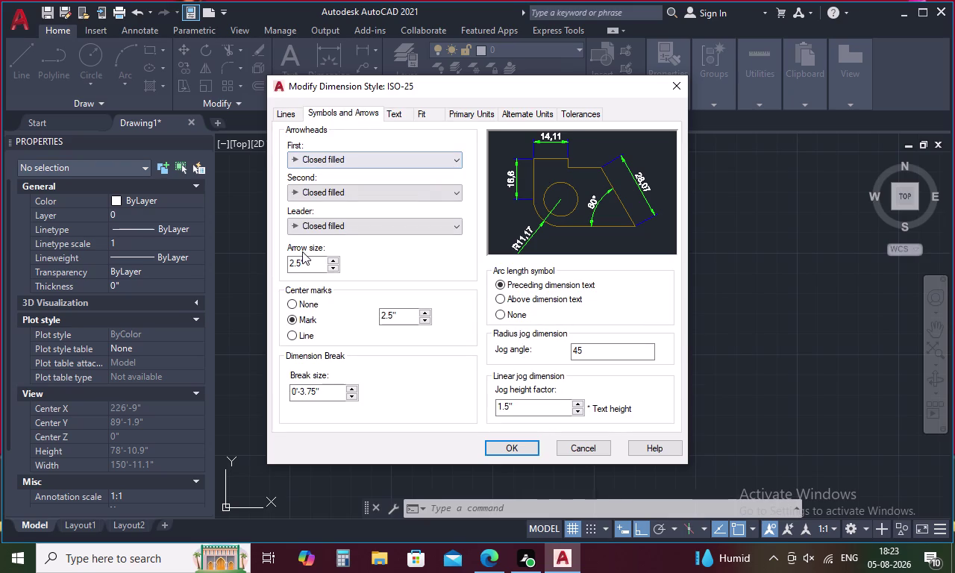
click(302, 262)
key(BackSpace)
key(BackSpace)
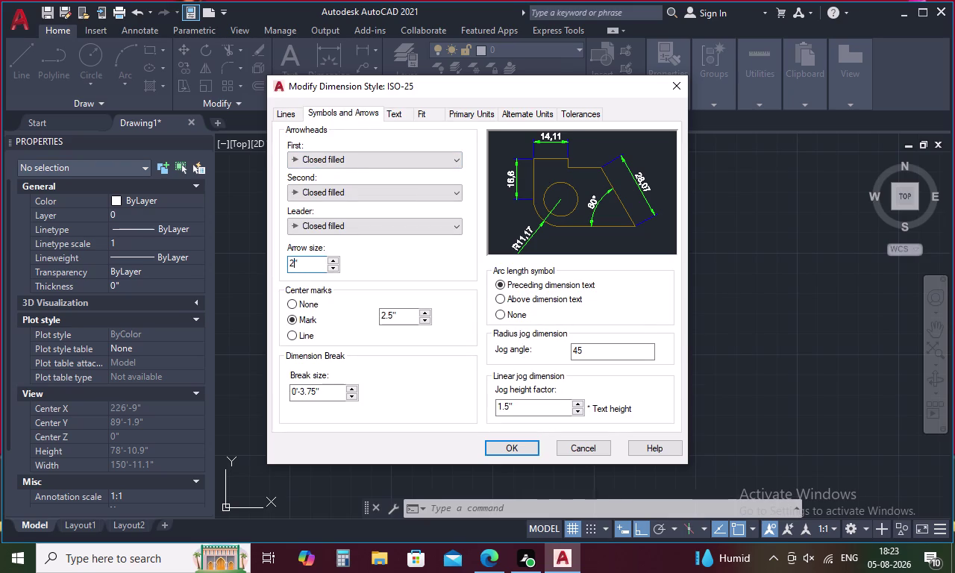
key(BackSpace)
key(5)
key(BackSpace)
key(6)
key(Return)
click(402, 113)
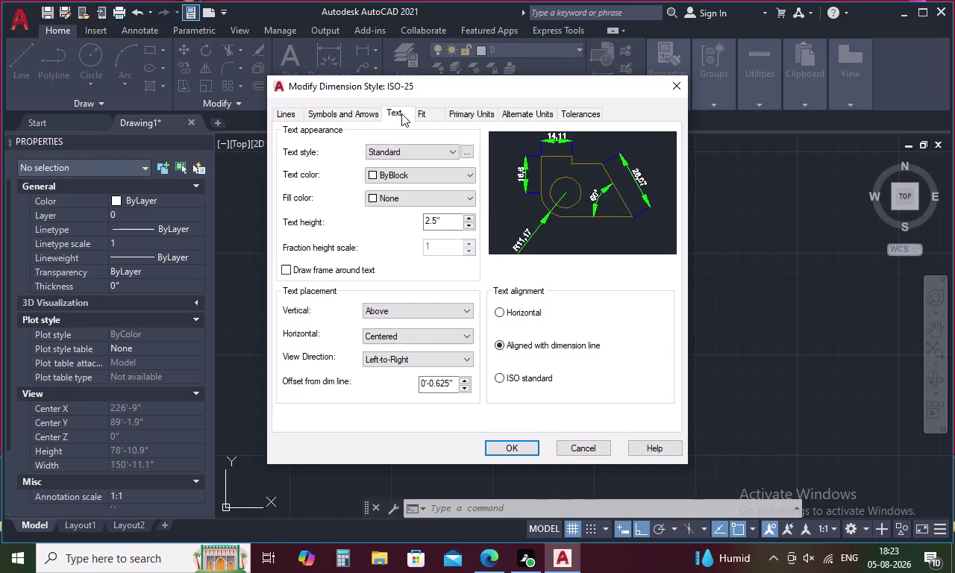
Make the dimension text Magenta with a text height of 6.
click(411, 174)
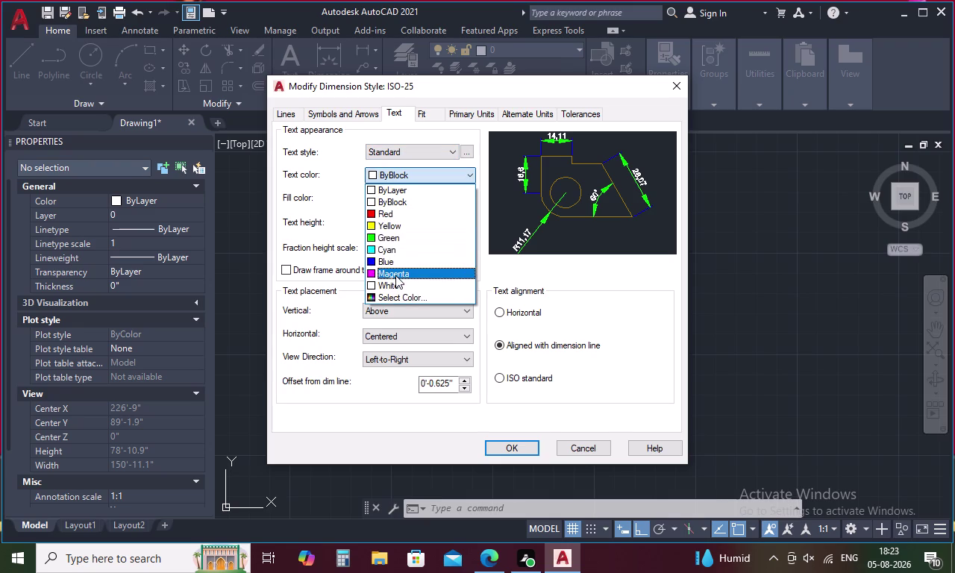
click(396, 275)
click(445, 223)
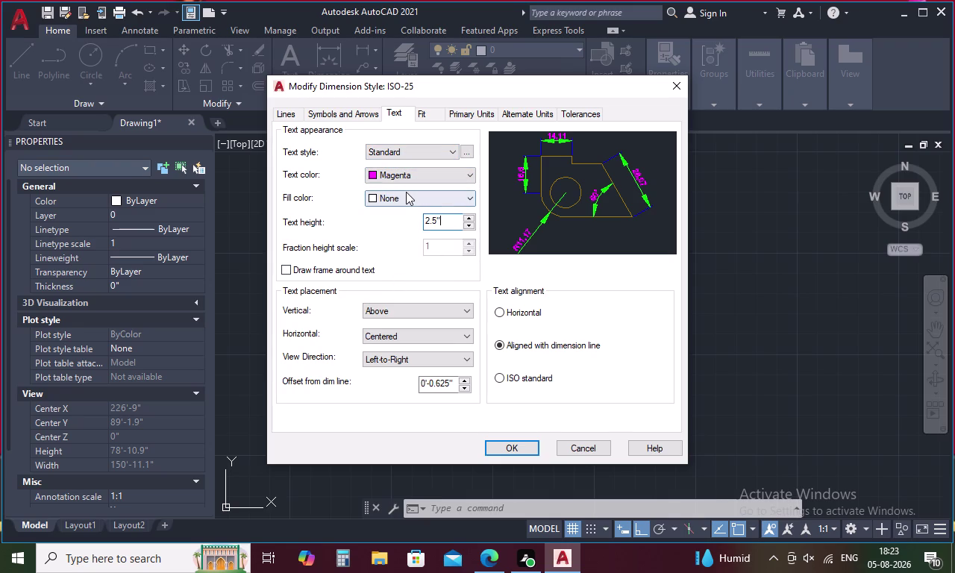
key(BackSpace)
key(BackSpace)
key(BackSpace)
key(BackSpace)
key(6)
key(Return)
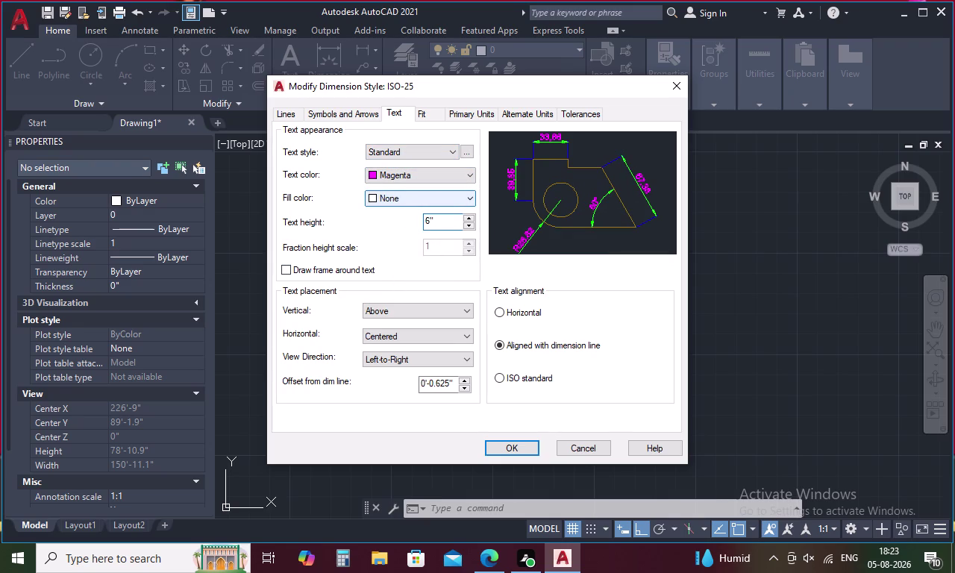
Confirm the ISO-25 changes and close the Dimension Style Manager.
click(485, 113)
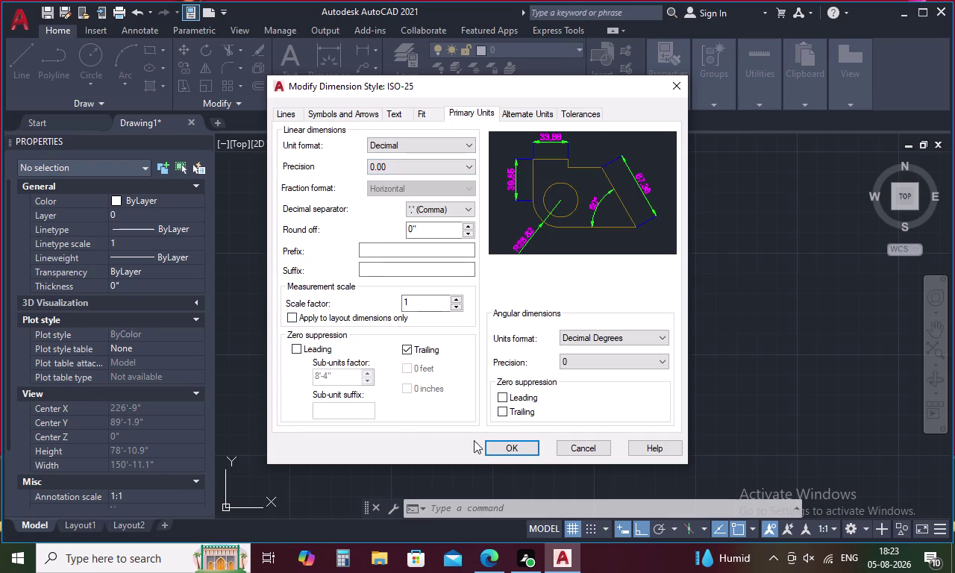
click(521, 447)
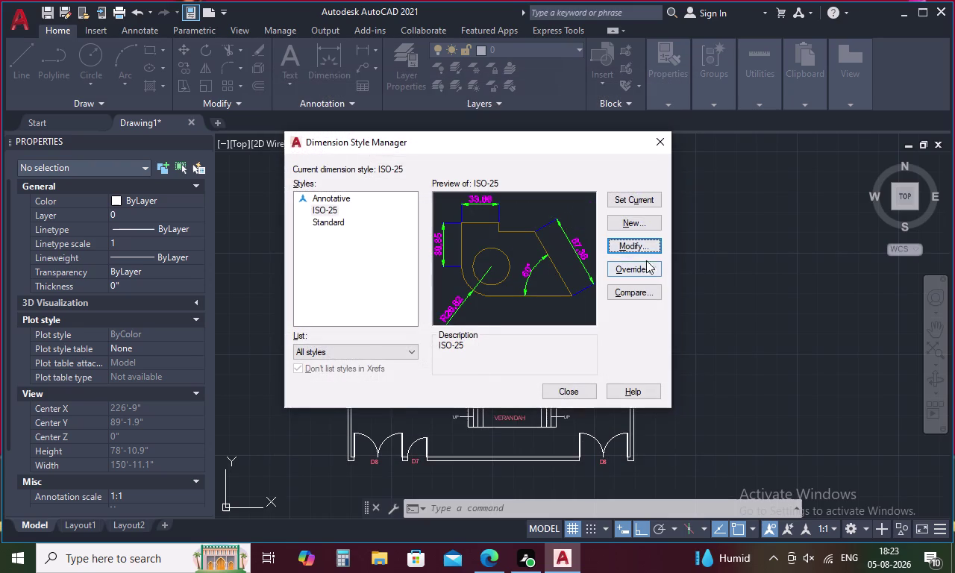
click(633, 196)
click(586, 394)
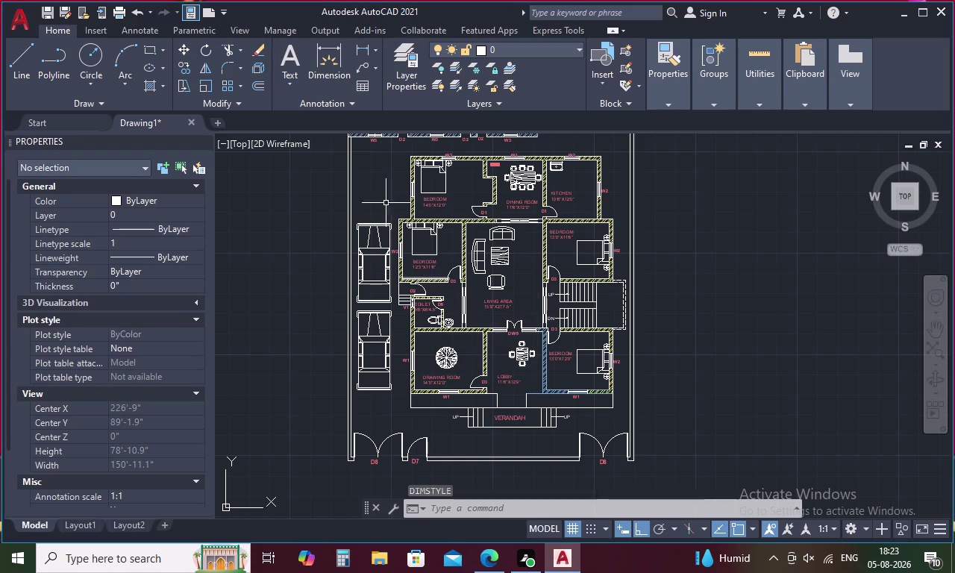
click(358, 47)
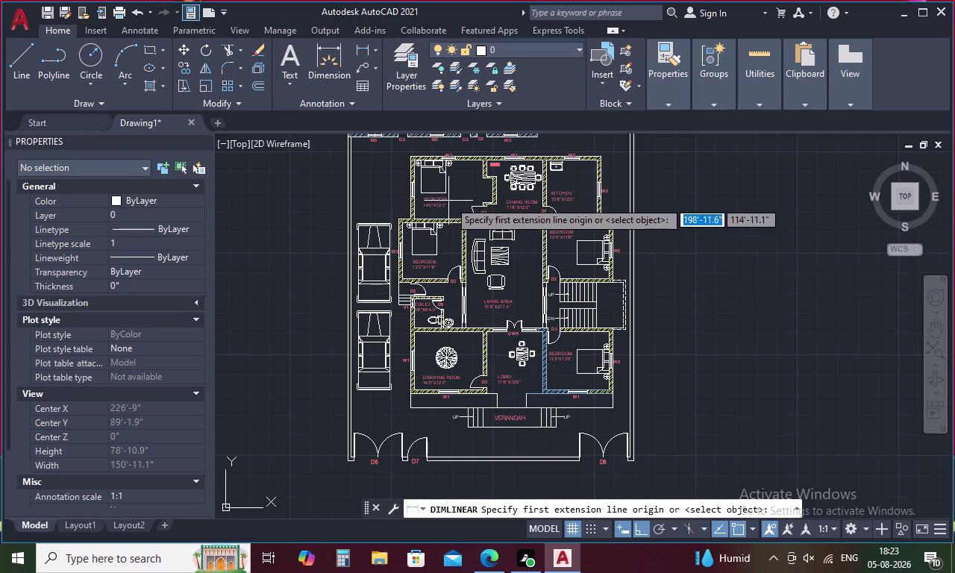
Pick the top-left and top-right wall corners for a linear dimension, then cancel it.
middle_drag(461, 199, 487, 361)
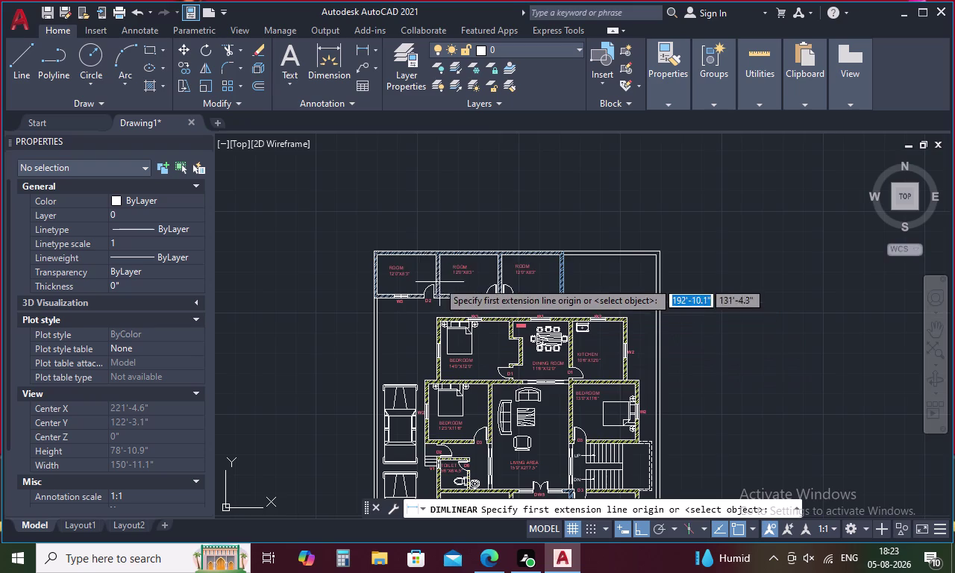
scroll(up, 3)
click(285, 221)
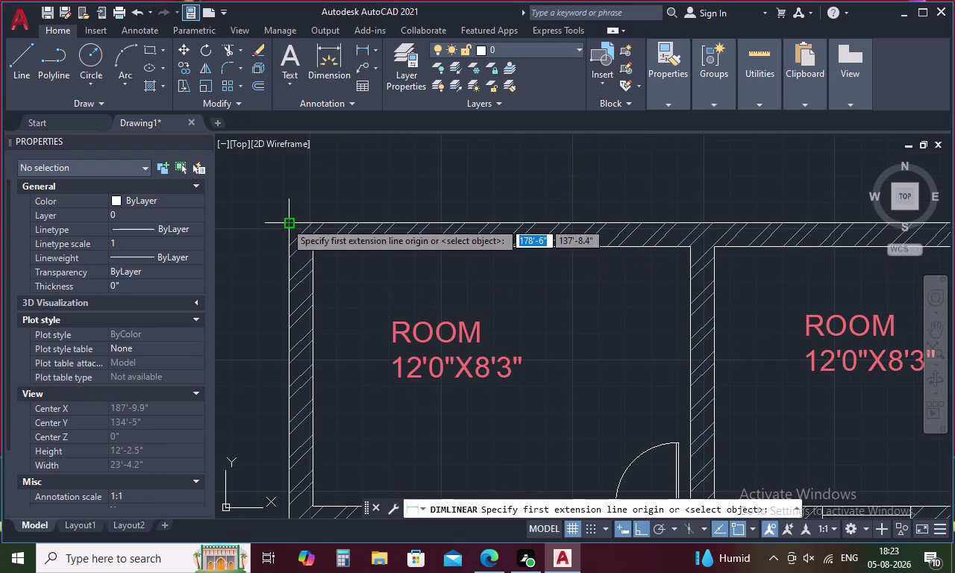
scroll(down, 3)
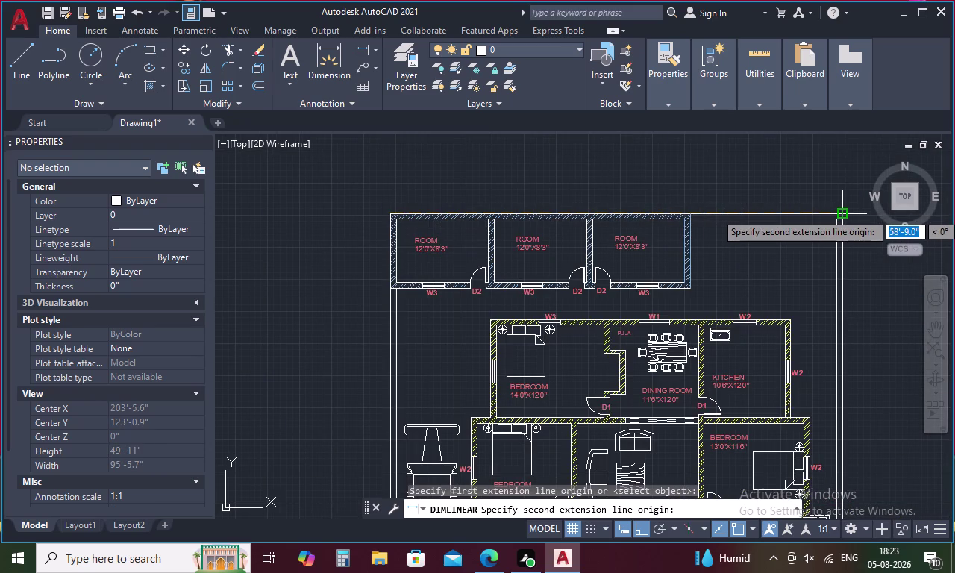
scroll(up, 3)
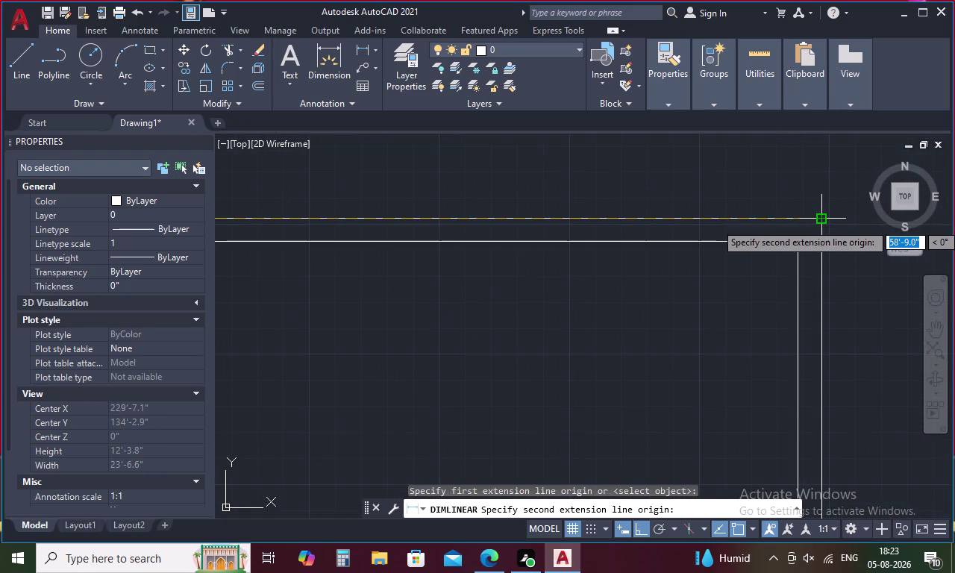
click(819, 223)
middle_drag(795, 185, 899, 227)
scroll(down, 3)
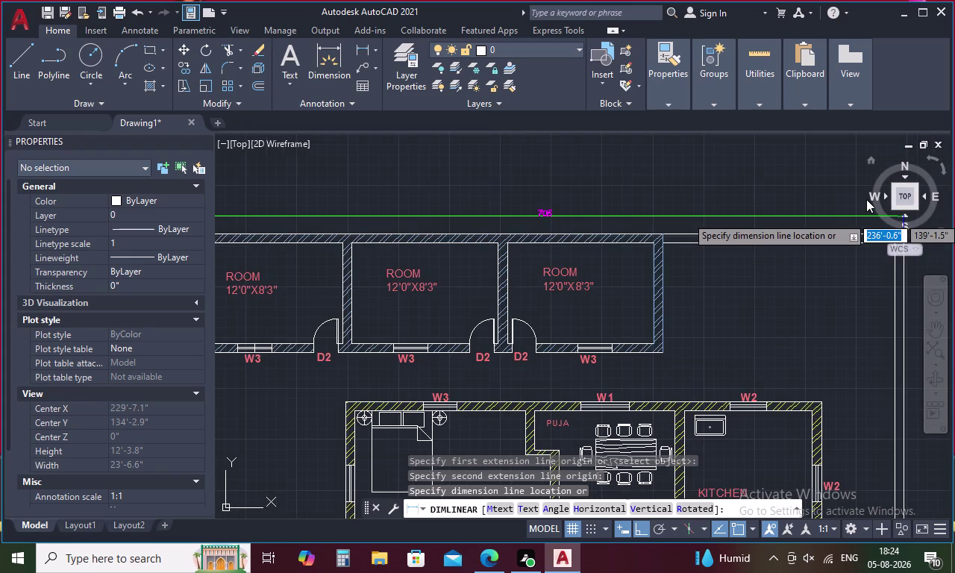
scroll(down, 3)
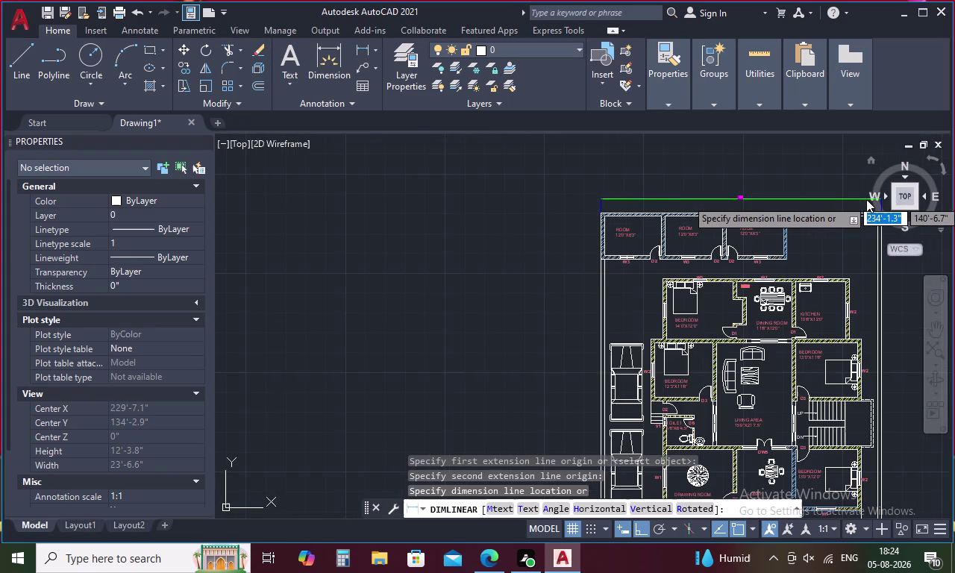
scroll(up, 3)
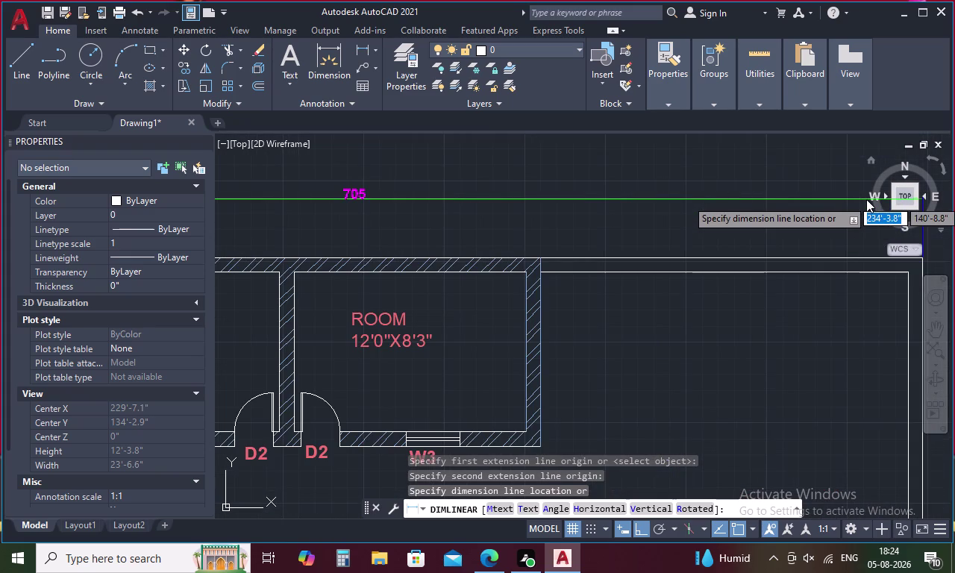
key(Escape)
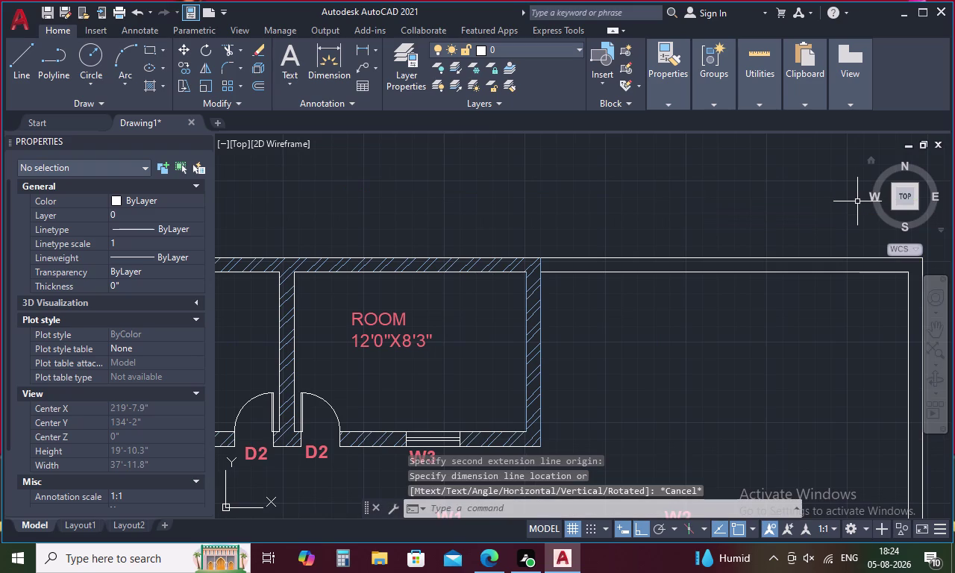
Switch ISO-25 primary units to Engineering and set it as the current style.
key(d)
key(Return)
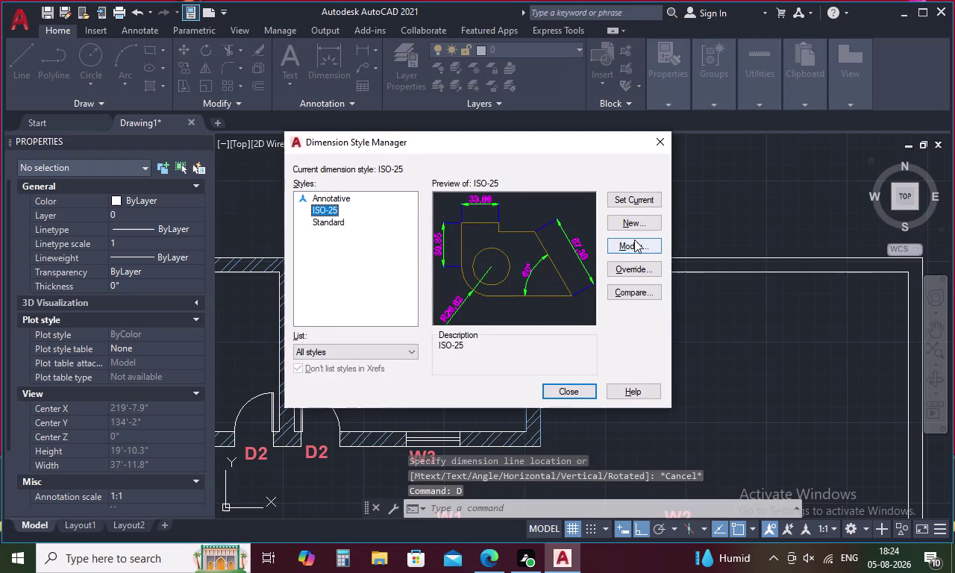
click(635, 242)
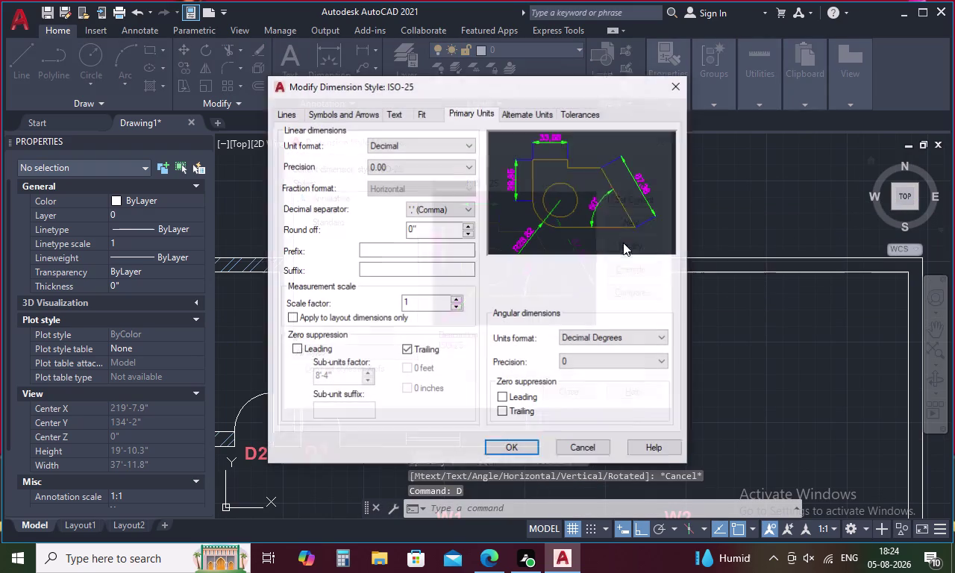
click(446, 137)
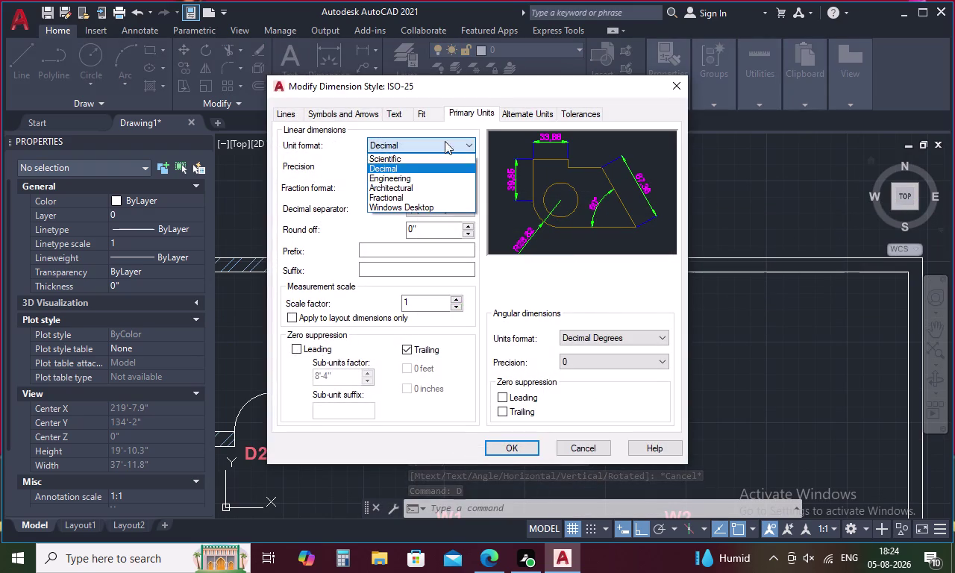
click(414, 180)
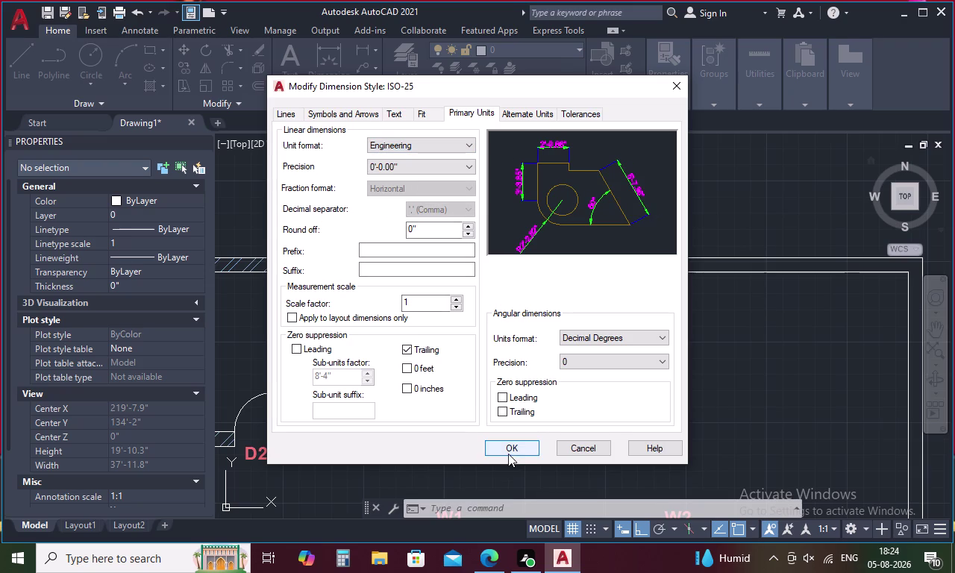
click(516, 450)
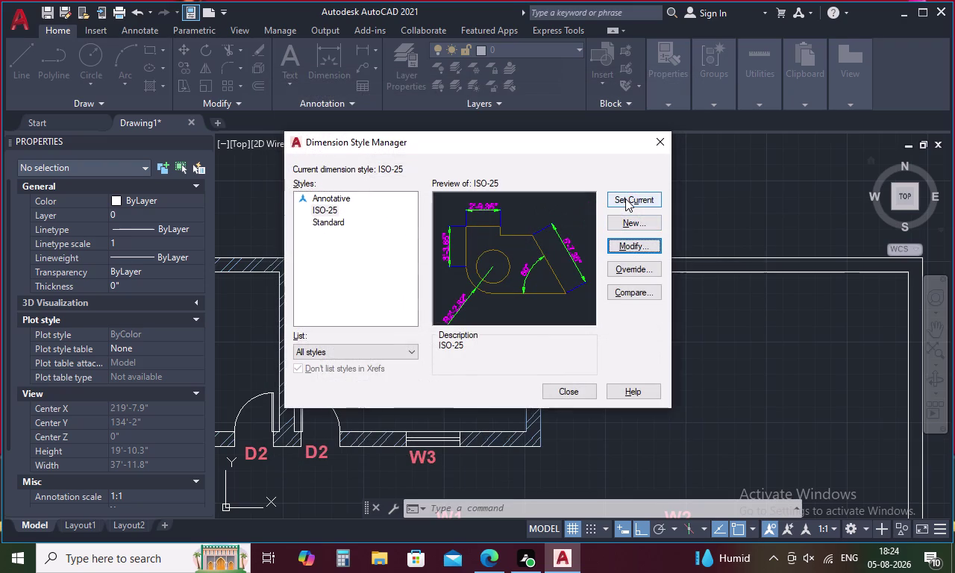
click(626, 198)
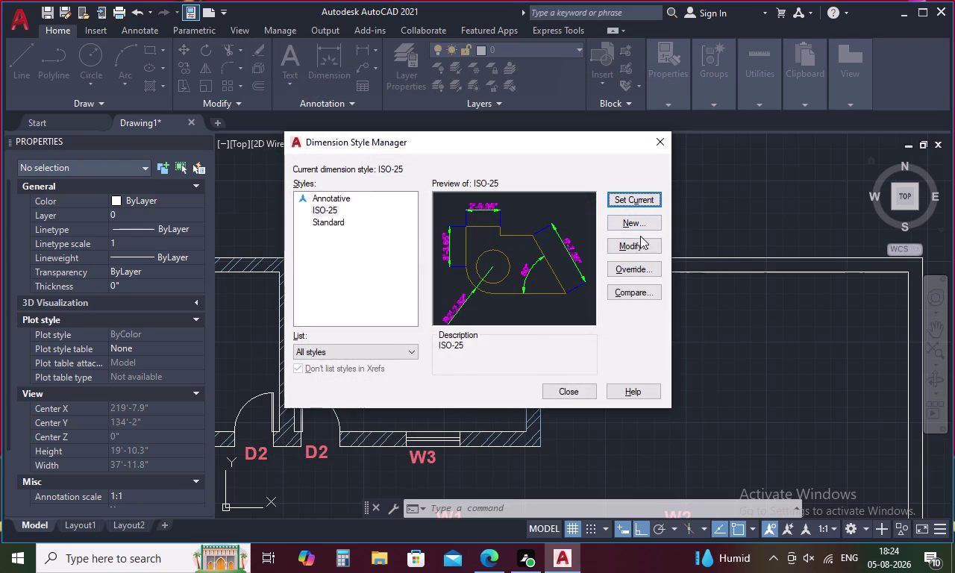
Revise the ISO-25 text height again and close the Dimension Style Manager.
click(640, 242)
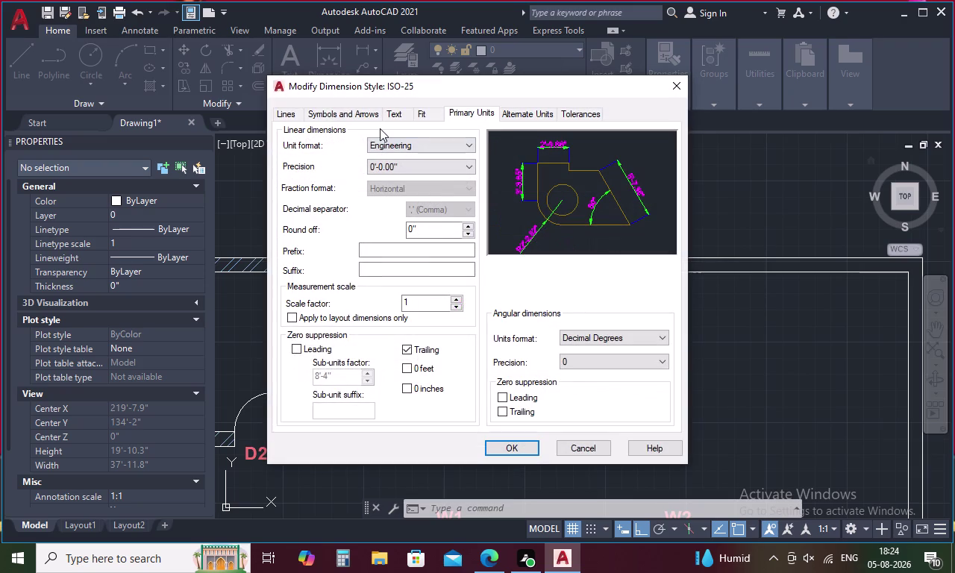
click(397, 112)
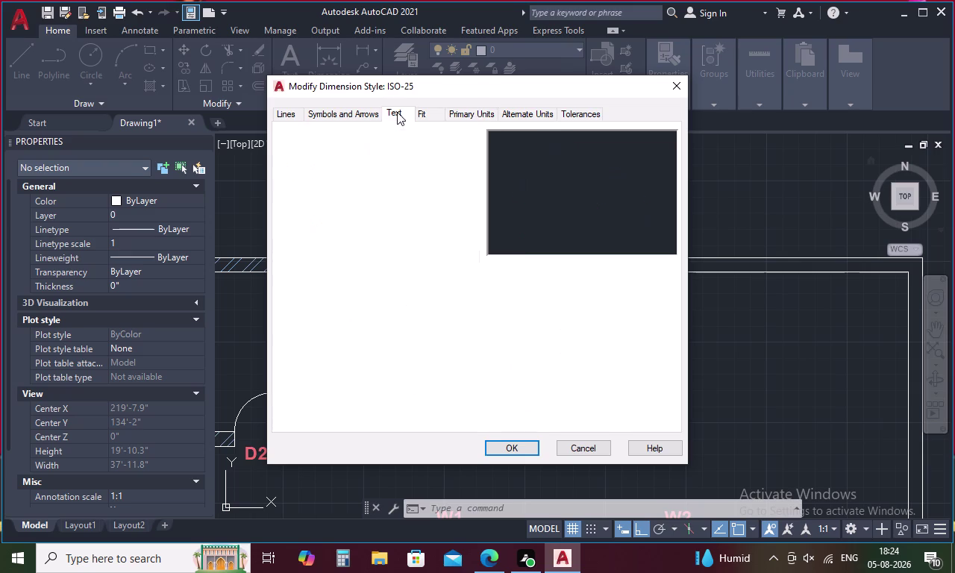
click(446, 222)
key(BackSpace)
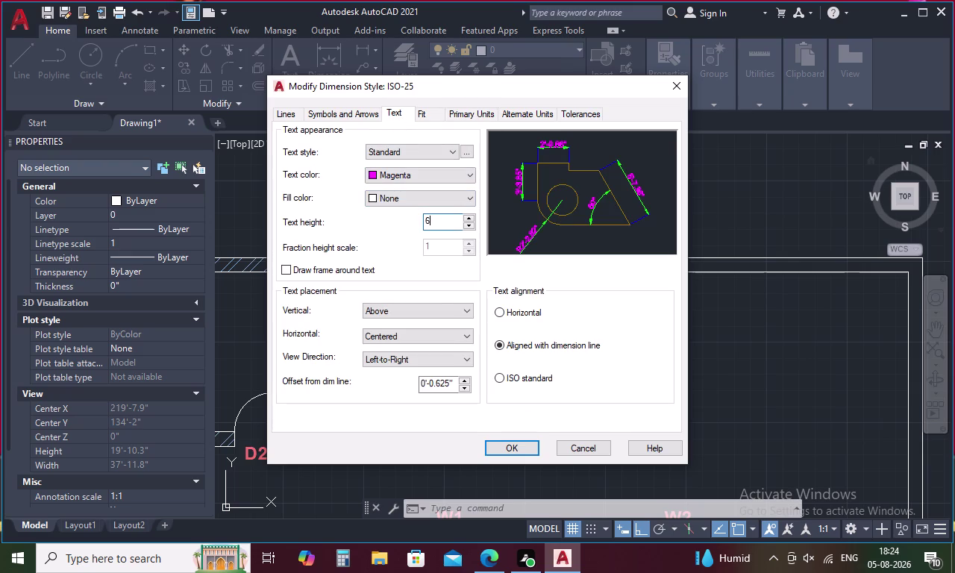
key(BackSpace)
key(8)
key(Return)
click(515, 450)
click(637, 192)
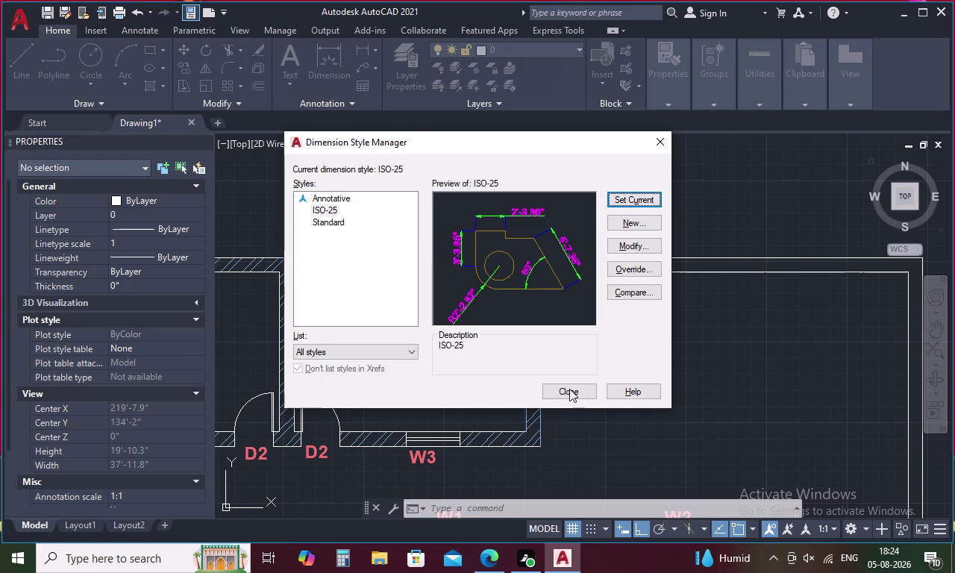
click(570, 389)
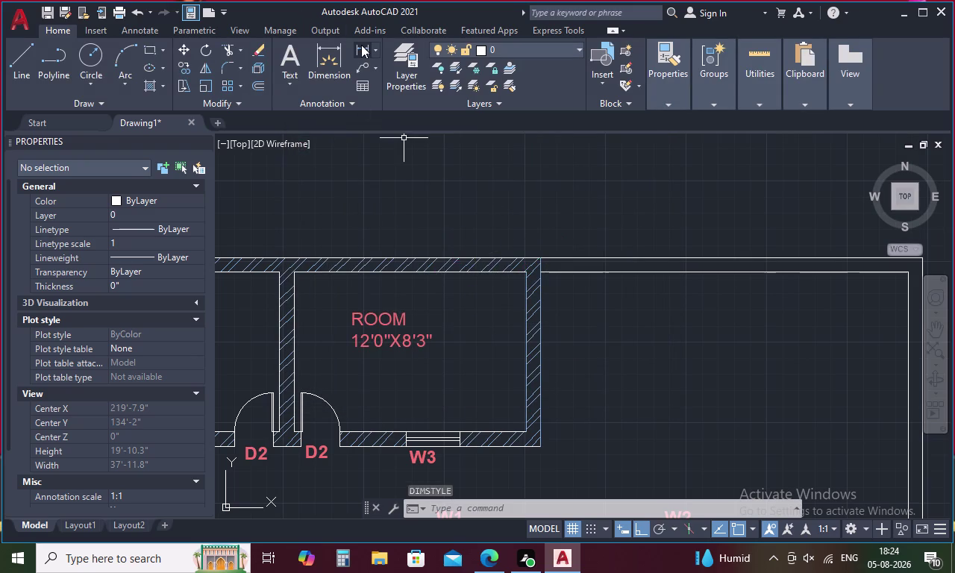
Close the properties panel and adjust the view over the plot.
click(361, 45)
scroll(down, 3)
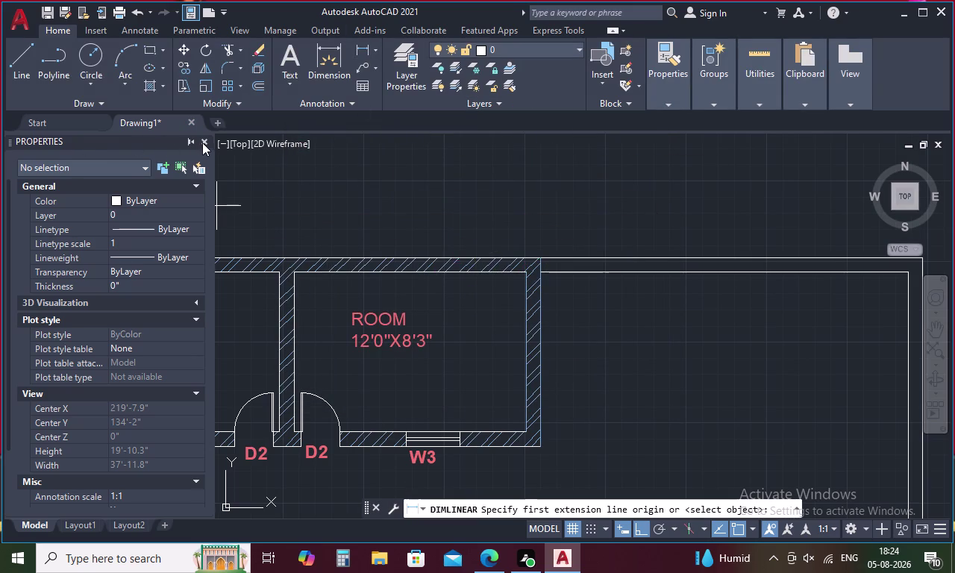
click(203, 142)
scroll(down, 3)
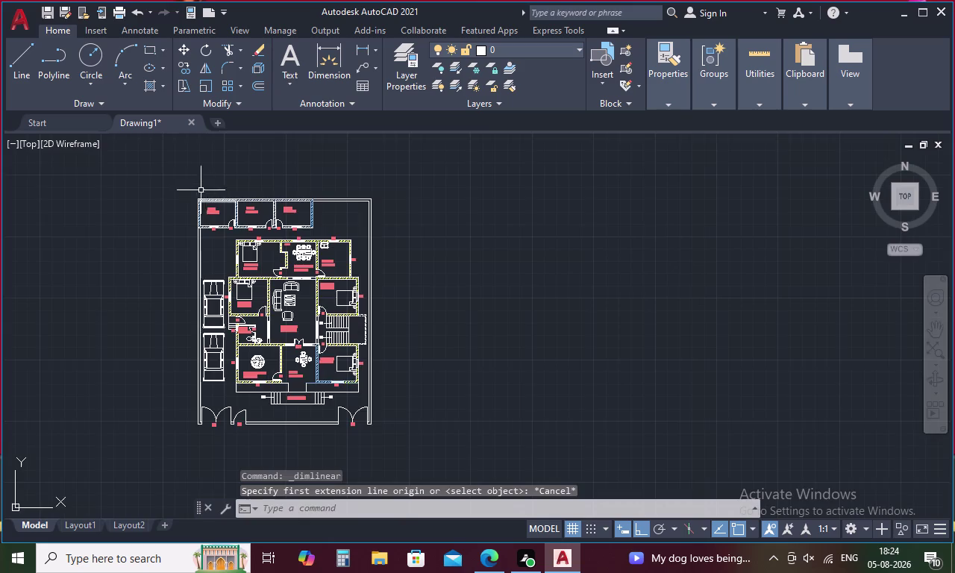
scroll(up, 3)
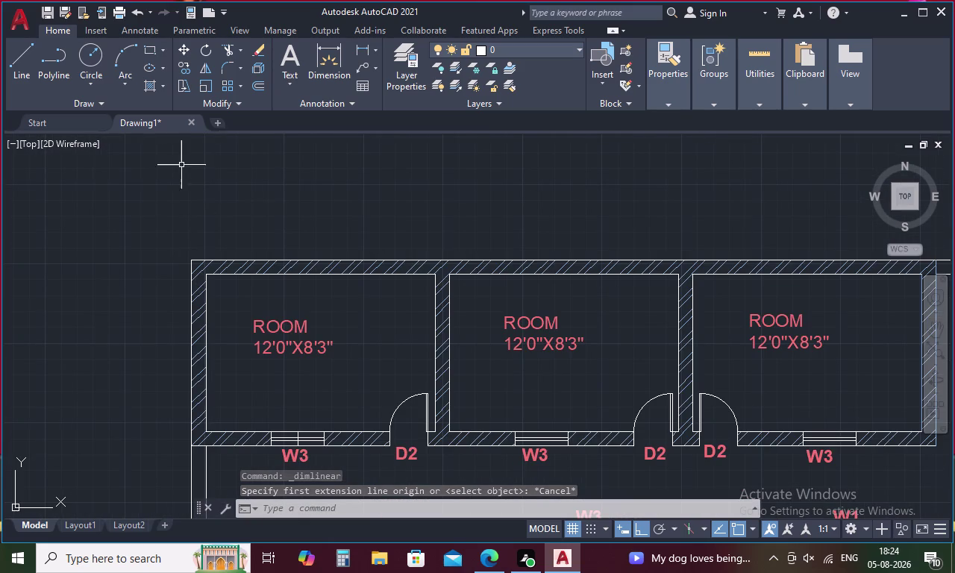
Dimension the plot's top edge corner to corner, then undo it.
click(354, 44)
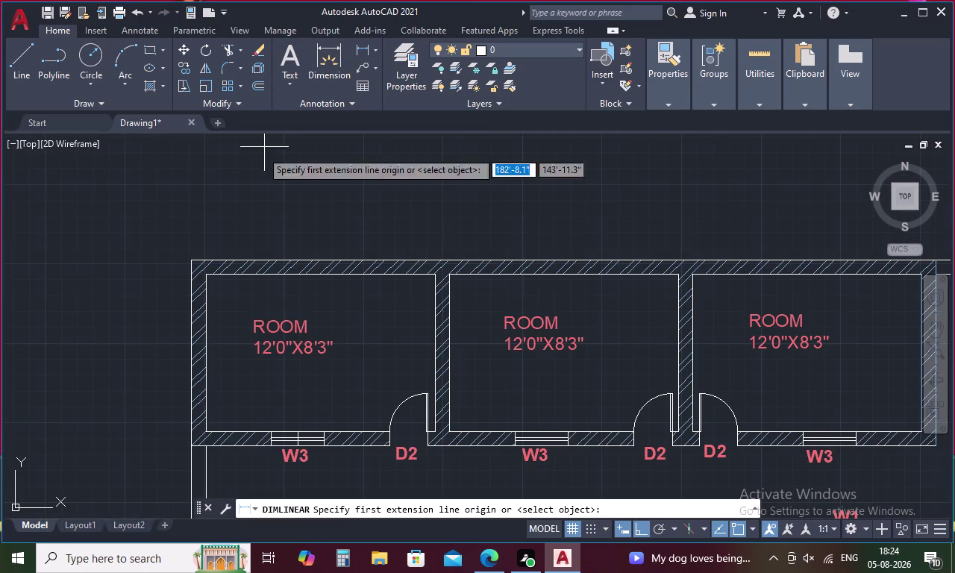
click(188, 262)
scroll(down, 3)
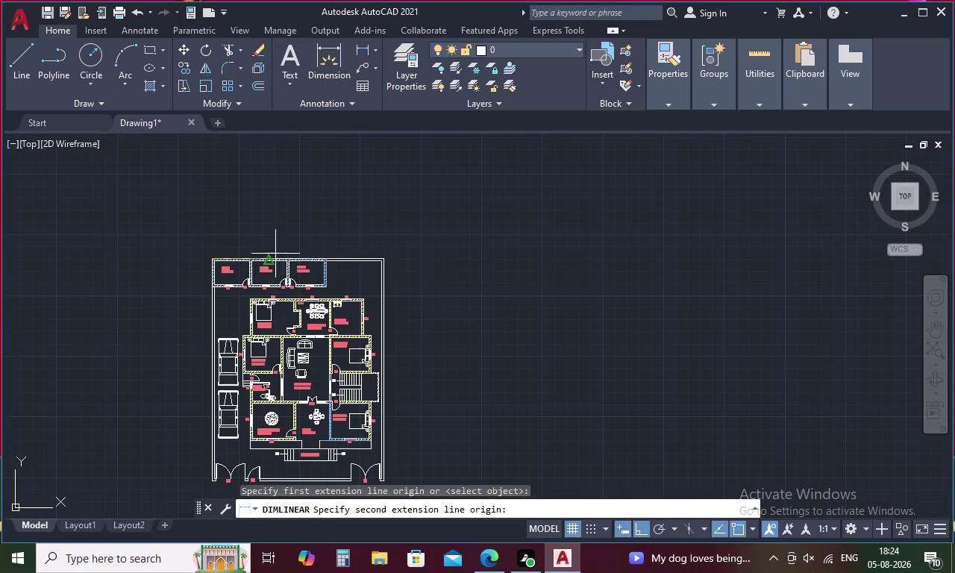
scroll(up, 3)
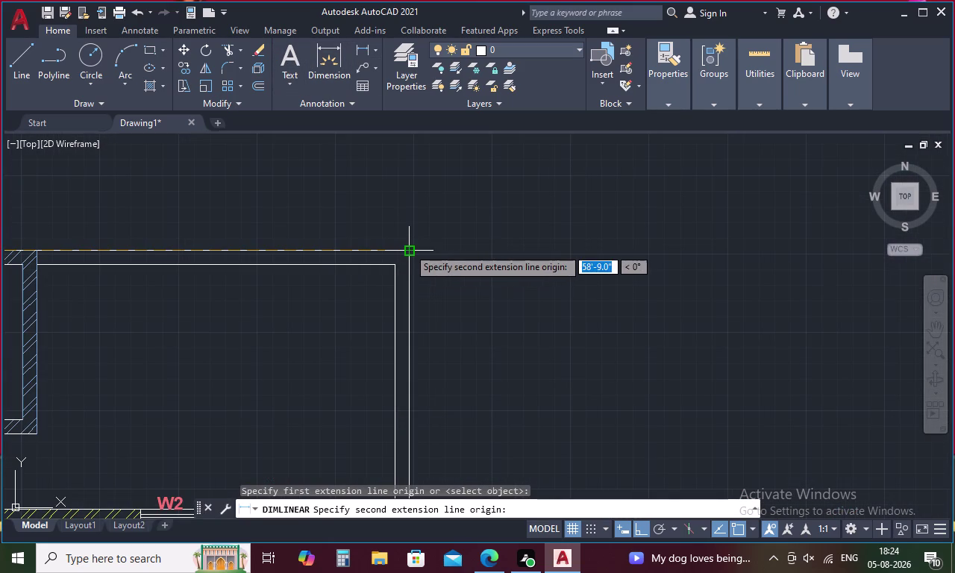
click(408, 248)
scroll(down, 3)
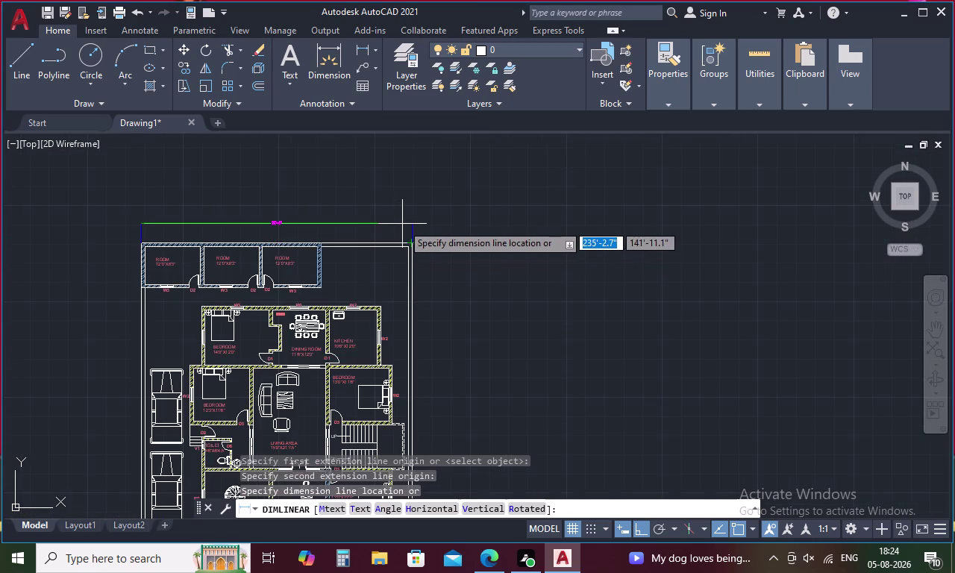
scroll(up, 3)
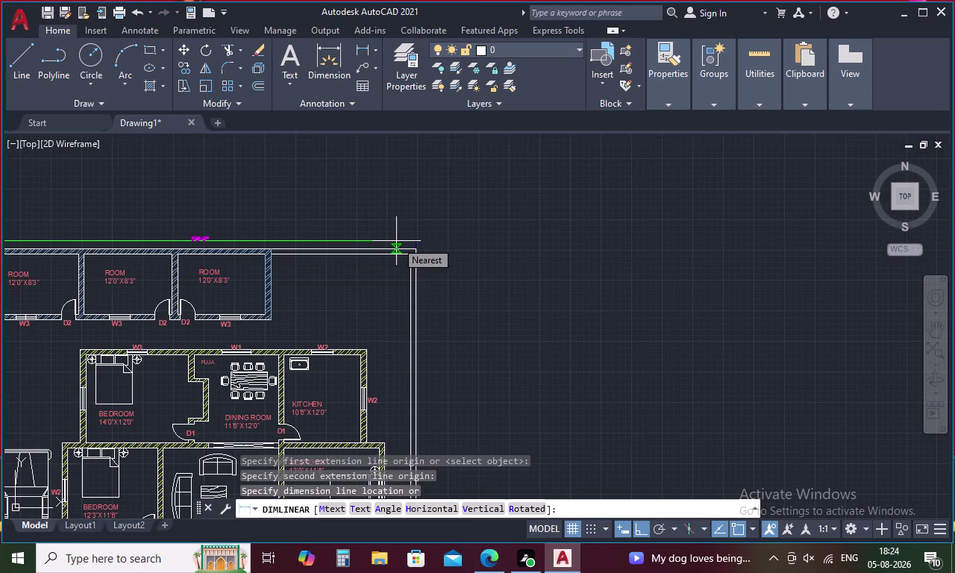
click(397, 241)
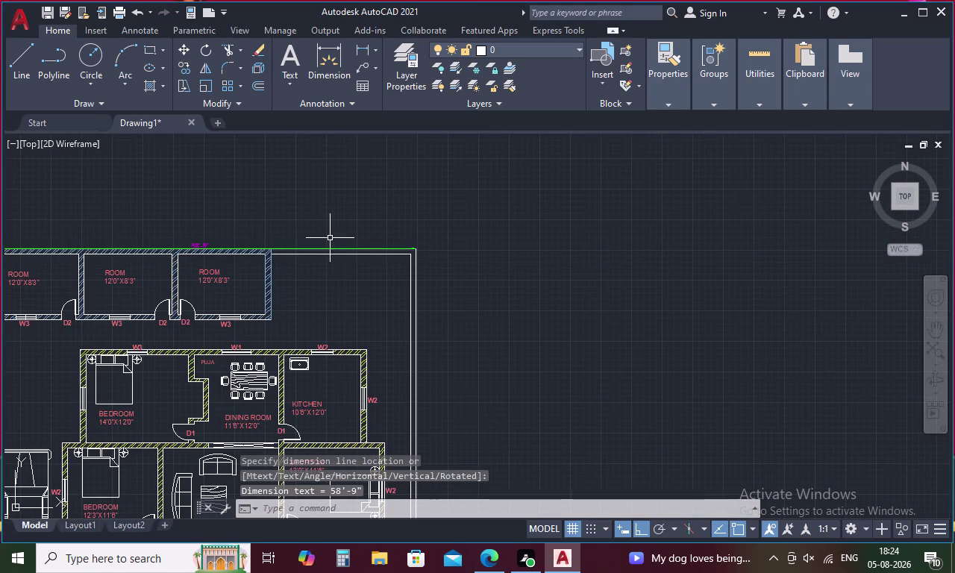
key(ctrl+z)
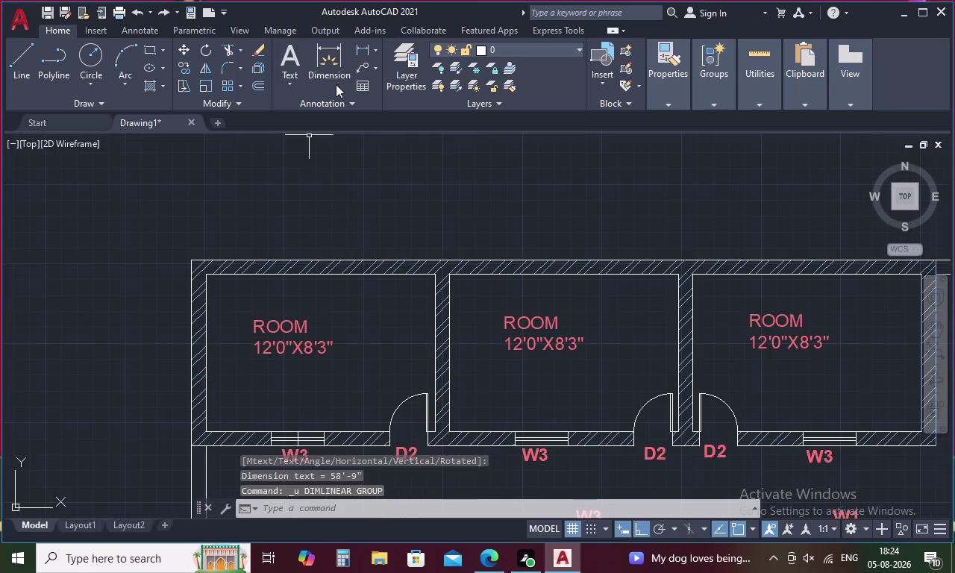
Re-dimension the plot's full top width, placing the line just above the boundary.
click(356, 46)
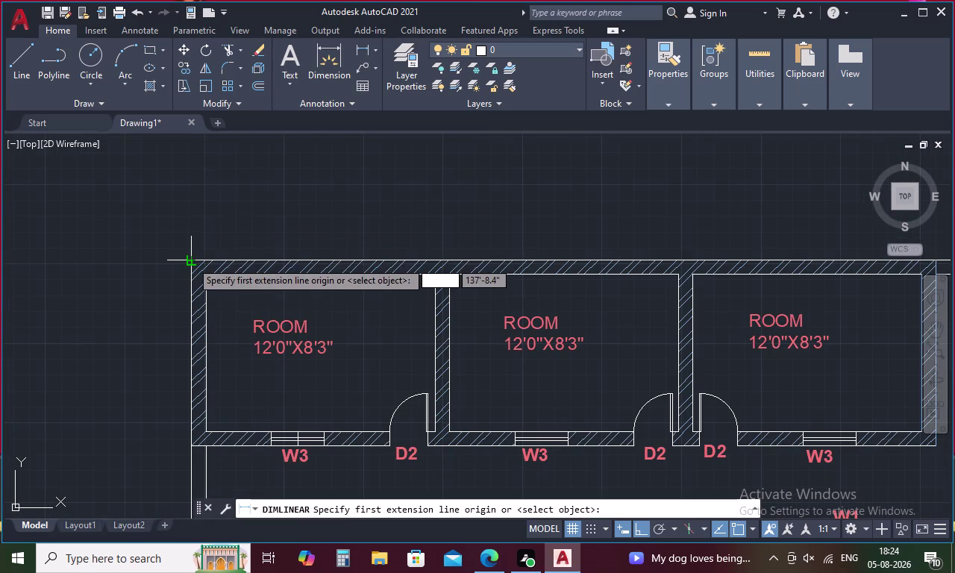
click(191, 261)
scroll(down, 3)
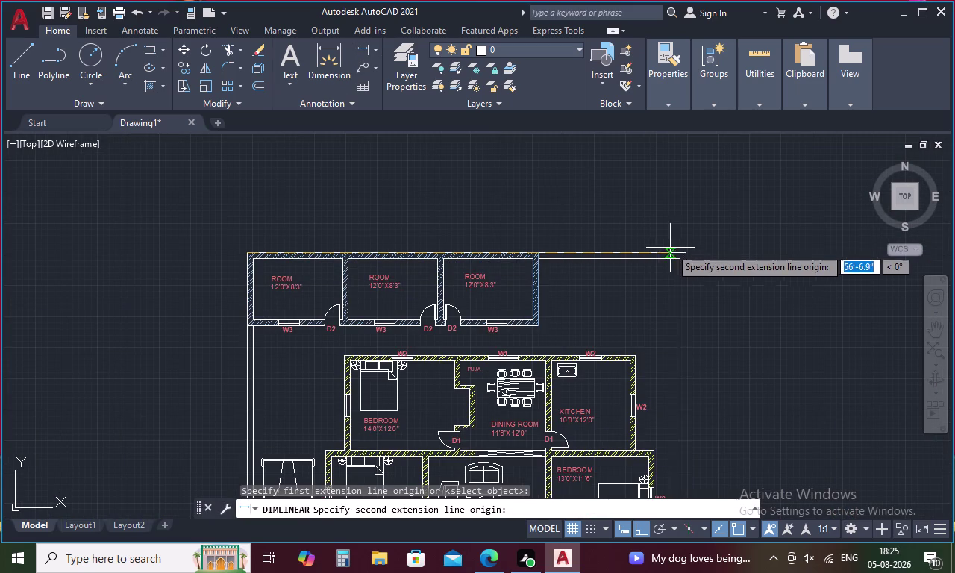
click(683, 250)
click(683, 235)
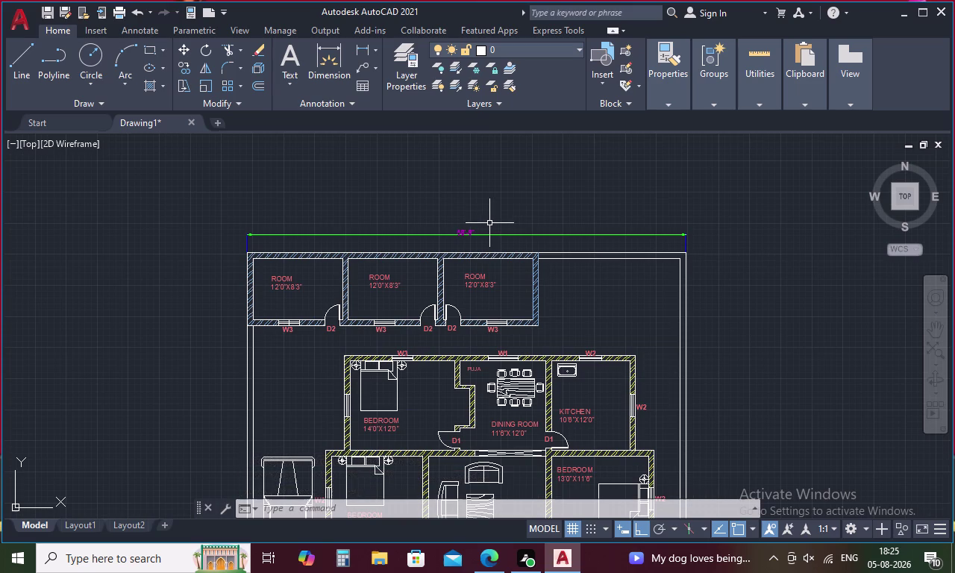
key(space)
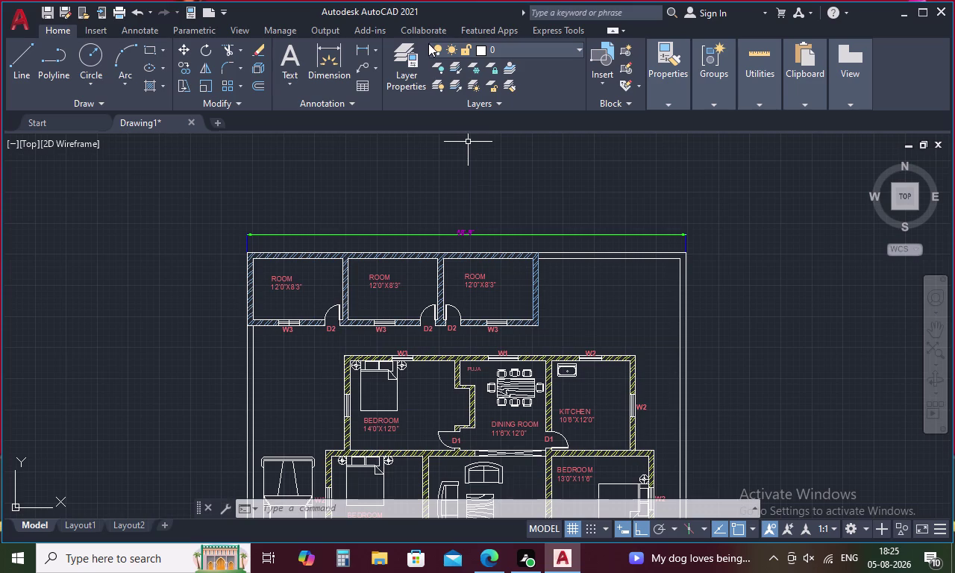
Add a vertical dimension beside the kitchen from the plot's top edge to the kitchen wall.
key(space)
key(space)
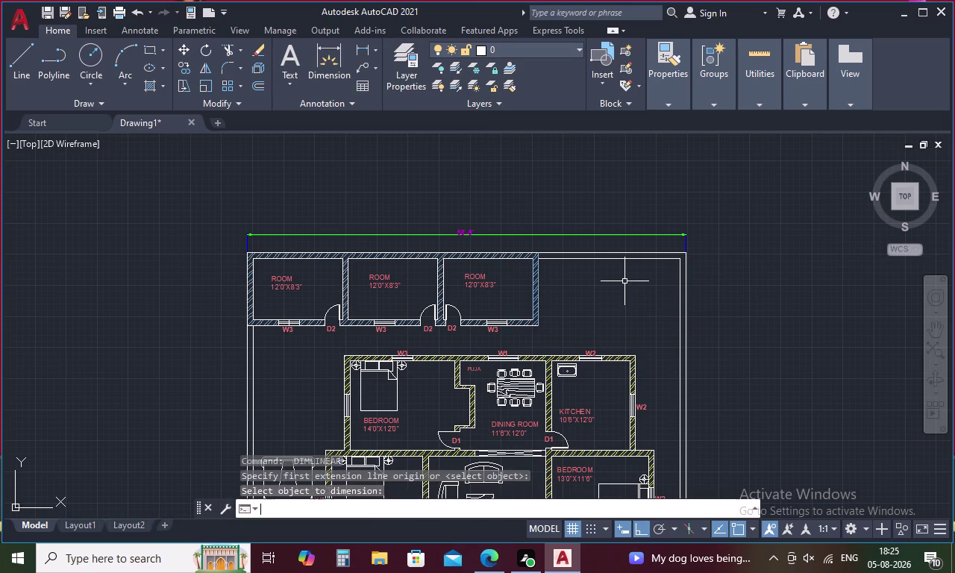
key(space)
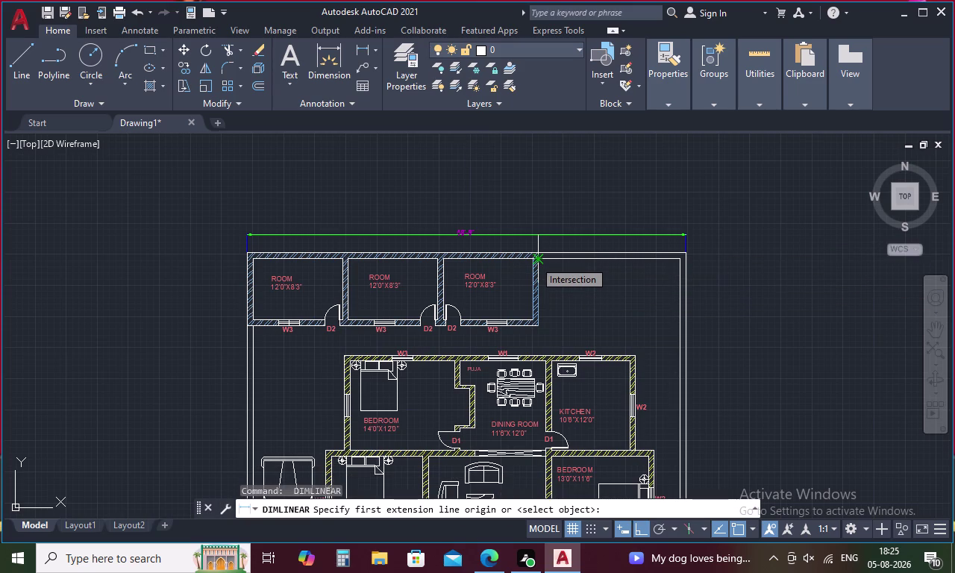
click(638, 352)
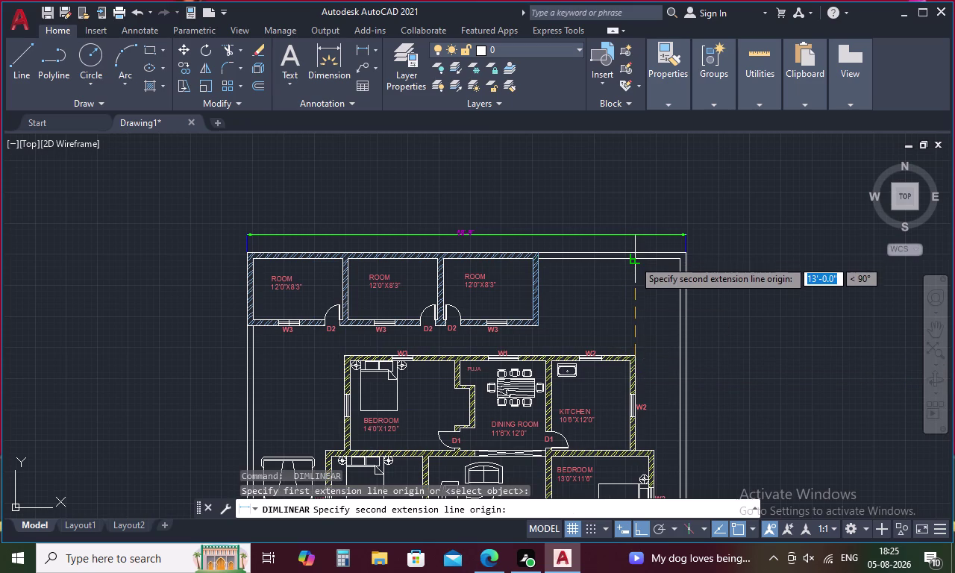
click(634, 260)
click(644, 269)
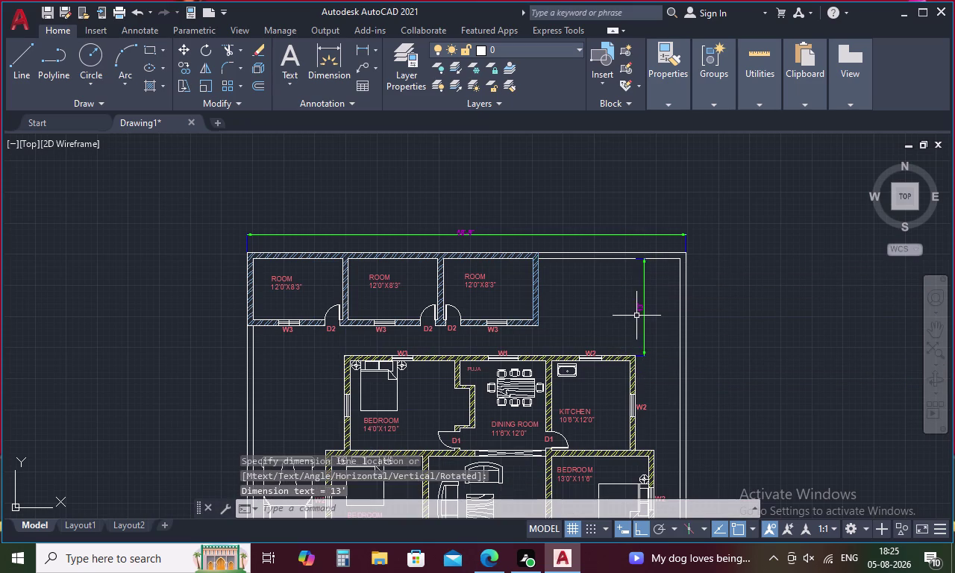
Override the vertical dimension text to read 13'9".
double_click(638, 309)
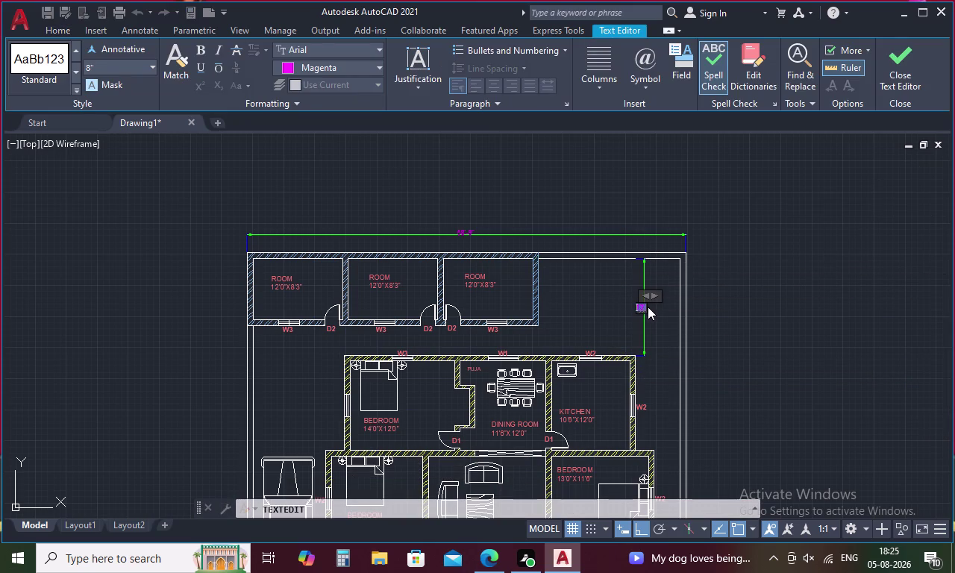
scroll(up, 3)
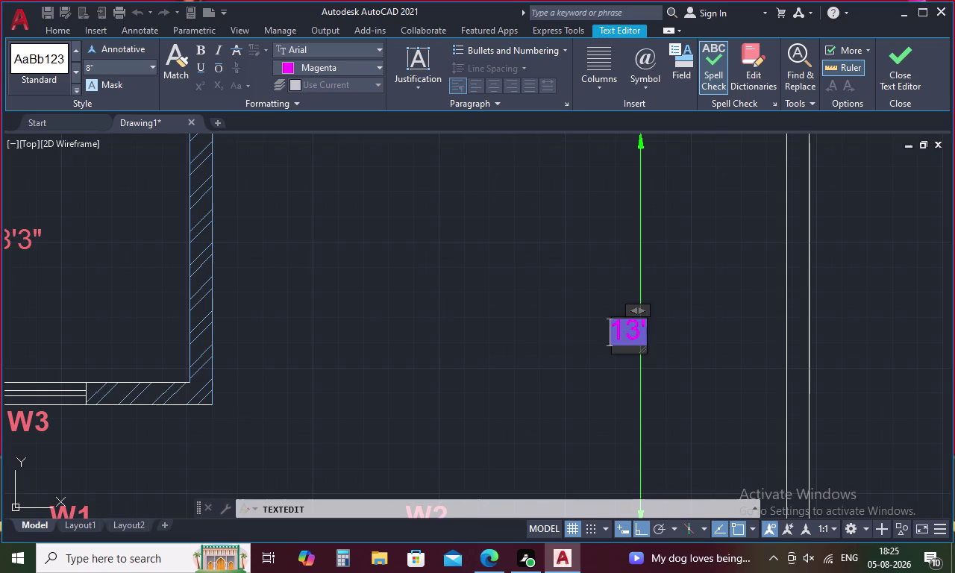
double_click(633, 332)
double_click(632, 332)
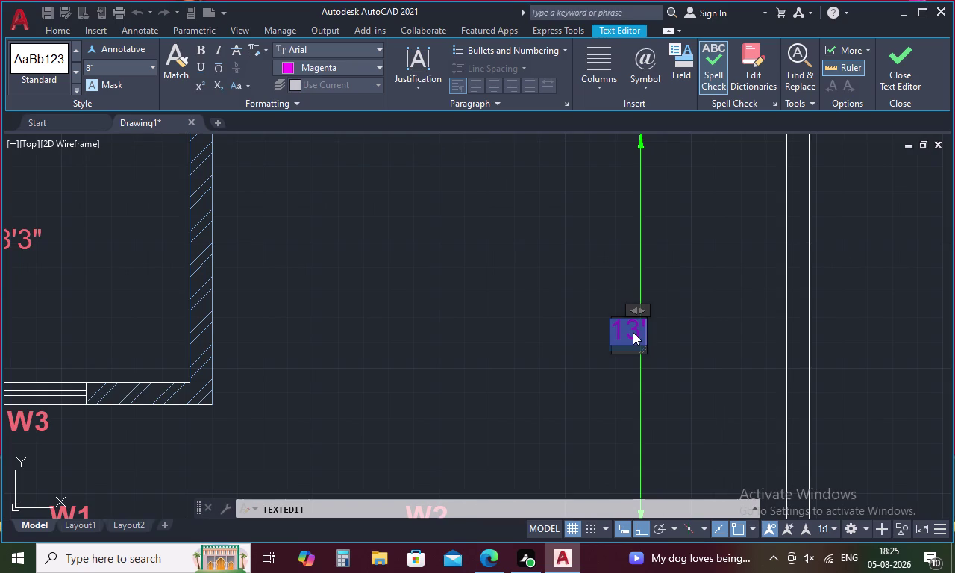
click(631, 326)
key(BackSpace)
text(13)
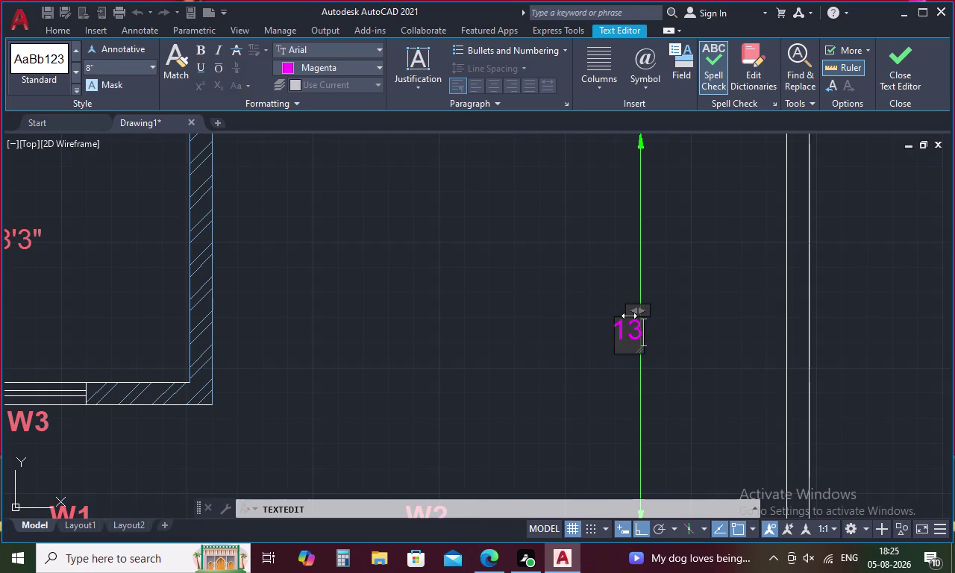
text('9)
key(shift+quotedbl)
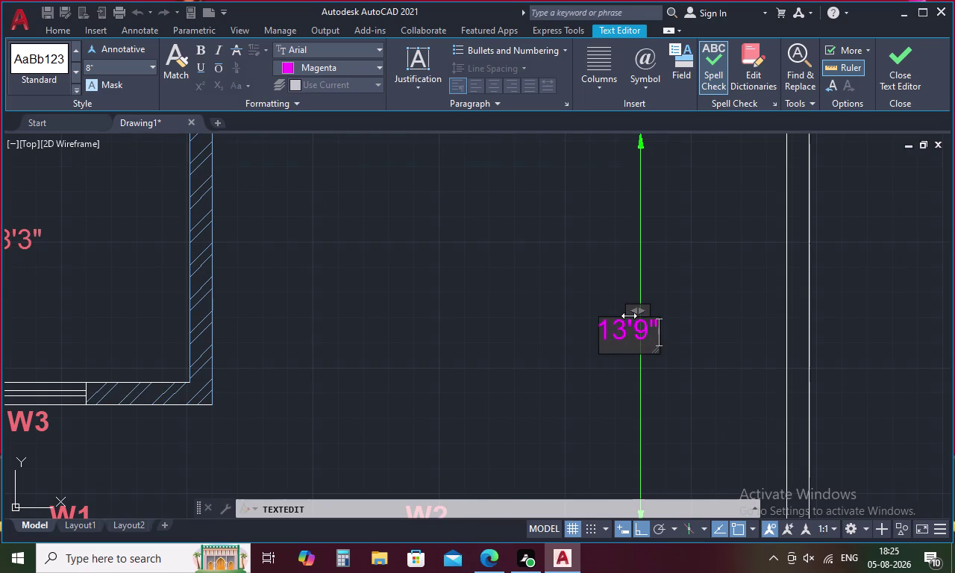
scroll(up, 3)
click(550, 323)
scroll(down, 3)
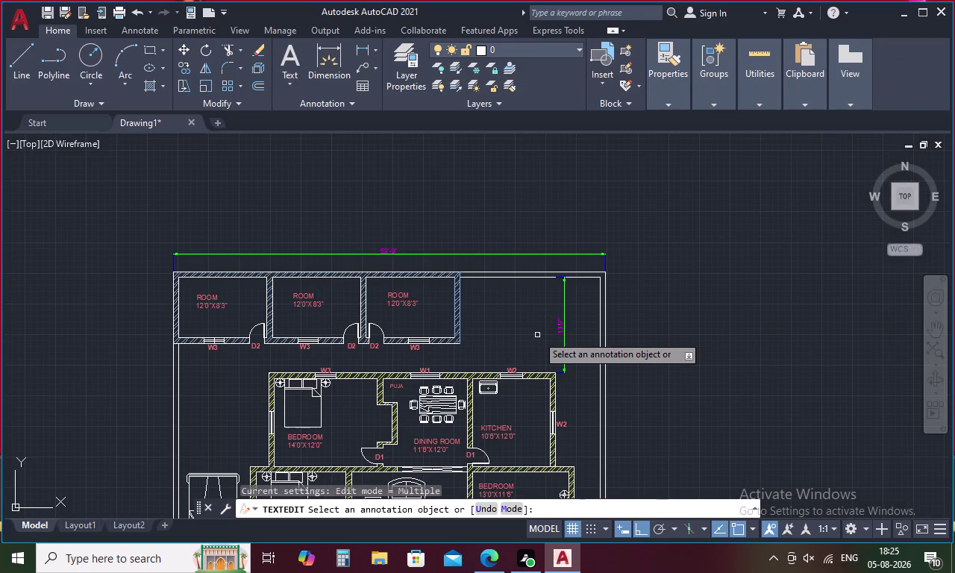
Add a 19' dimension from the third room's outer corner to the plot's right boundary.
middle_drag(533, 331, 618, 248)
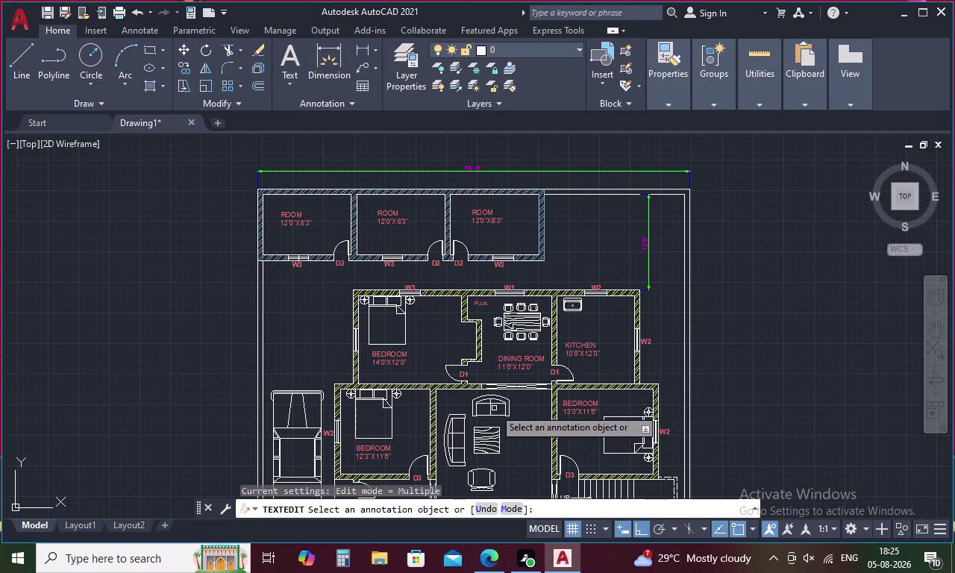
key(space)
key(space)
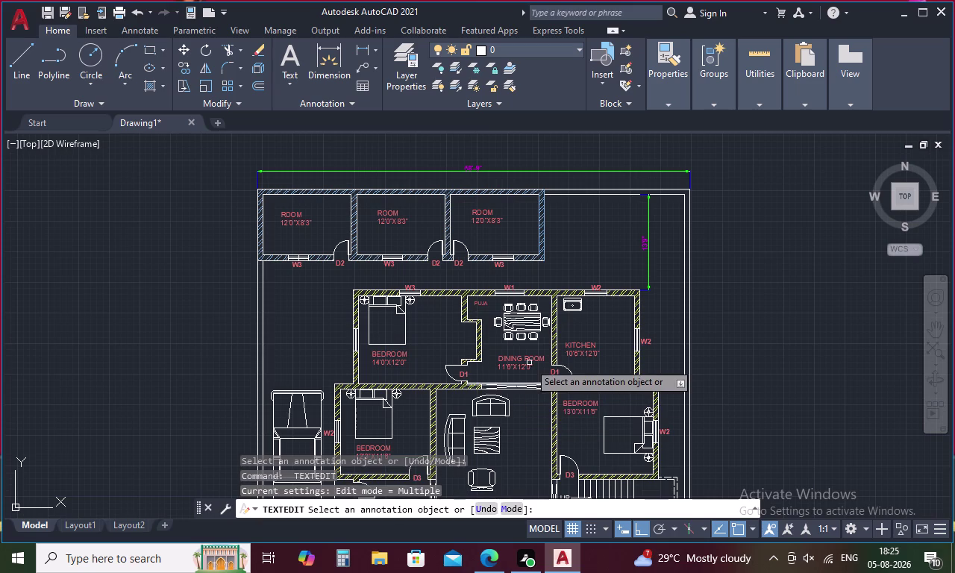
key(space)
click(356, 43)
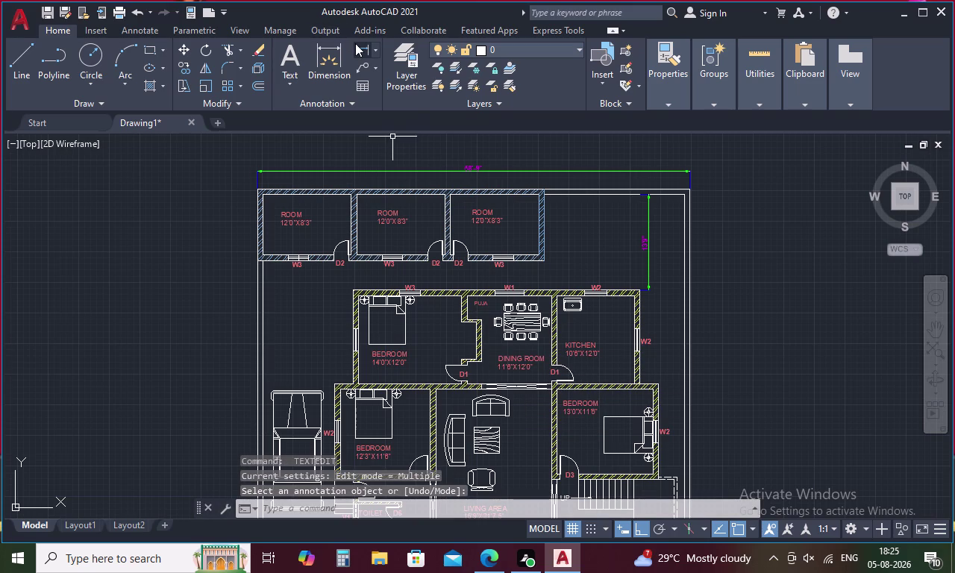
scroll(up, 3)
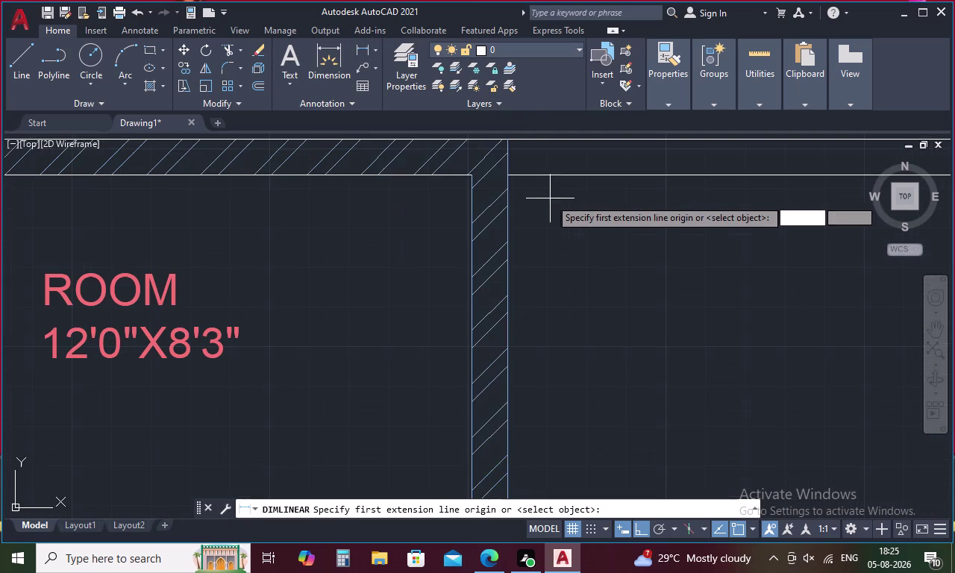
click(506, 179)
scroll(down, 3)
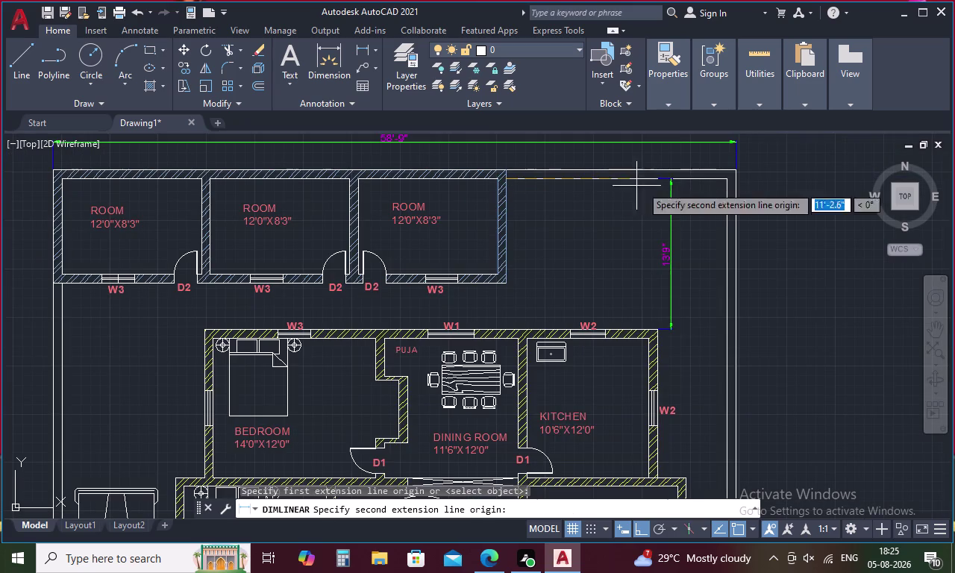
scroll(up, 3)
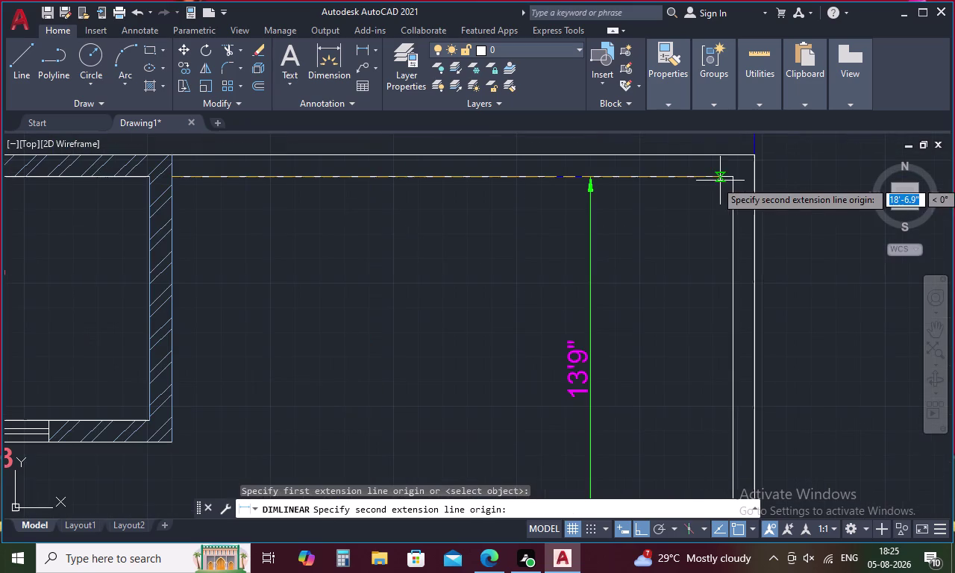
click(734, 179)
click(733, 243)
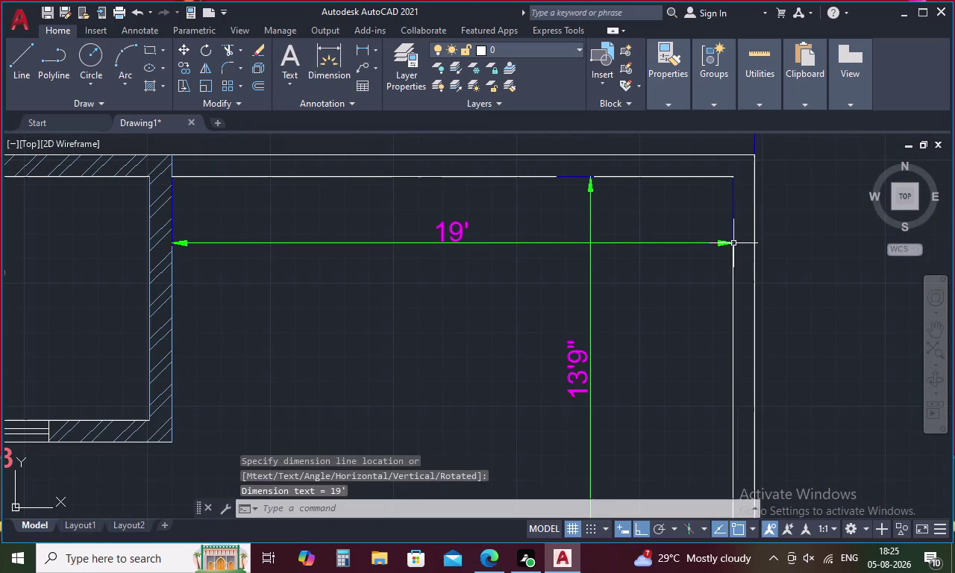
Dimension the 39' top wall from the bedroom's top-left corner, placing it above.
scroll(down, 3)
middle_drag(657, 288, 649, 222)
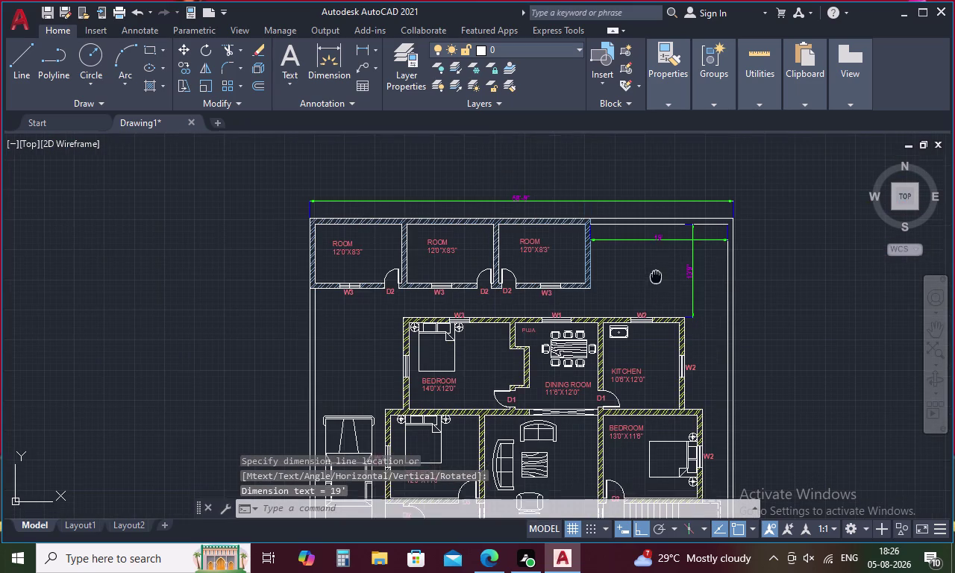
middle_drag(648, 223, 648, 217)
key(space)
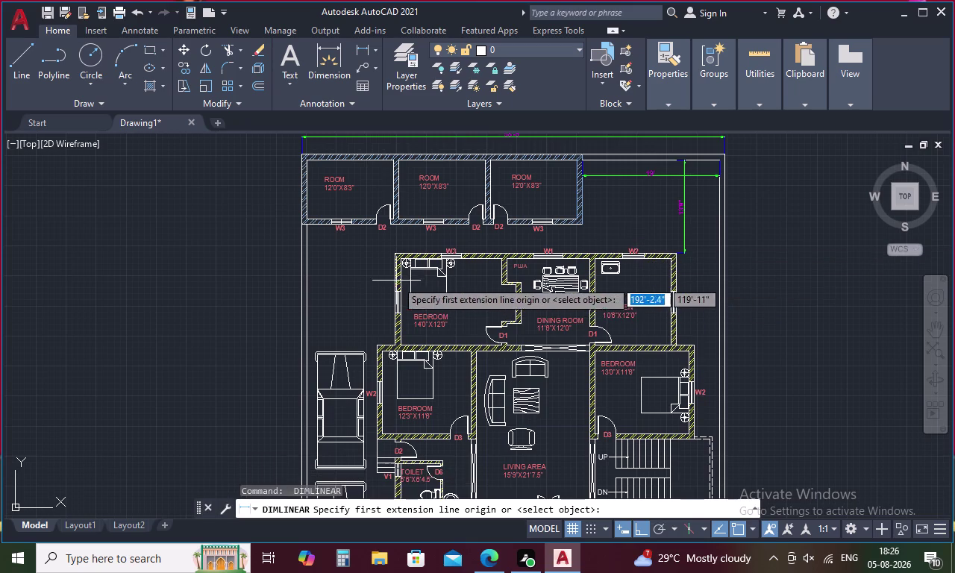
scroll(up, 3)
click(423, 244)
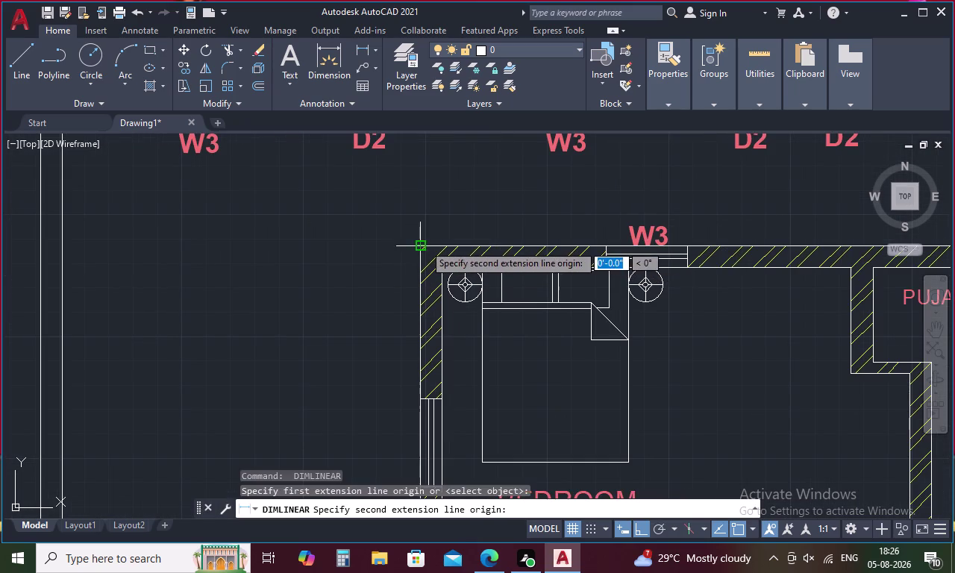
scroll(down, 3)
scroll(up, 3)
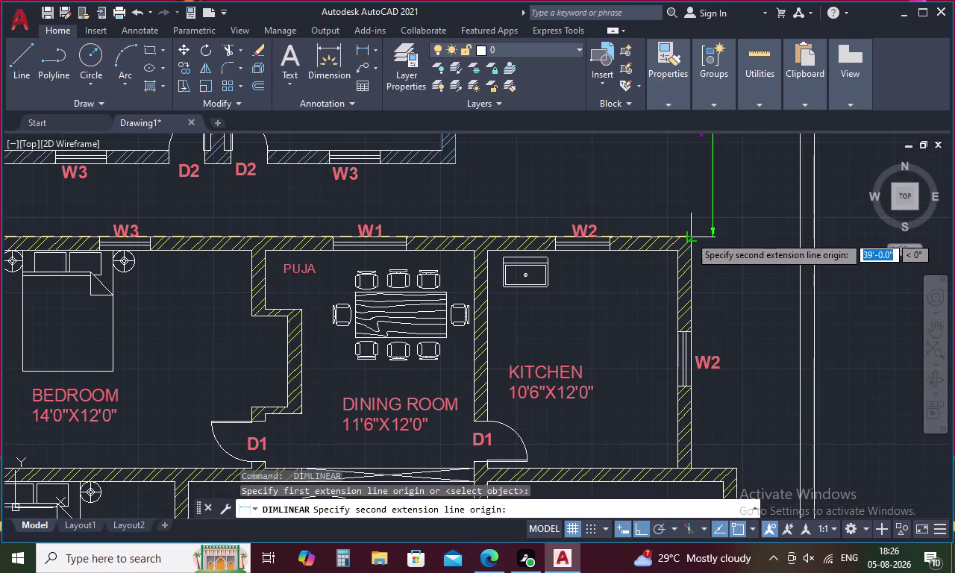
click(690, 236)
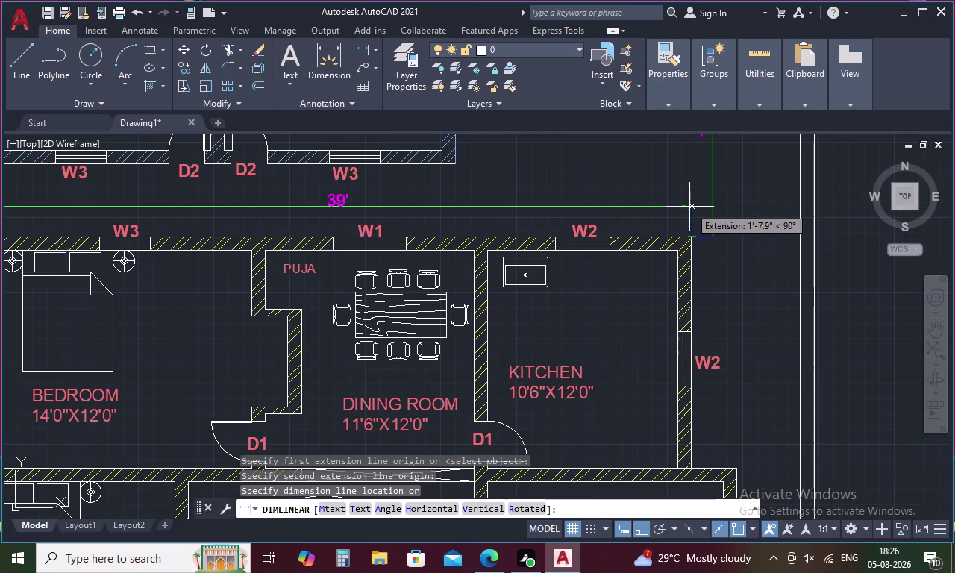
click(690, 207)
scroll(down, 3)
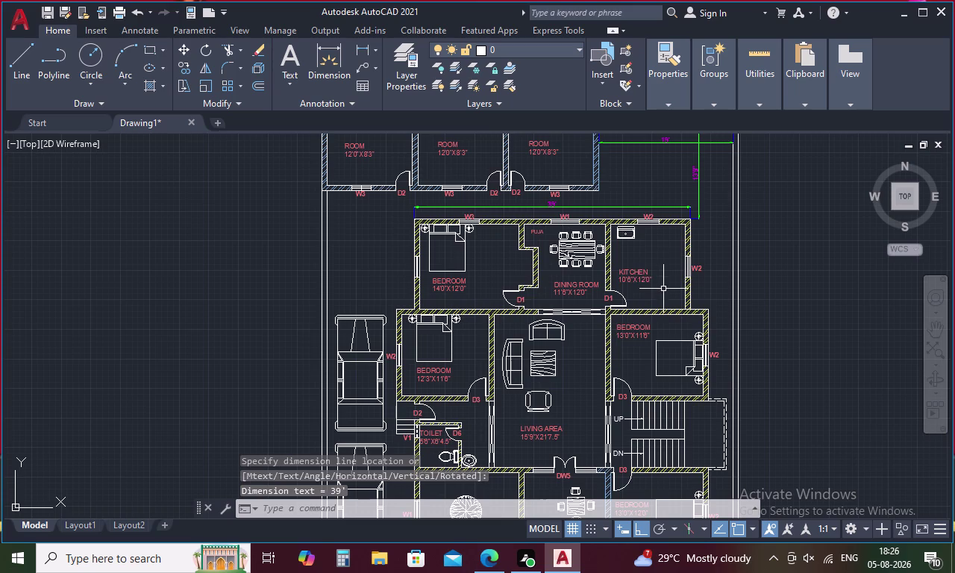
key(space)
Dimension the bedroom's 3'-6" offset and the kitchen's 6' offset on the right side.
scroll(up, 3)
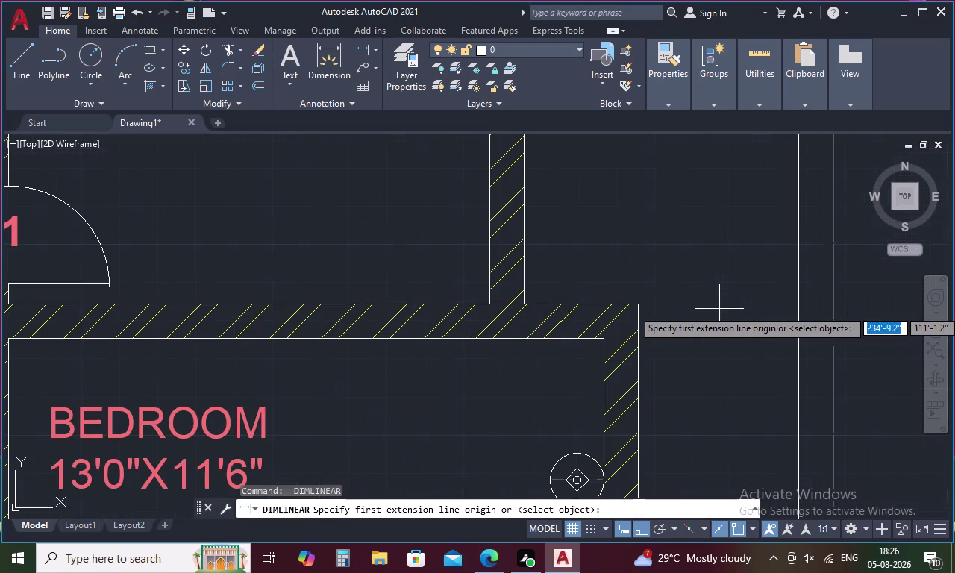
click(636, 305)
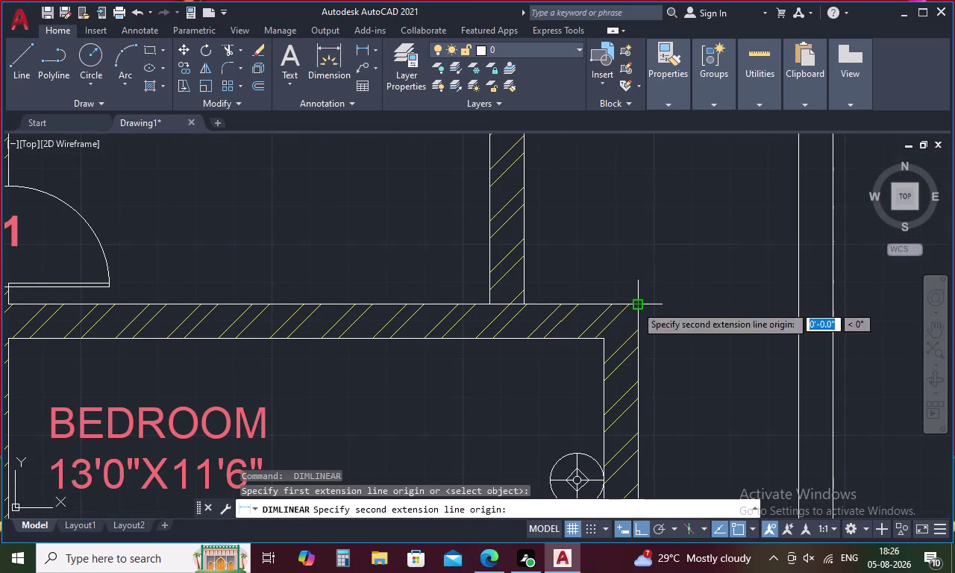
click(796, 306)
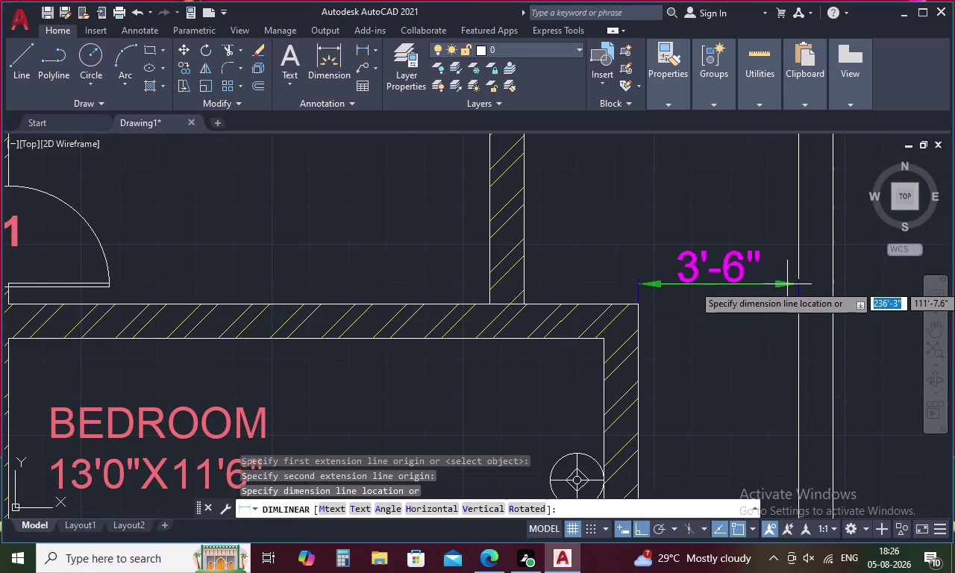
click(787, 284)
key(space)
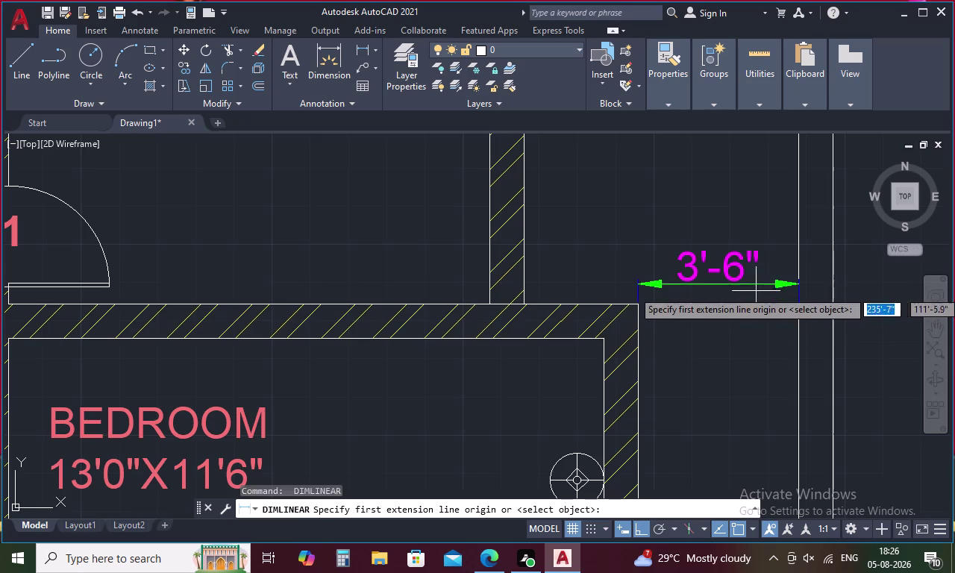
scroll(down, 3)
middle_drag(706, 202, 704, 331)
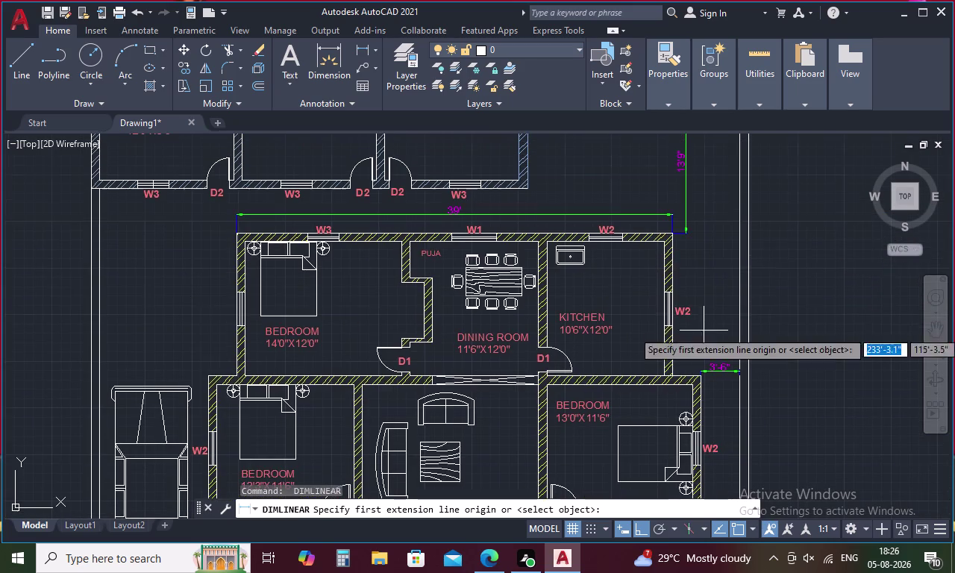
scroll(up, 3)
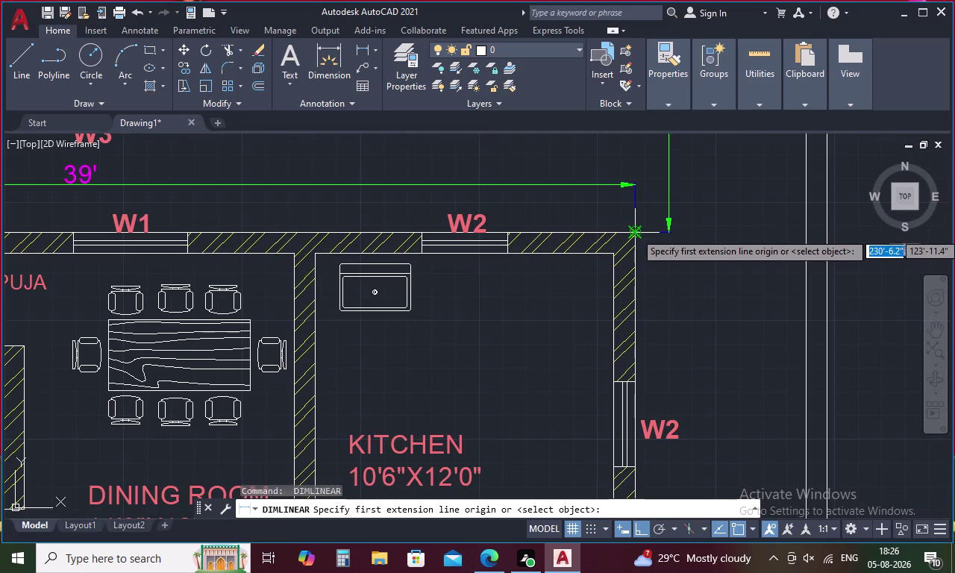
click(637, 231)
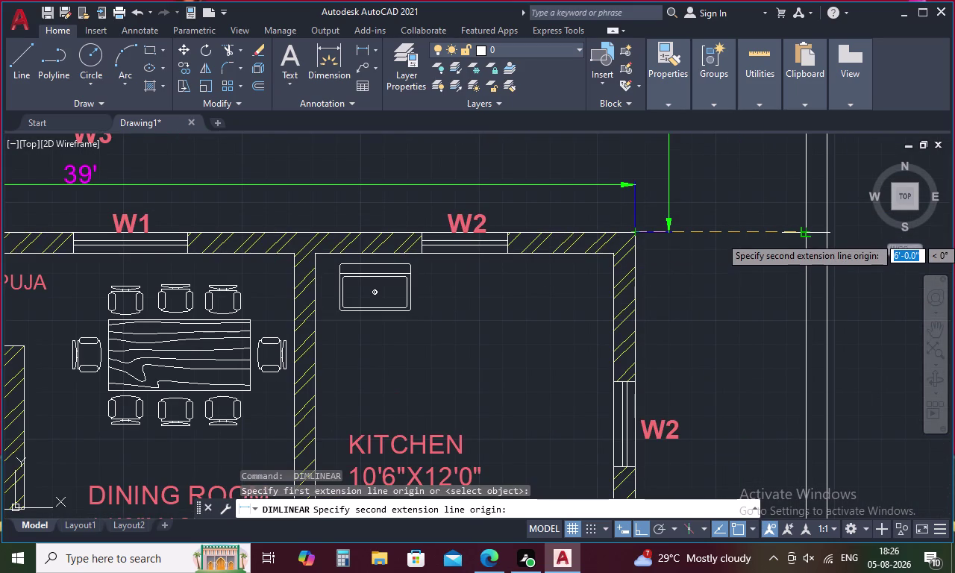
click(805, 236)
click(802, 296)
Add a vertical 9'-4.5" dimension beside the staircase.
scroll(down, 3)
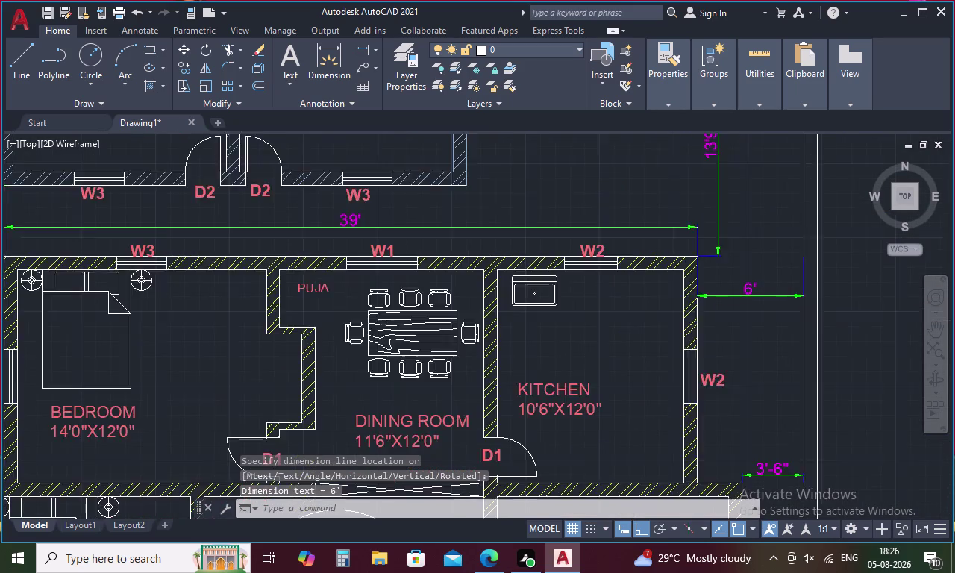
key(space)
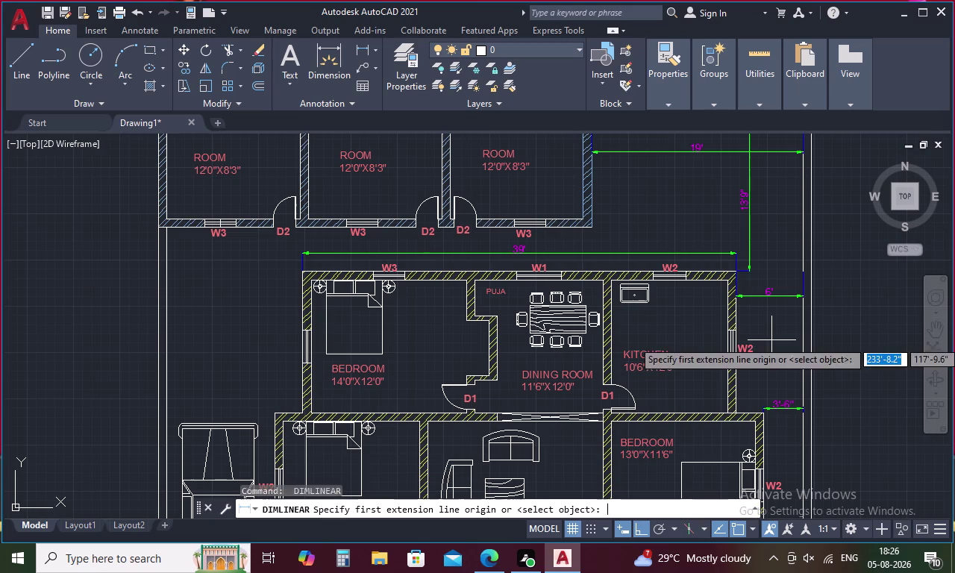
middle_drag(773, 366, 733, 196)
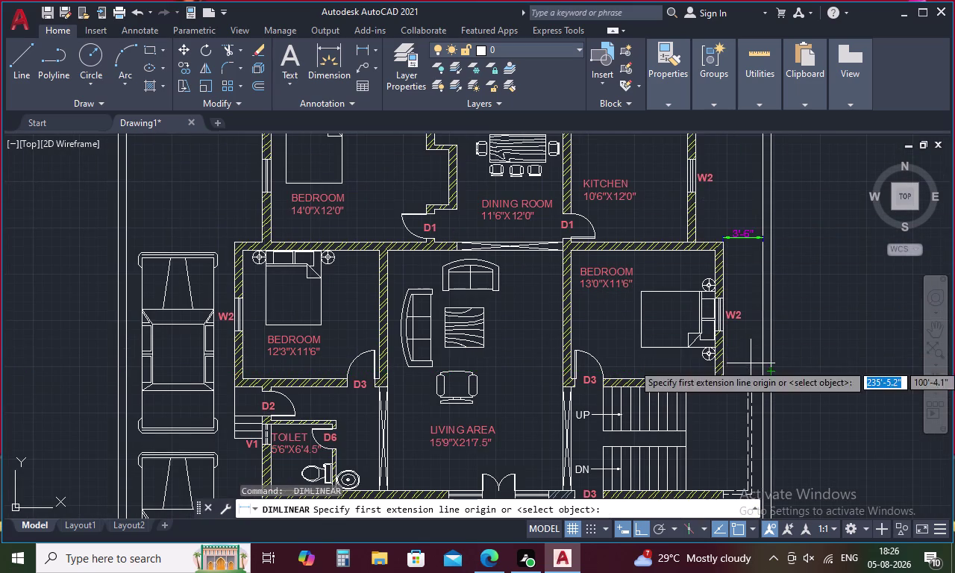
middle_drag(752, 342, 714, 241)
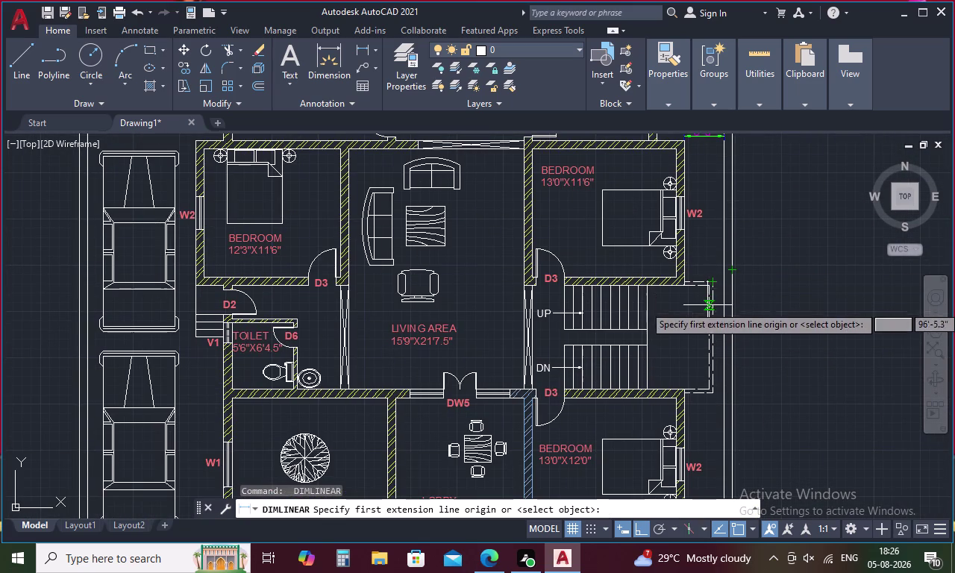
scroll(up, 3)
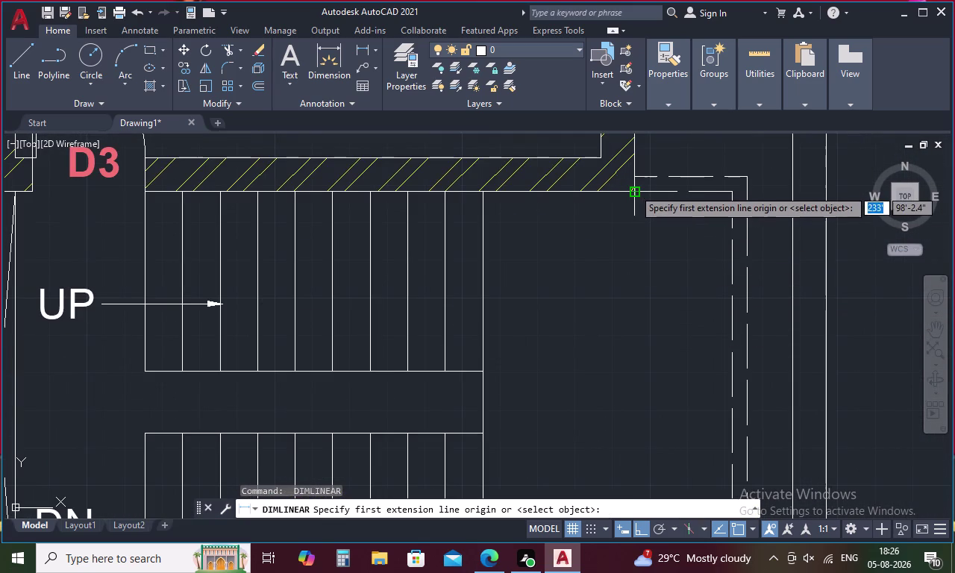
click(634, 189)
scroll(down, 3)
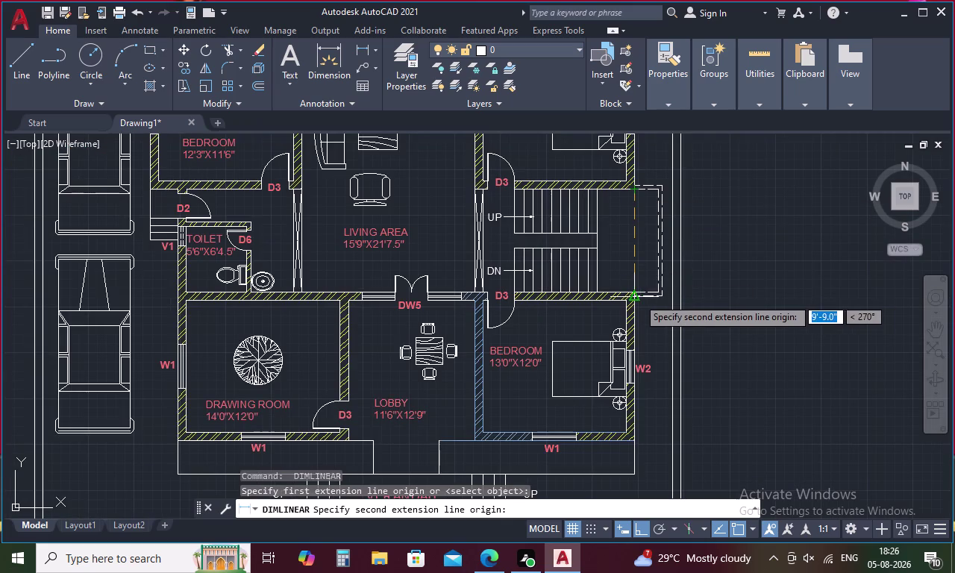
scroll(up, 3)
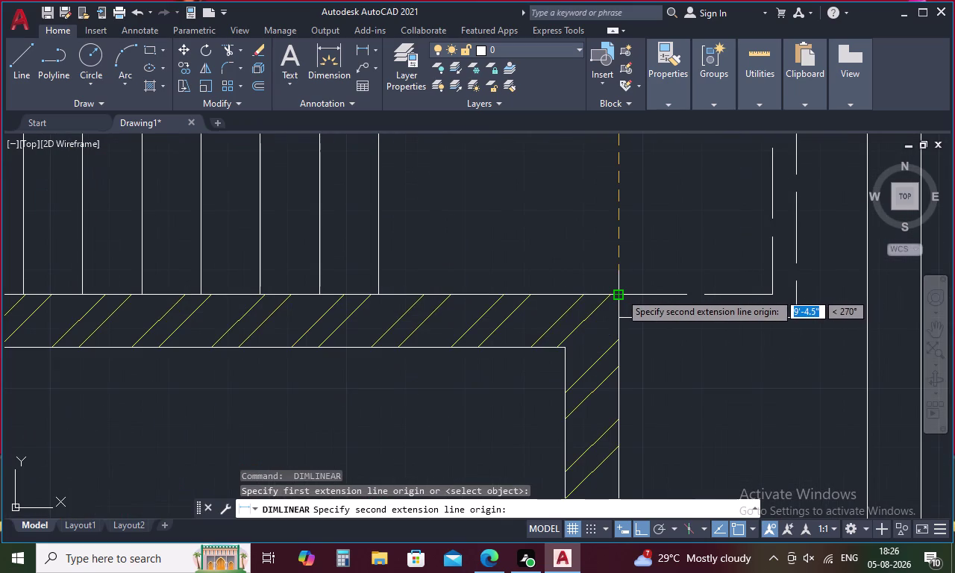
click(620, 294)
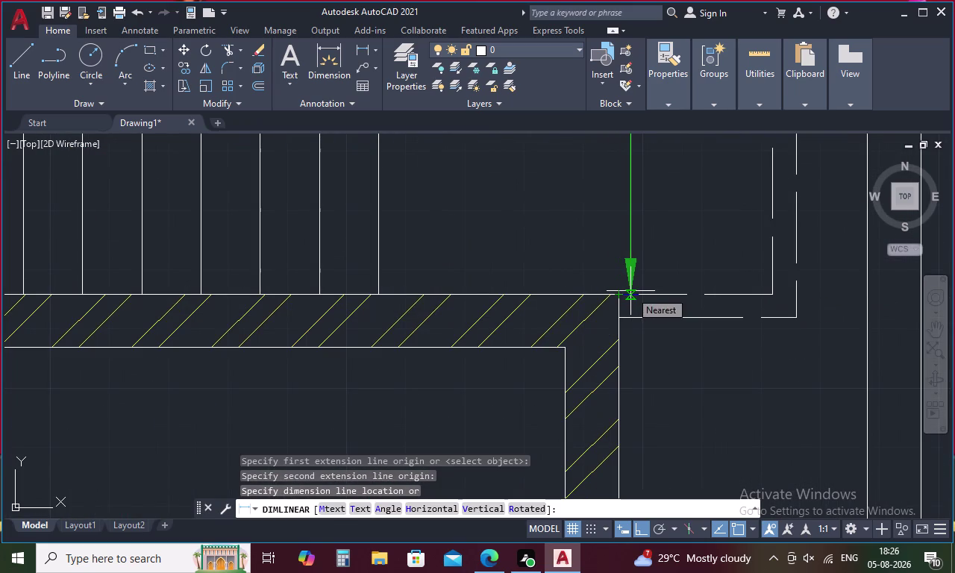
click(621, 294)
Dimension the lower right bedroom's 3'-6" offset.
scroll(down, 3)
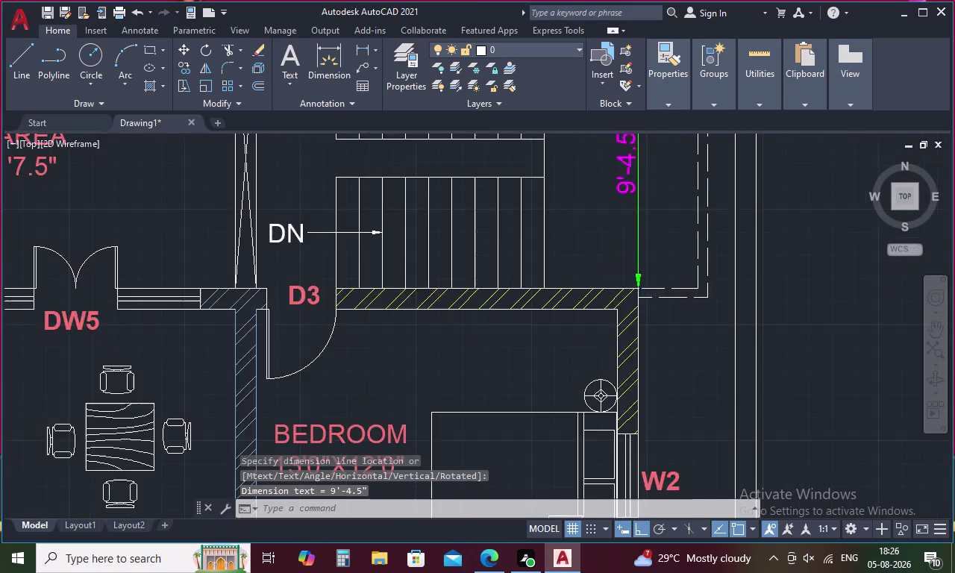
middle_drag(661, 231, 661, 230)
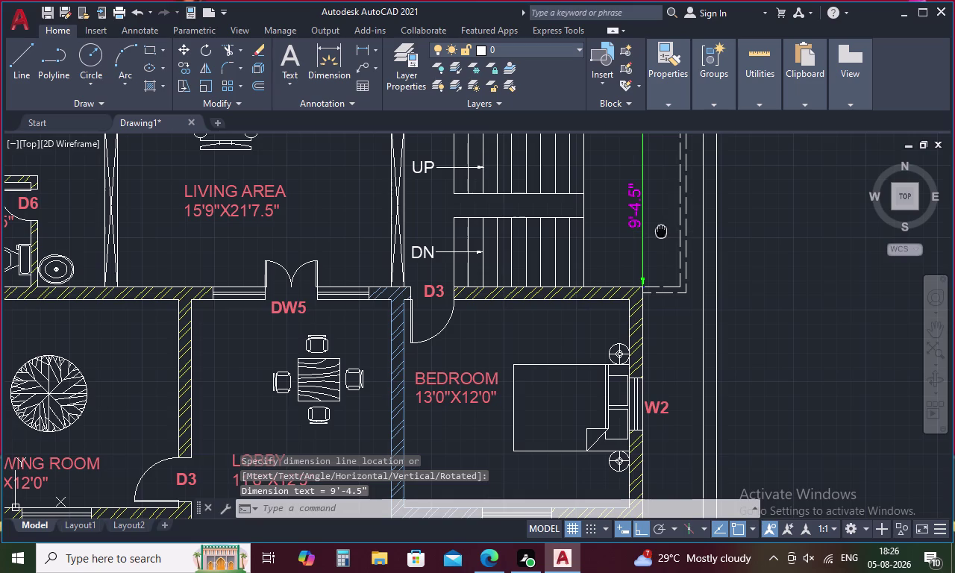
middle_drag(661, 229, 646, 161)
key(space)
click(631, 223)
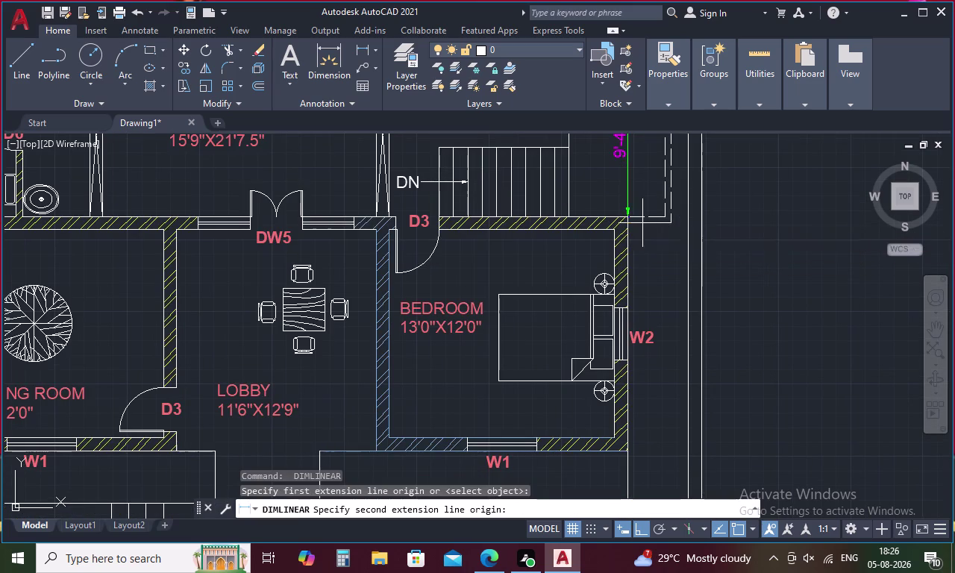
click(691, 223)
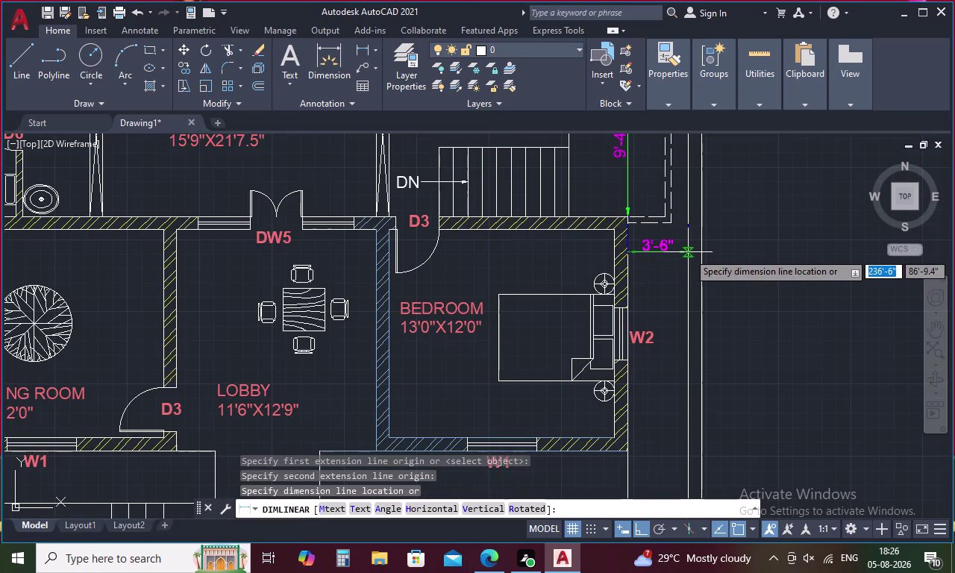
click(688, 253)
key(space)
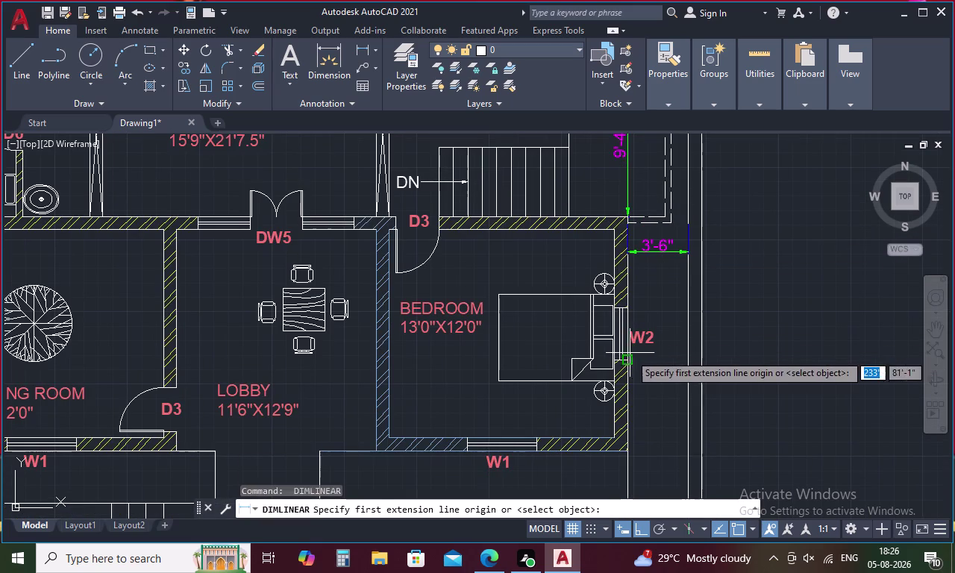
middle_drag(588, 388, 608, 158)
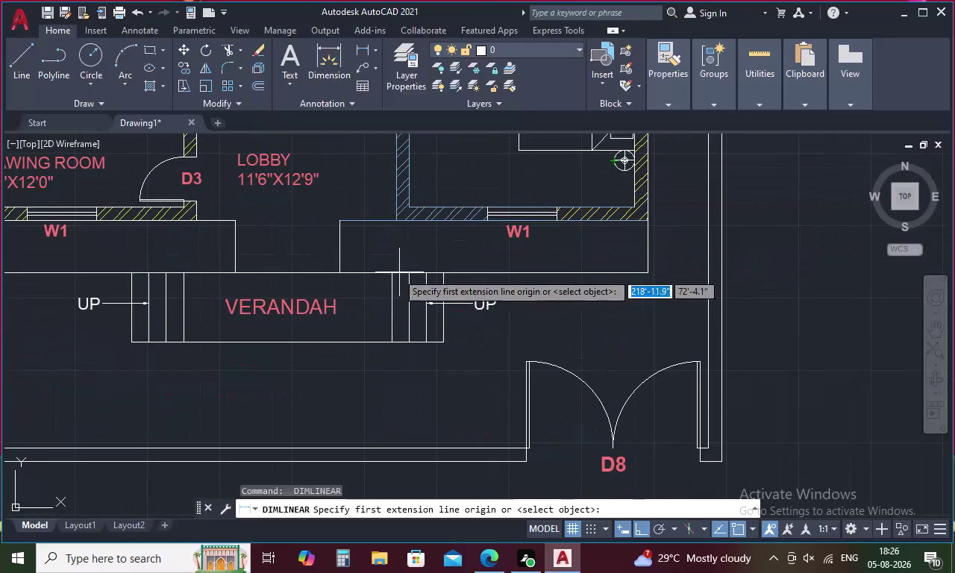
Dimension the front wall above the verandah: 17'-9", 6' and 17'-9".
click(340, 272)
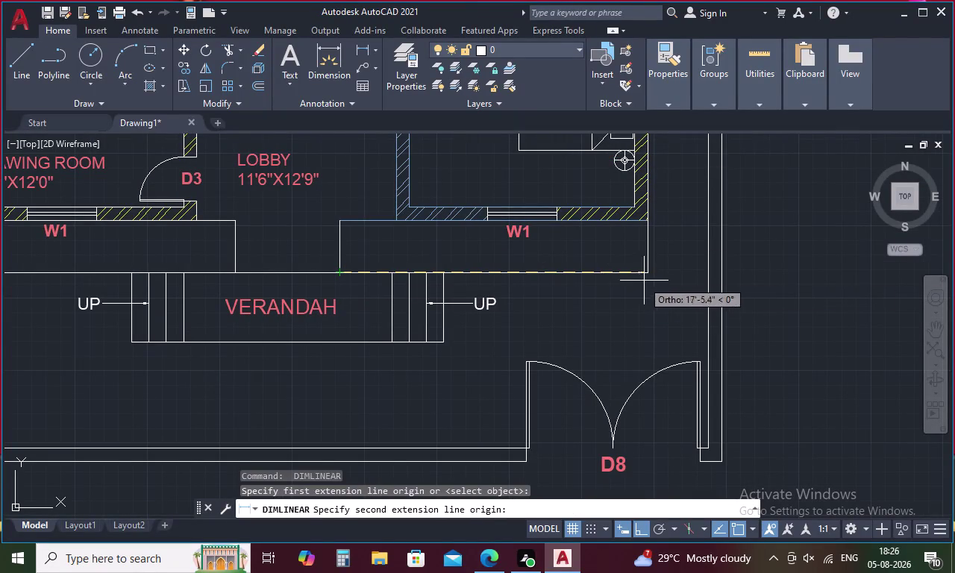
click(645, 272)
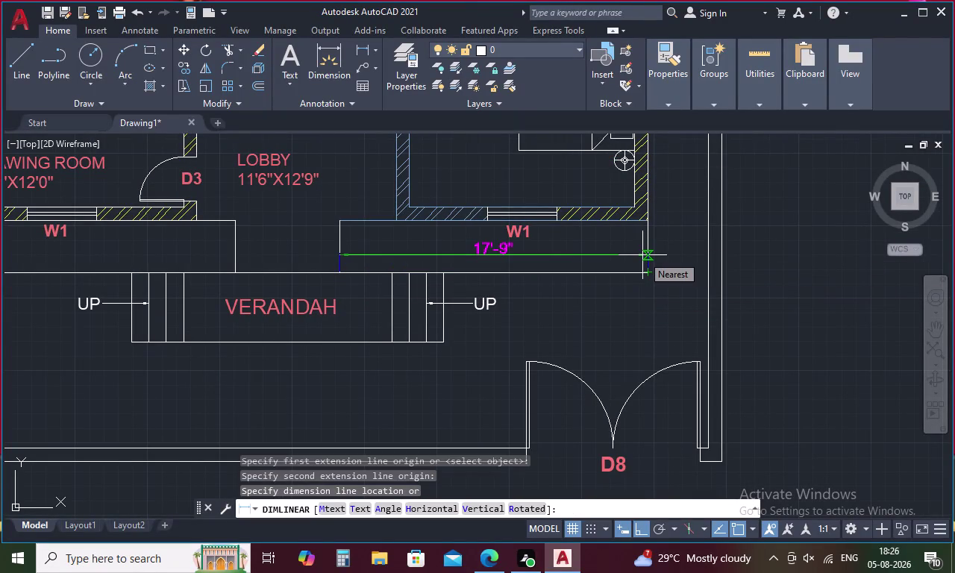
click(642, 255)
key(space)
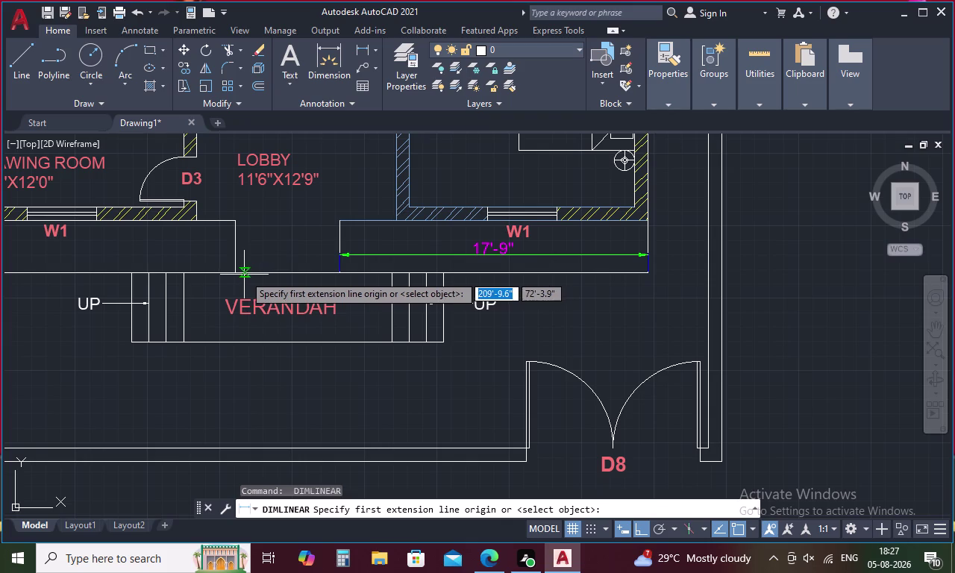
click(232, 272)
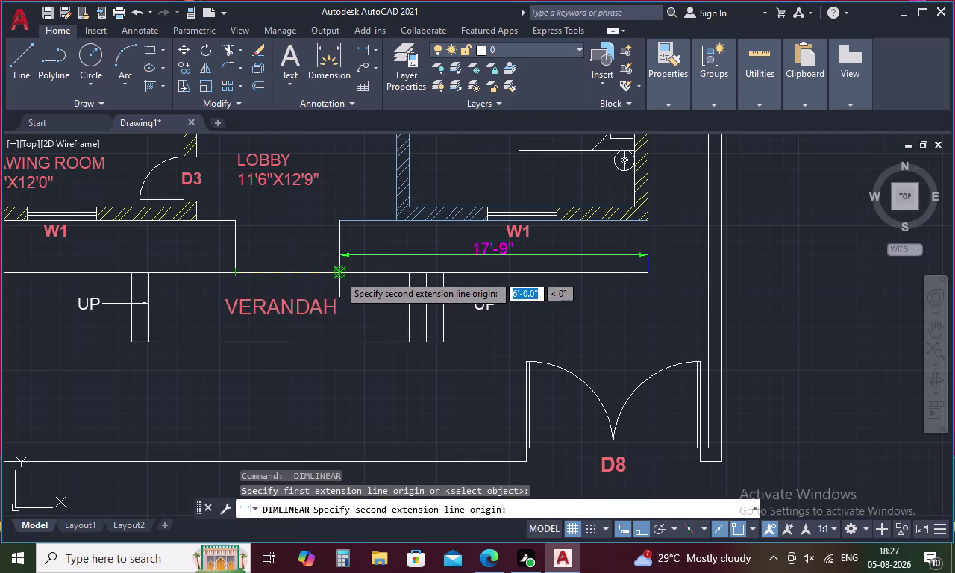
click(340, 274)
click(340, 261)
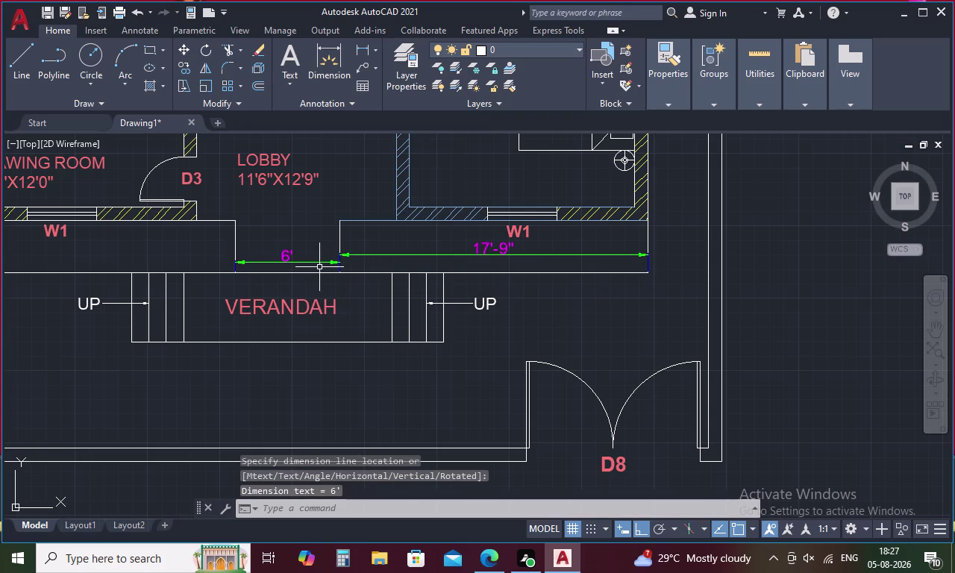
middle_drag(319, 268, 679, 256)
key(space)
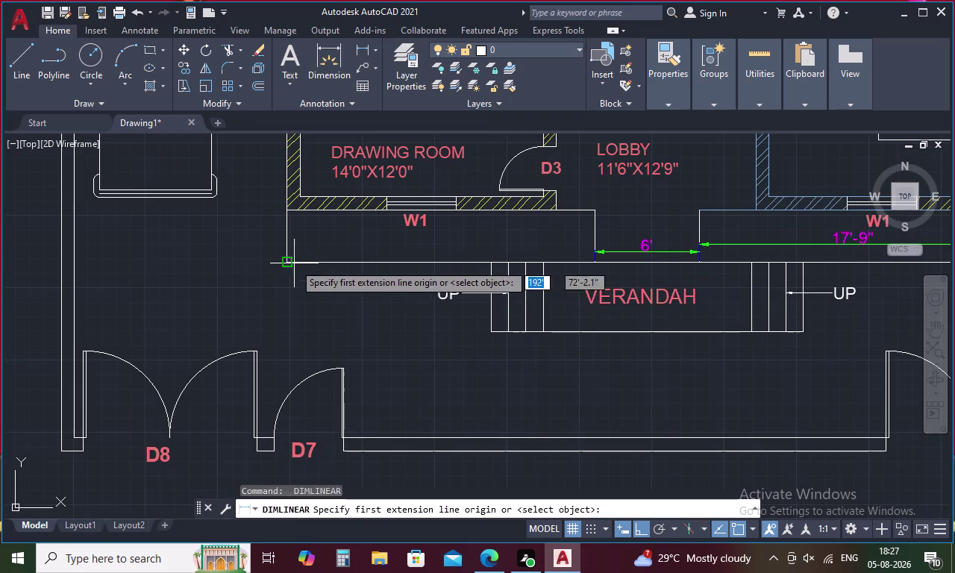
click(286, 259)
click(592, 261)
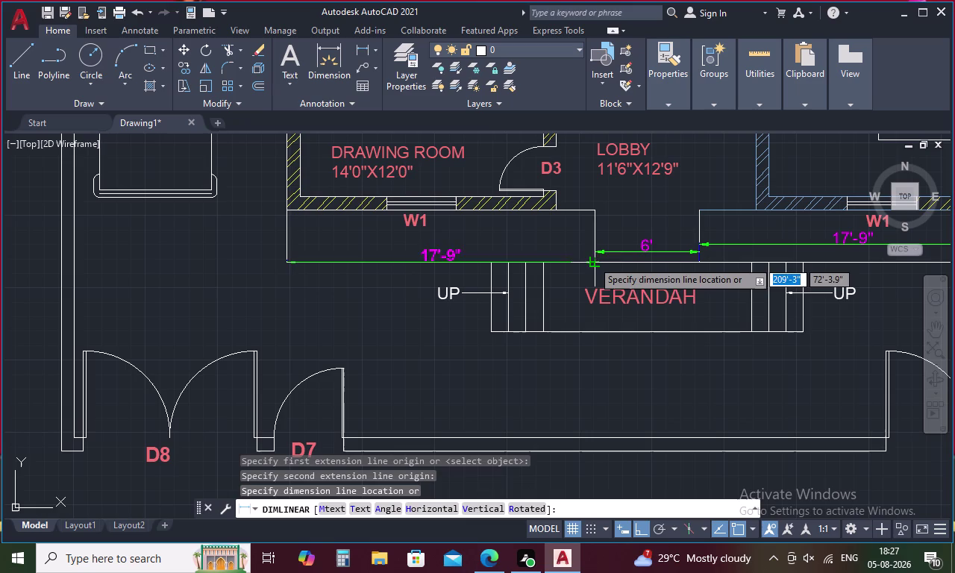
click(591, 254)
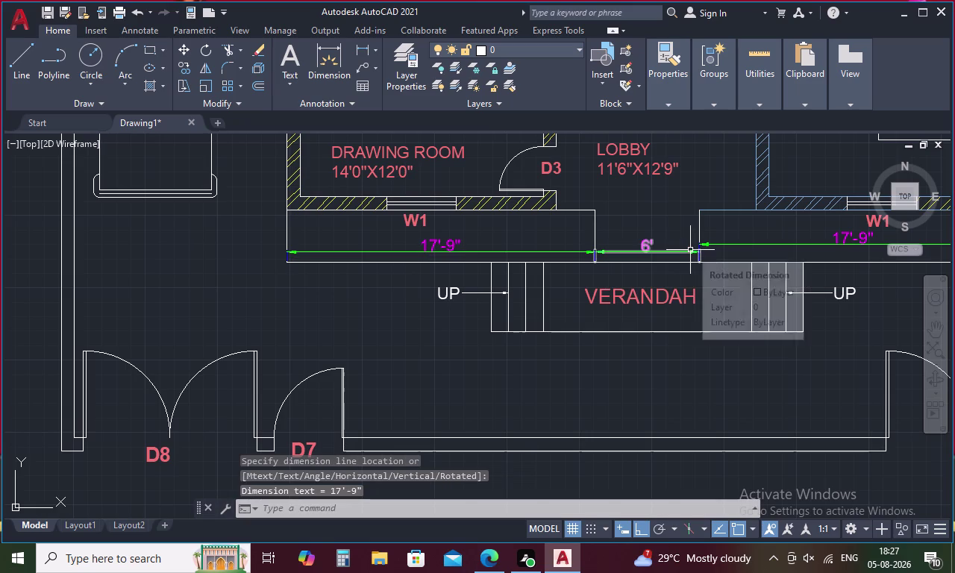
Add the 1' step dimension and the 18' verandah width dimension below it.
key(space)
click(508, 329)
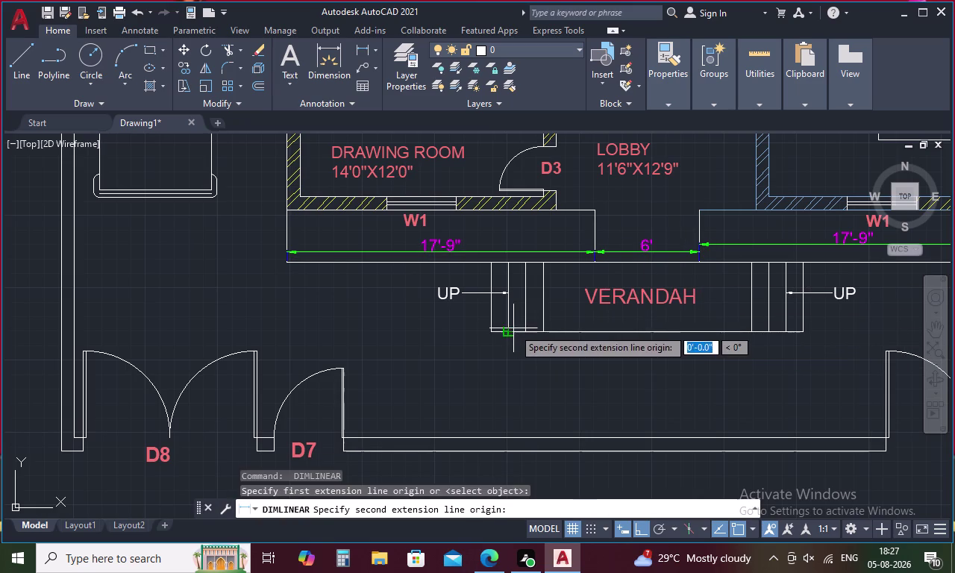
click(527, 332)
click(533, 349)
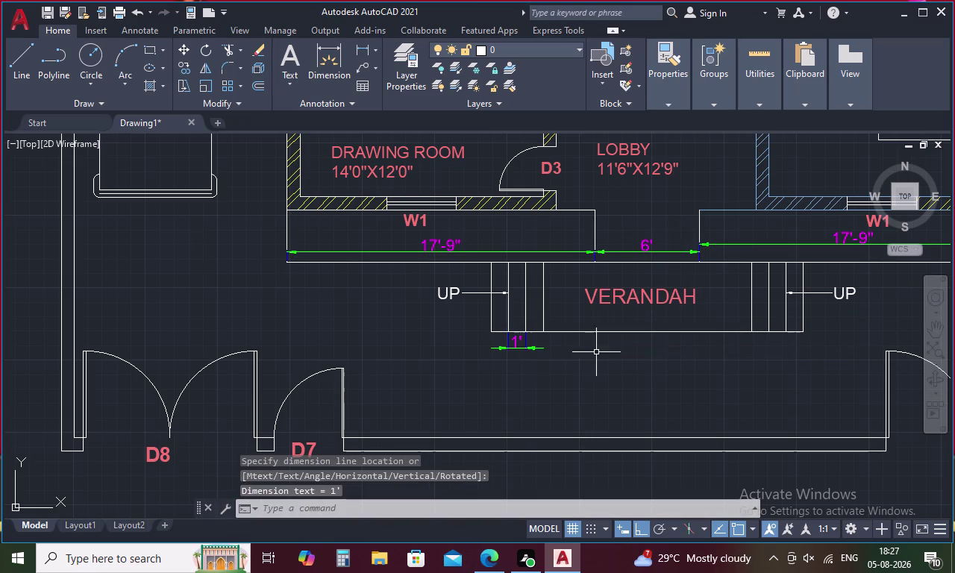
key(space)
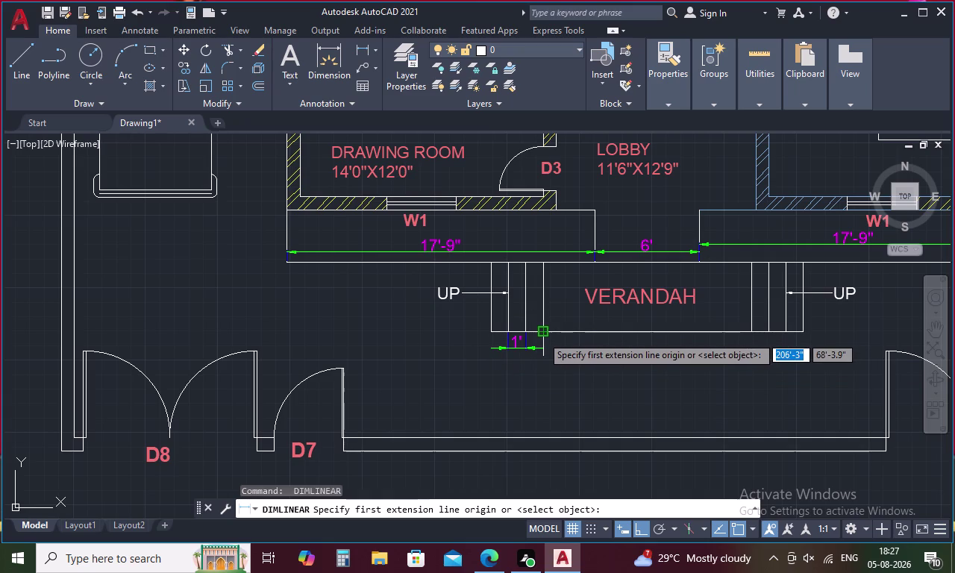
click(486, 332)
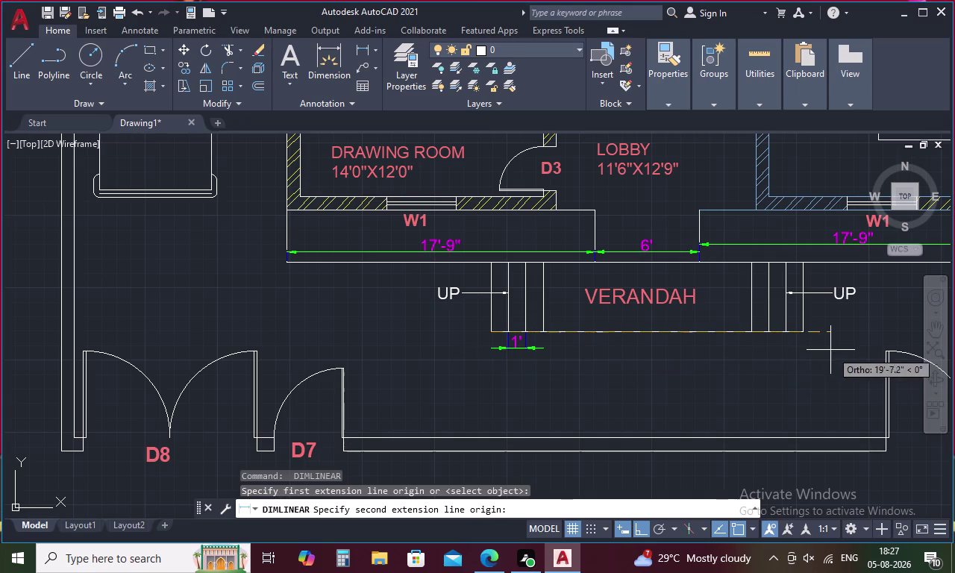
click(802, 327)
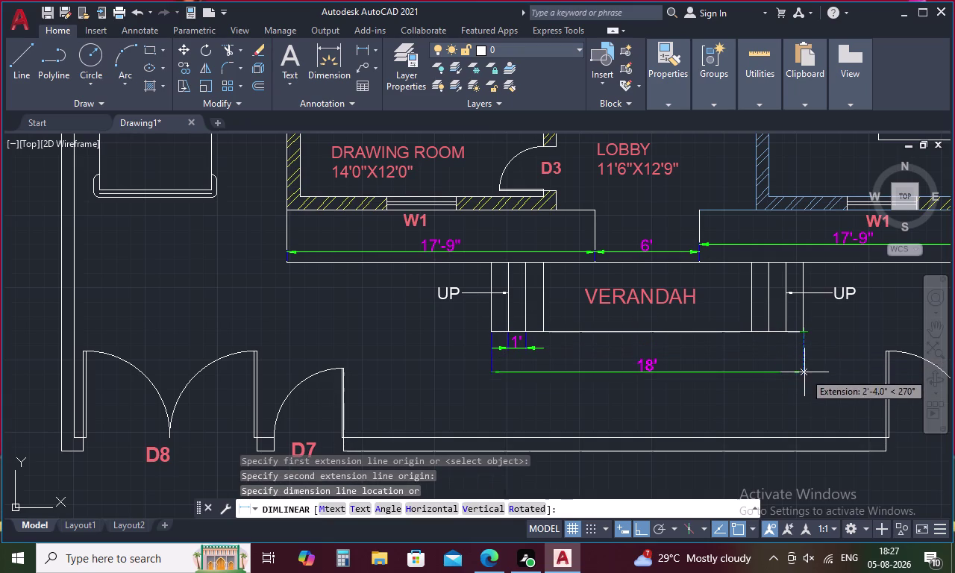
click(804, 372)
scroll(down, 3)
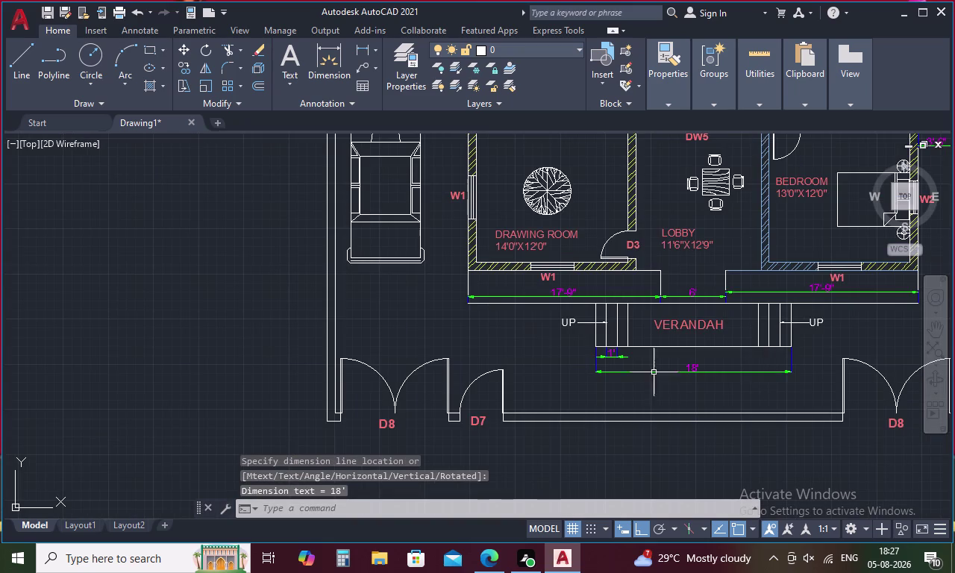
middle_drag(540, 355, 551, 410)
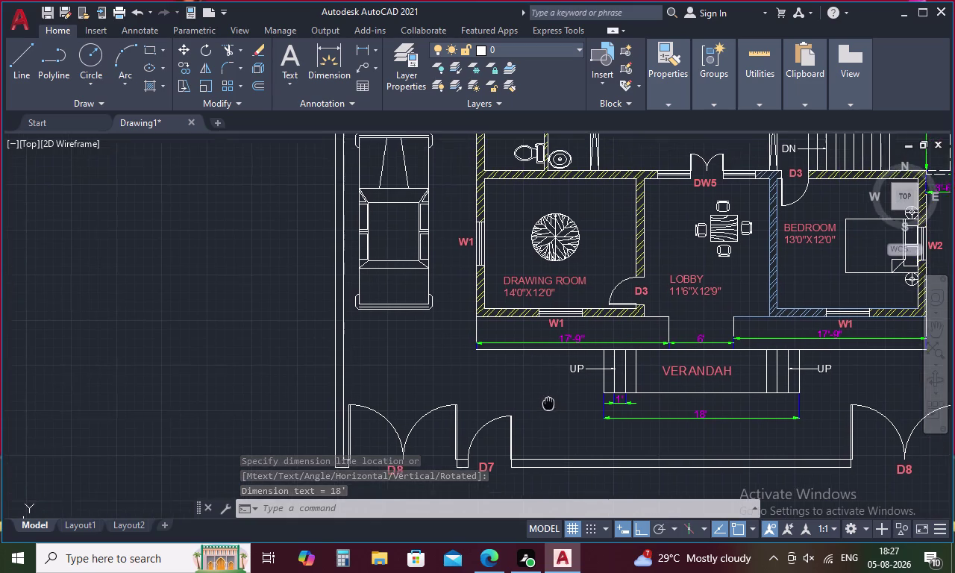
Dimension the V1 ventilator on the toilet's outer wall at 2'-6".
middle_drag(551, 409, 552, 415)
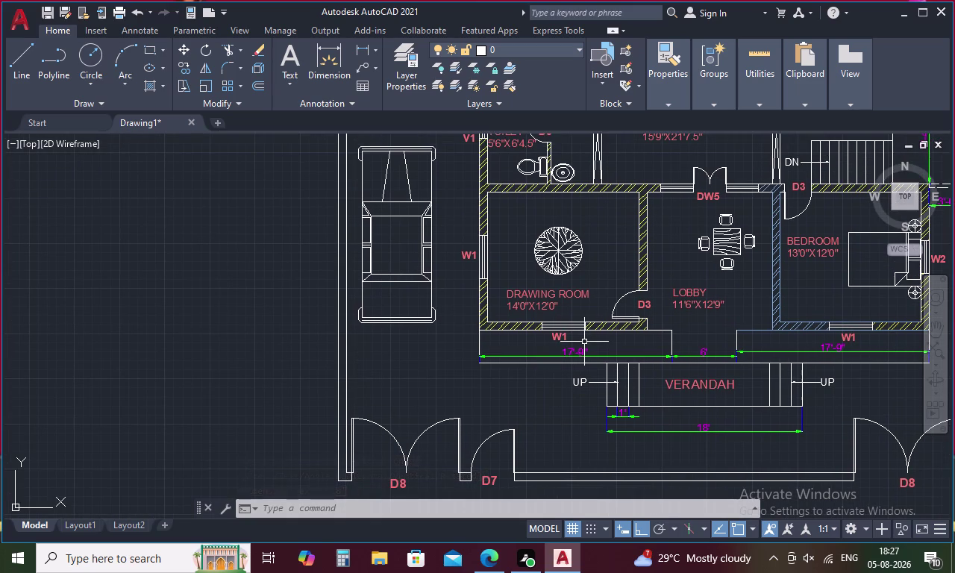
middle_drag(600, 257, 639, 310)
scroll(down, 3)
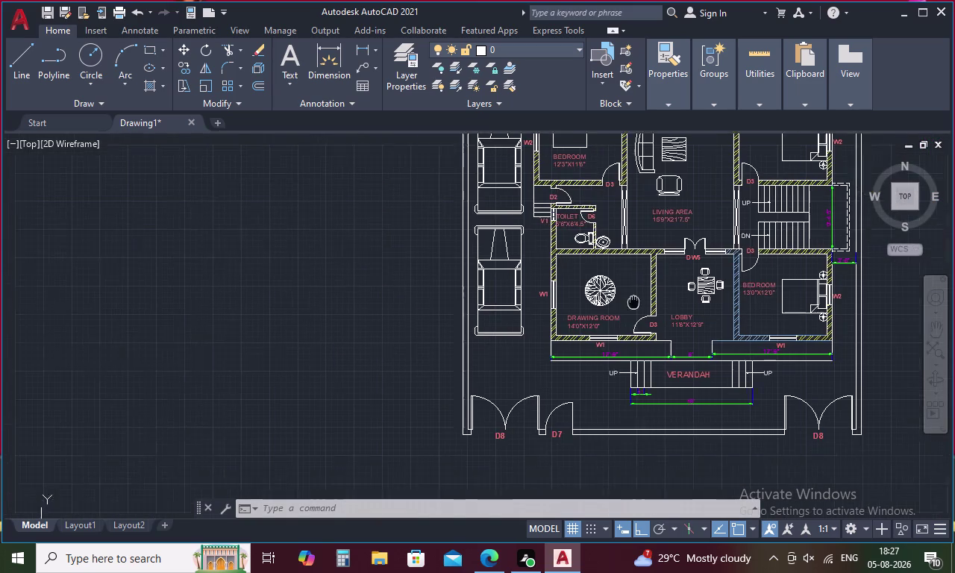
middle_drag(639, 309, 647, 318)
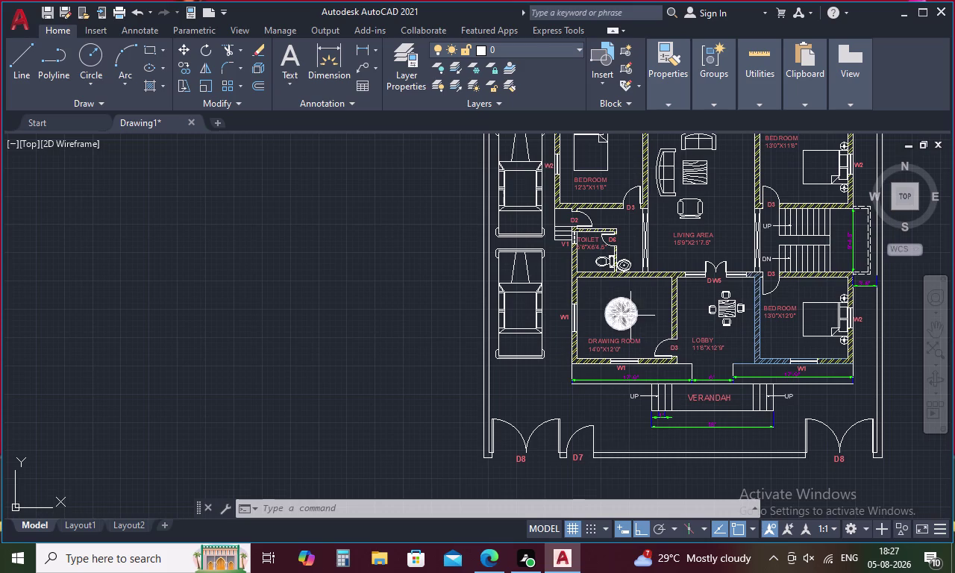
scroll(up, 3)
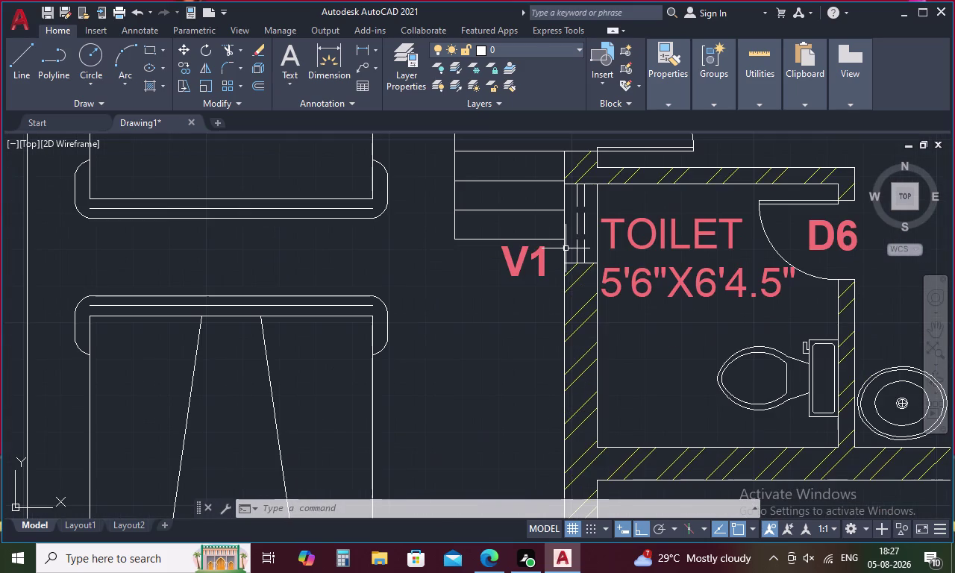
key(space)
click(561, 237)
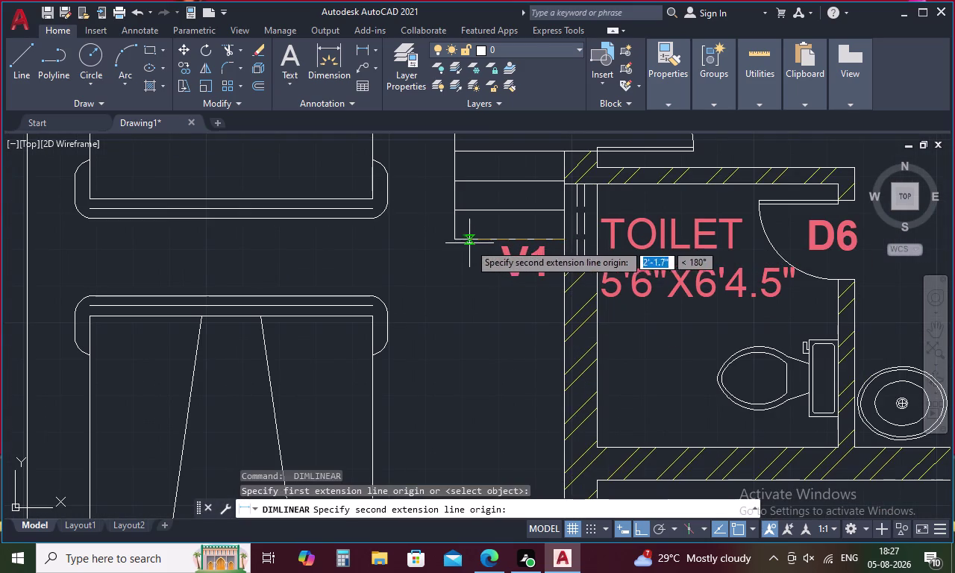
click(457, 241)
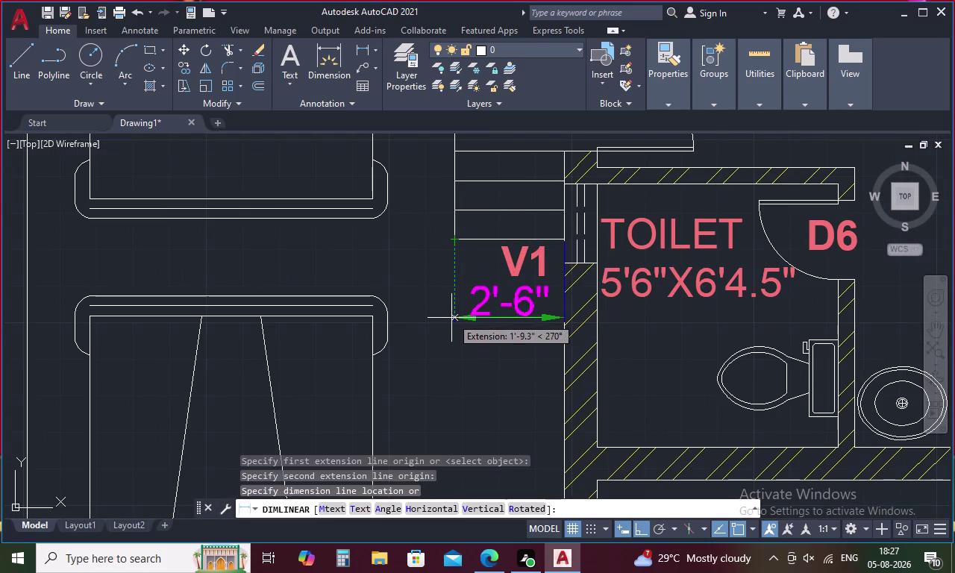
click(452, 318)
key(space)
scroll(down, 3)
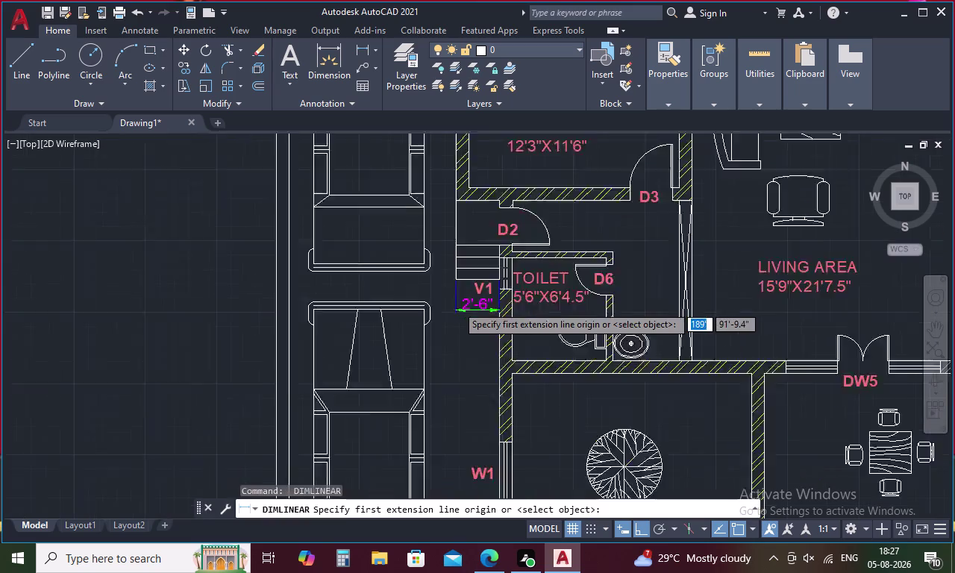
middle_drag(466, 263, 531, 410)
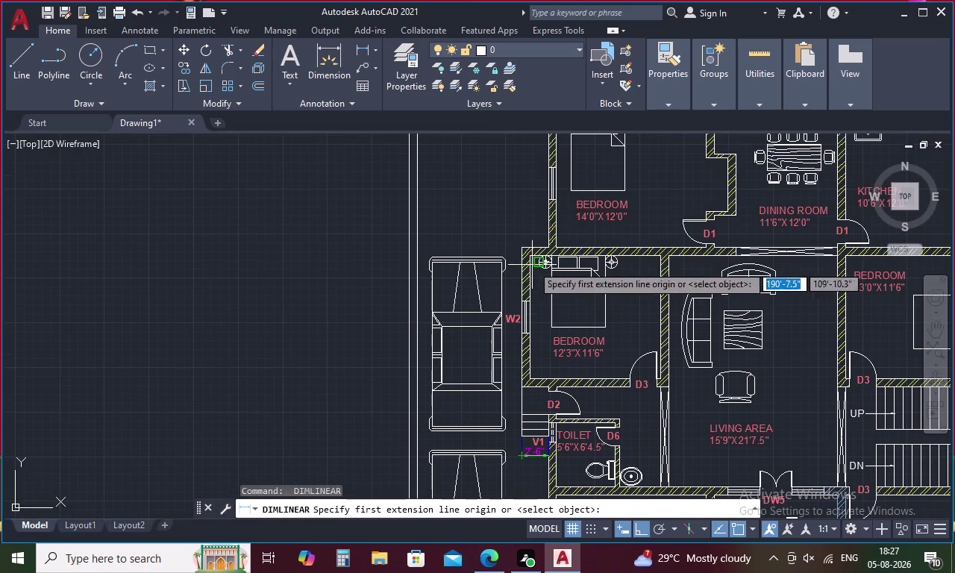
Dimension the bedroom setbacks at 9'-9" and 2'-6".
click(521, 246)
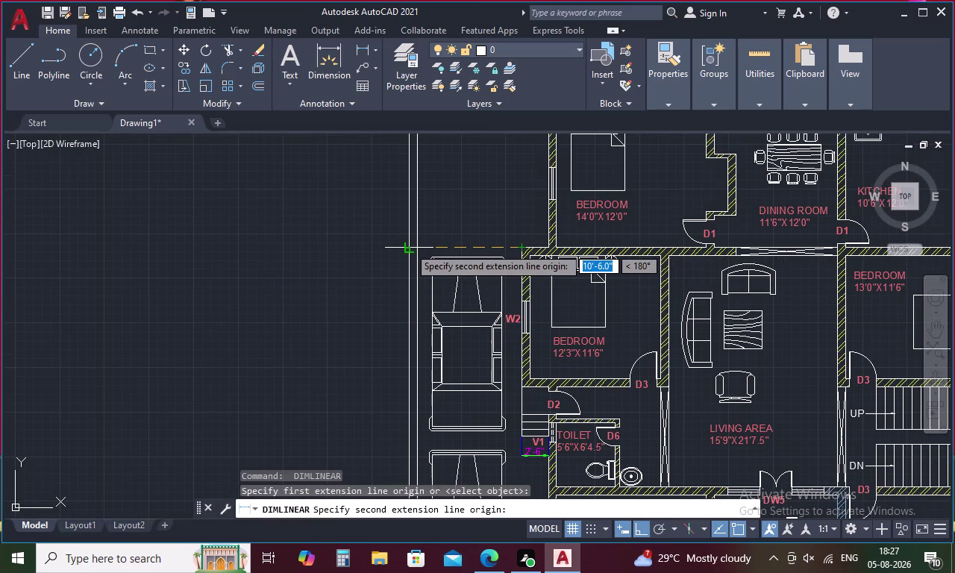
click(418, 248)
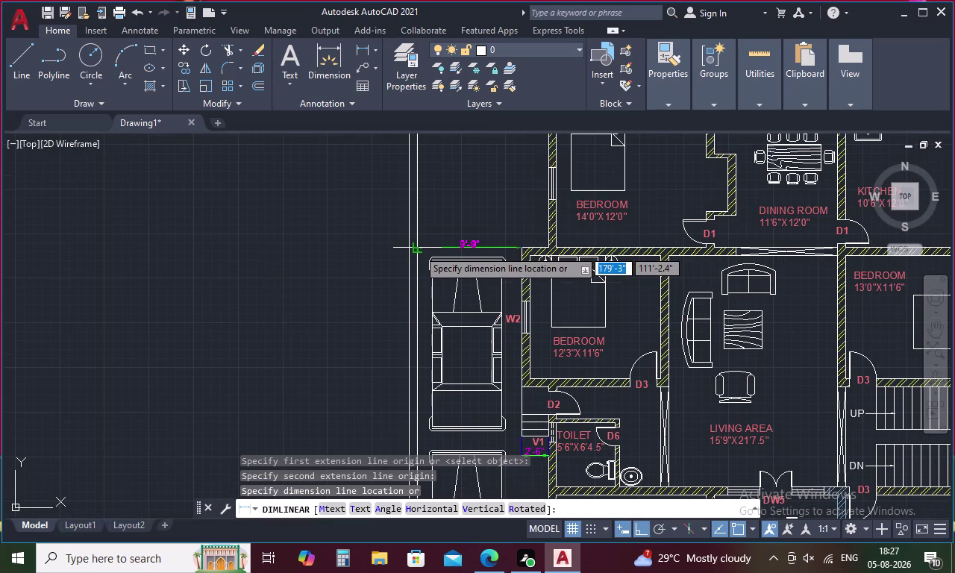
click(418, 250)
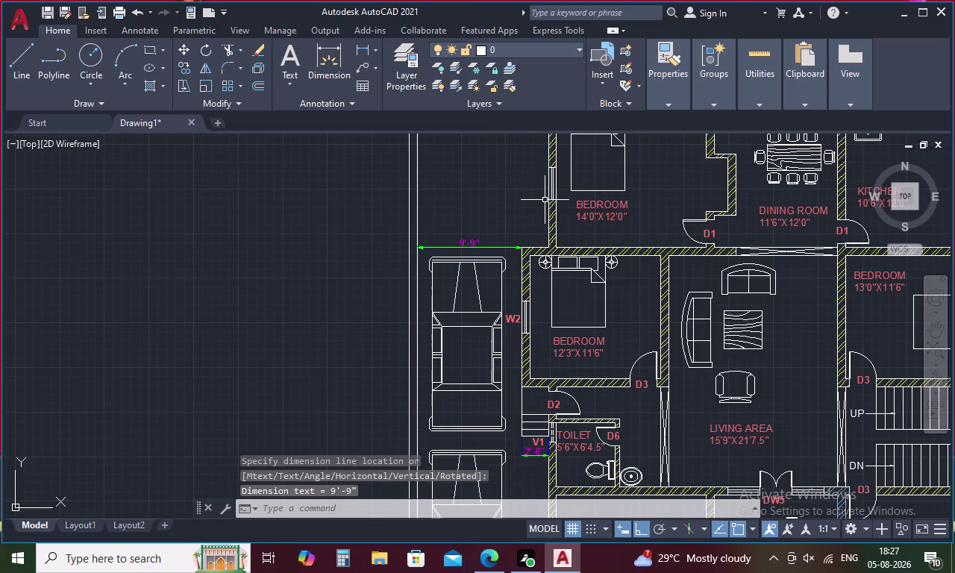
key(space)
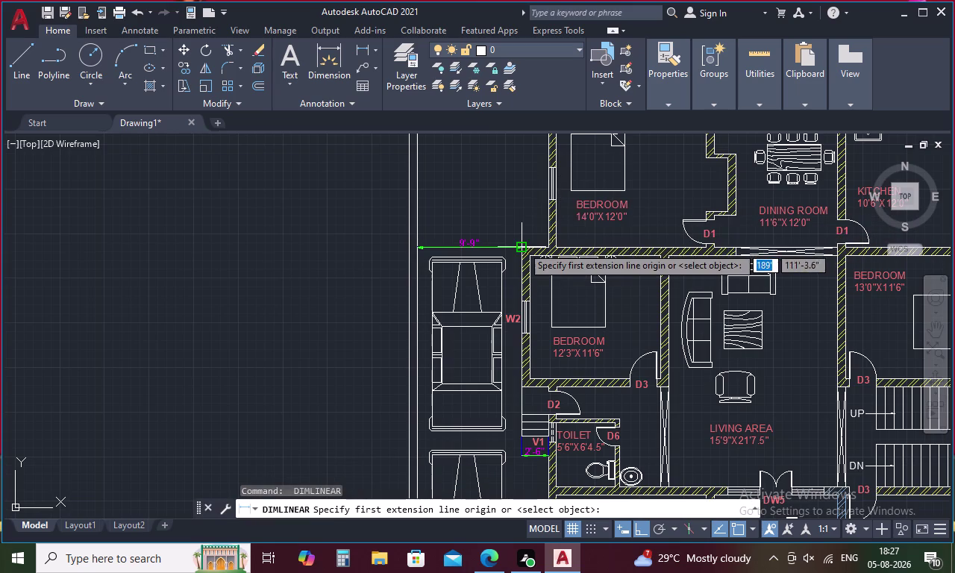
click(522, 246)
click(549, 249)
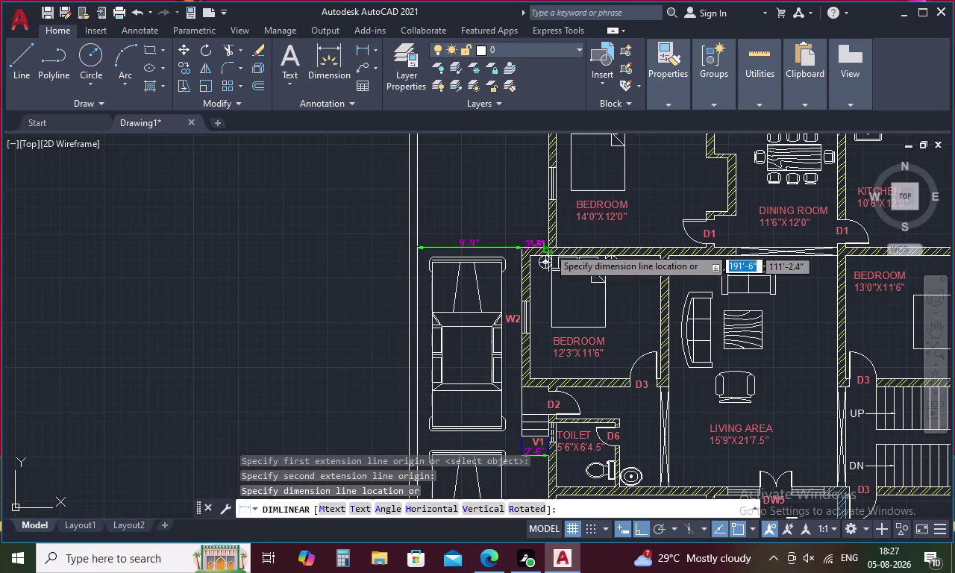
click(548, 234)
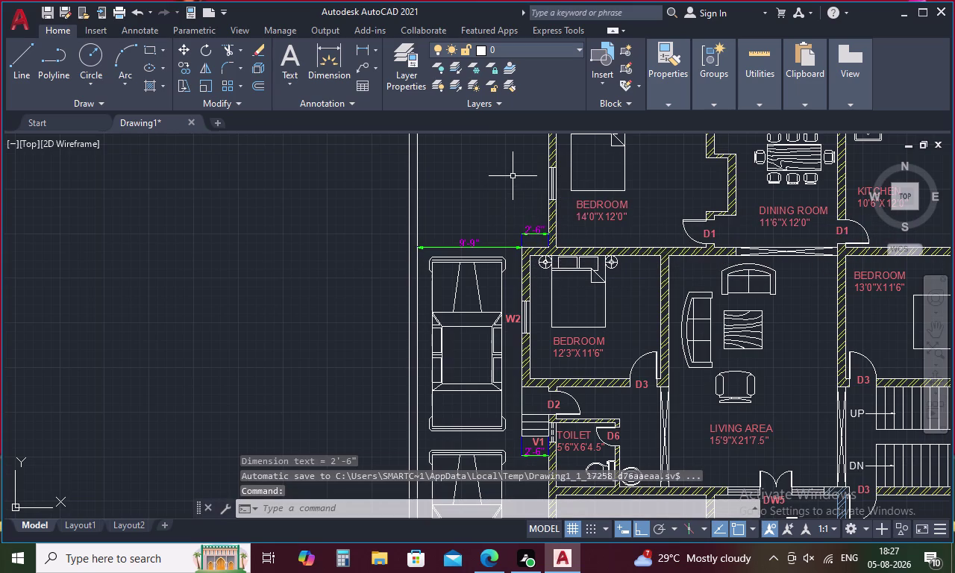
Add a 12'-3" dimension left of the upper bedroom.
middle_drag(513, 174, 541, 343)
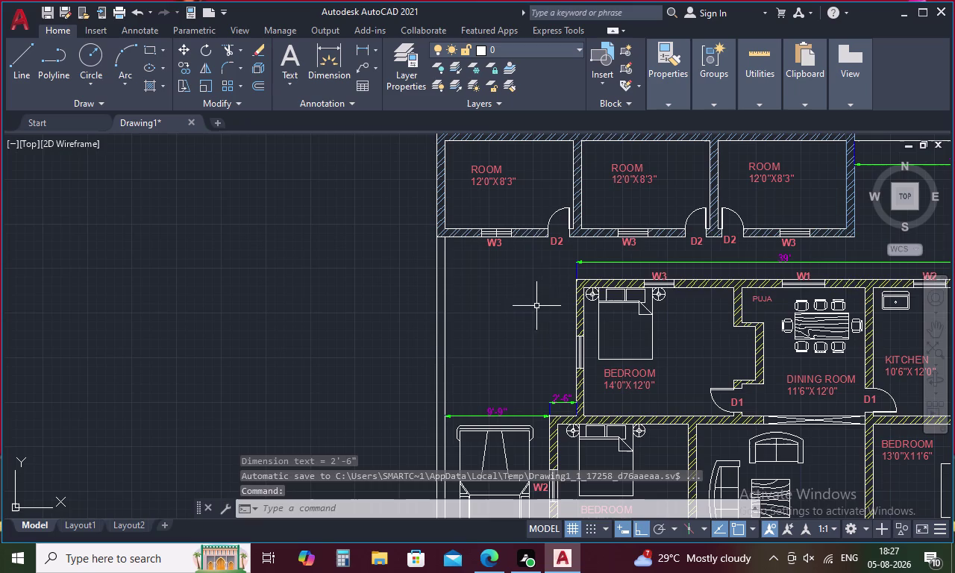
key(space)
click(574, 280)
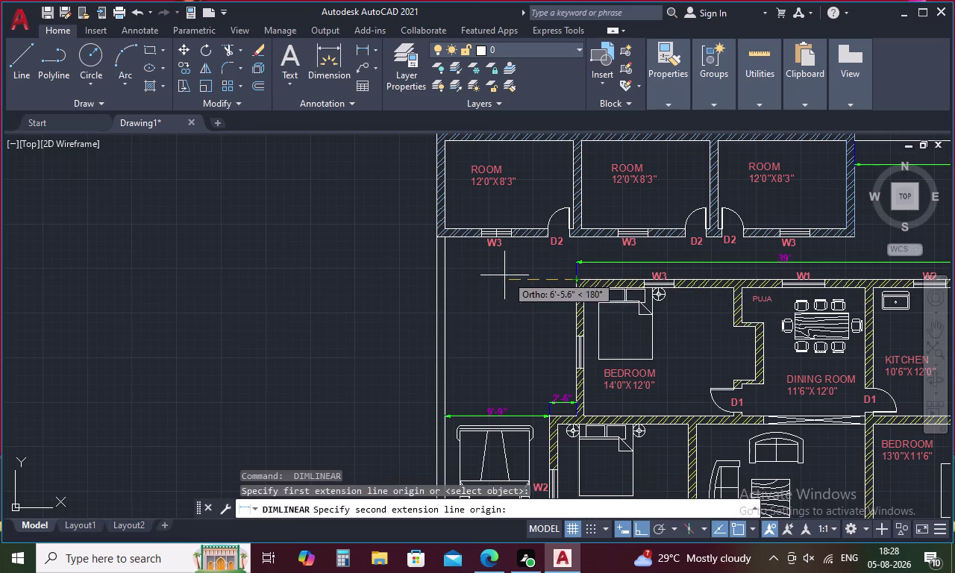
click(448, 281)
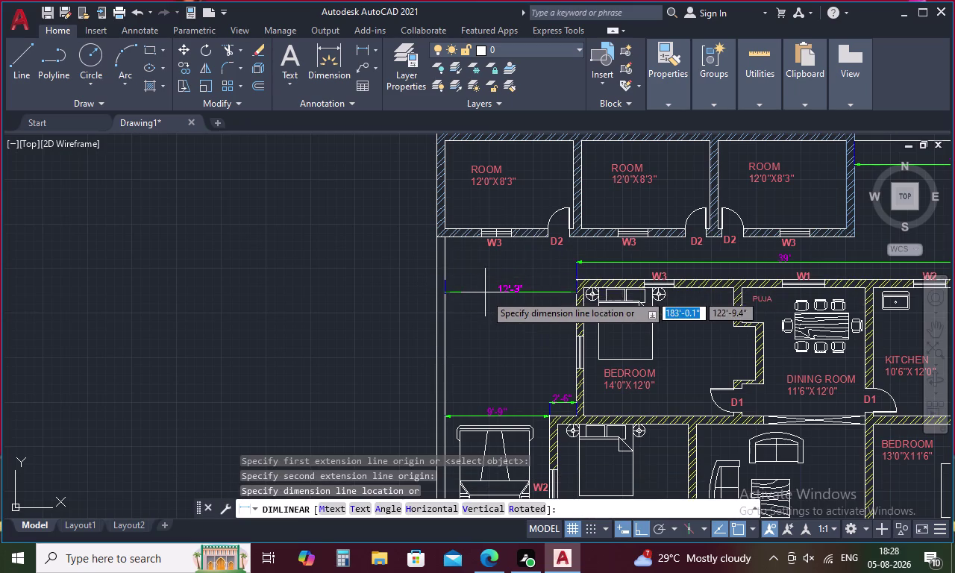
click(483, 281)
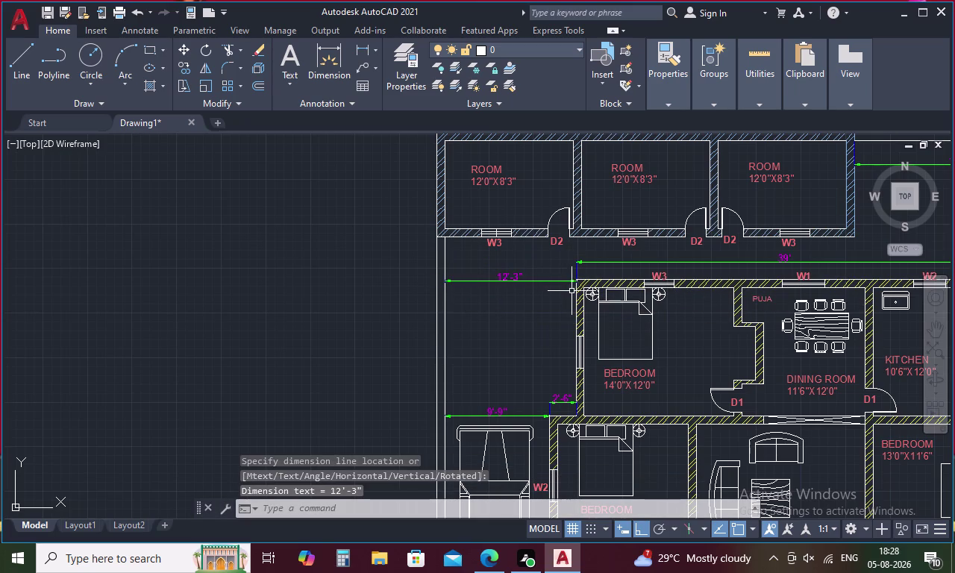
scroll(down, 3)
middle_drag(831, 248, 820, 253)
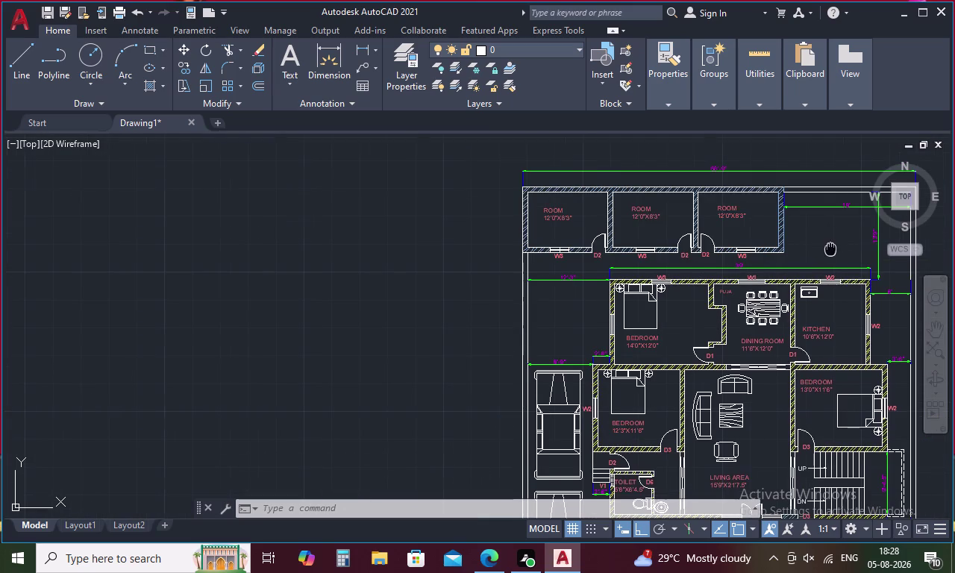
middle_drag(820, 253, 711, 226)
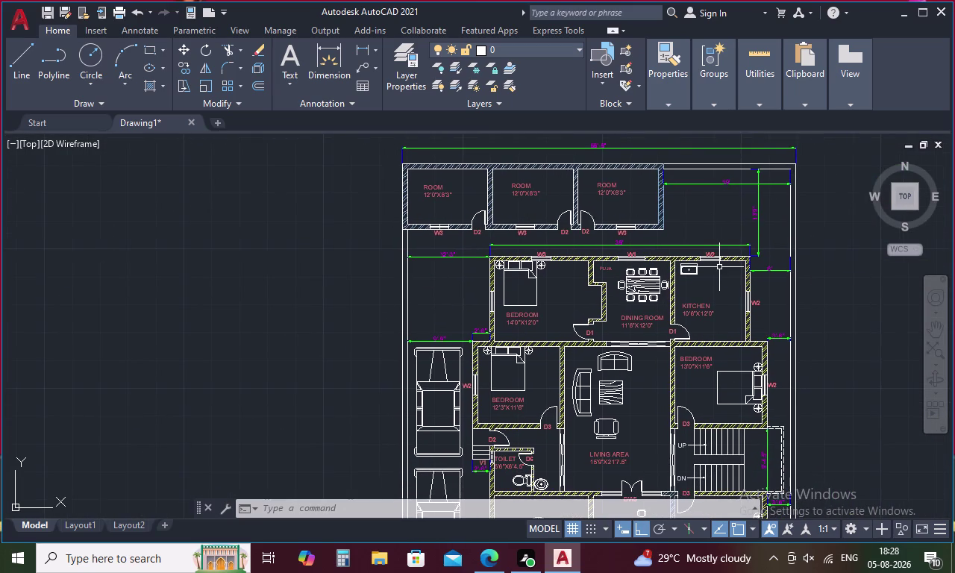
Set the ISO-25 dimension style text height to 12 (1') and make it current.
text(D)
key(space)
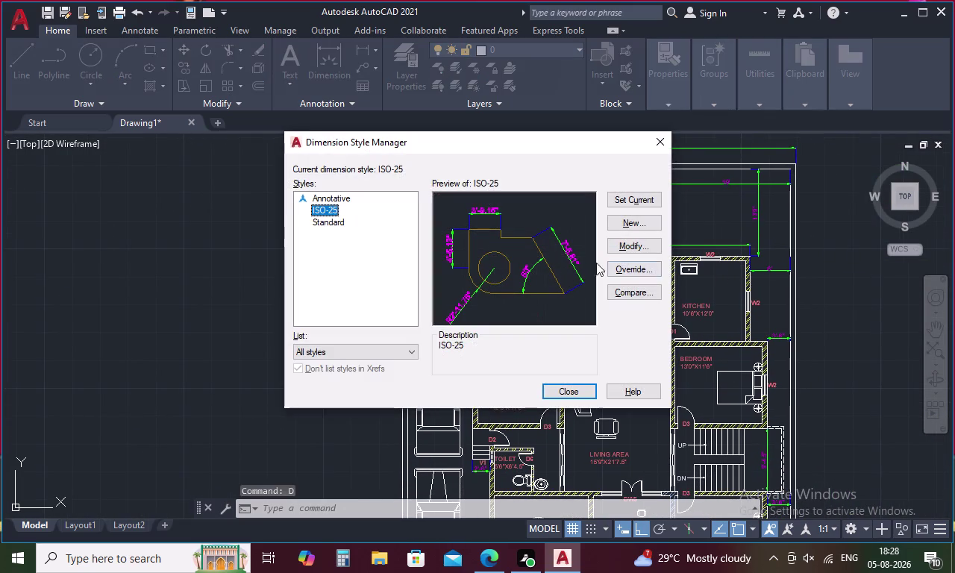
click(639, 239)
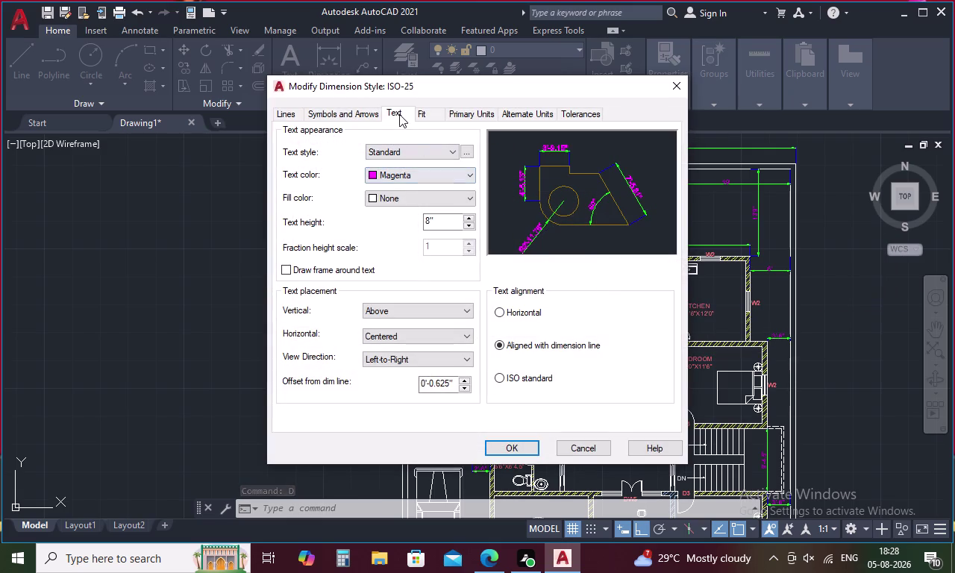
click(455, 222)
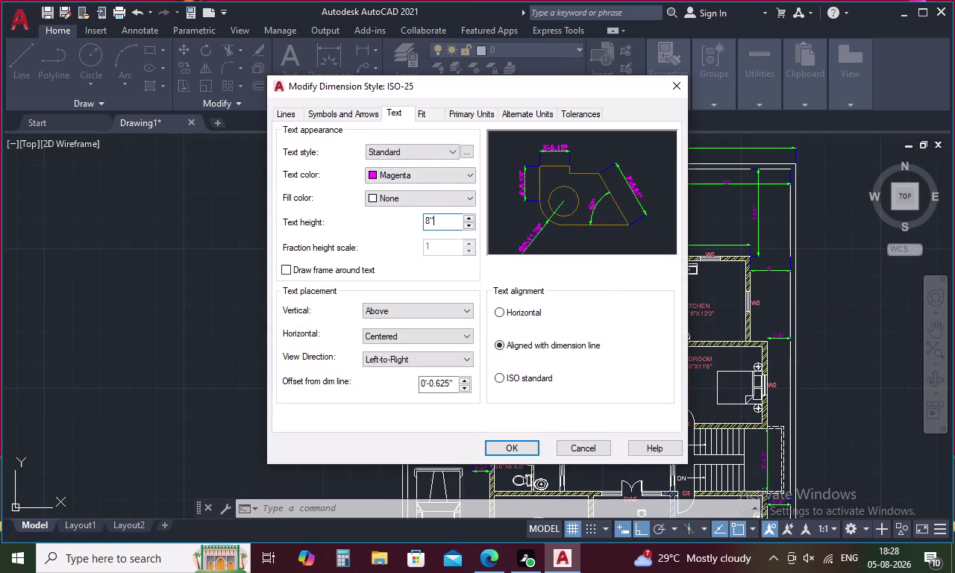
key(BackSpace)
key(BackSpace)
key(BackSpace)
text(12)
key(Return)
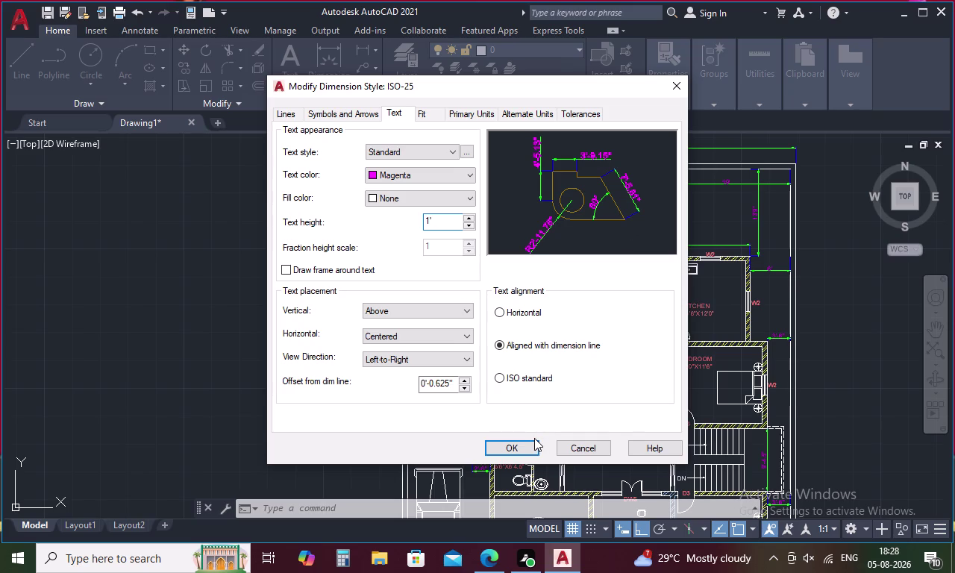
click(530, 441)
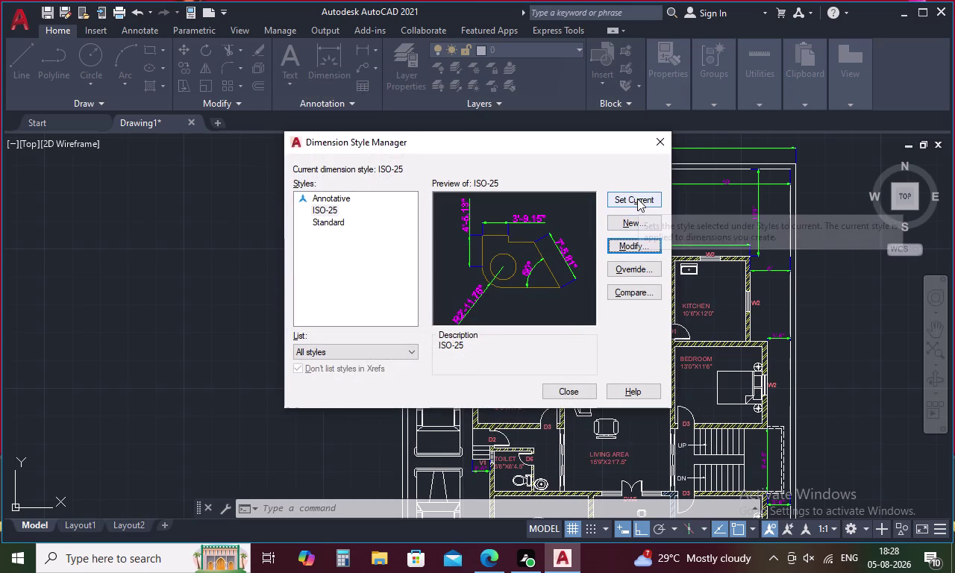
click(638, 198)
click(573, 391)
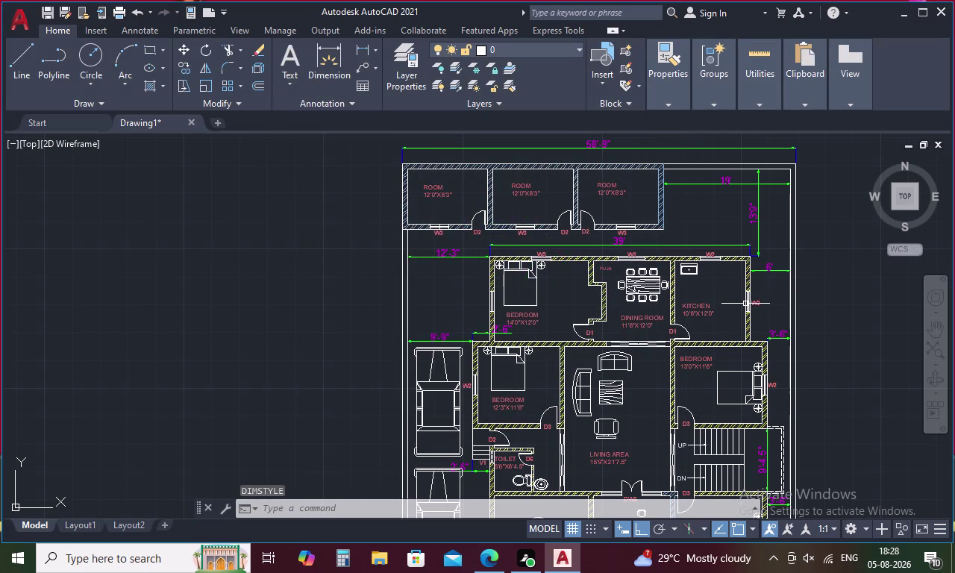
middle_drag(728, 324, 712, 257)
scroll(down, 3)
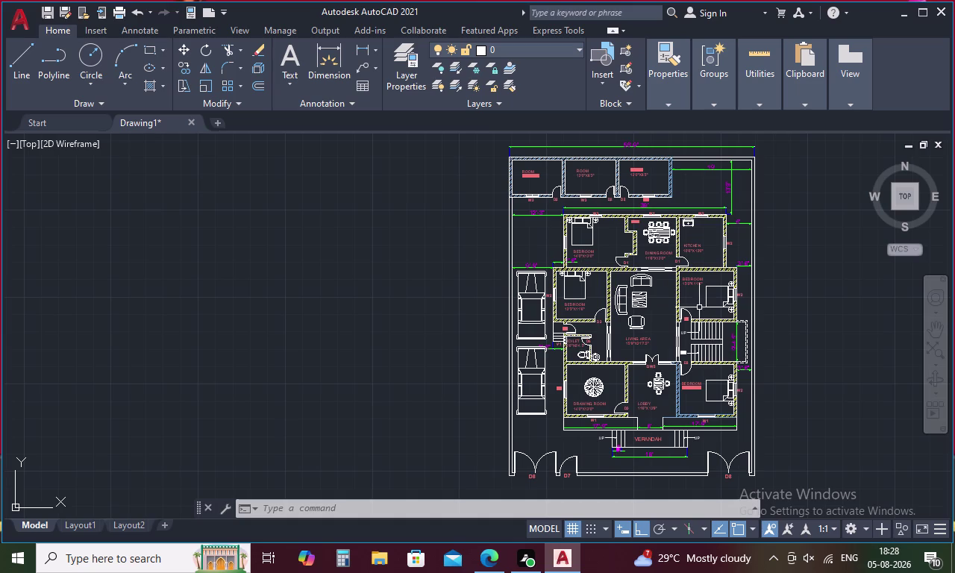
scroll(up, 3)
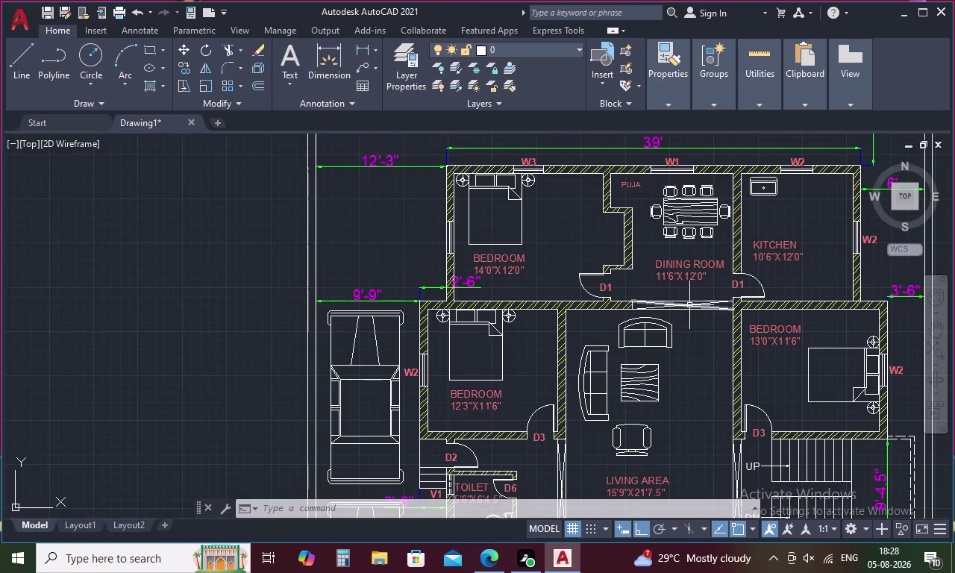
middle_drag(698, 318, 694, 282)
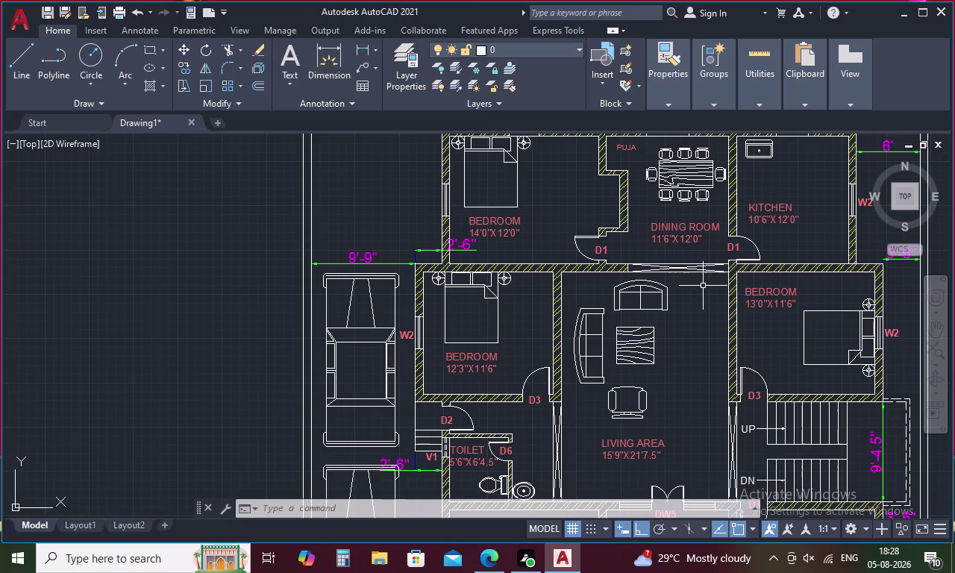
scroll(up, 3)
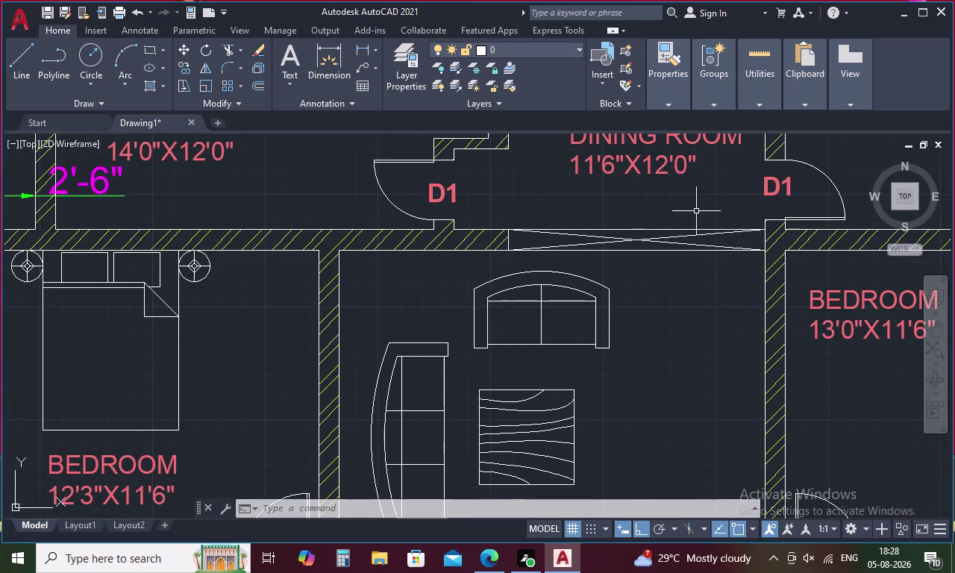
Break the lower and upper dining room opening lines at a point using BREAKATPOINT.
key(b)
key(r)
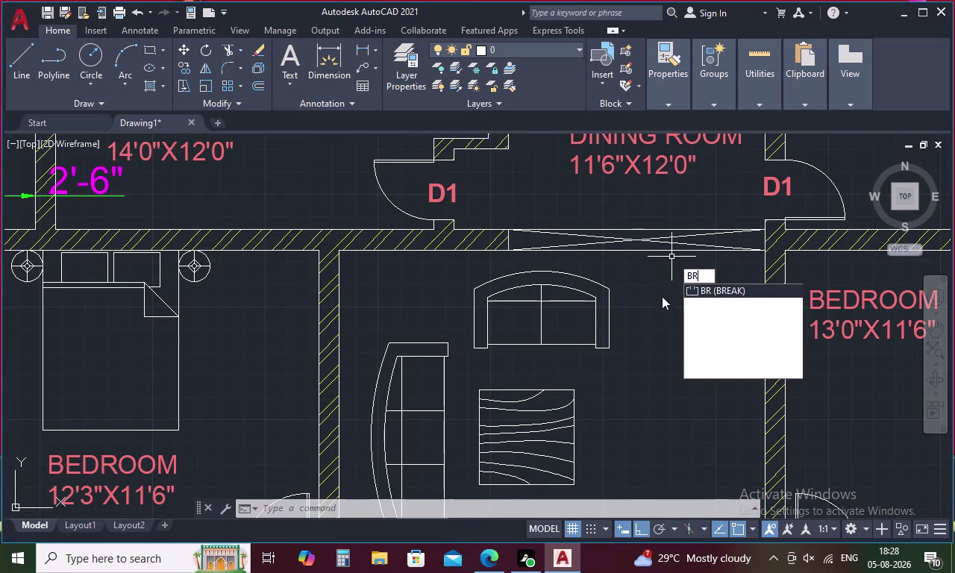
click(734, 314)
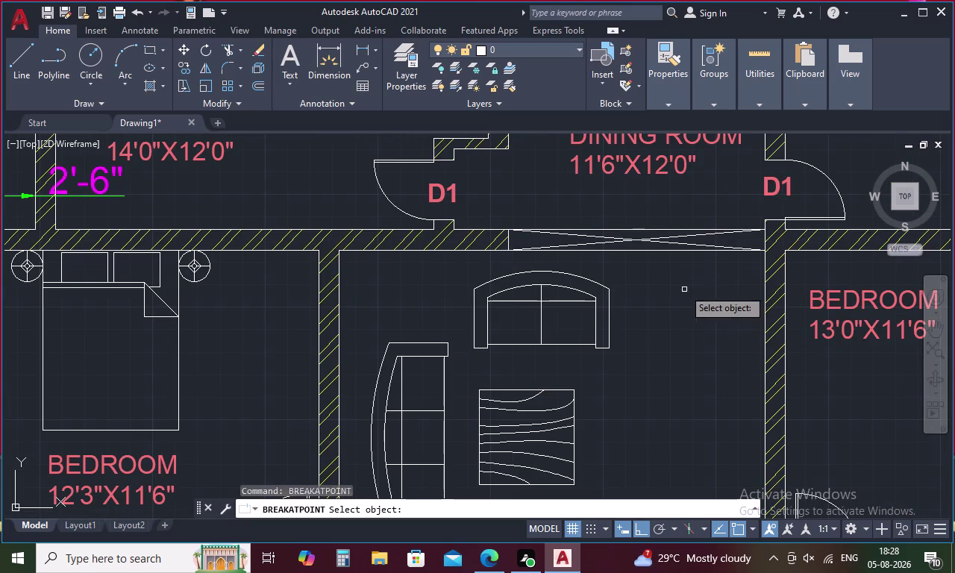
click(637, 250)
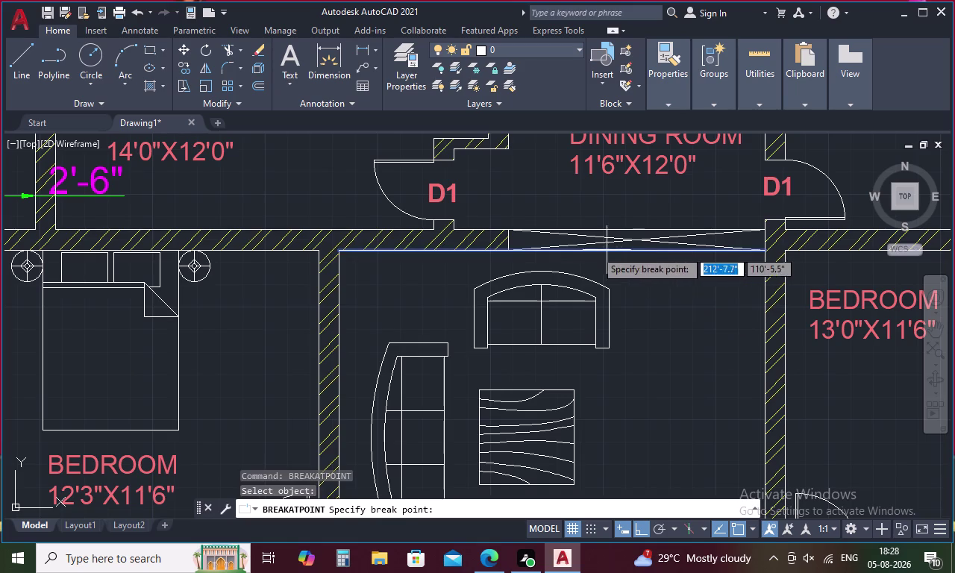
click(508, 250)
key(space)
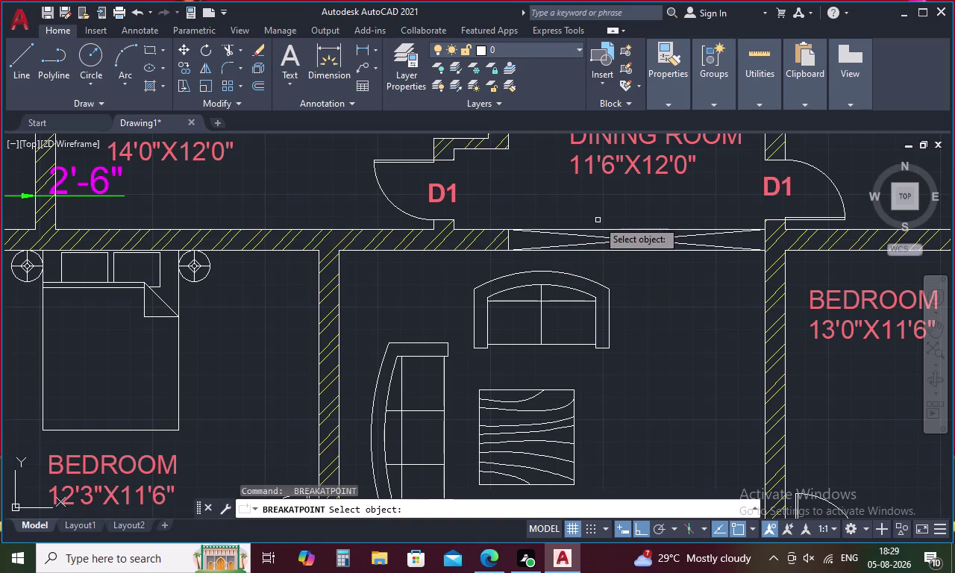
click(601, 229)
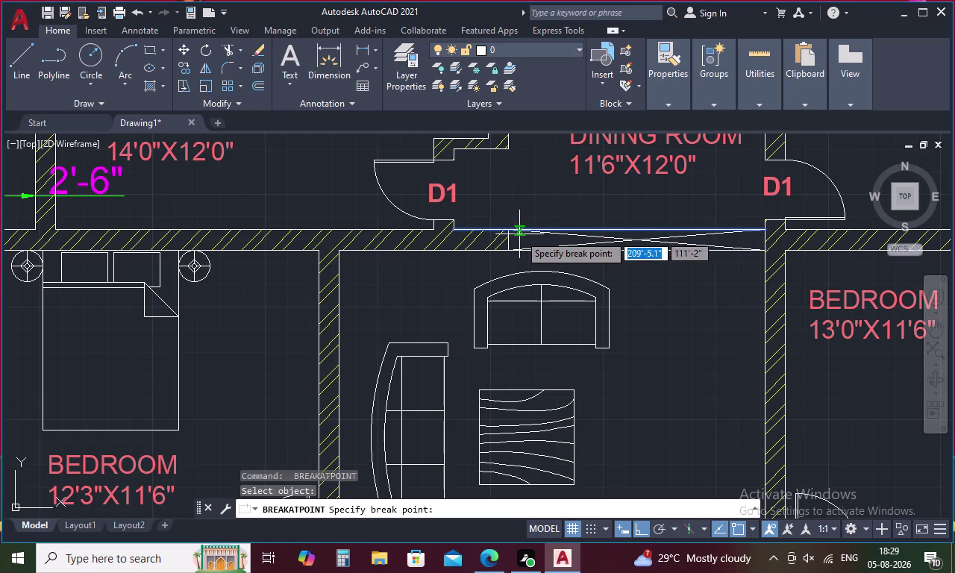
click(509, 233)
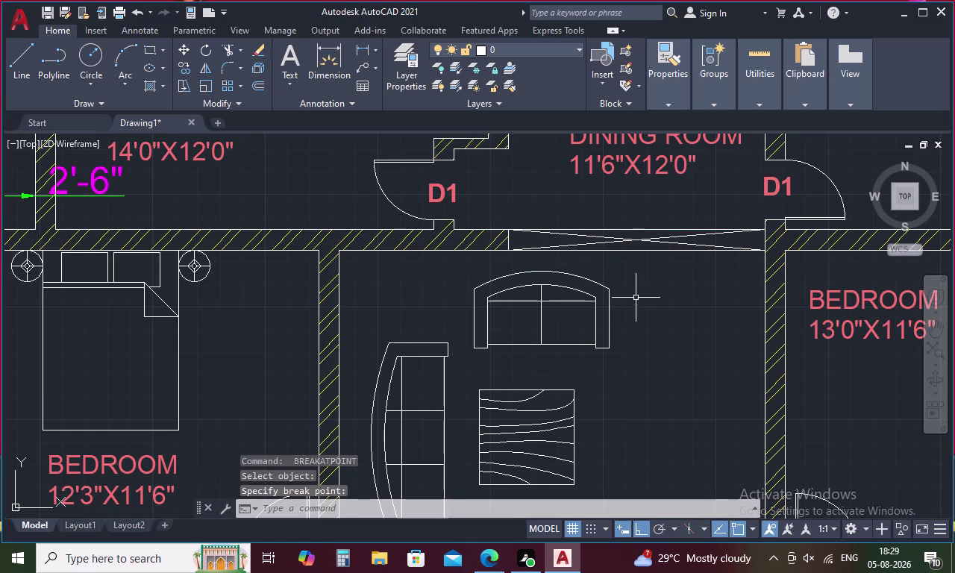
Break a vertical living area opening line at a point.
scroll(down, 3)
middle_drag(640, 316, 646, 236)
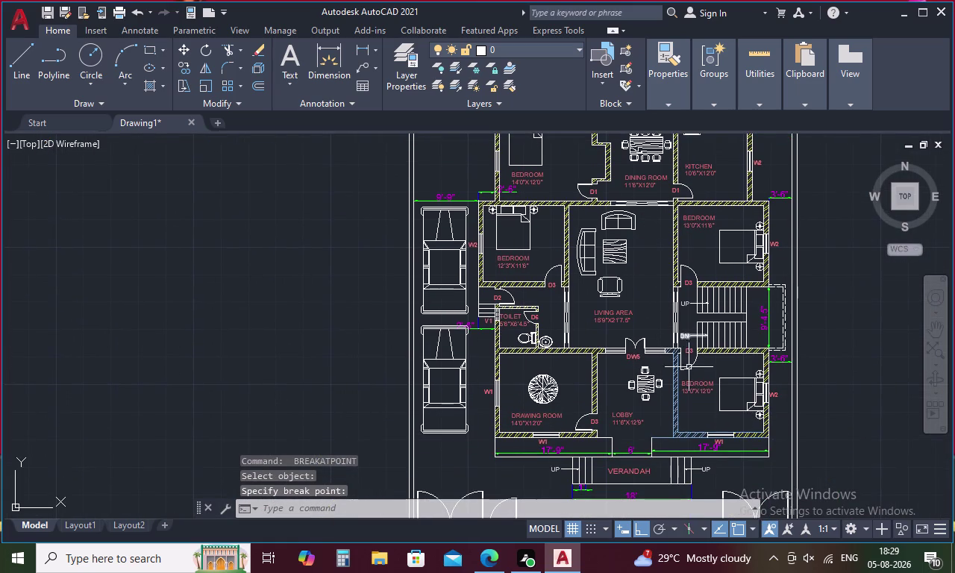
scroll(up, 3)
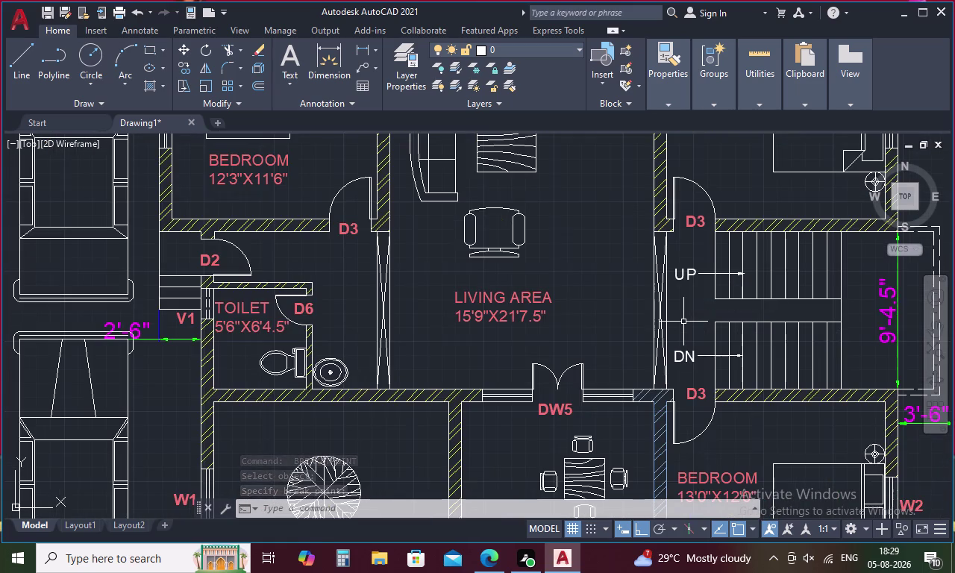
key(space)
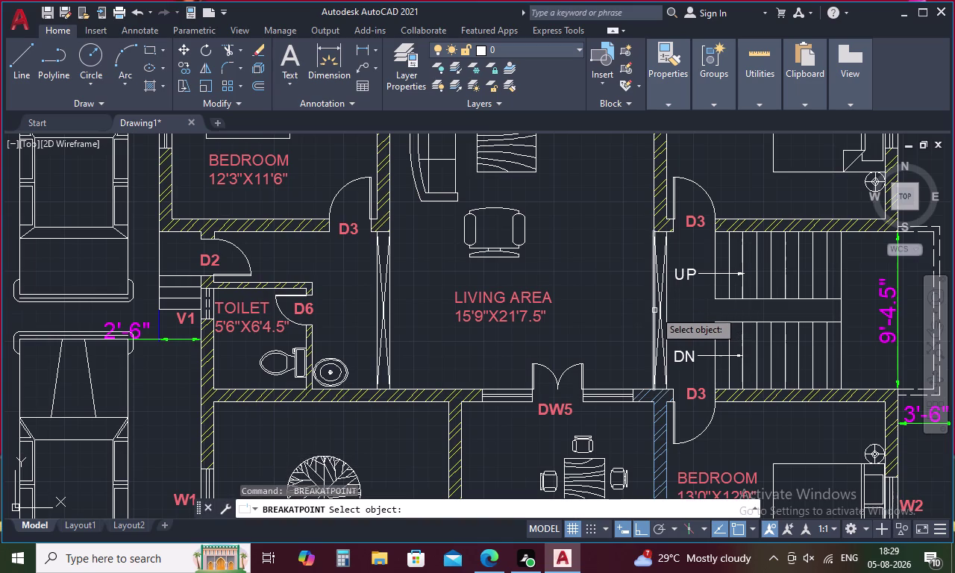
click(390, 294)
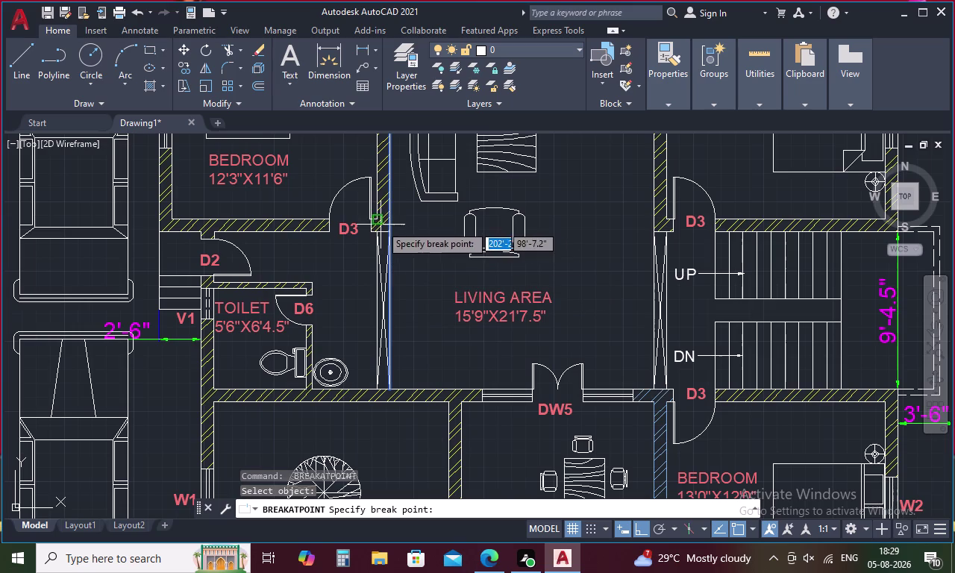
click(391, 234)
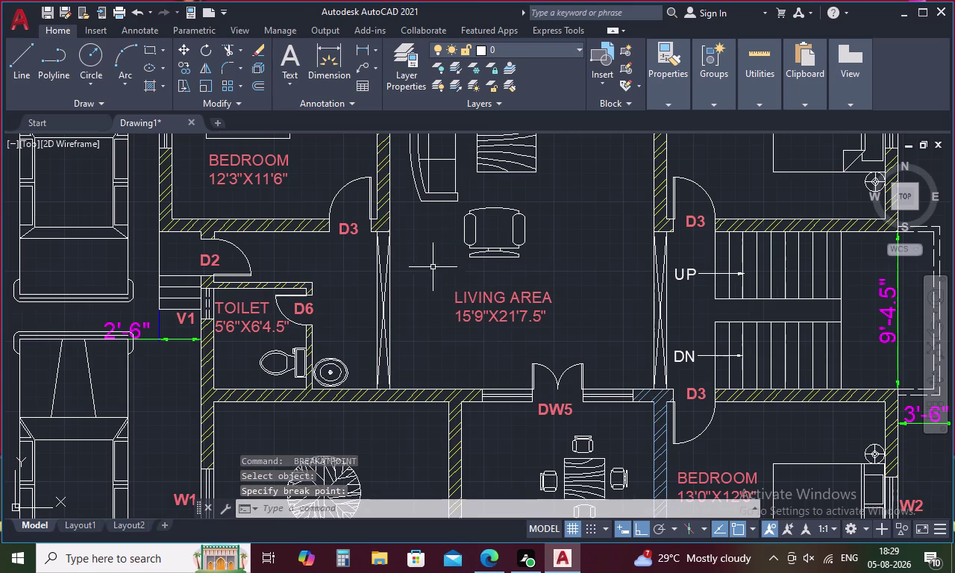
Select the left and right living area opening lines and the dining room opening lines.
drag(428, 272, 373, 290)
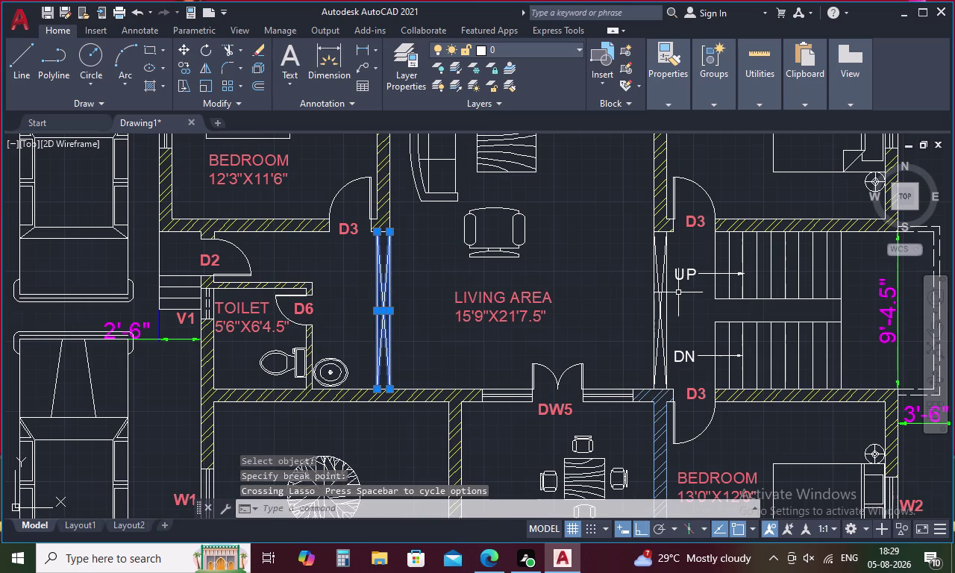
drag(678, 292, 627, 306)
middle_drag(614, 276, 614, 427)
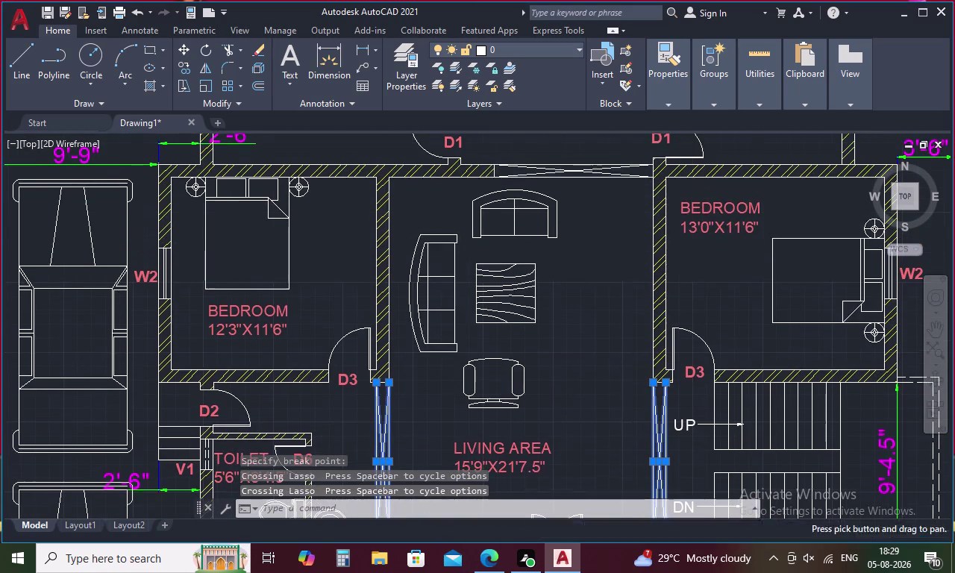
middle_drag(600, 228, 599, 281)
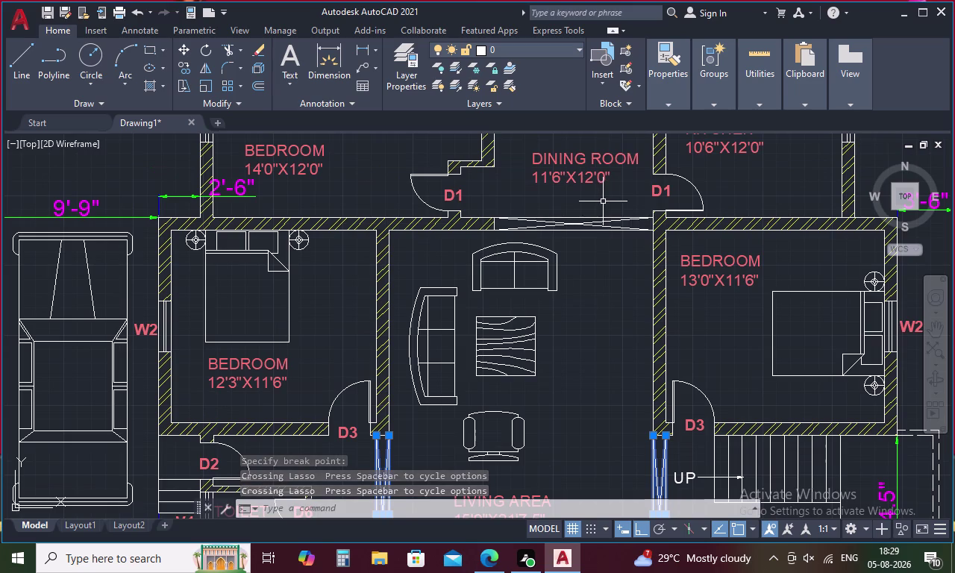
drag(603, 201, 594, 241)
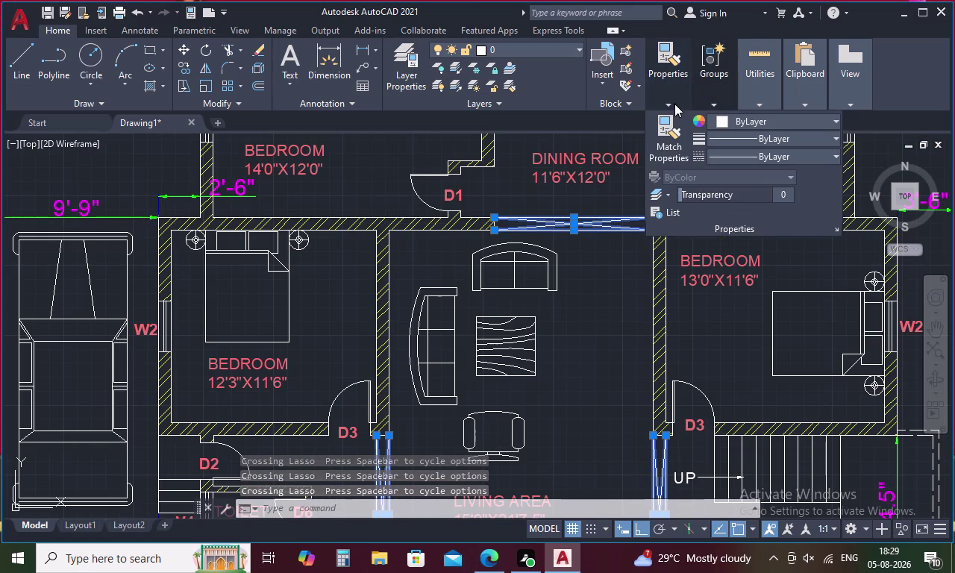
Recolour the selected dining room opening lines pink.
click(836, 121)
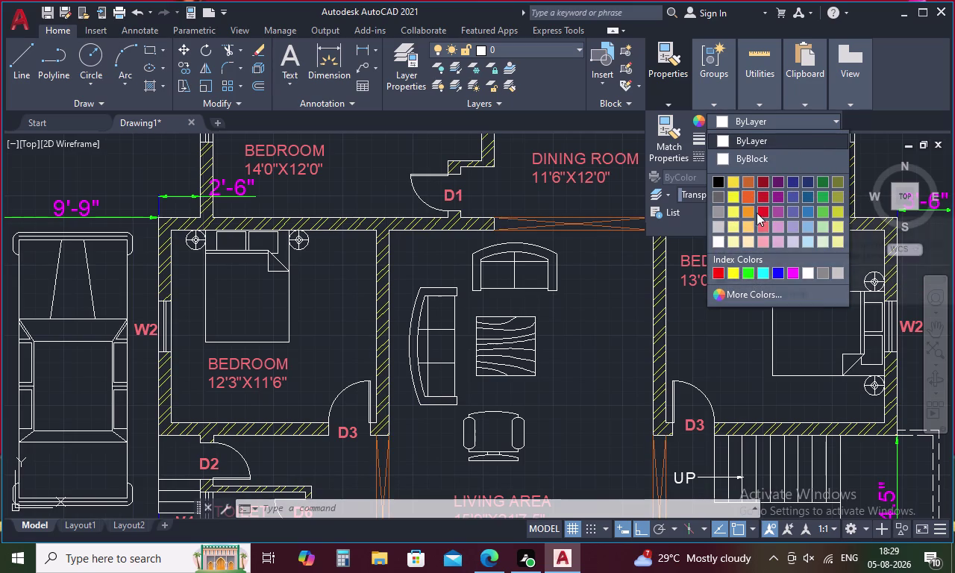
click(760, 239)
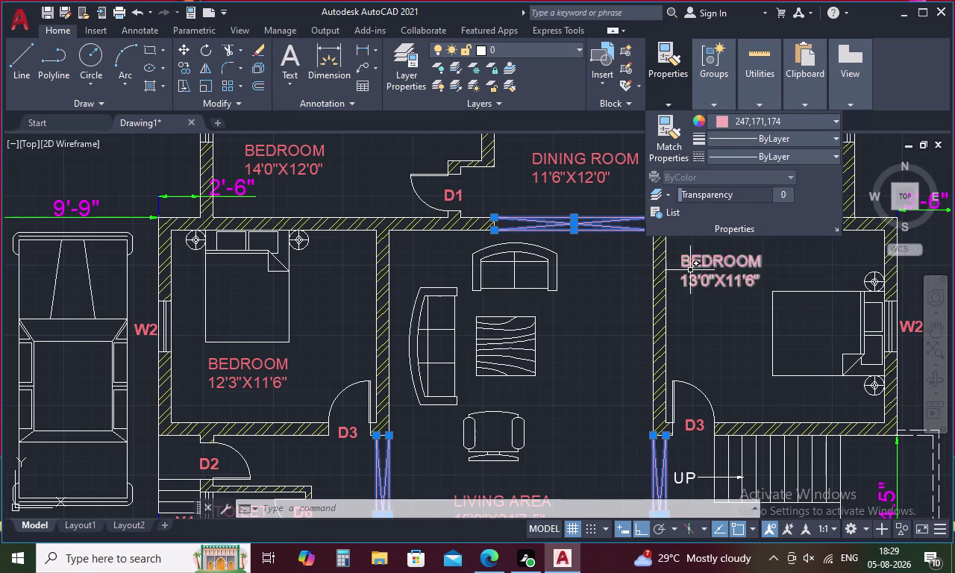
click(630, 291)
click(630, 292)
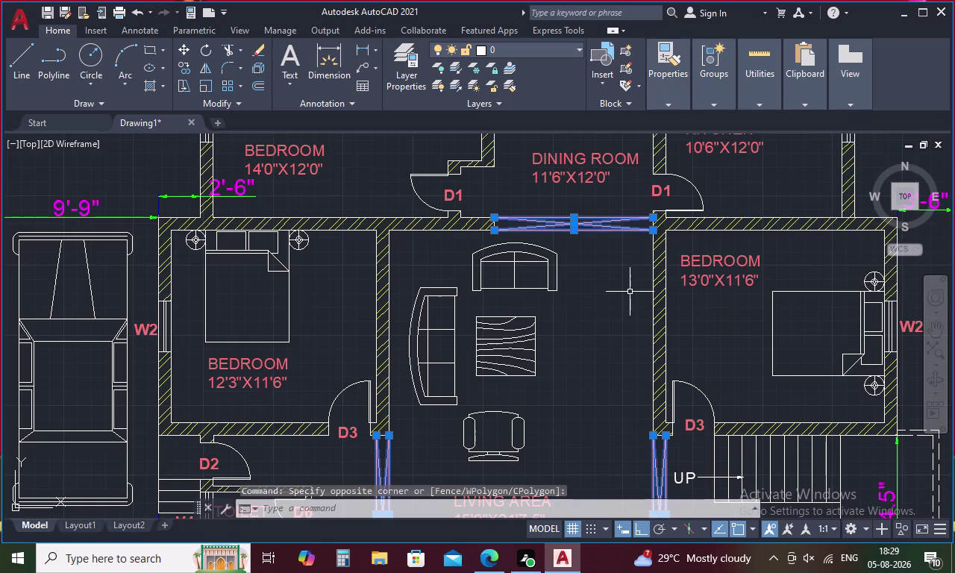
key(Escape)
Make the living area and dining room opening lines light blue (122,175,223).
scroll(down, 3)
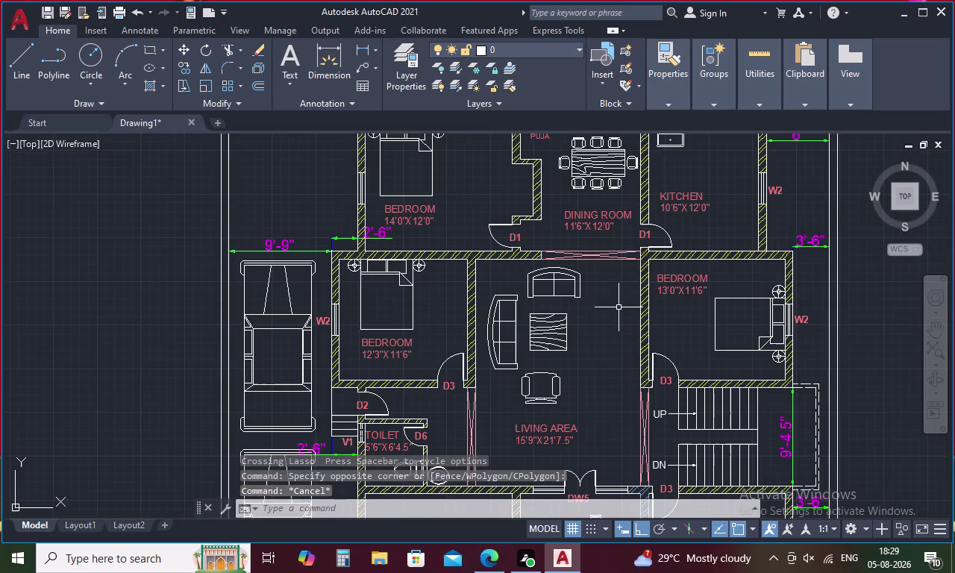
click(645, 415)
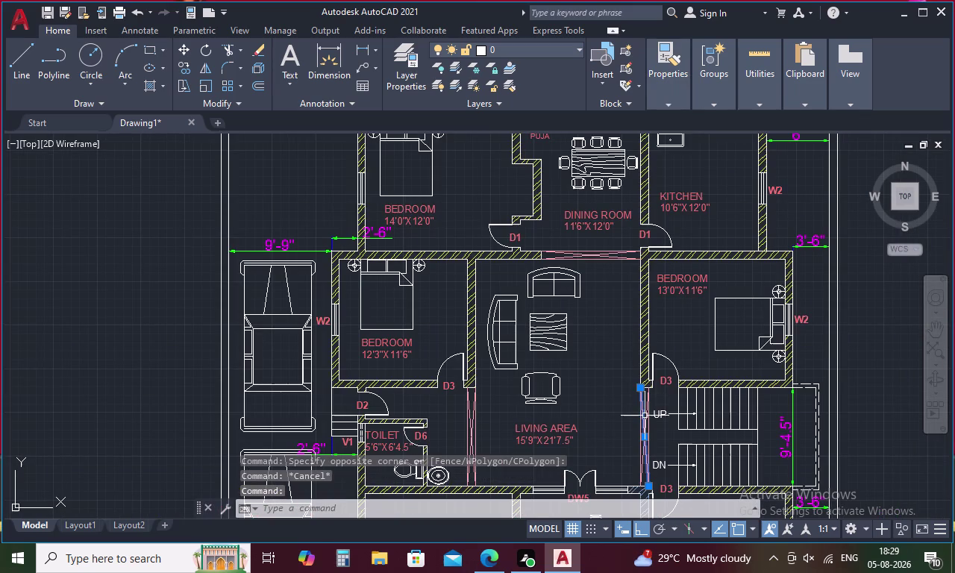
drag(617, 244, 609, 264)
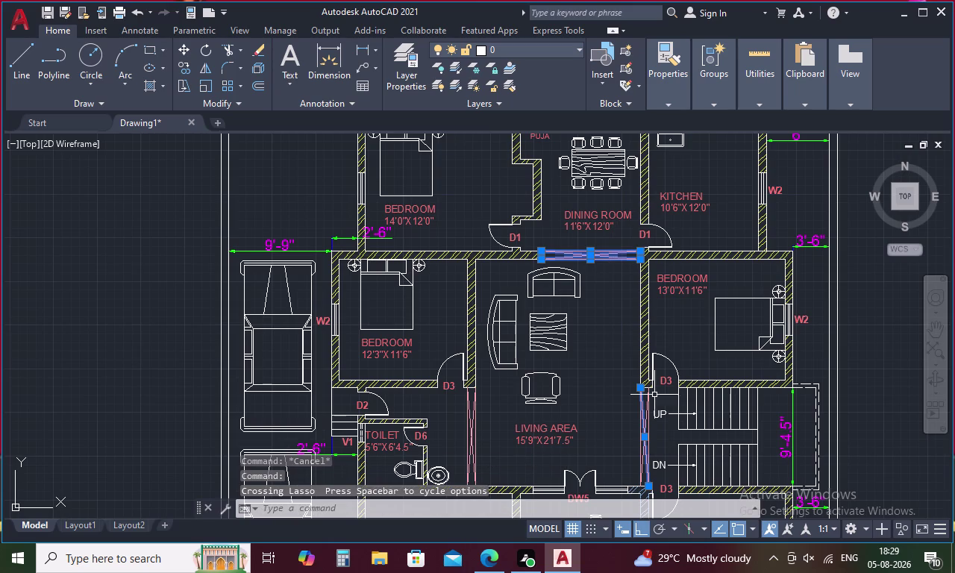
drag(664, 432, 630, 436)
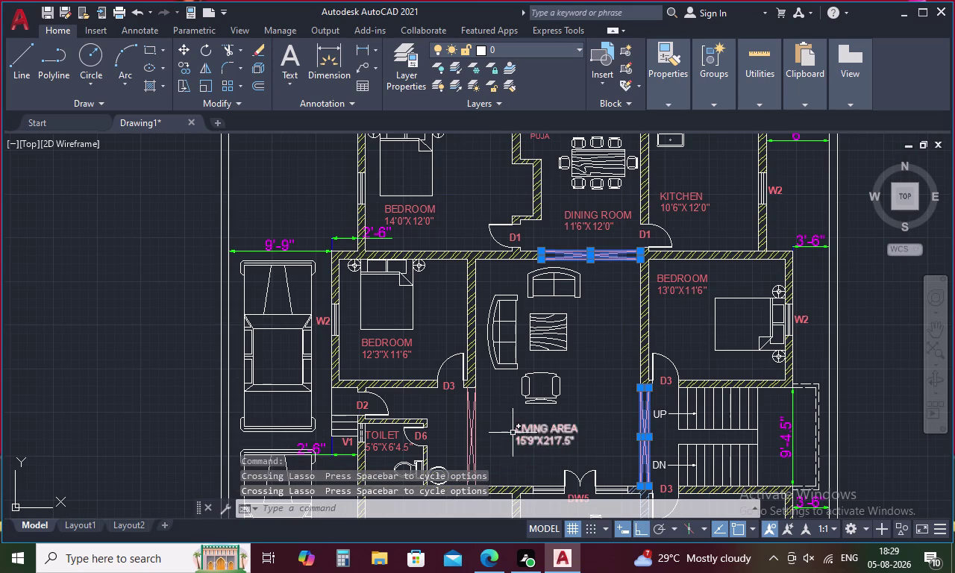
drag(486, 414, 448, 415)
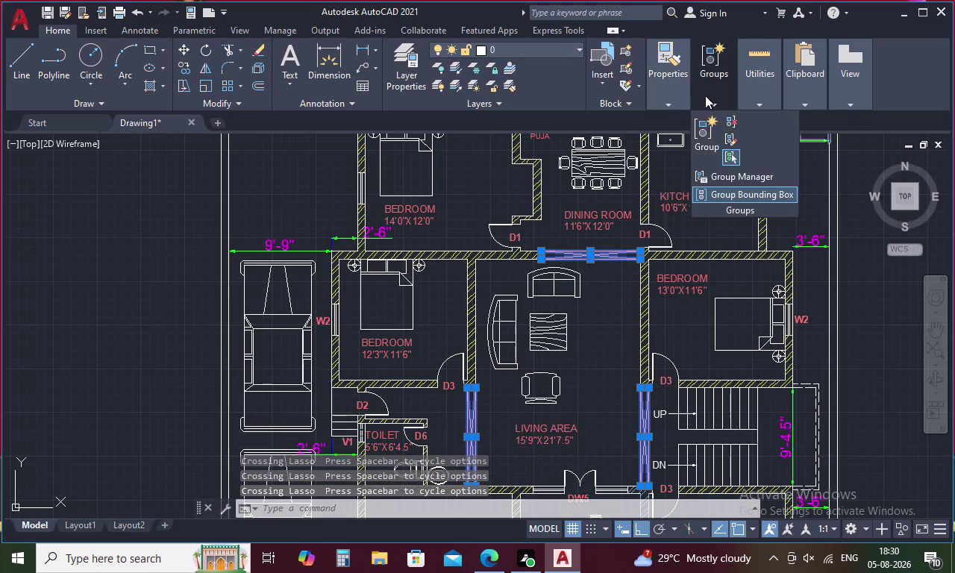
click(835, 125)
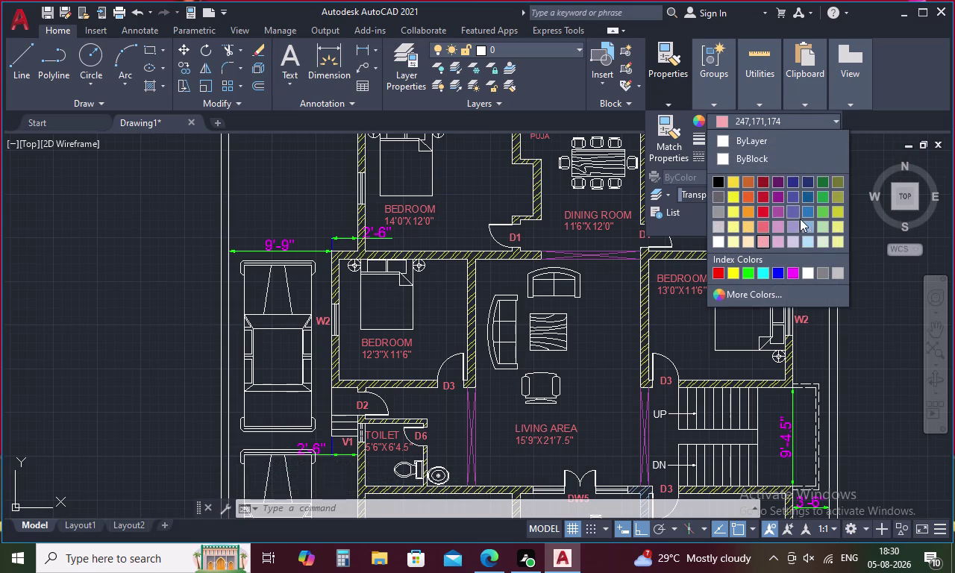
click(810, 223)
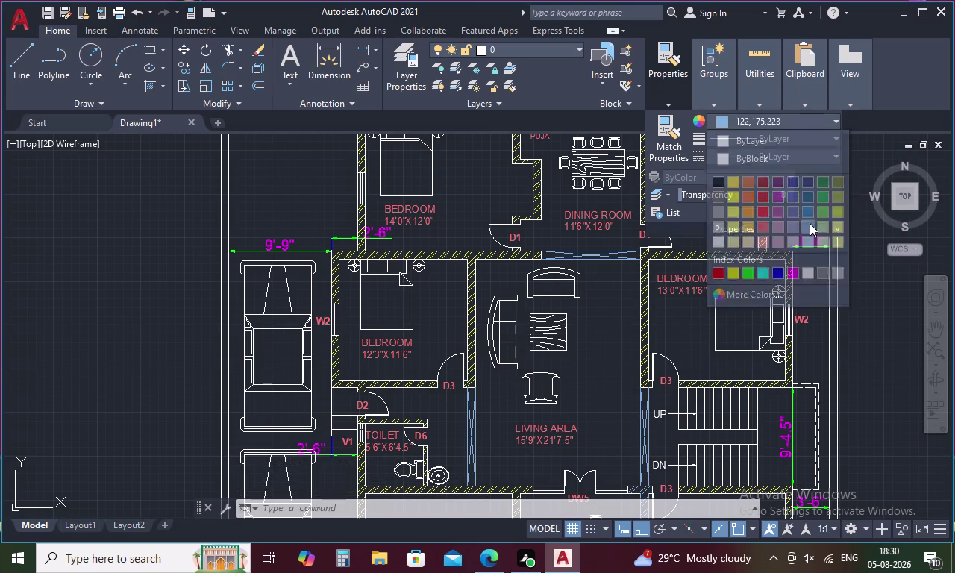
key(Escape)
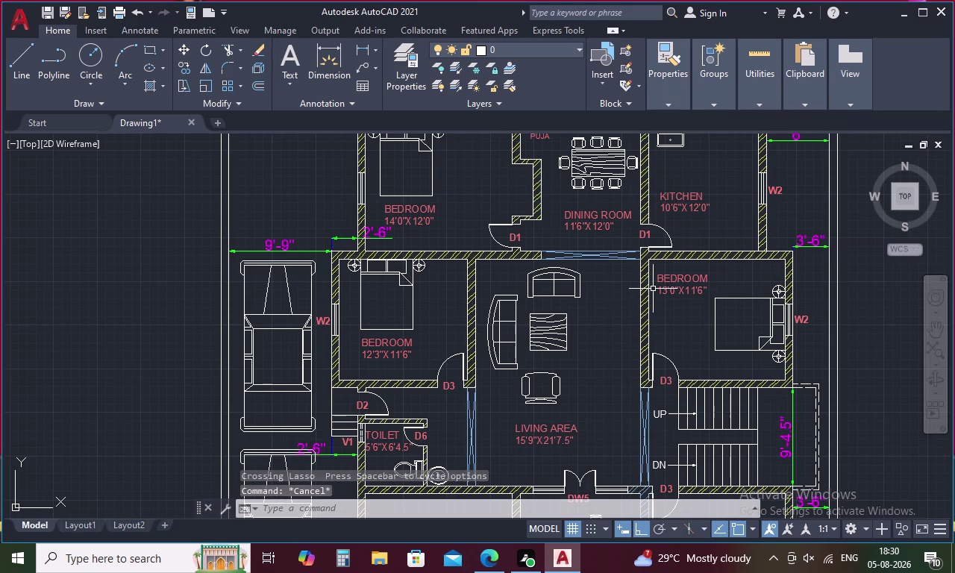
scroll(down, 3)
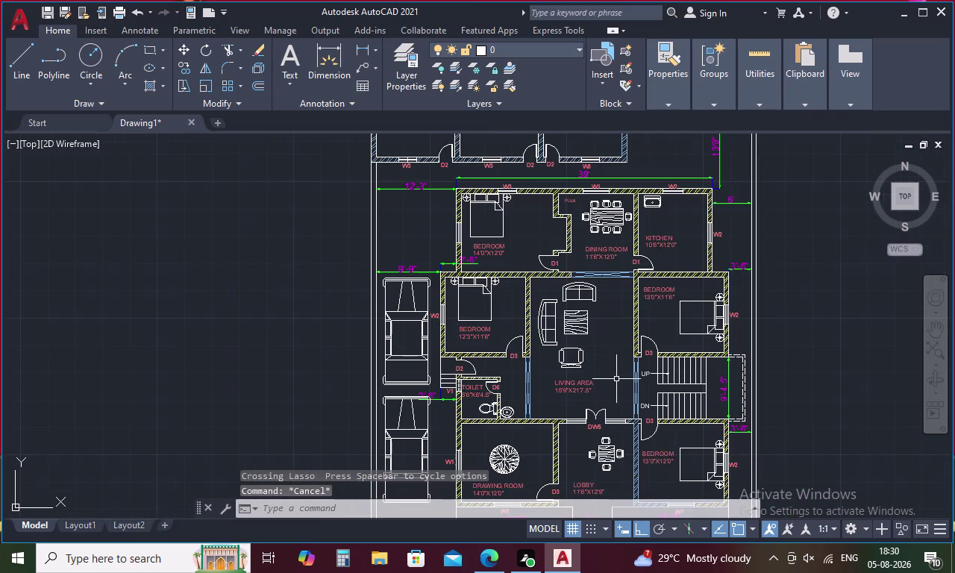
scroll(up, 3)
middle_drag(647, 391, 653, 364)
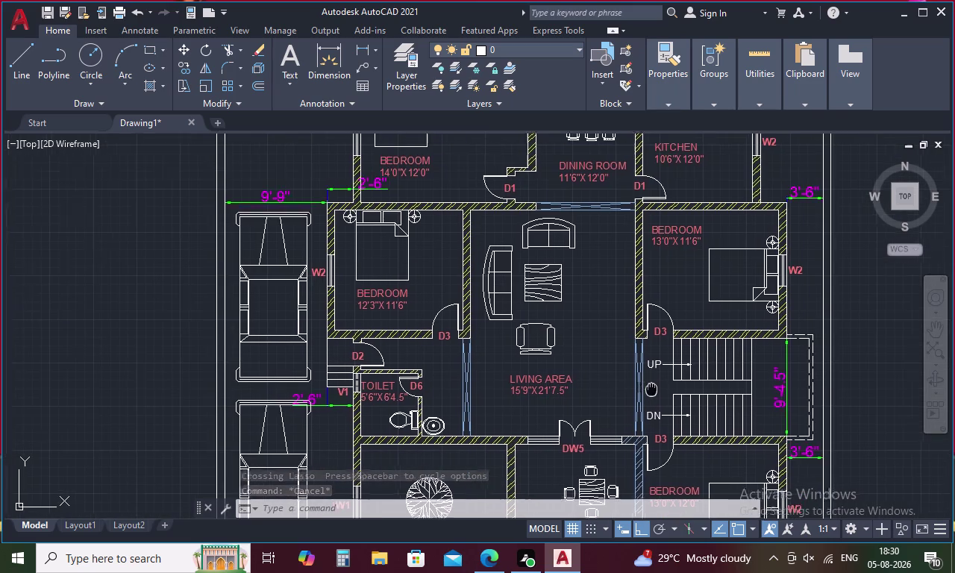
middle_drag(653, 364, 644, 299)
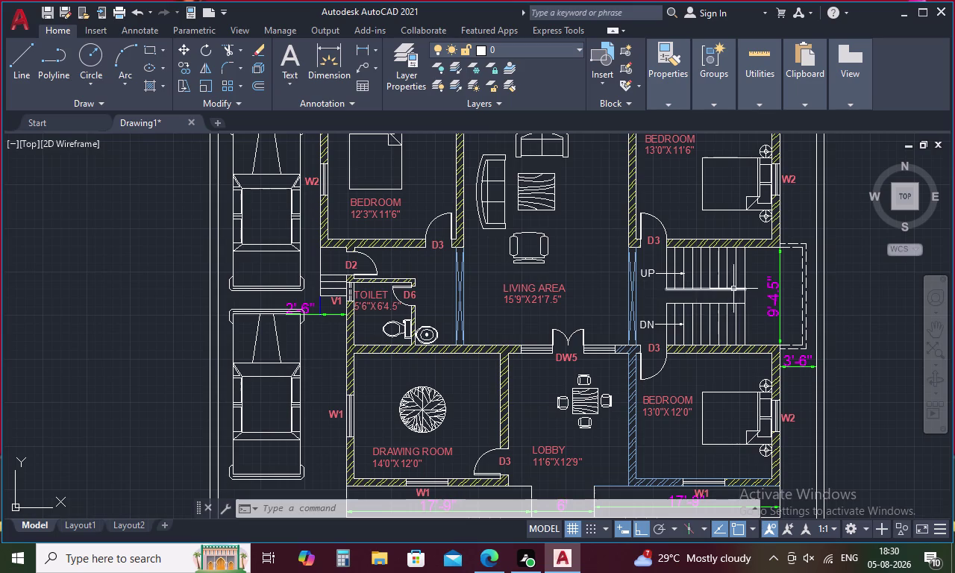
Recolour the stair UP and DN labels and their arrows red.
scroll(up, 3)
drag(632, 224, 624, 251)
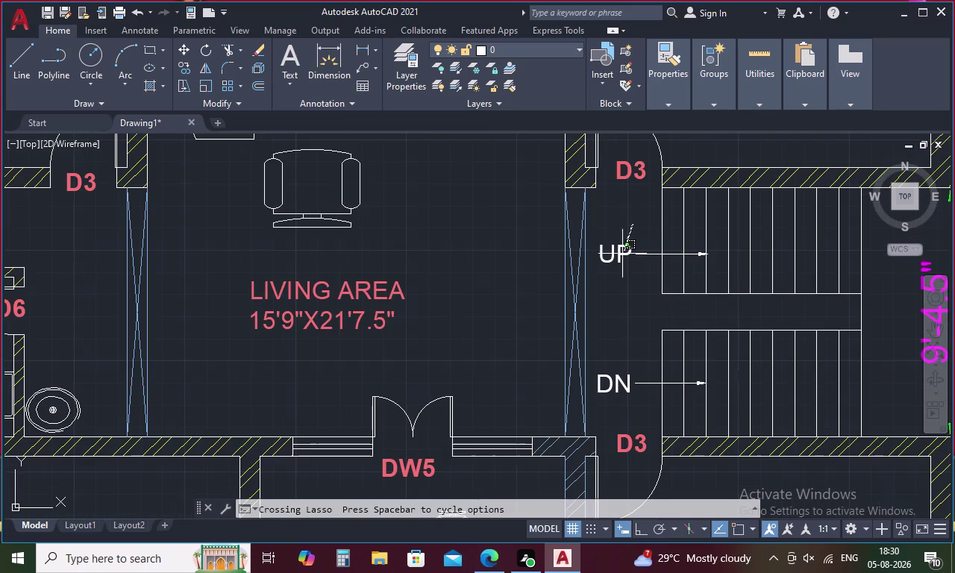
drag(624, 251, 609, 393)
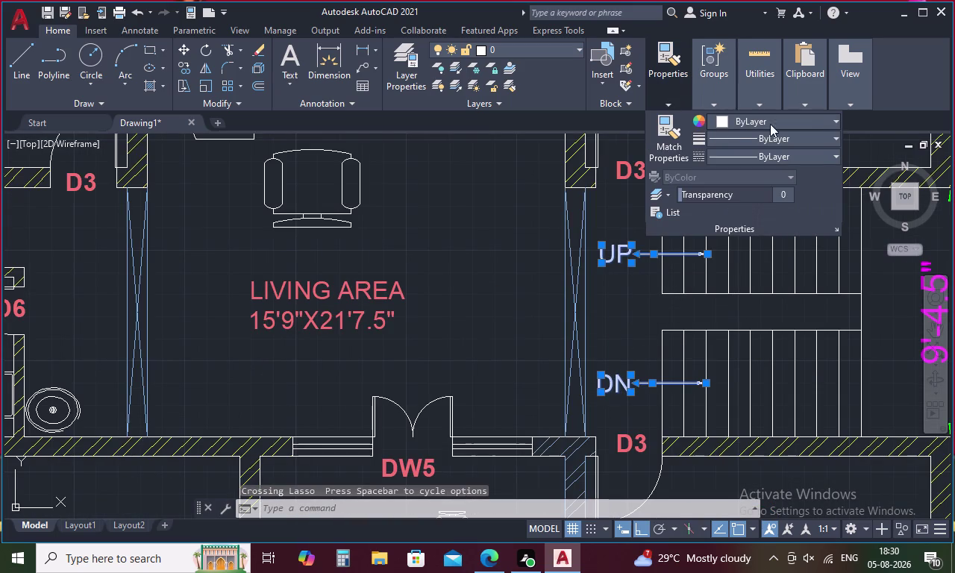
click(838, 120)
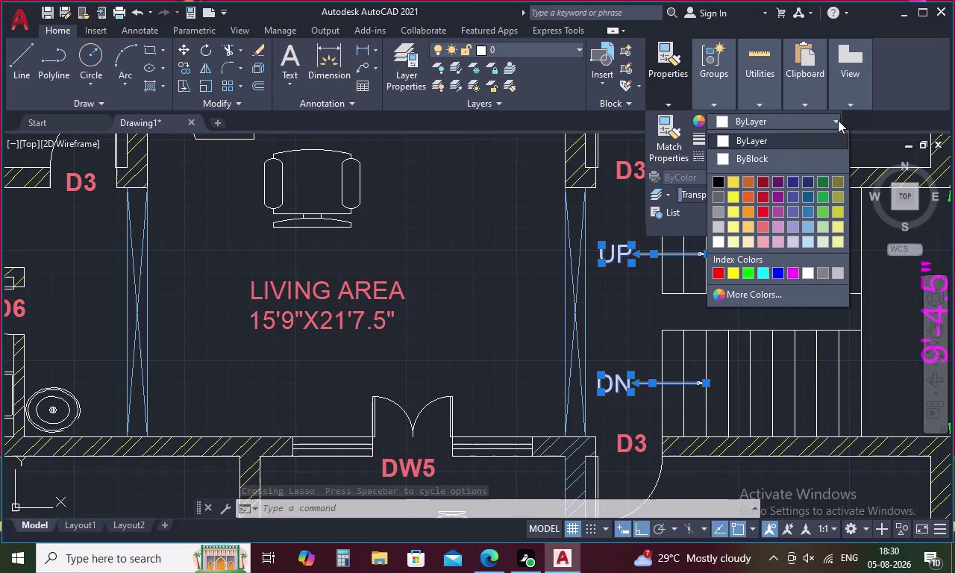
click(762, 232)
double_click(533, 254)
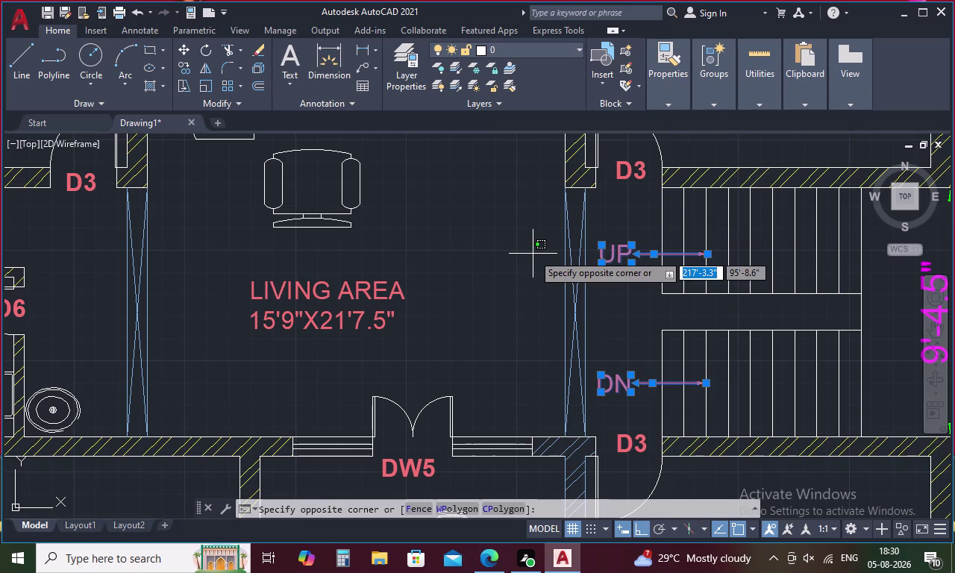
double_click(530, 254)
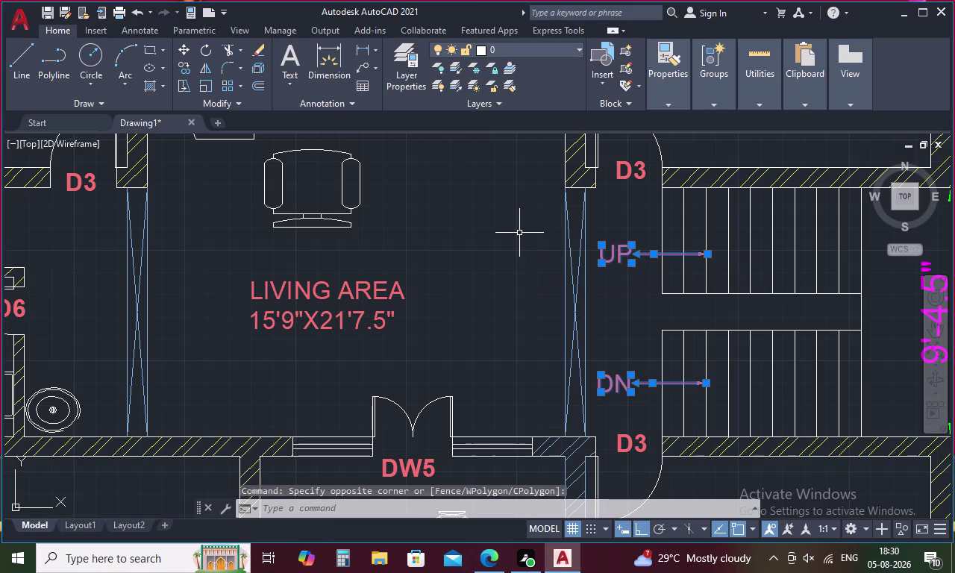
key(Escape)
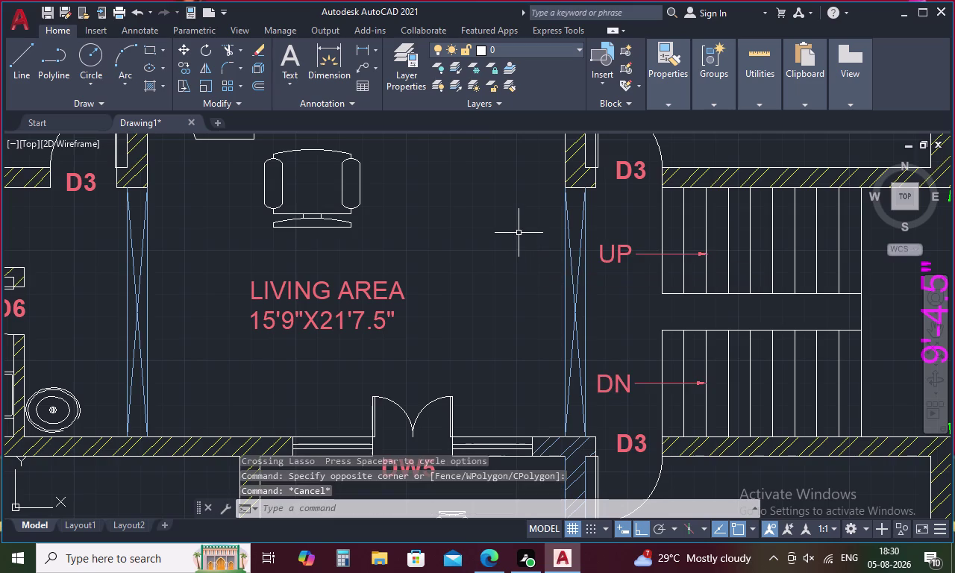
scroll(down, 3)
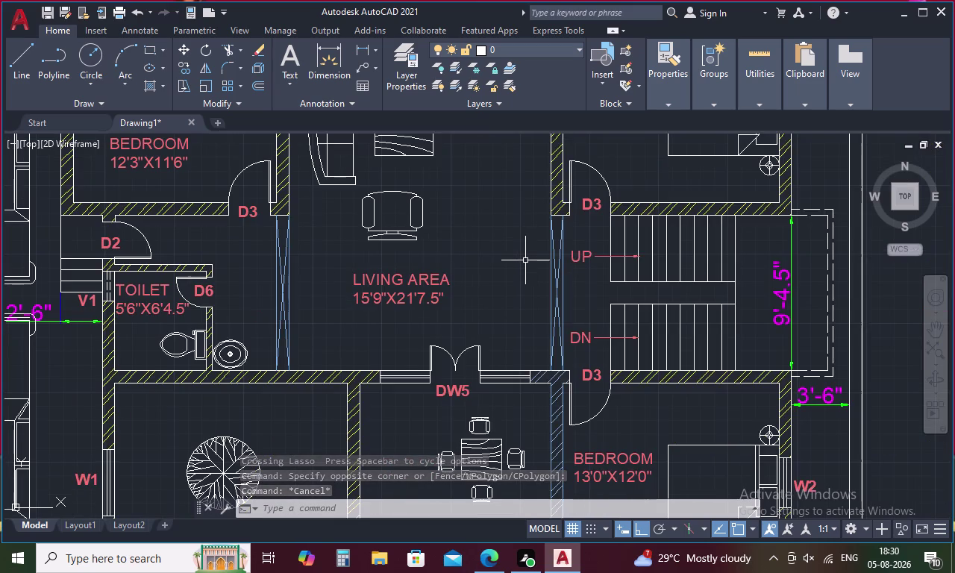
scroll(down, 3)
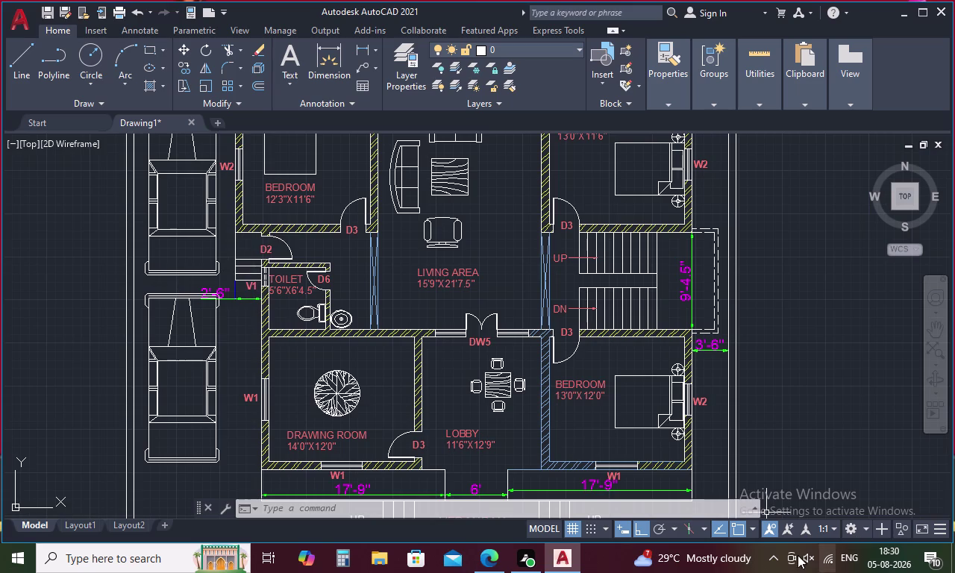
middle_drag(585, 475, 585, 368)
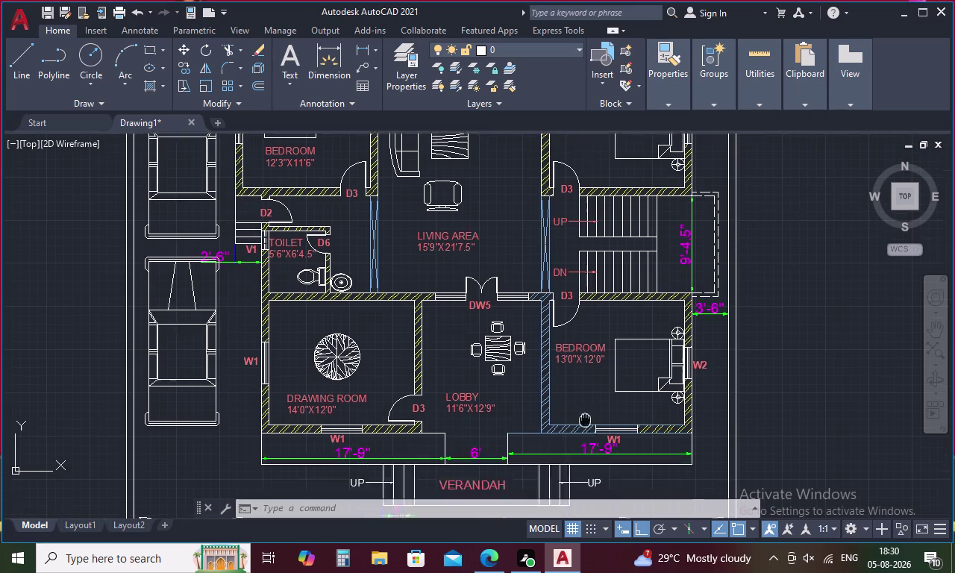
middle_drag(585, 368, 585, 331)
scroll(up, 3)
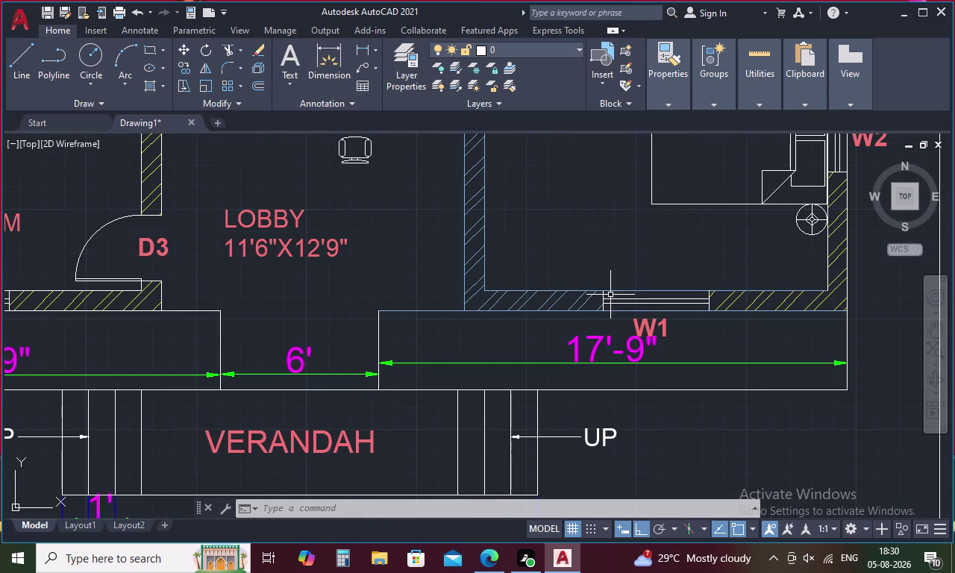
Set the ISO-25 dimension text height to 11, make ISO-25 current, and close the manager.
key(d)
key(space)
click(636, 241)
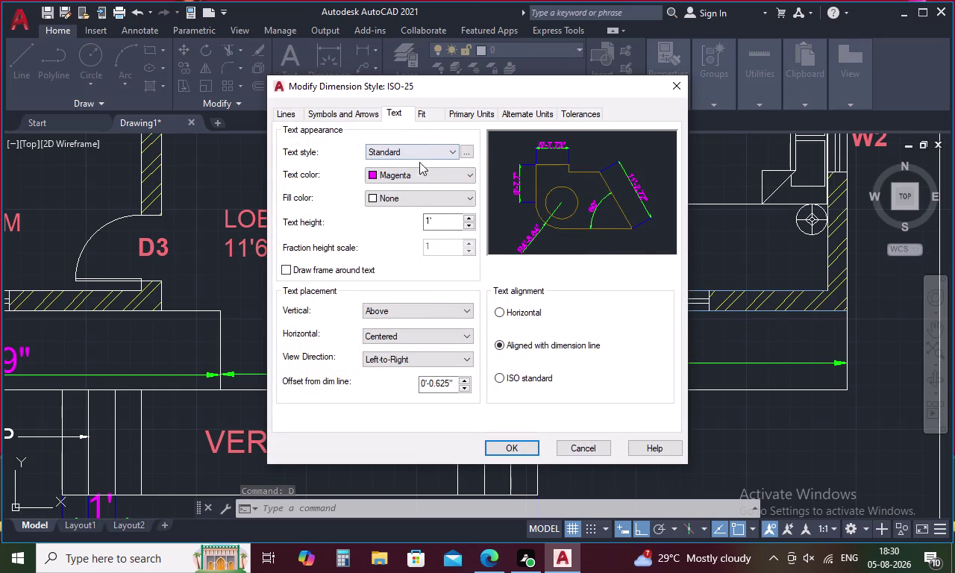
click(433, 223)
key(BackSpace)
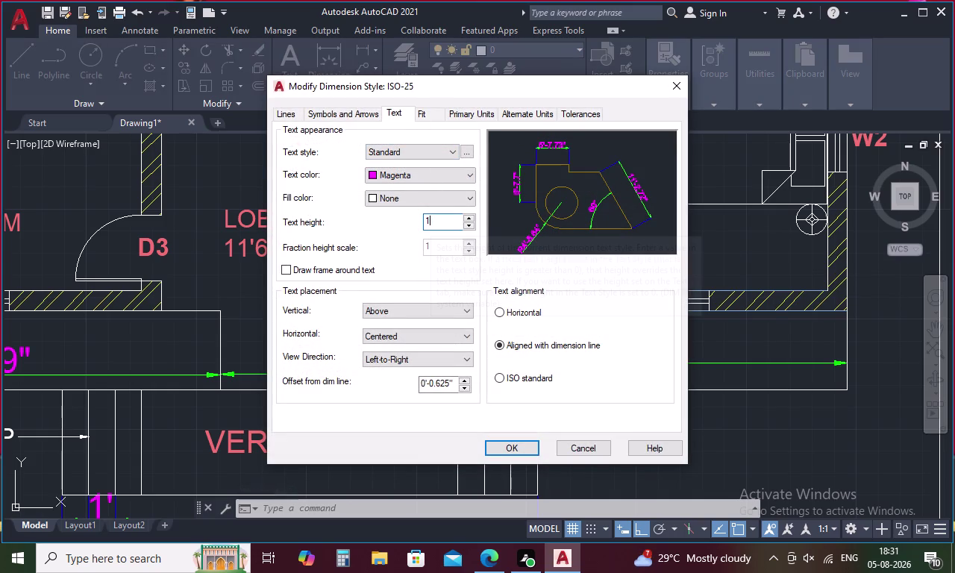
key(1)
key(Return)
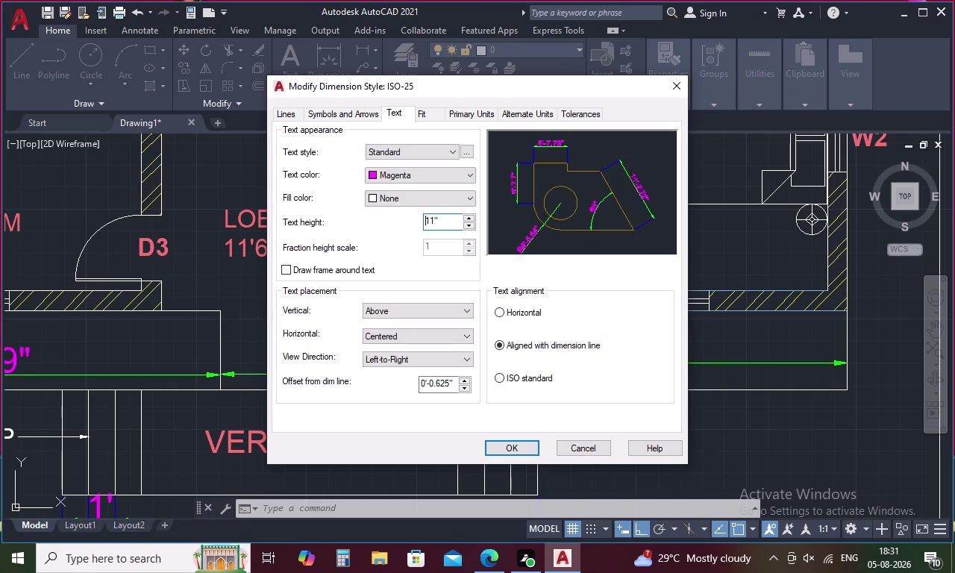
click(523, 446)
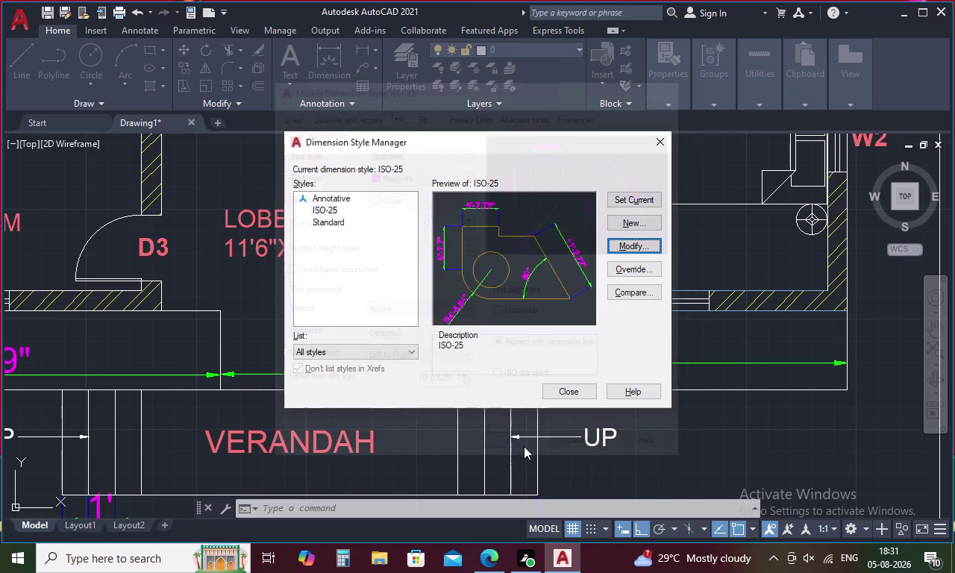
click(627, 198)
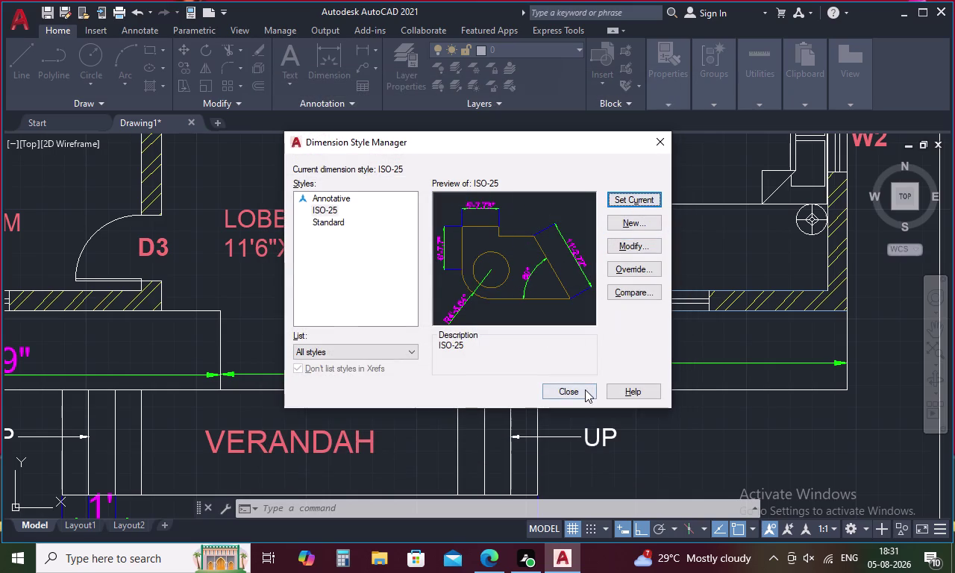
click(585, 389)
scroll(down, 3)
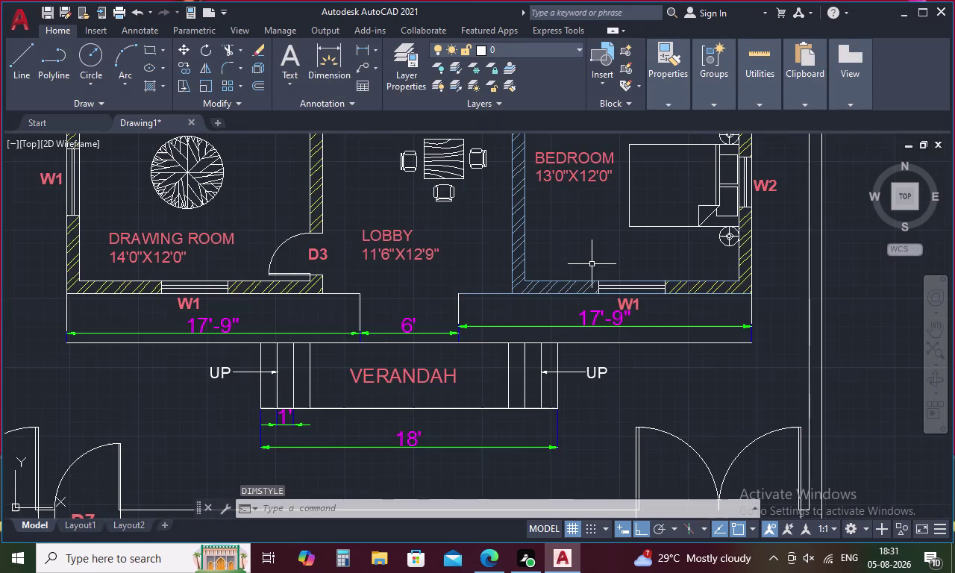
scroll(down, 3)
middle_drag(540, 255, 609, 389)
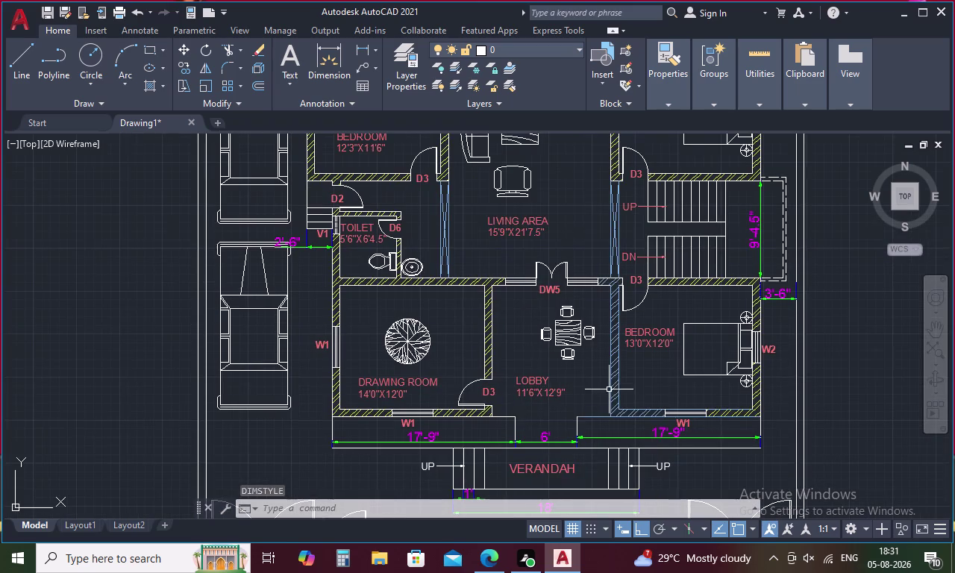
scroll(up, 3)
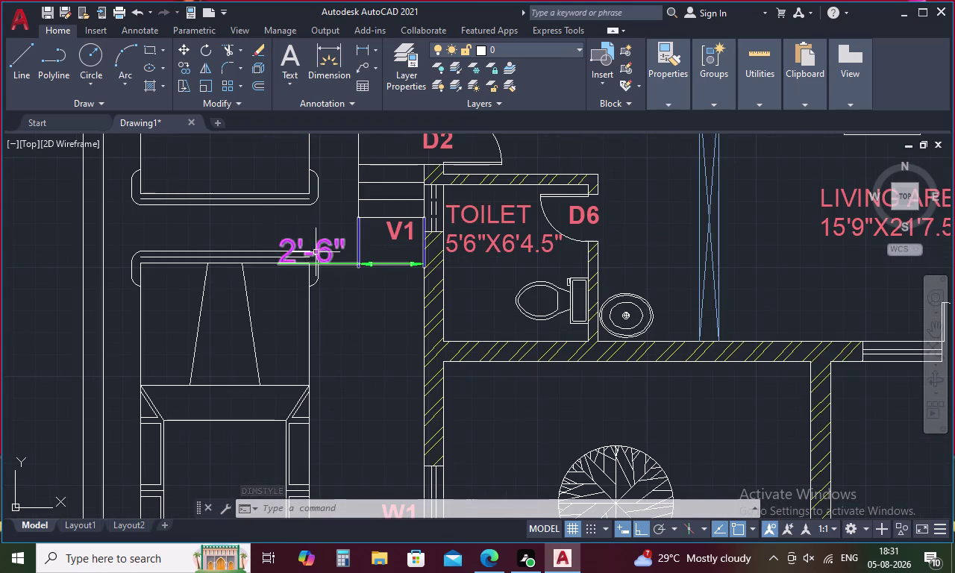
Change the 2'-6" dimension text beside window V1 to 8-inch height.
double_click(324, 244)
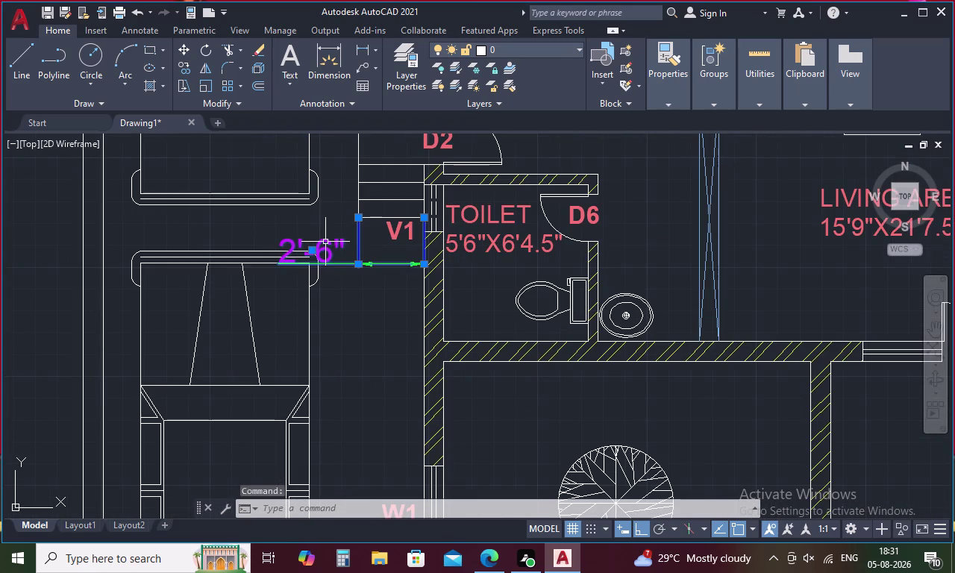
double_click(325, 242)
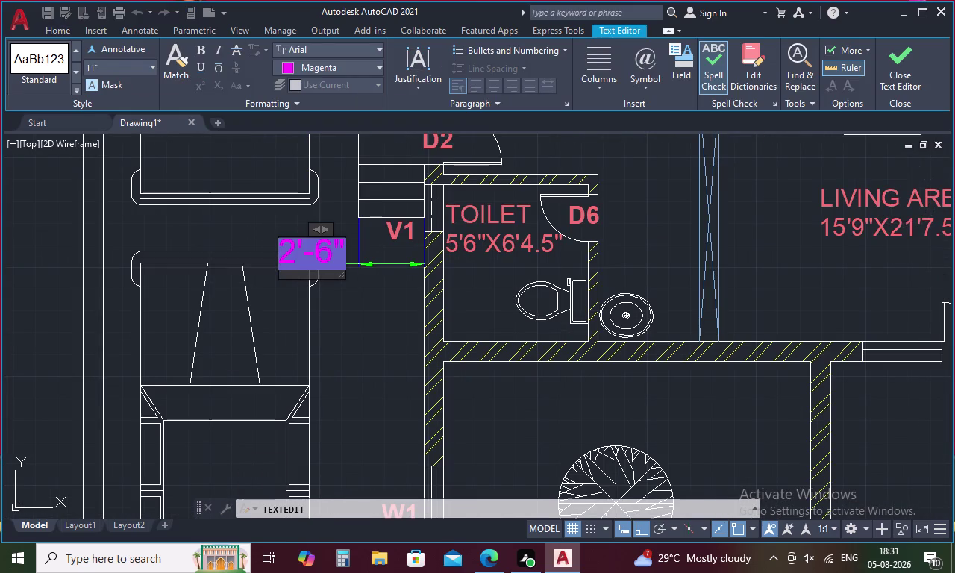
click(344, 247)
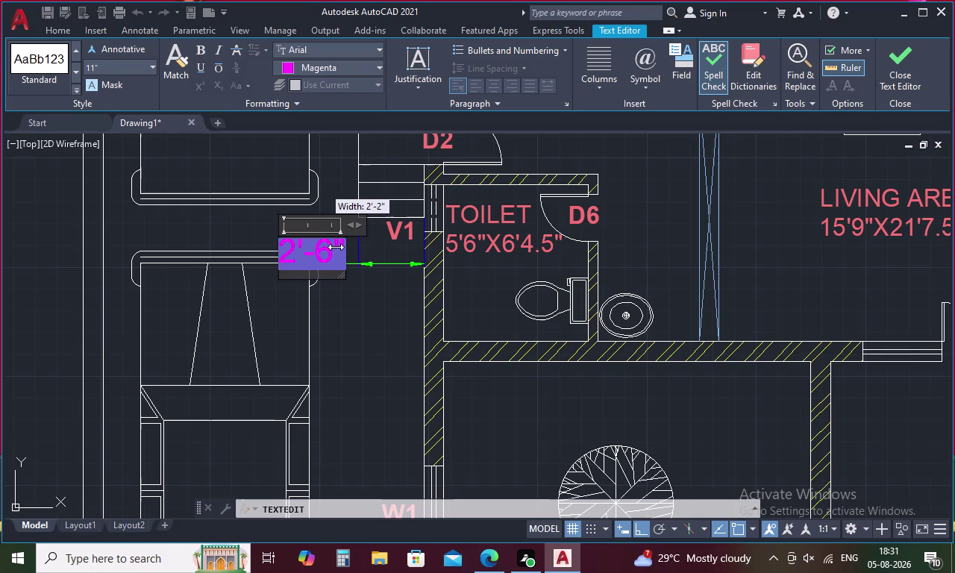
click(153, 66)
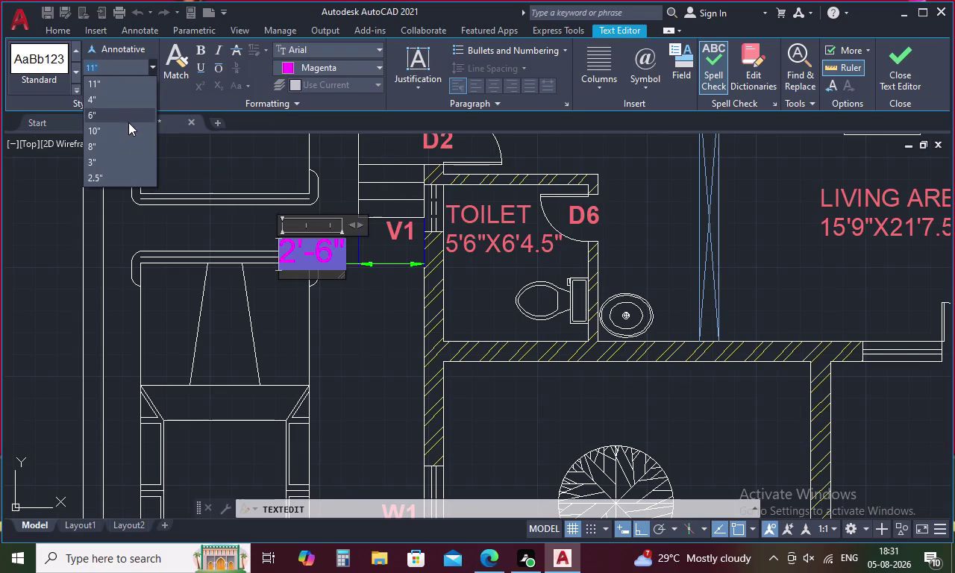
click(116, 148)
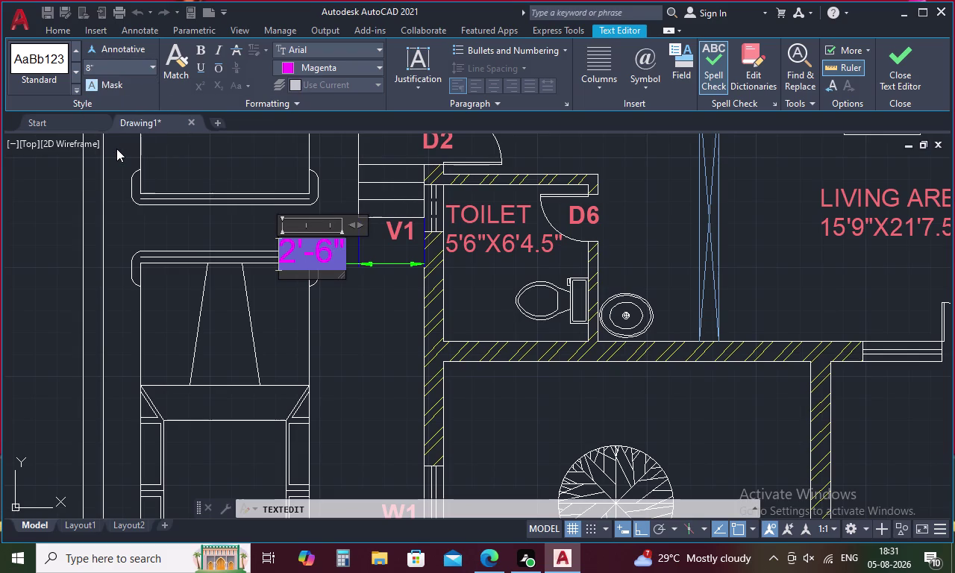
click(116, 219)
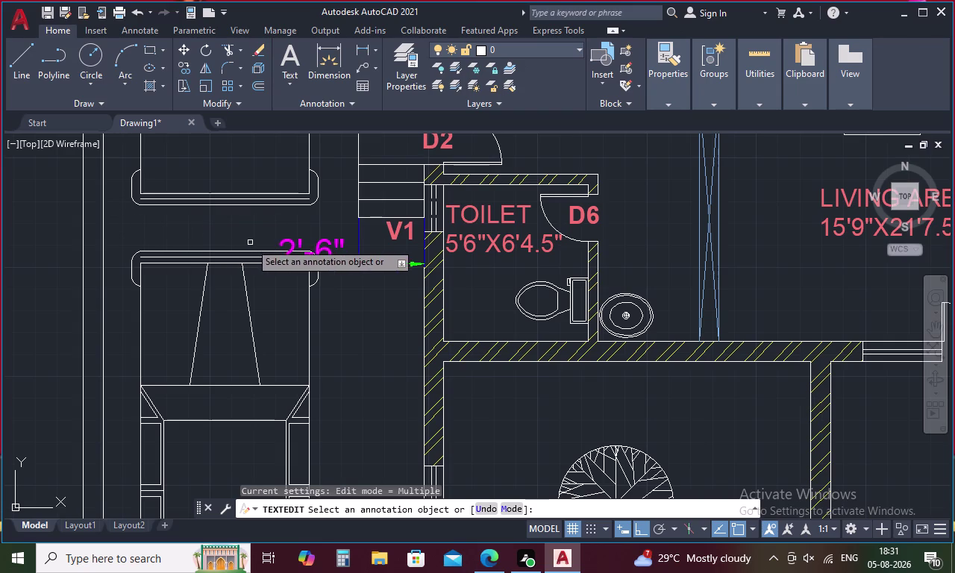
double_click(285, 239)
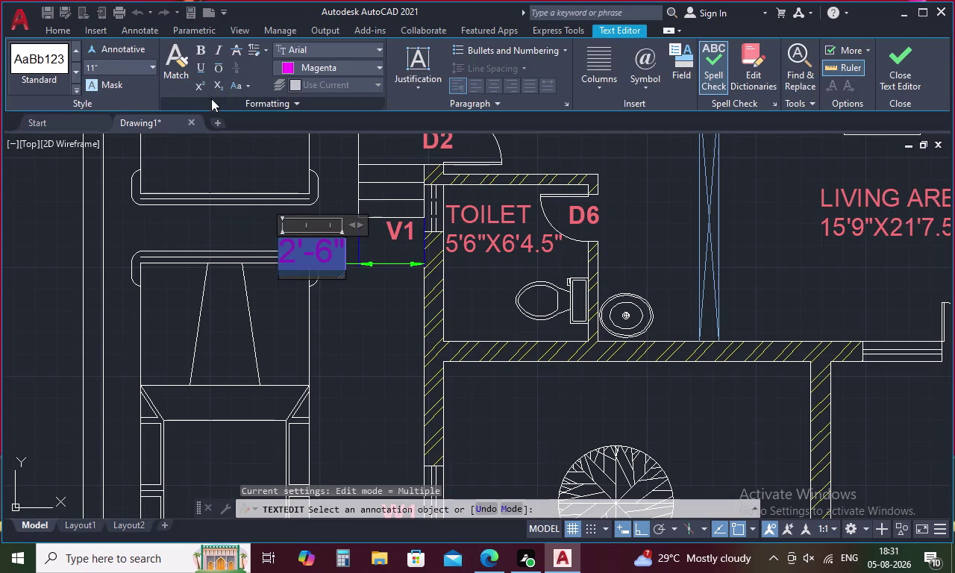
click(151, 61)
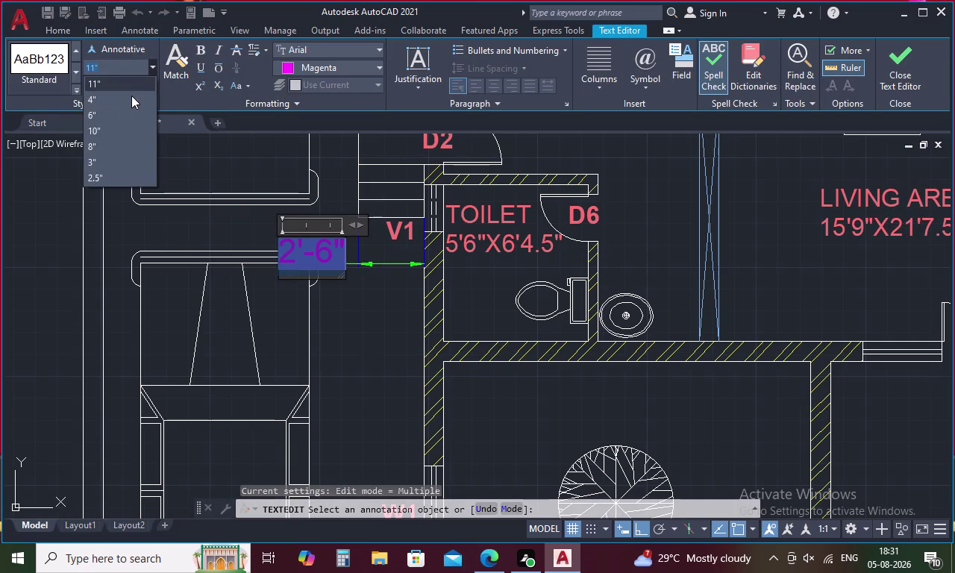
click(102, 140)
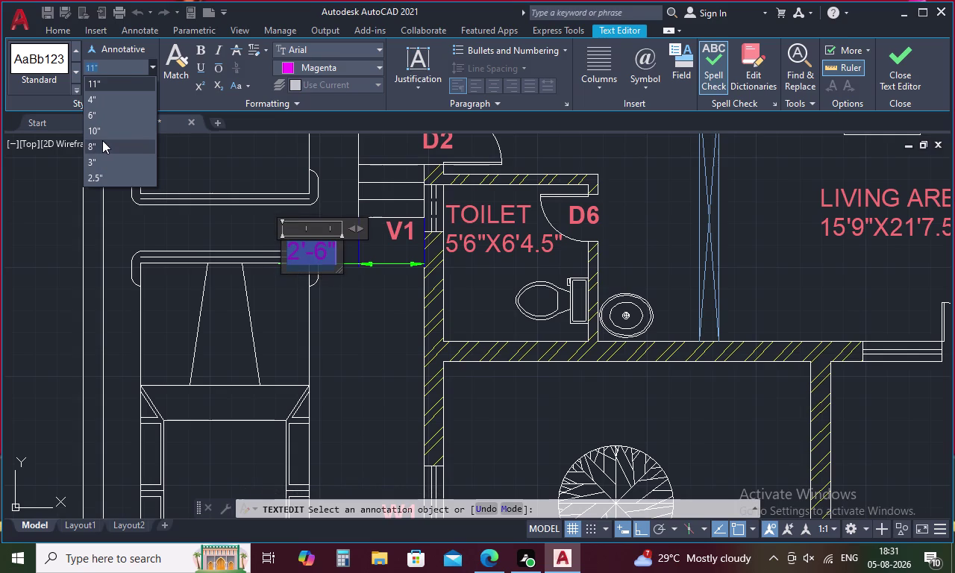
click(140, 221)
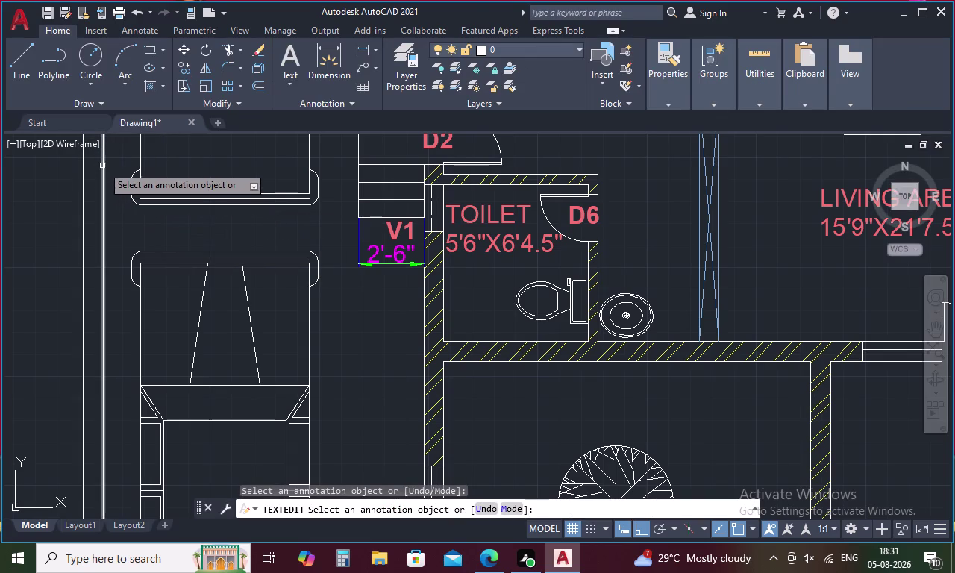
key(Escape)
scroll(down, 3)
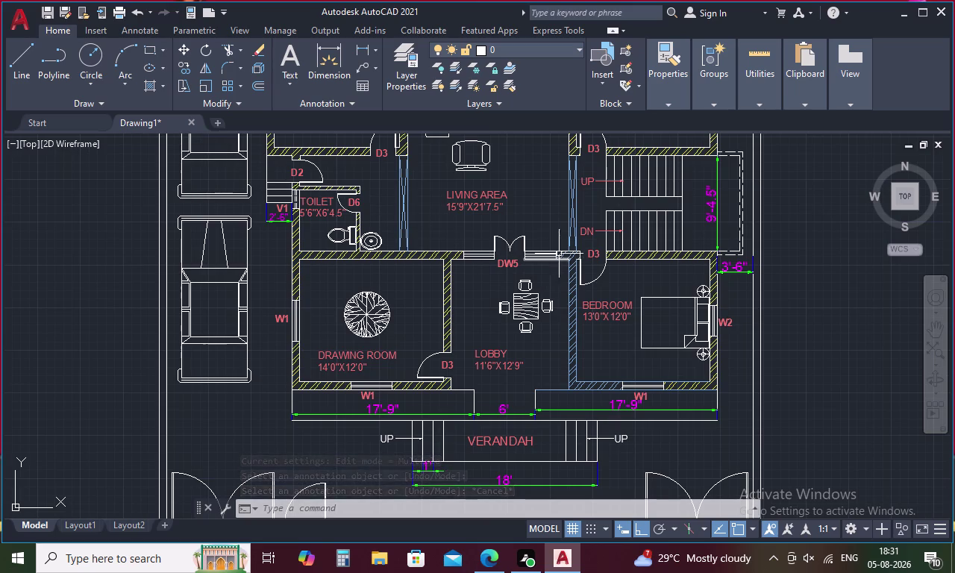
scroll(down, 3)
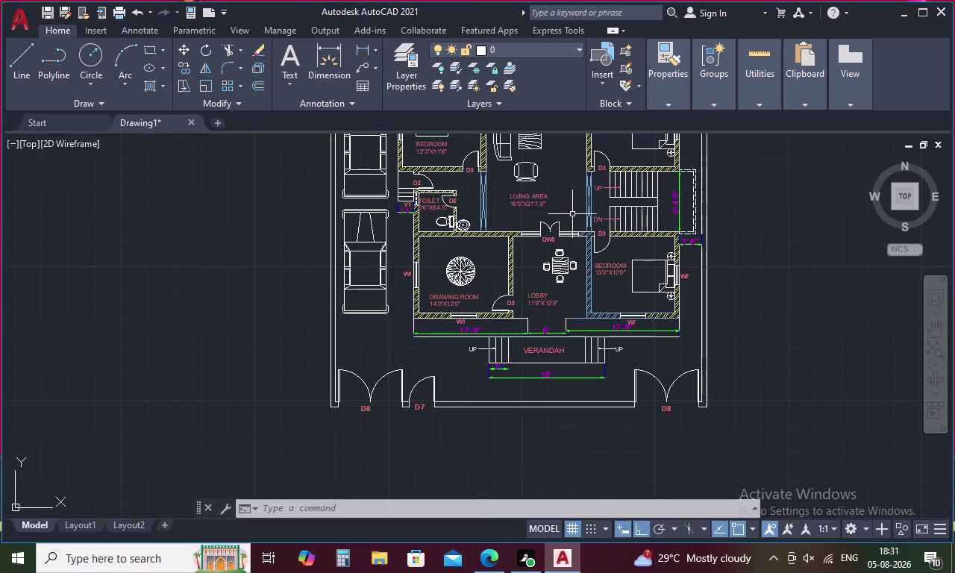
middle_drag(572, 214, 563, 360)
middle_drag(554, 288, 552, 335)
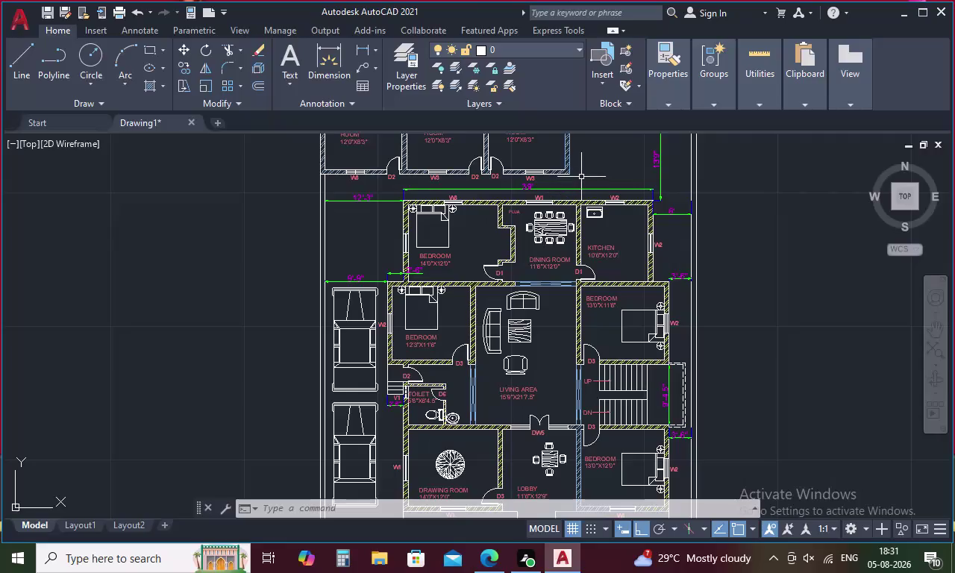
middle_drag(582, 177, 563, 255)
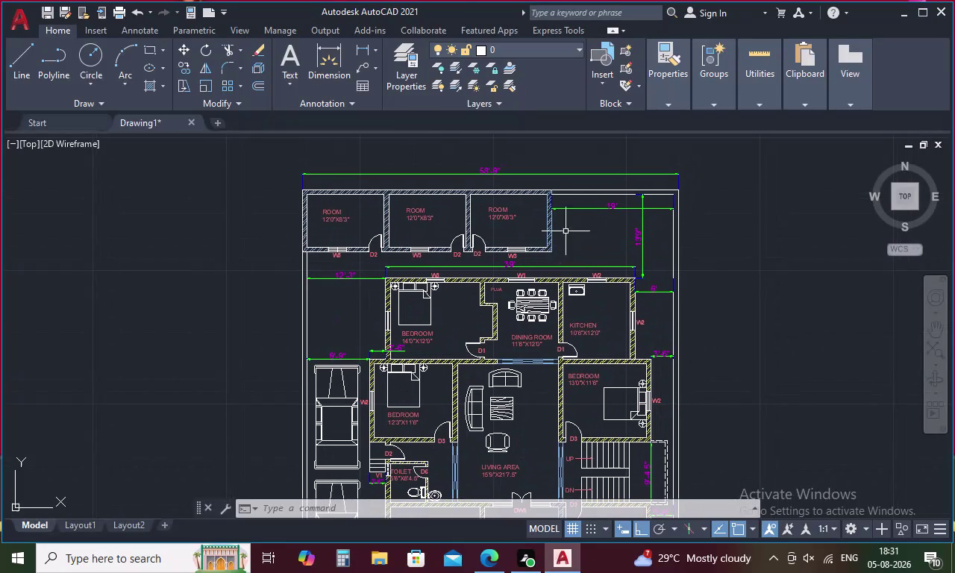
key(Escape)
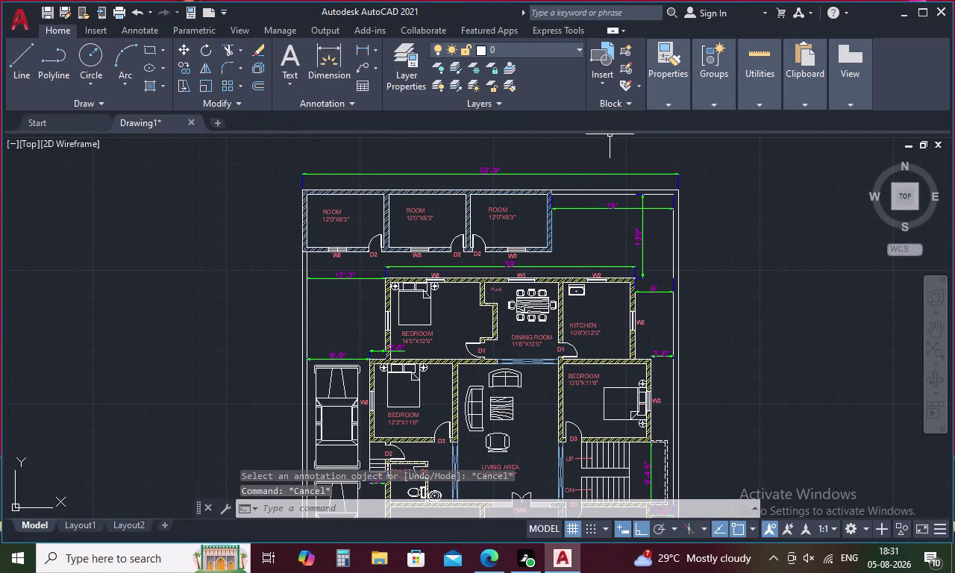
key(ctrl+v)
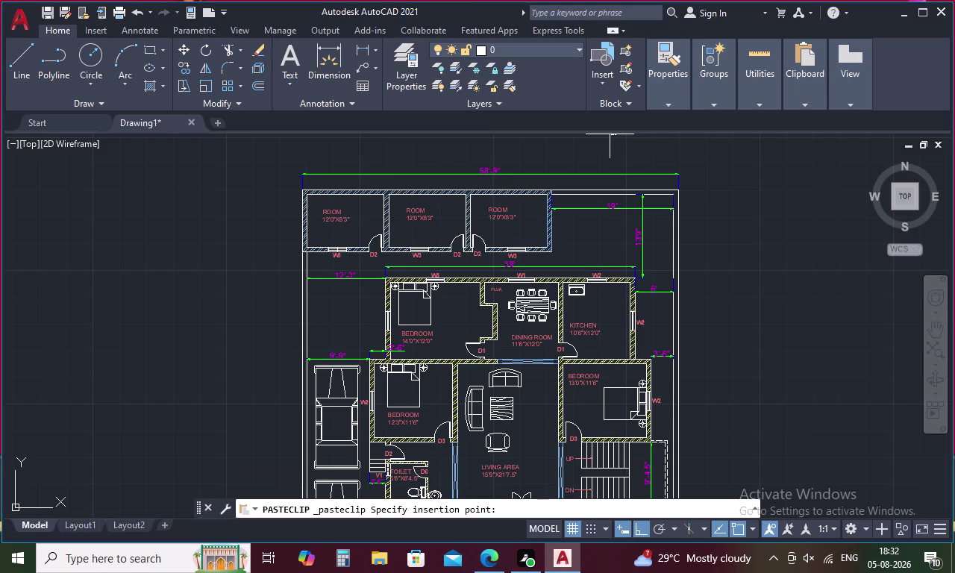
Start multiline text with T and draw the text box below the entrance doors.
key(Escape)
text(T)
key(space)
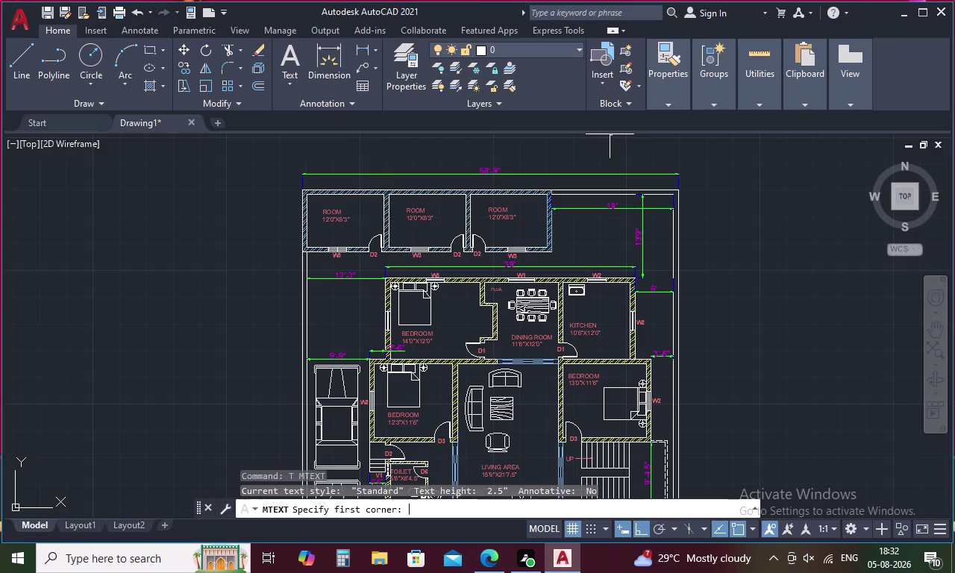
scroll(down, 3)
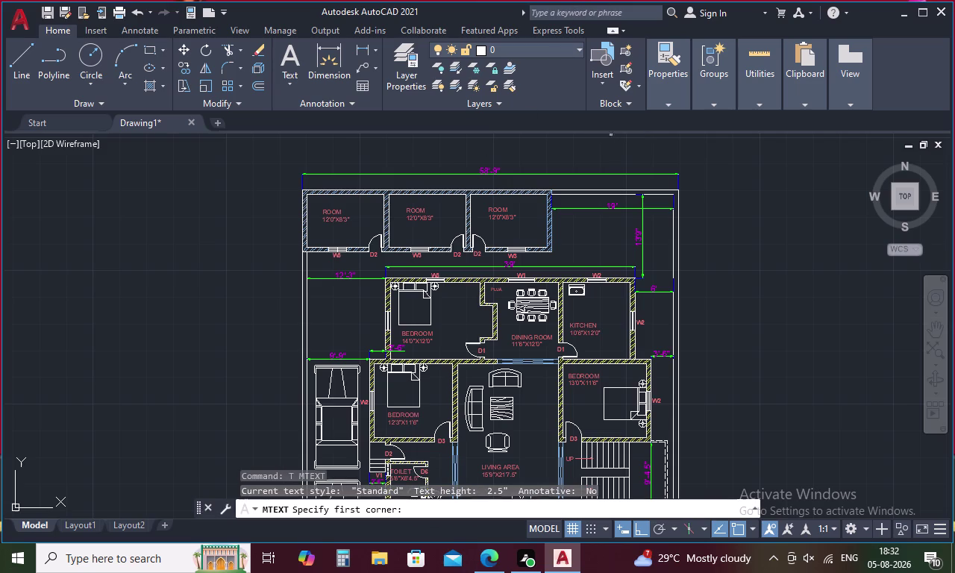
scroll(down, 3)
scroll(up, 3)
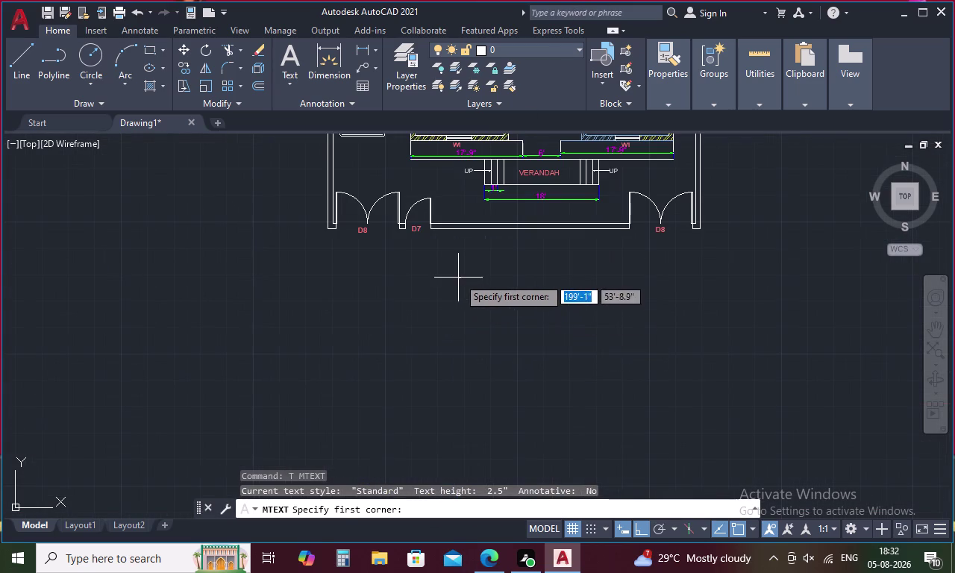
drag(449, 264, 600, 310)
click(600, 311)
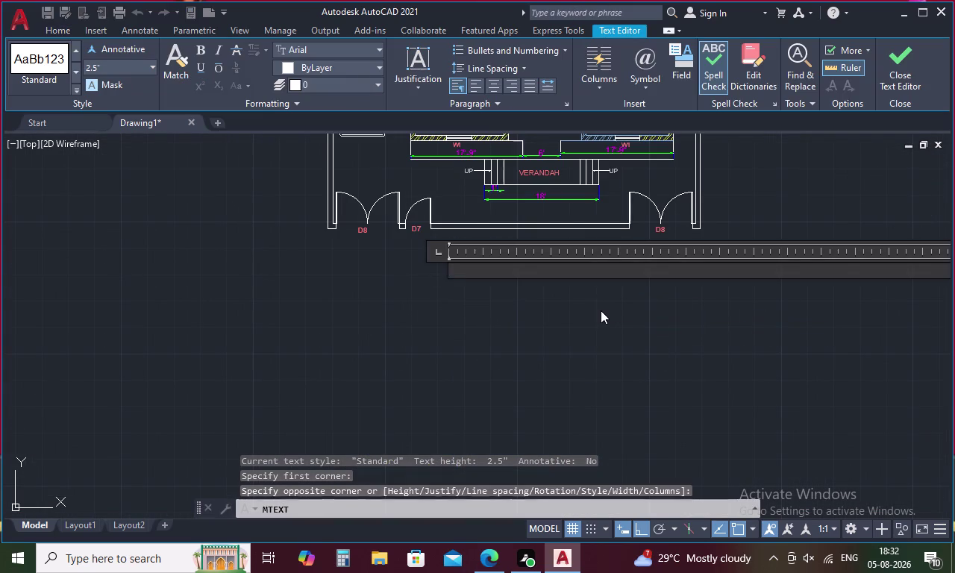
Format the text at 1' height, magenta colour, and bold.
text(RES)
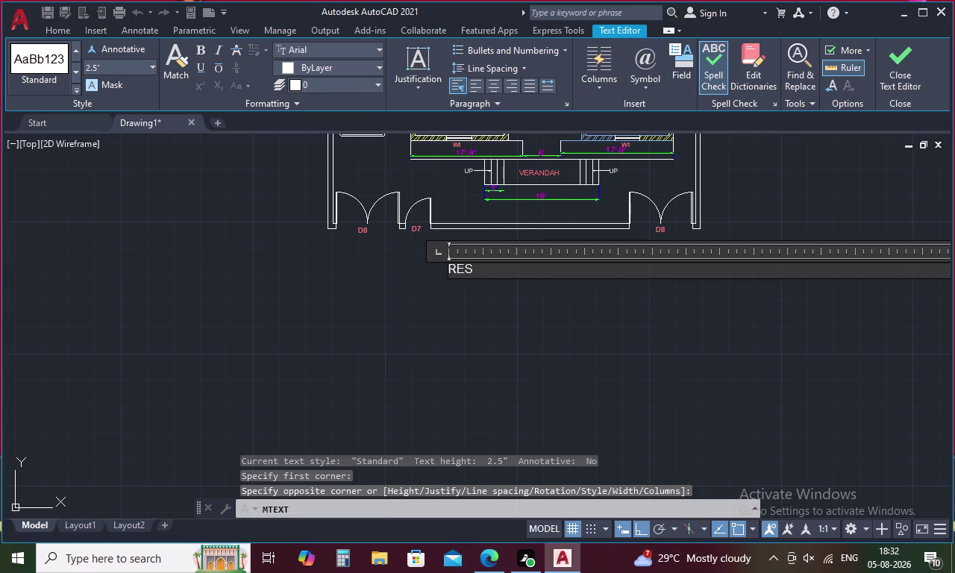
key(BackSpace)
key(BackSpace)
key(BackSpace)
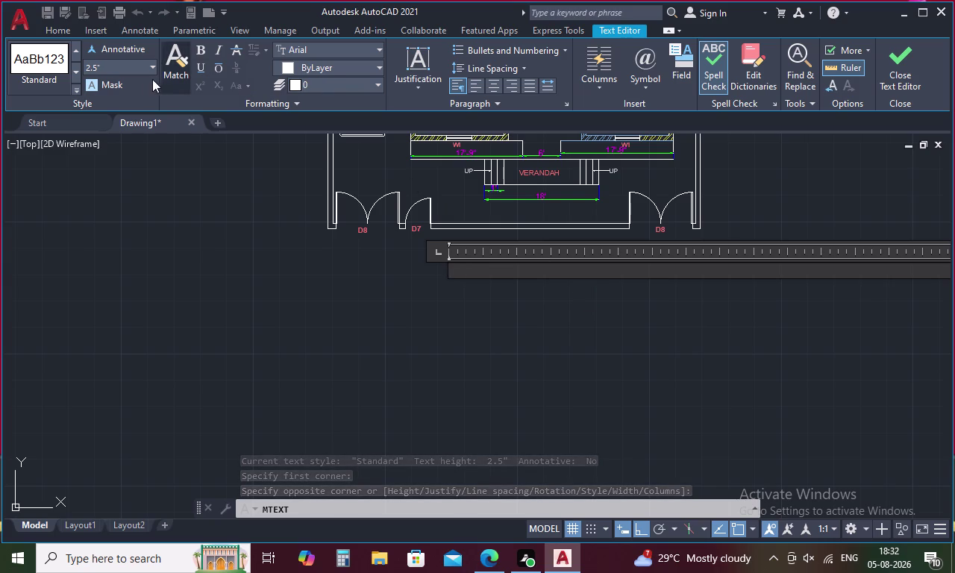
click(120, 69)
key(BackSpace)
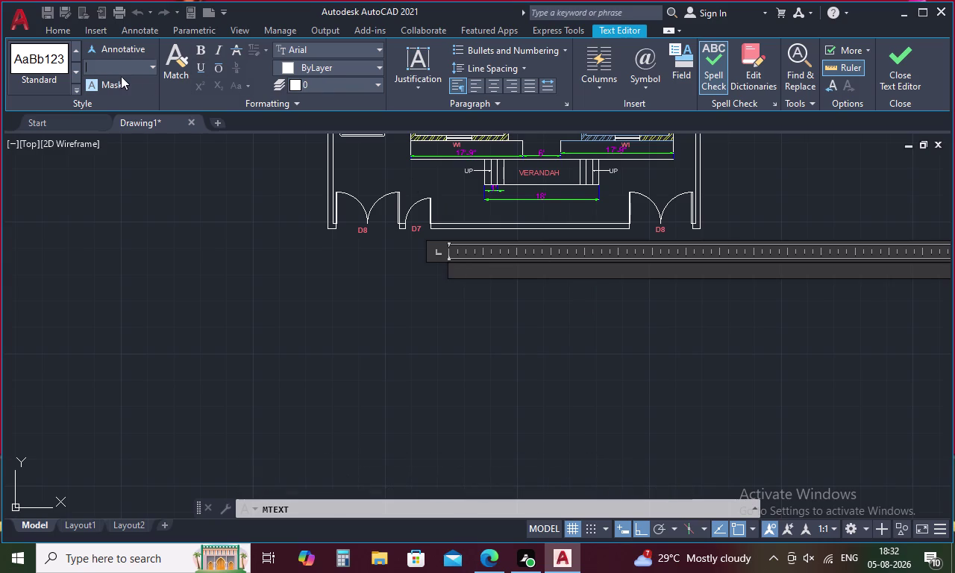
key(1)
key(apostrophe)
key(Return)
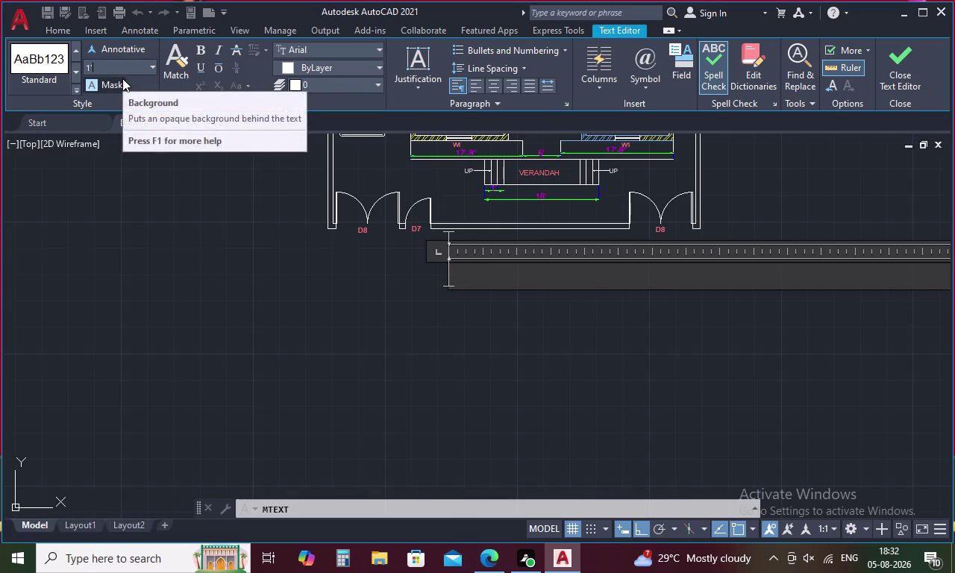
click(361, 64)
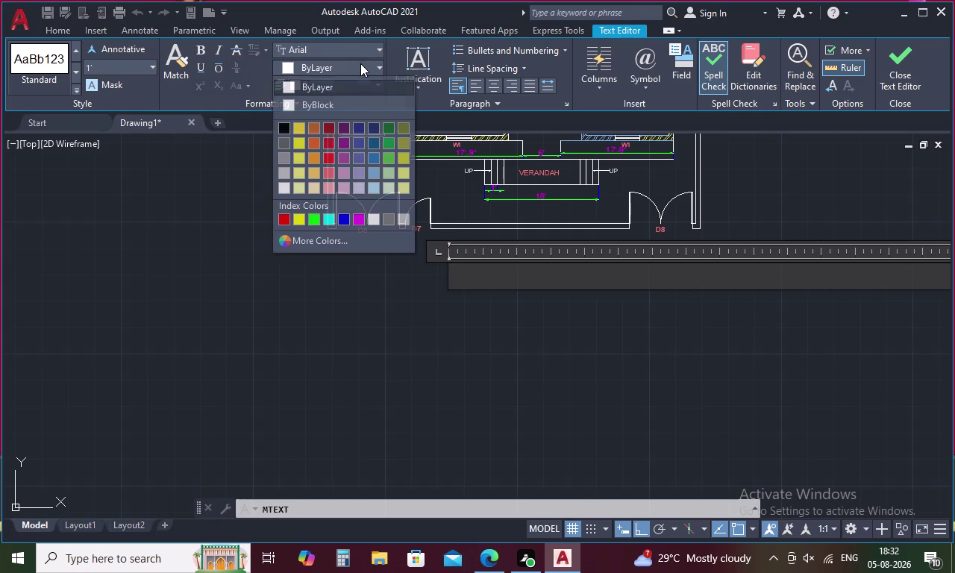
click(357, 222)
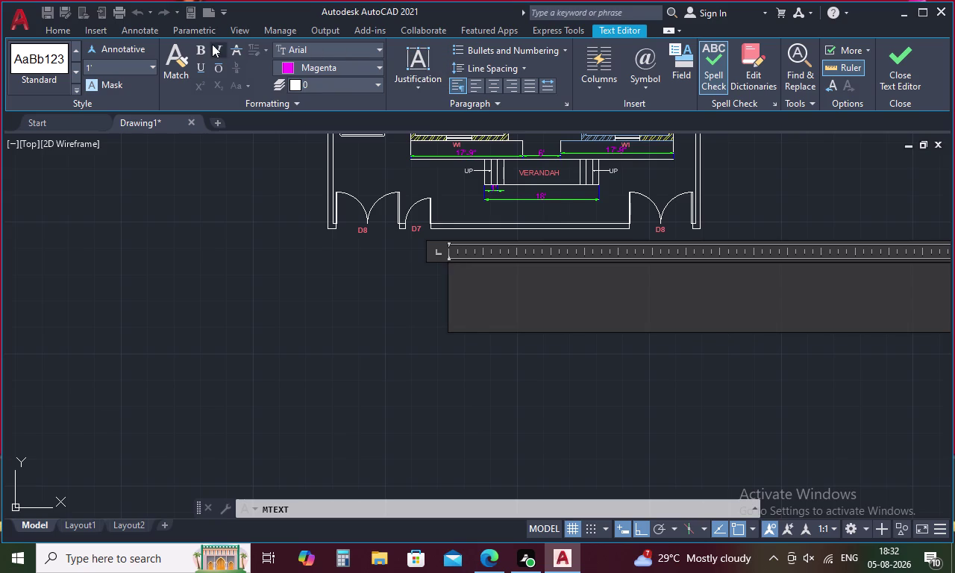
click(200, 48)
Type the title 'RESIDENTIAL PLAN' and close the text editor.
text(R)
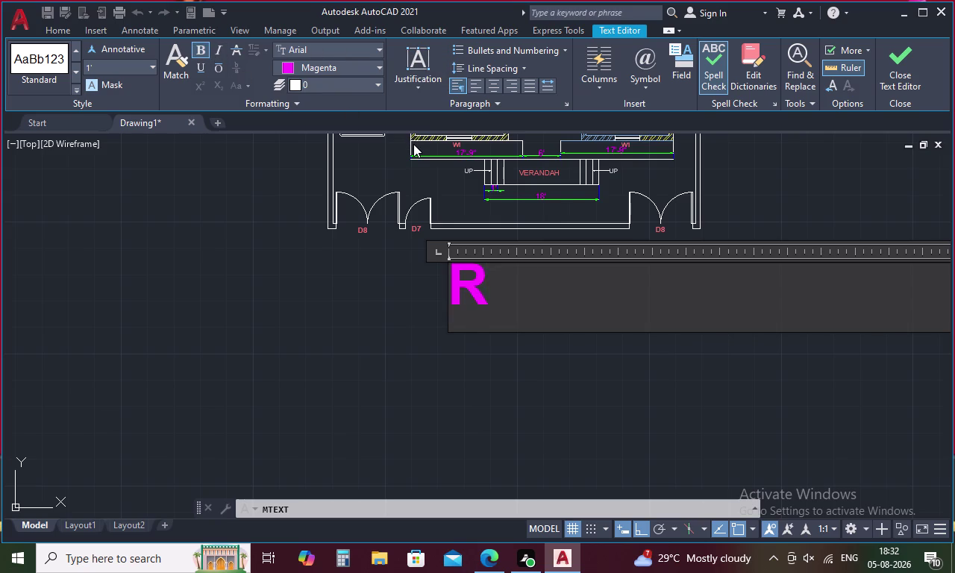
text(ESIDEN)
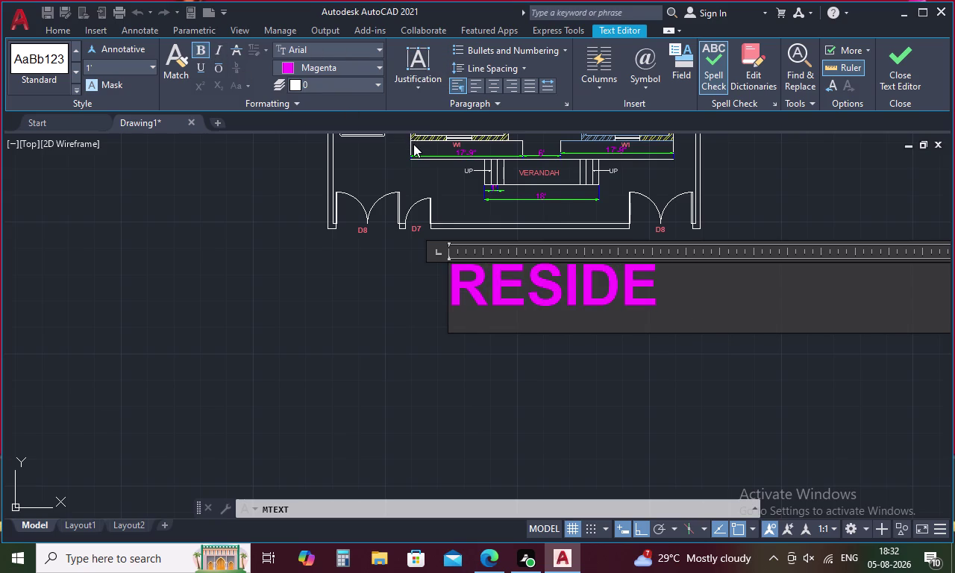
text(TIA)
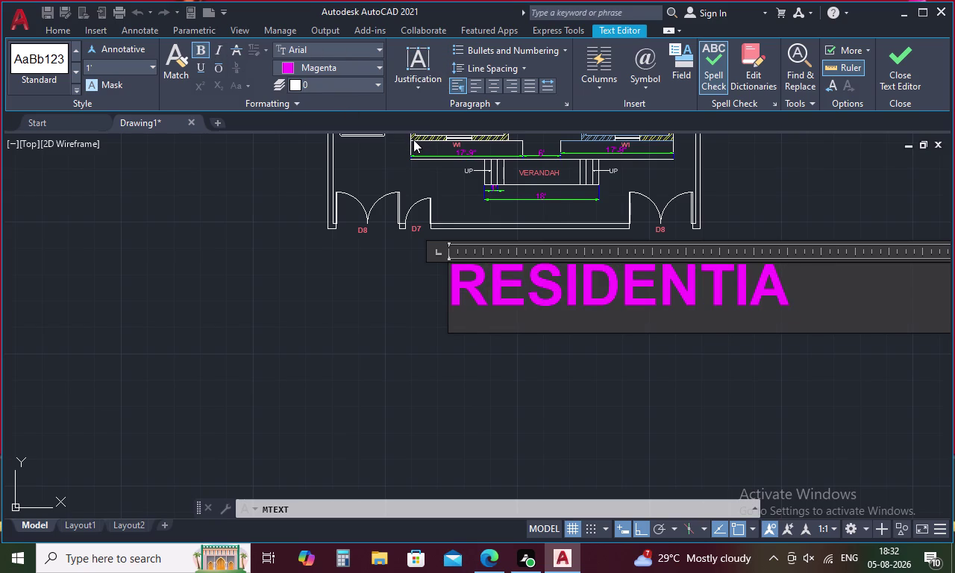
key(l)
key(space)
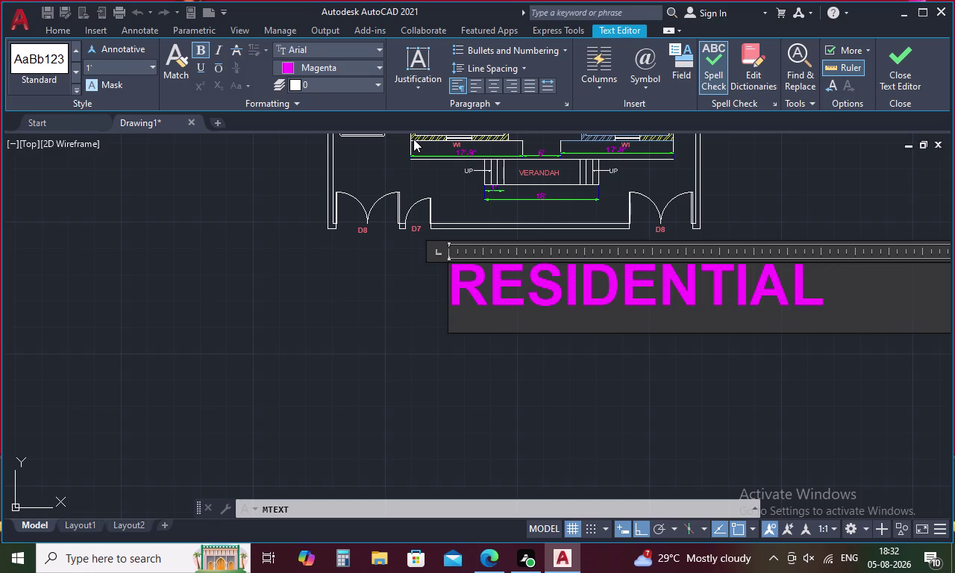
text(PLA)
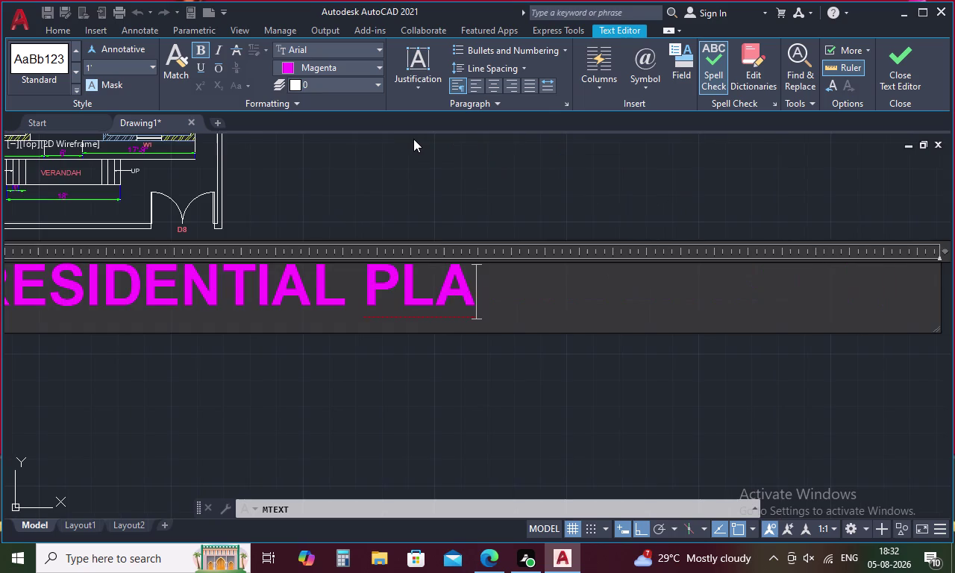
text(N)
click(483, 188)
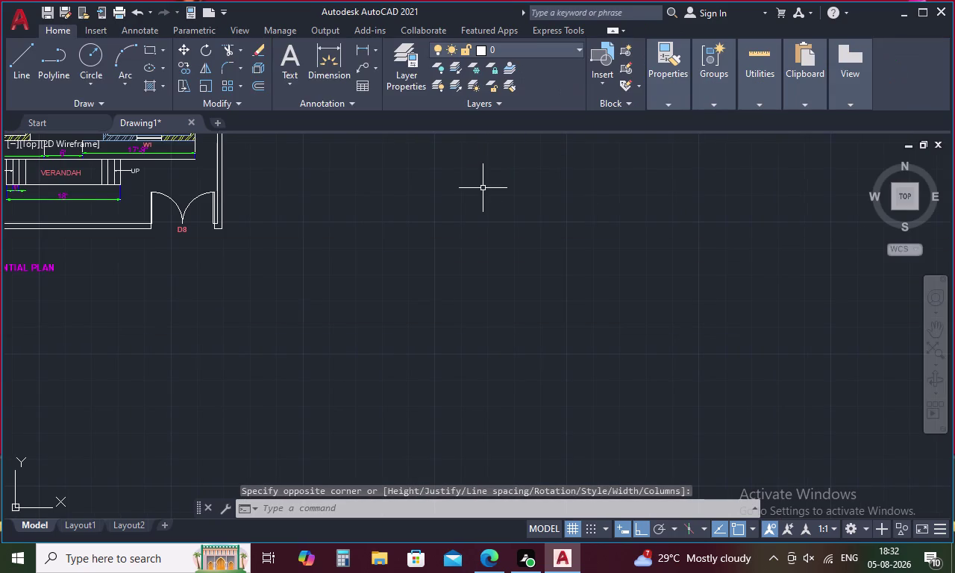
Move the RESIDENTIAL PLAN title up, just beneath the entrance doors.
scroll(down, 3)
scroll(up, 3)
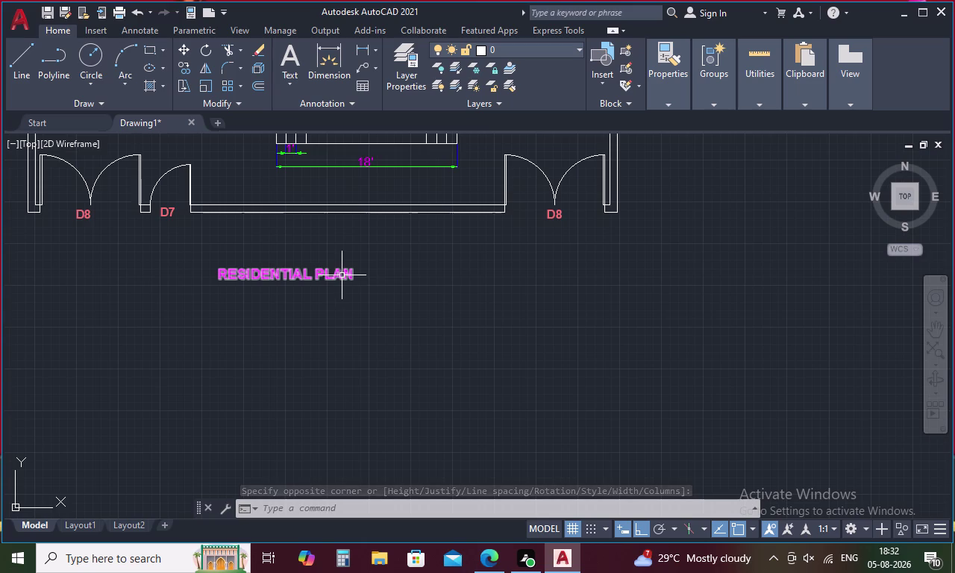
click(340, 276)
right_click(341, 276)
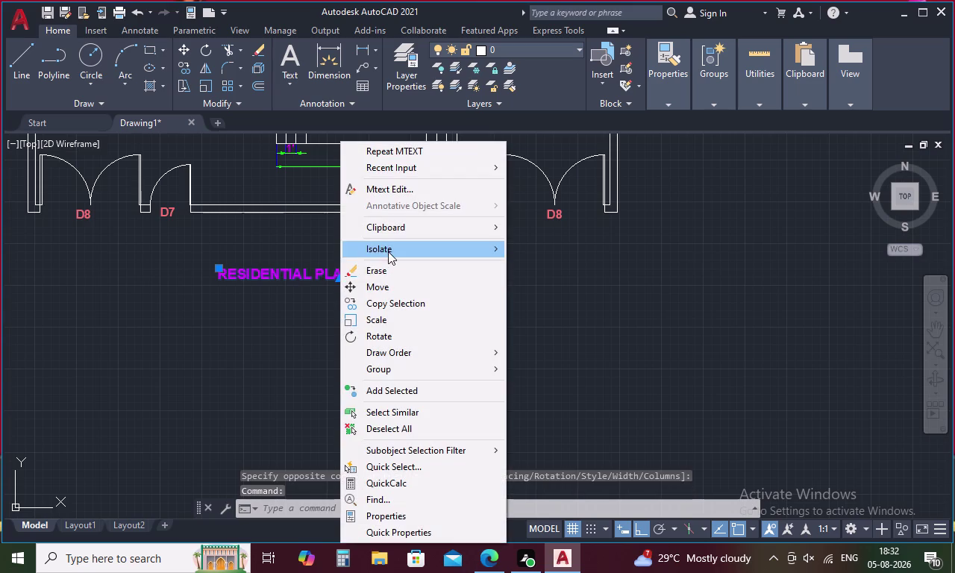
click(386, 283)
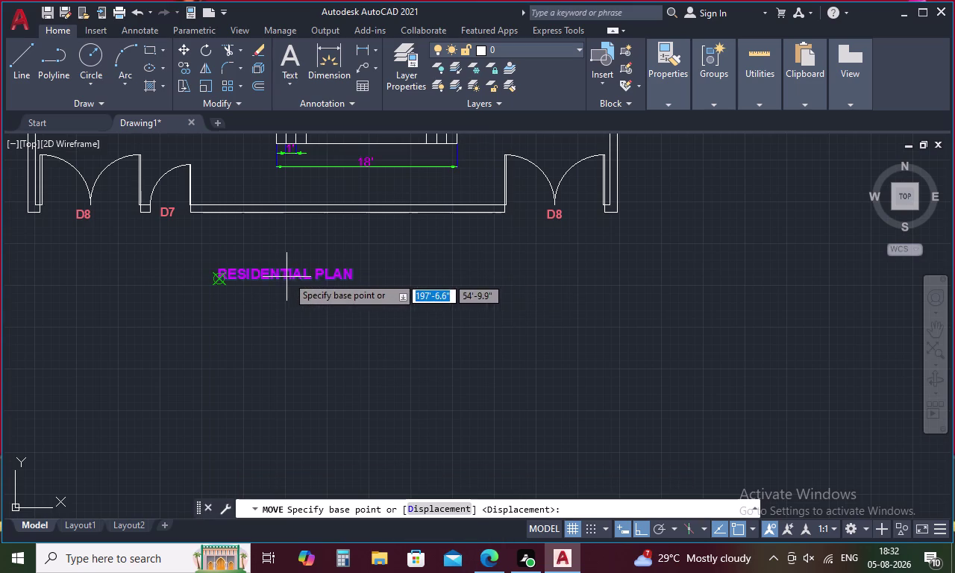
click(287, 276)
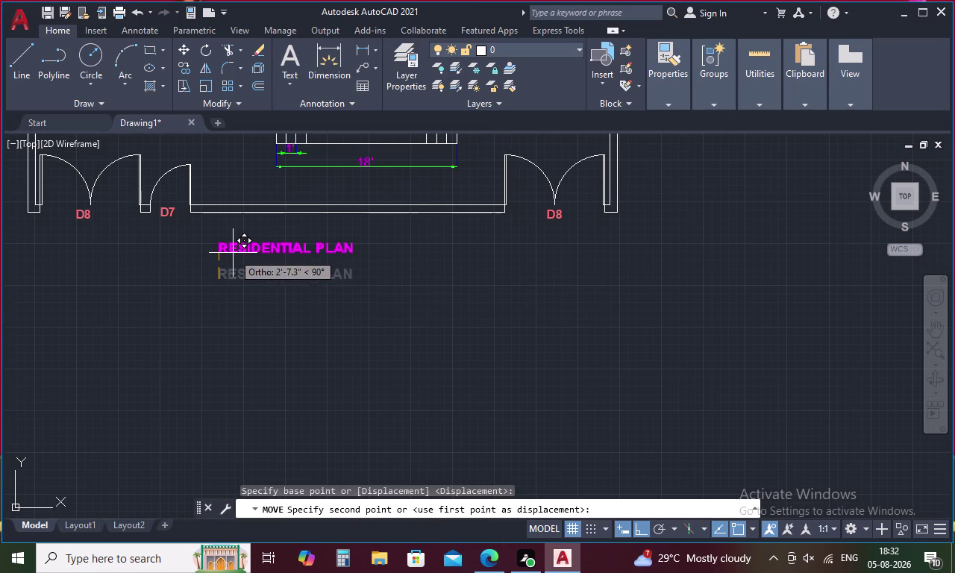
click(229, 252)
Recenter the whole plan in view and start saving the drawing with Ctrl+S.
scroll(down, 3)
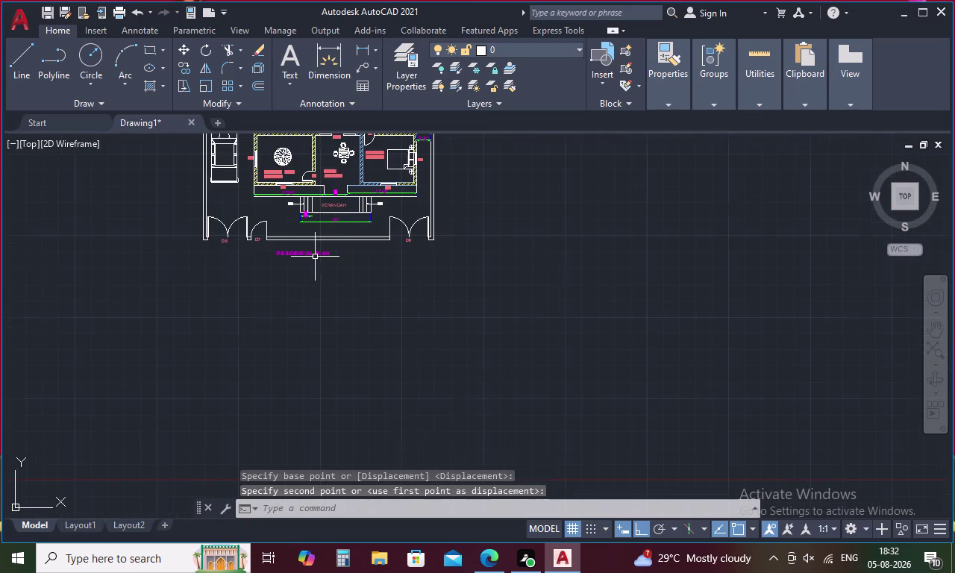
scroll(down, 3)
middle_drag(404, 259, 490, 326)
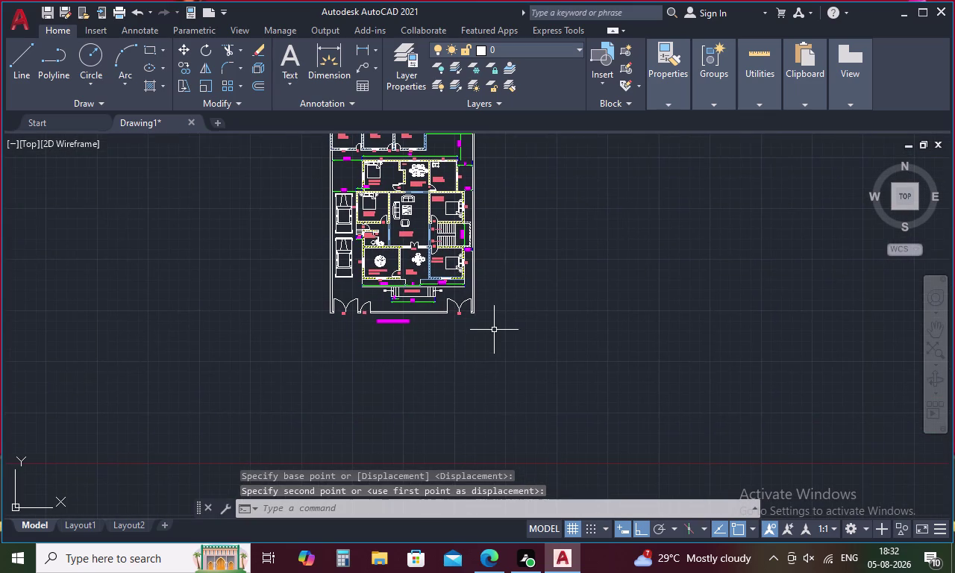
middle_drag(501, 323, 524, 417)
scroll(up, 3)
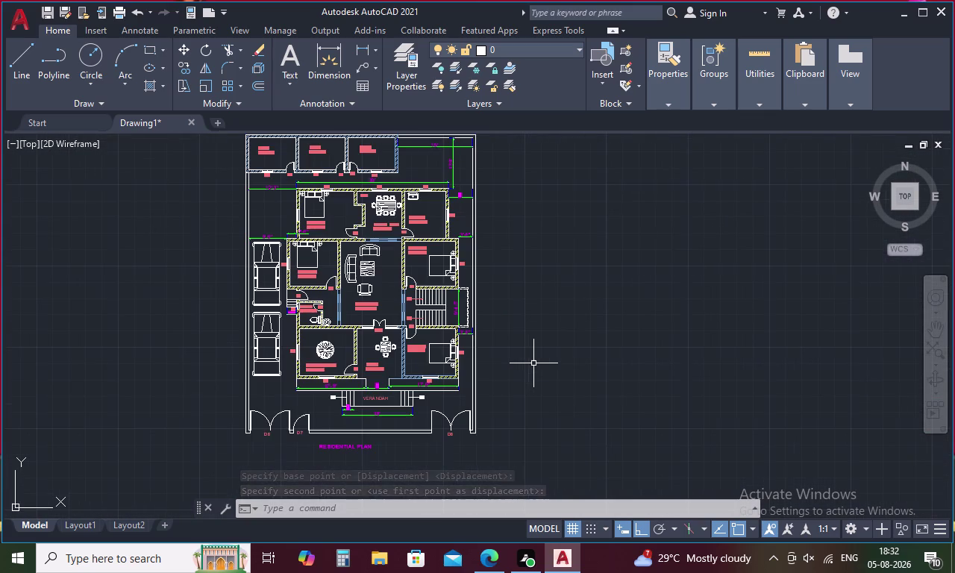
middle_drag(528, 335, 533, 348)
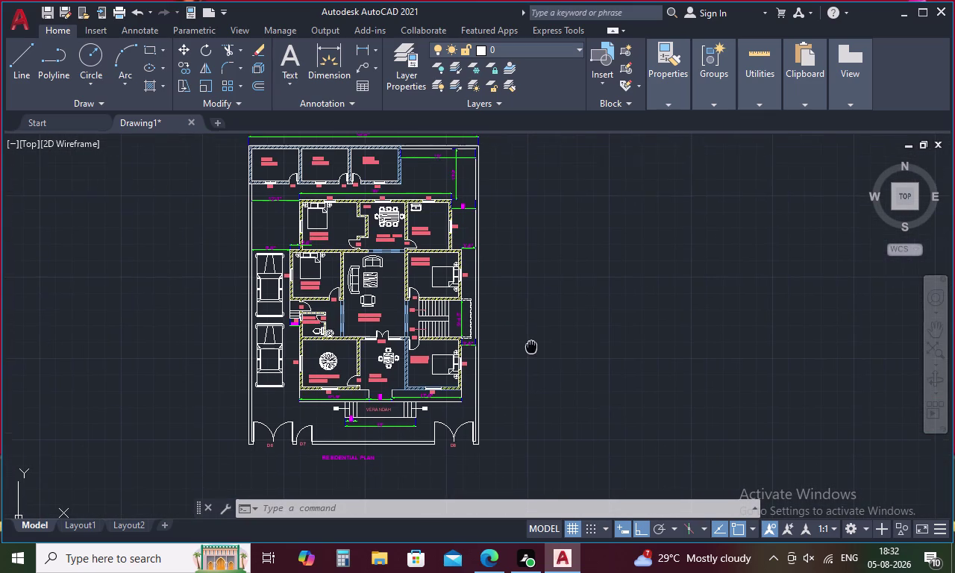
middle_drag(533, 348, 536, 361)
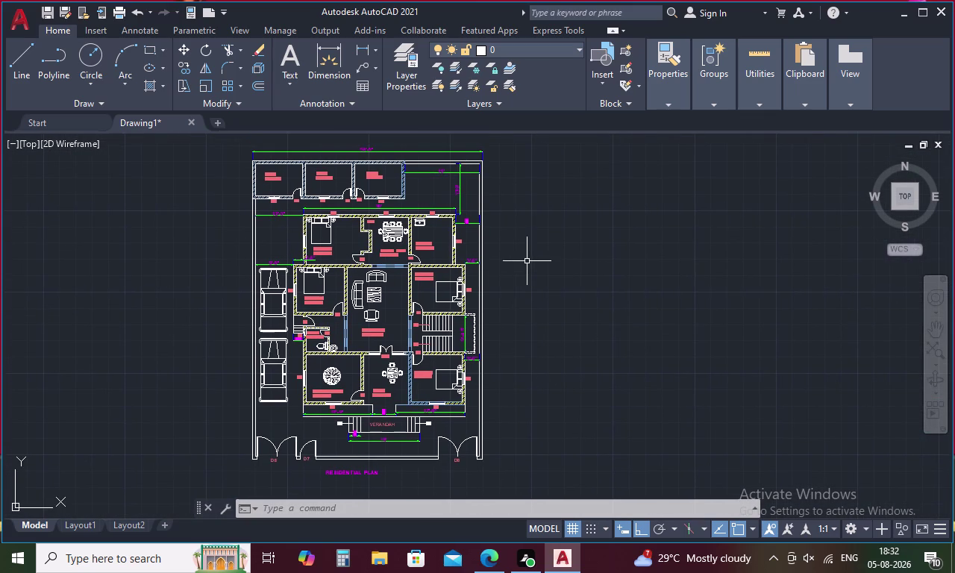
middle_drag(528, 261, 532, 283)
middle_drag(533, 282, 532, 274)
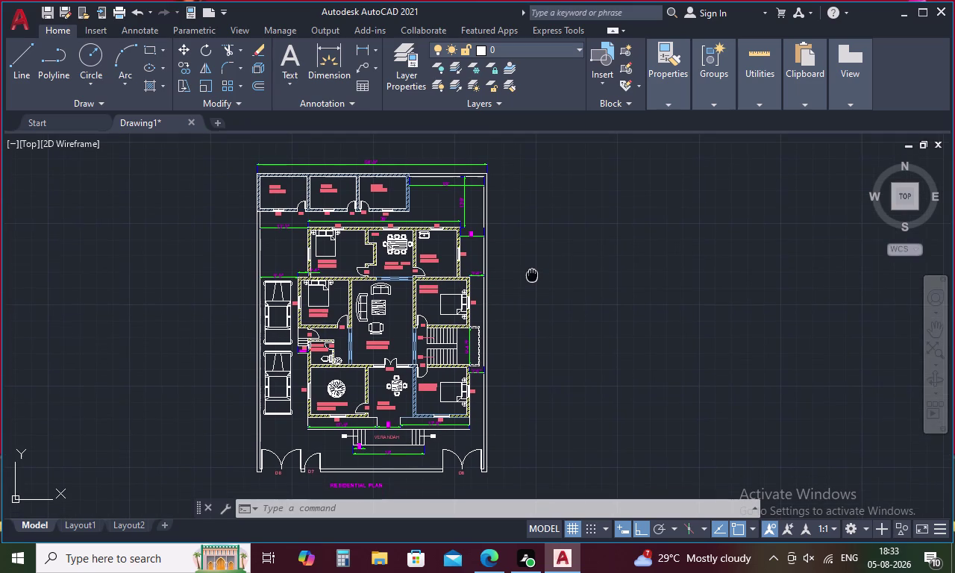
middle_drag(532, 273, 532, 271)
drag(553, 198, 544, 160)
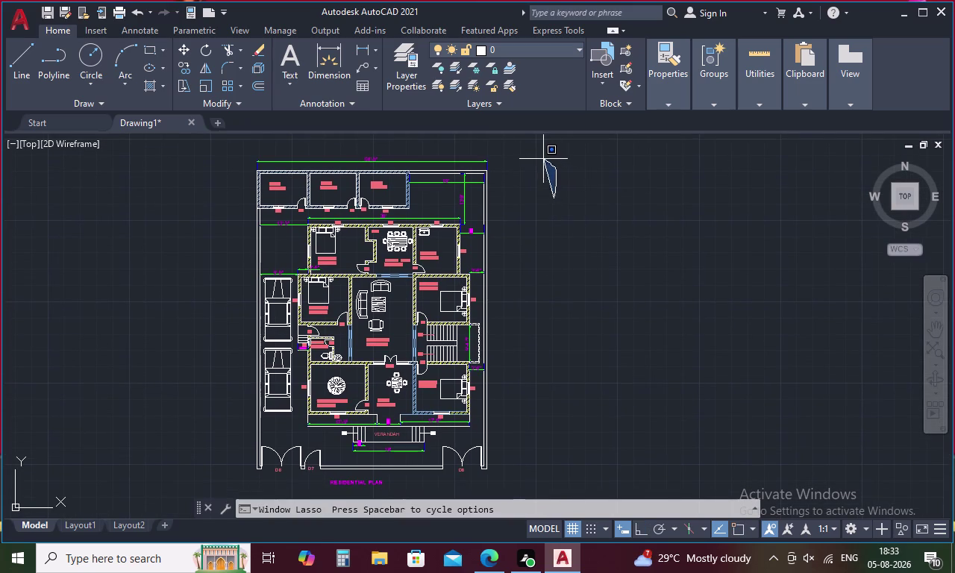
drag(544, 160, 540, 157)
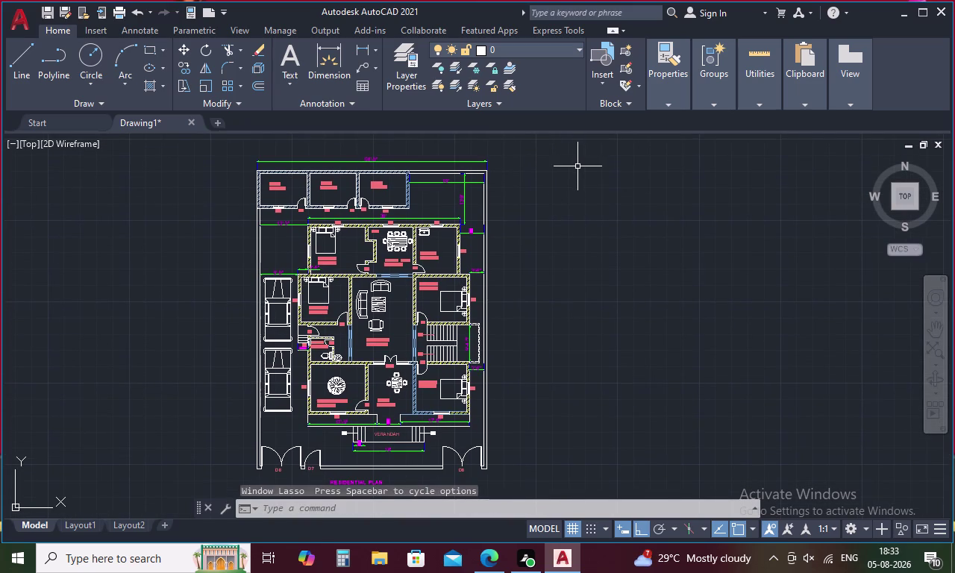
key(ctrl+s)
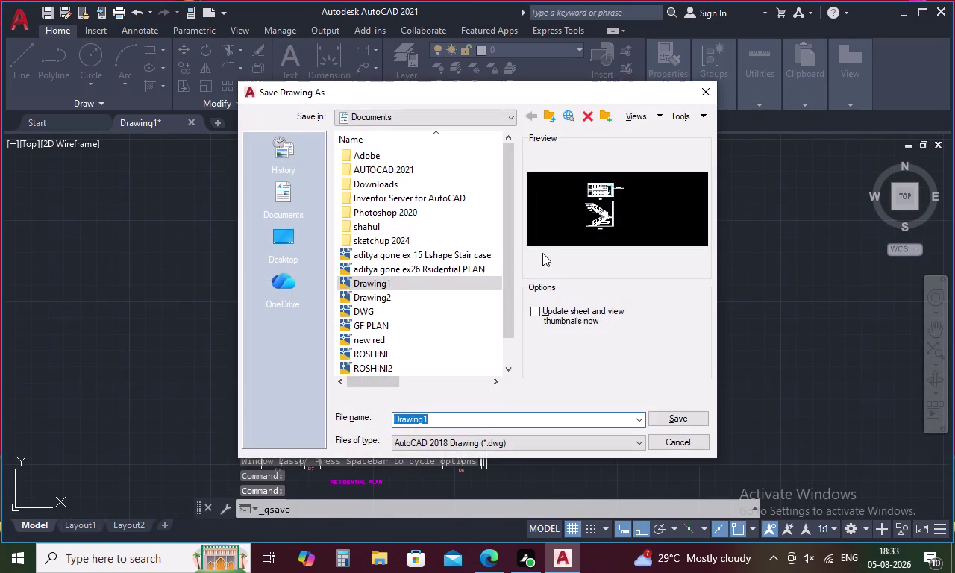
Save the drawing in Documents under the file name 'RESIDENTIAL PLAN'.
click(485, 412)
key(BackSpace)
key(BackSpace)
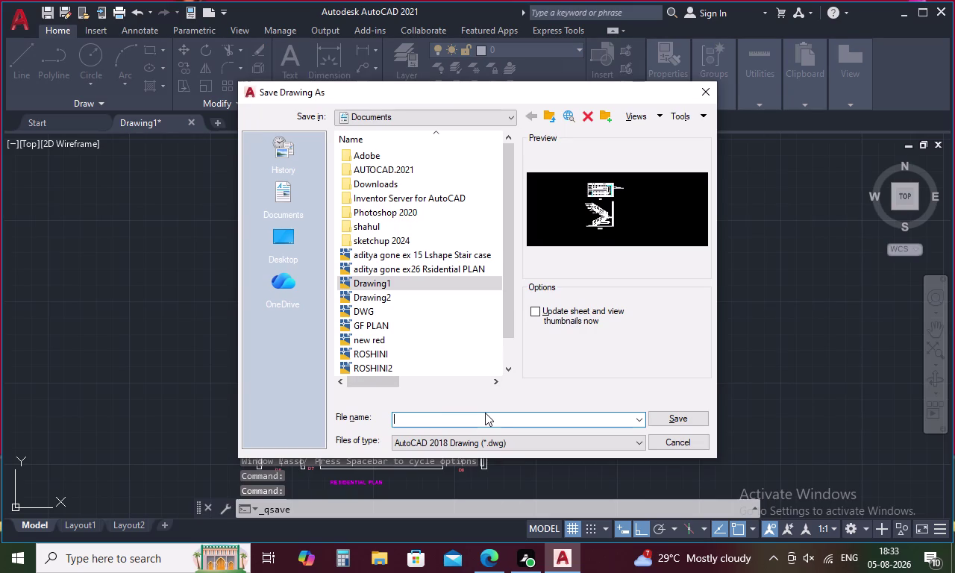
key(e)
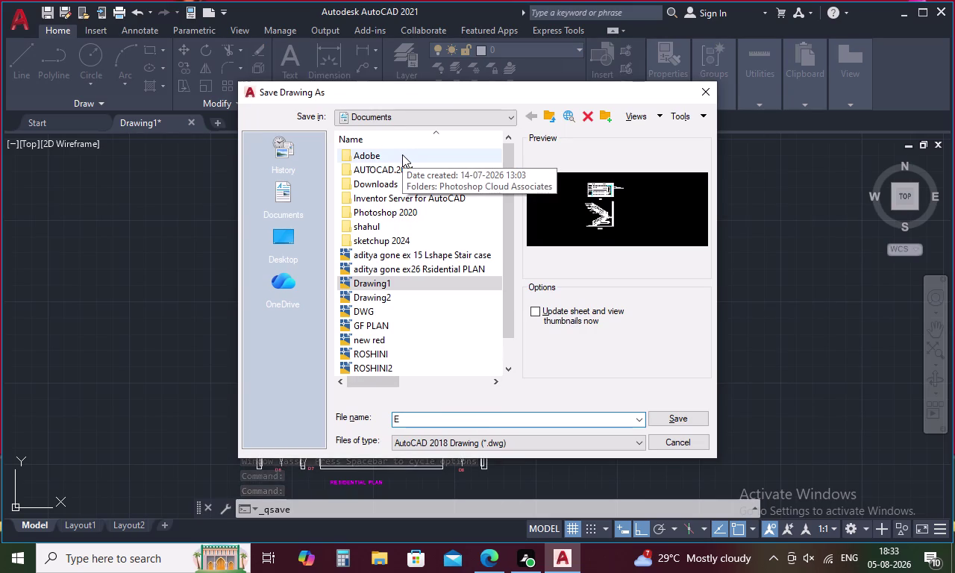
key(BackSpace)
text(RES)
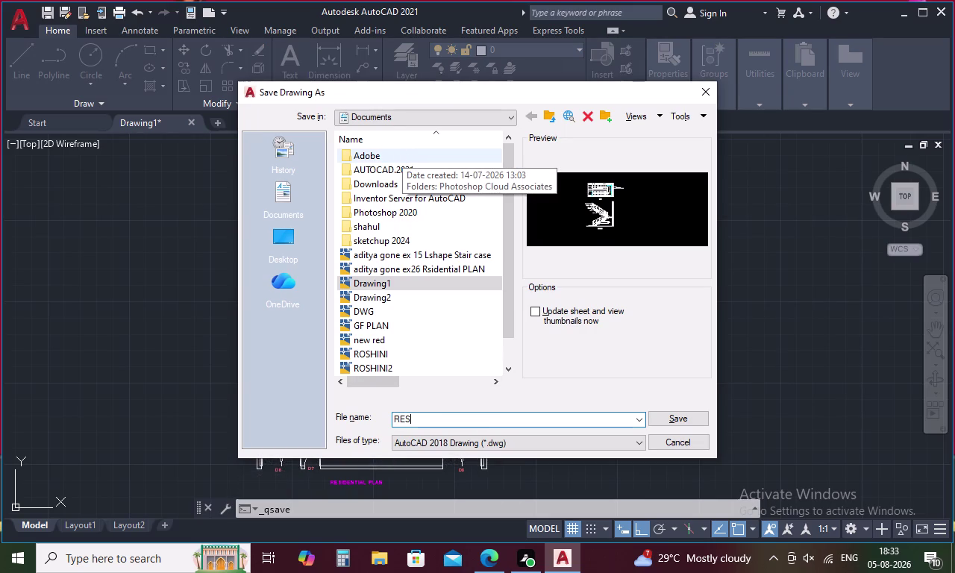
text(IDENT)
text(IA)
text(L)
key(space)
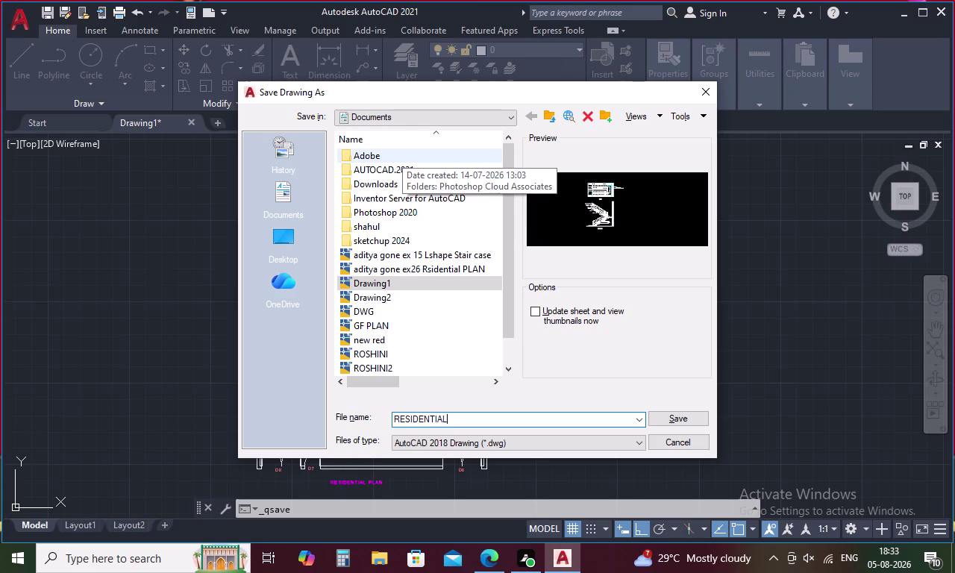
text(PLA)
key(n)
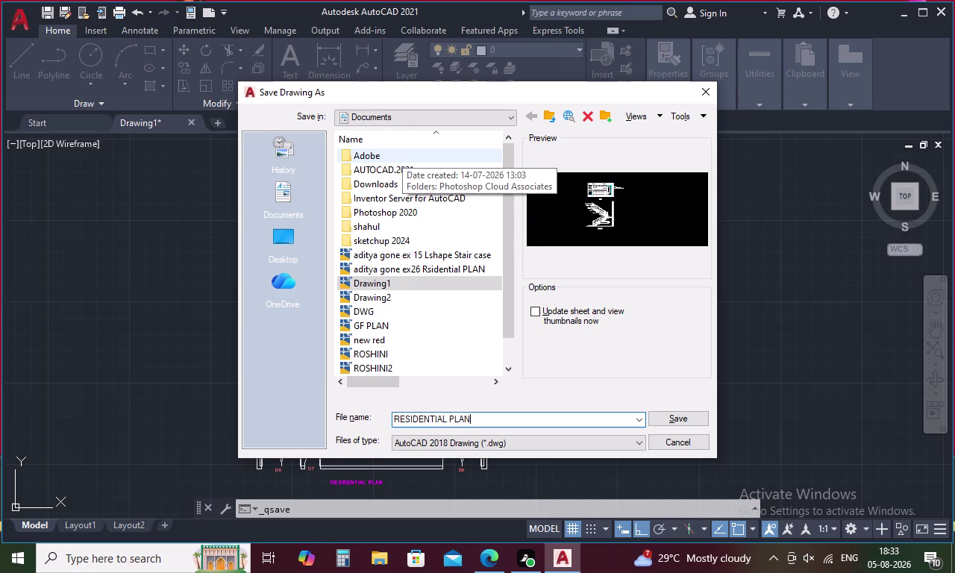
click(663, 421)
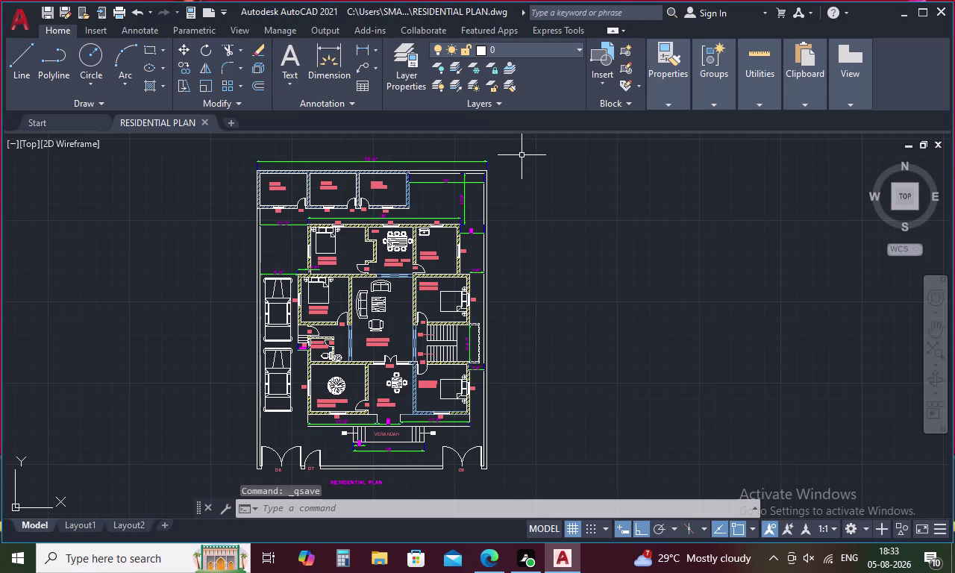
Save a copy of RESIDENTIAL PLAN.dwg to the Desktop.
click(18, 6)
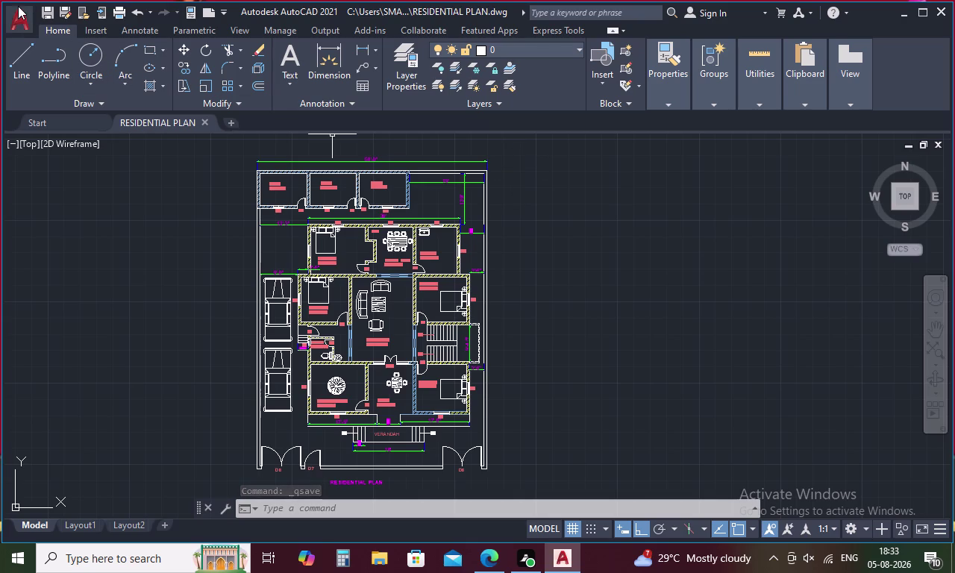
click(52, 194)
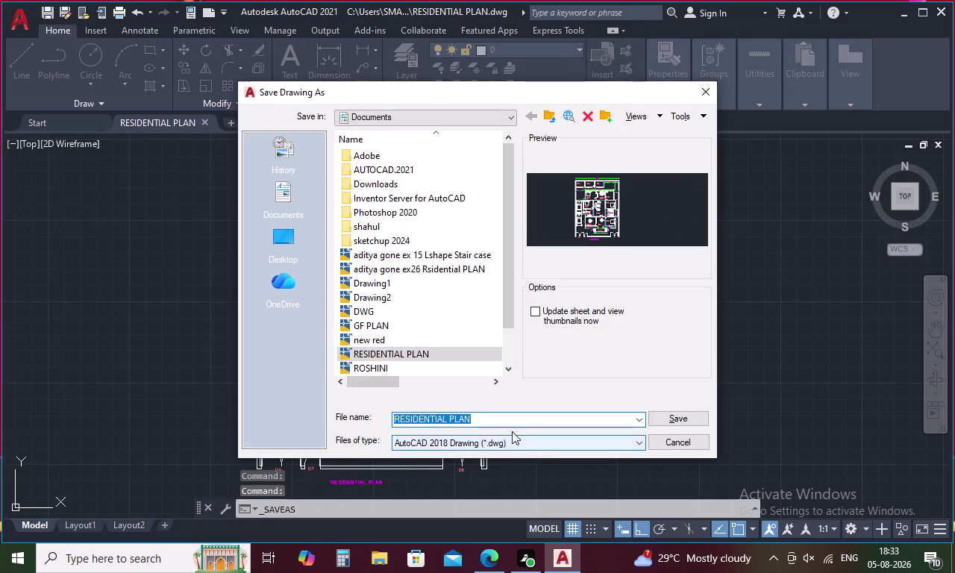
click(501, 415)
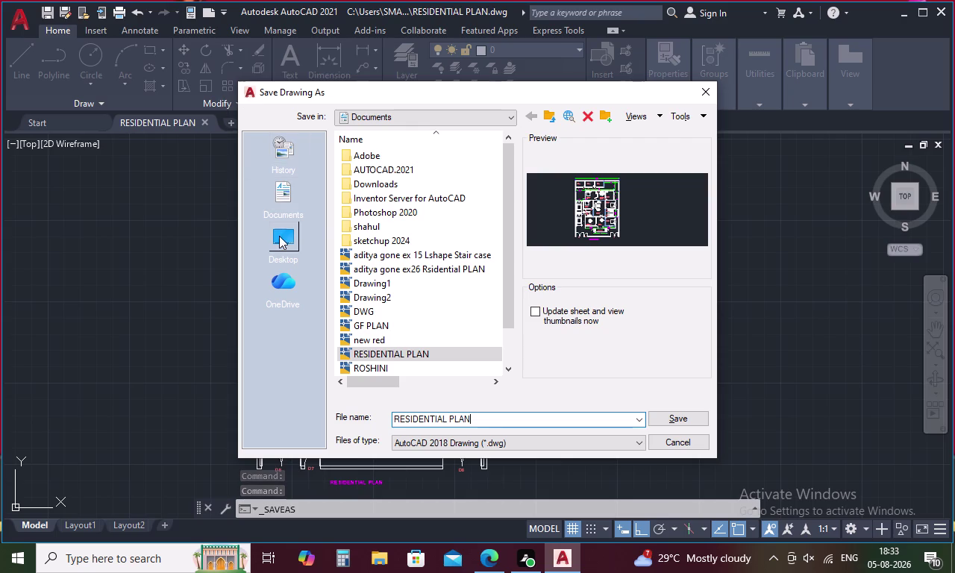
click(280, 235)
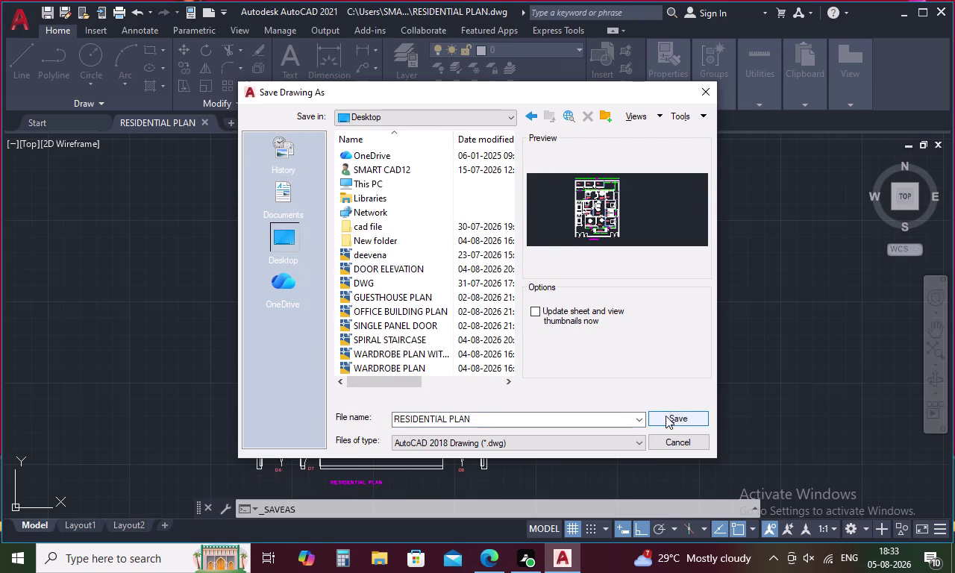
click(666, 415)
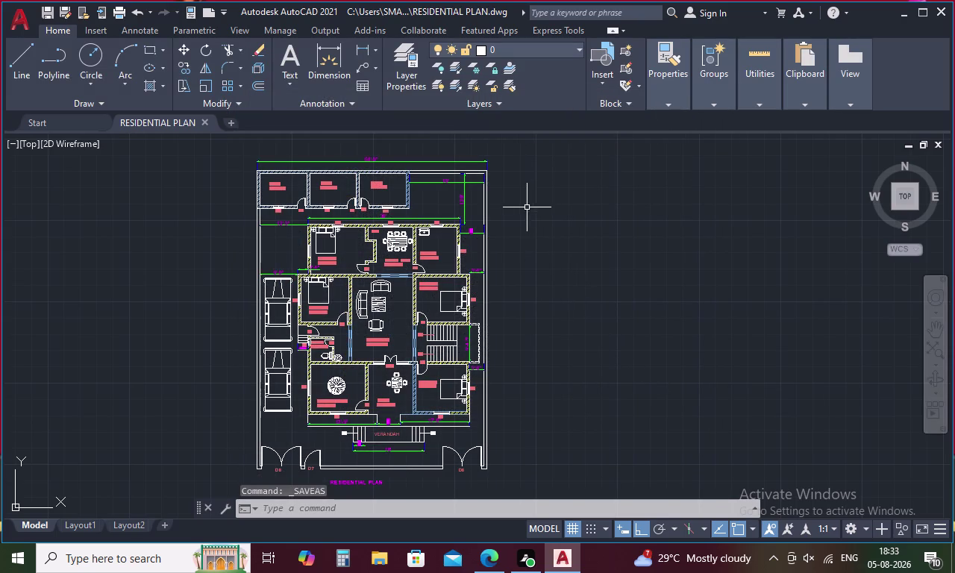
drag(506, 157, 507, 468)
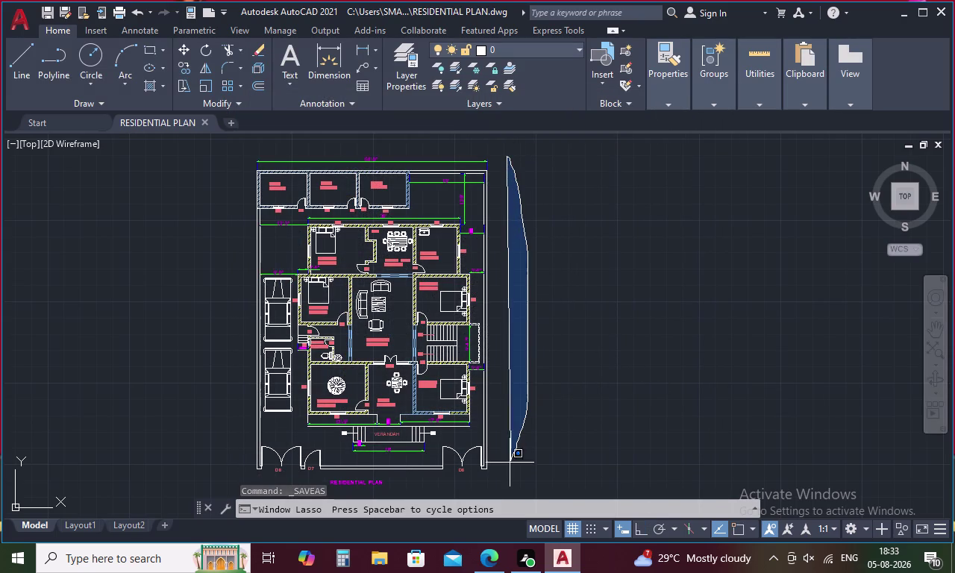
Lasso-select the entire furnished floor plan.
drag(507, 468, 335, 502)
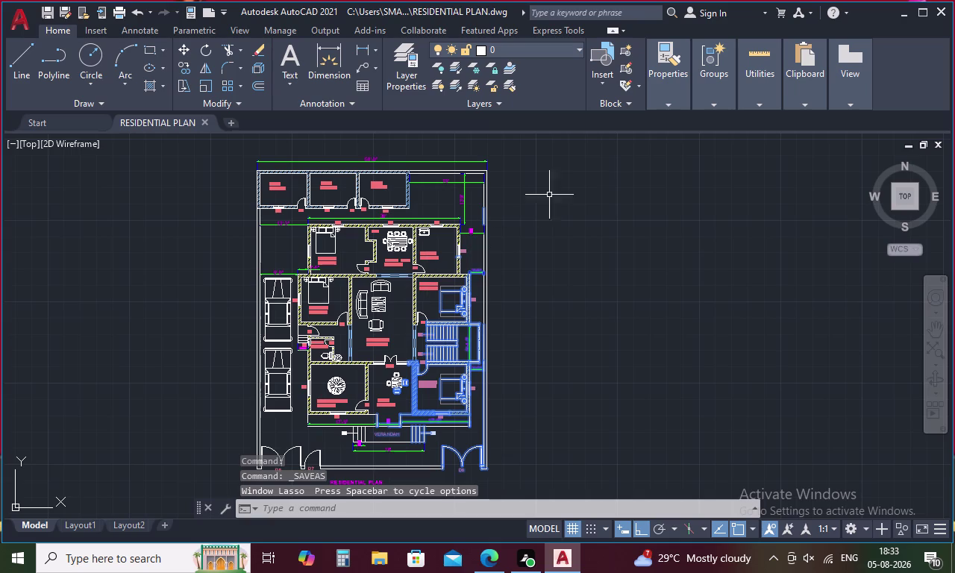
drag(623, 197, 466, 480)
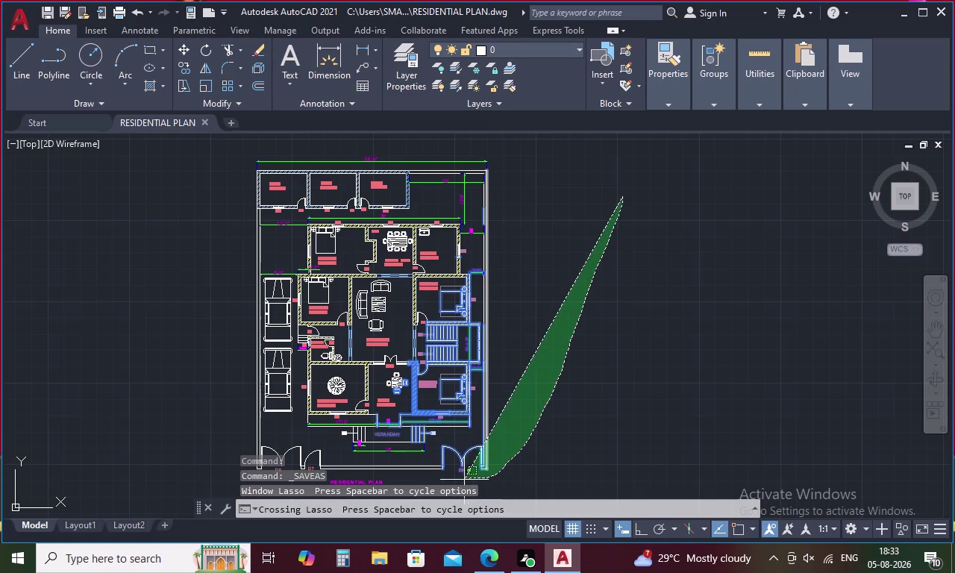
drag(465, 480, 296, 473)
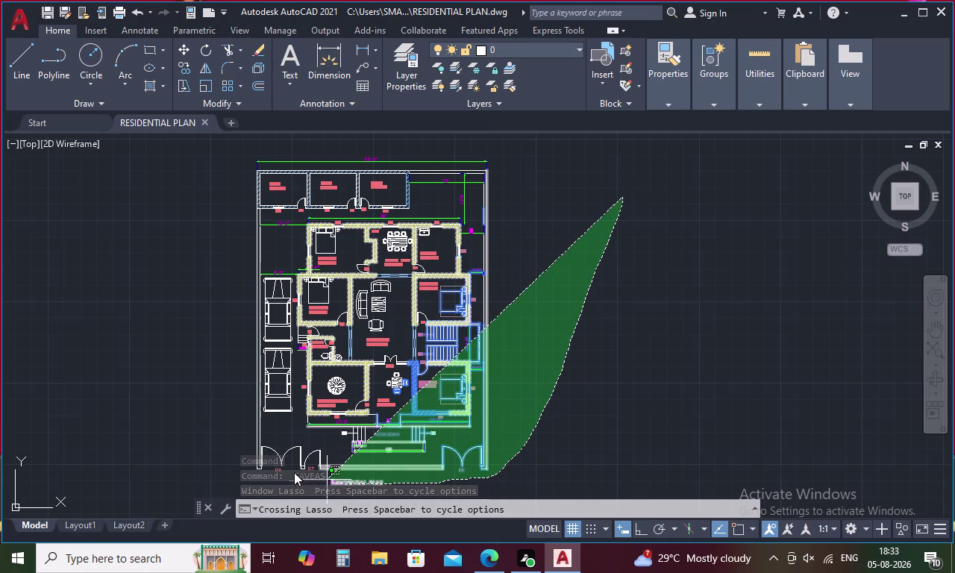
drag(297, 473, 213, 250)
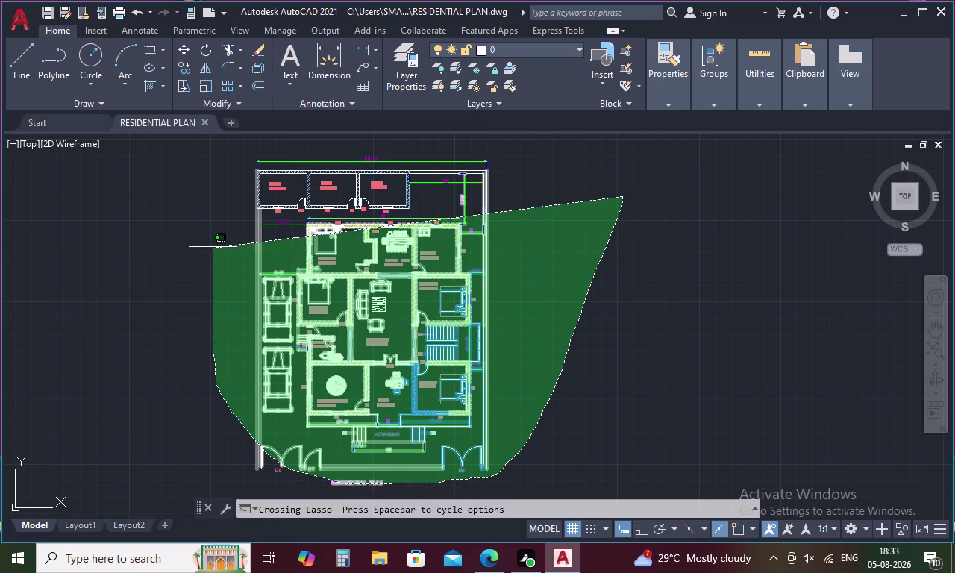
drag(212, 250, 258, 110)
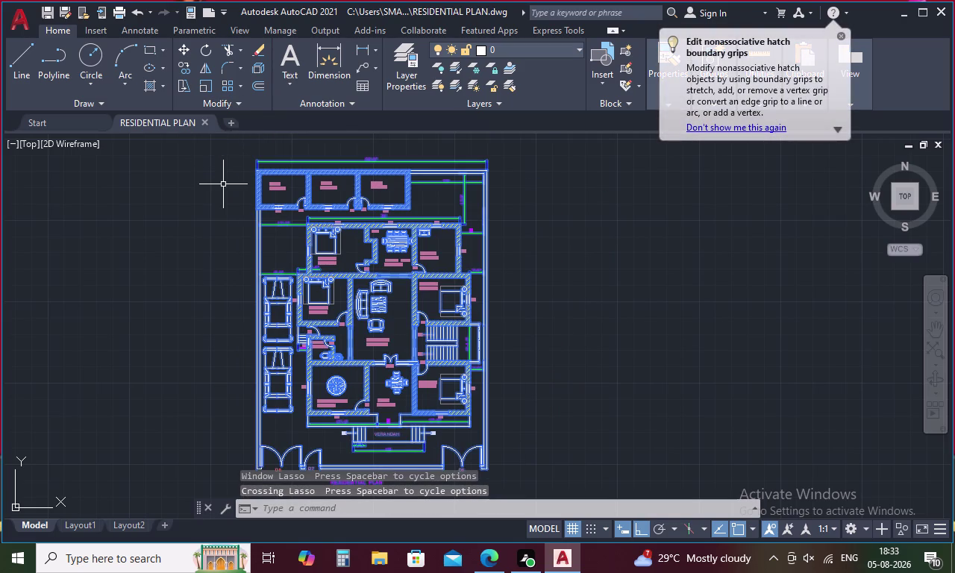
drag(528, 177, 418, 148)
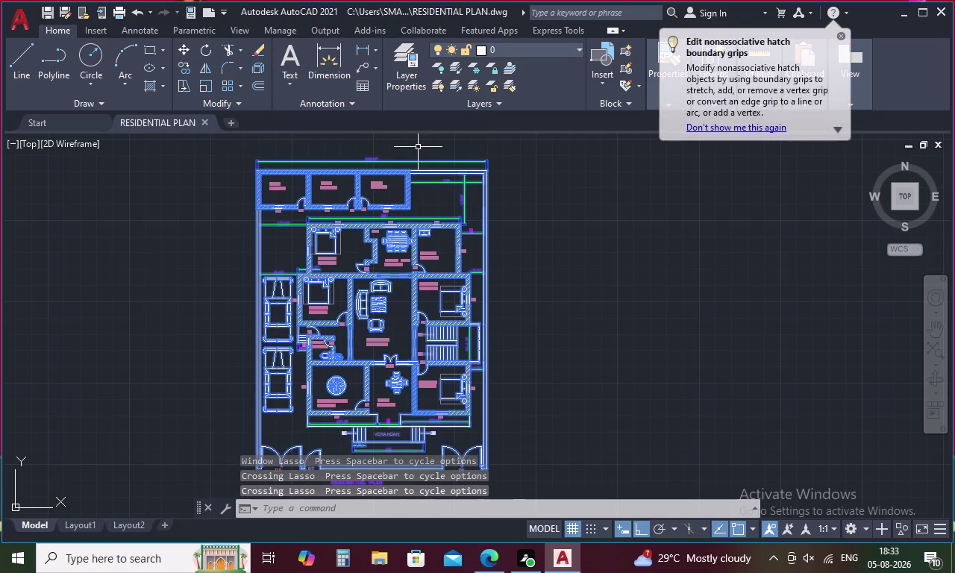
Recenter the plan in the view and open the Plot dialog.
scroll(down, 3)
scroll(up, 3)
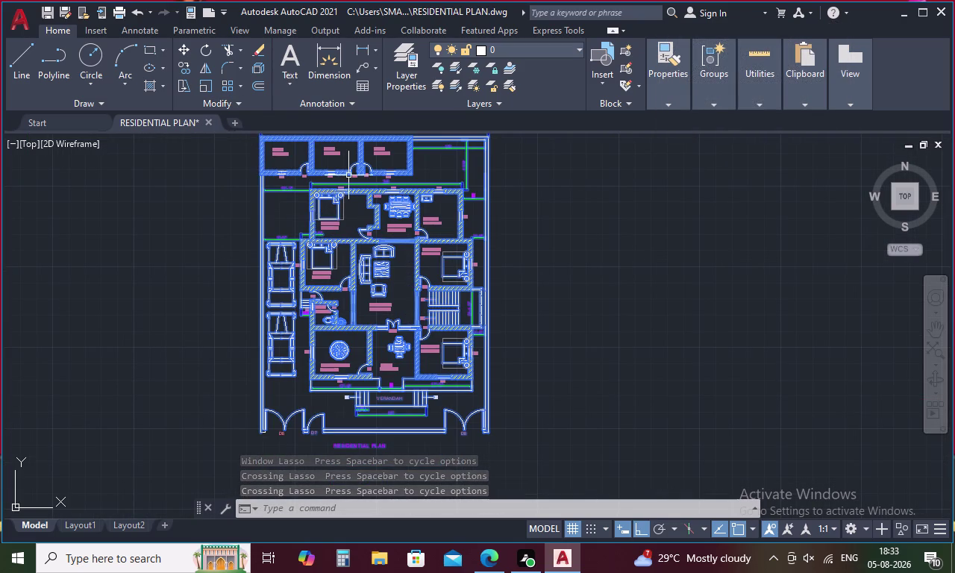
middle_drag(523, 194, 529, 230)
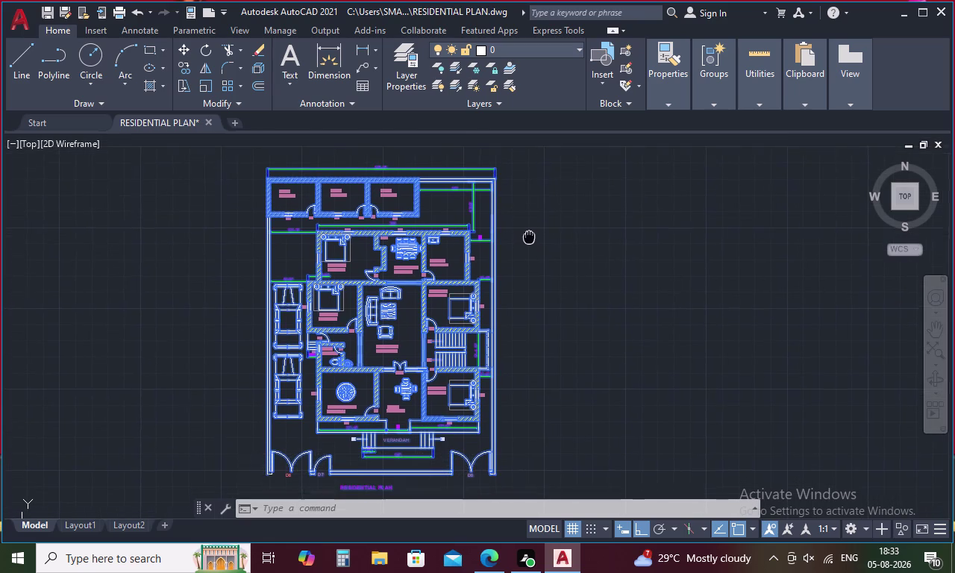
middle_drag(529, 231, 529, 229)
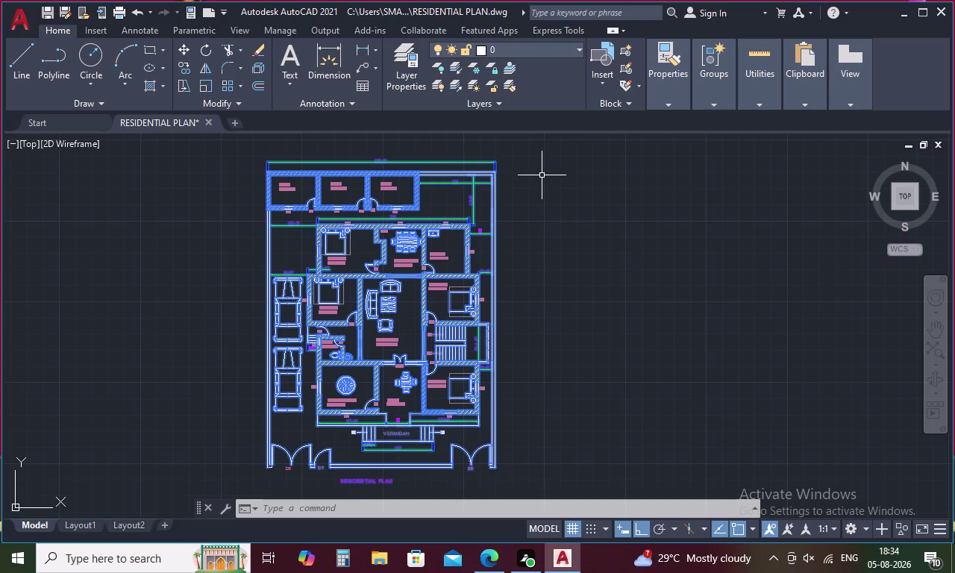
key(ctrl+p)
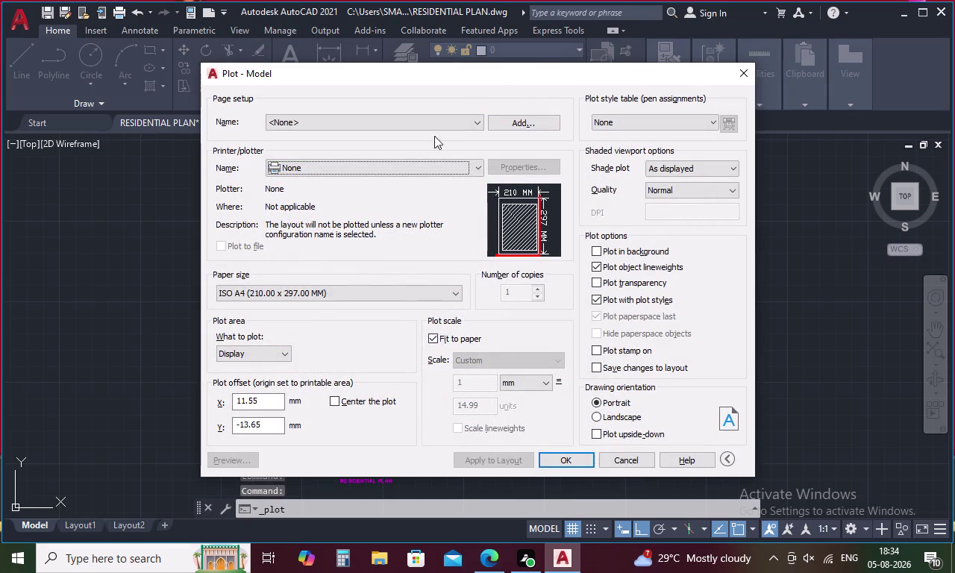
Choose the AutoCAD PDF (High Quality Print) plotter, apply it to the model, and preview.
click(475, 167)
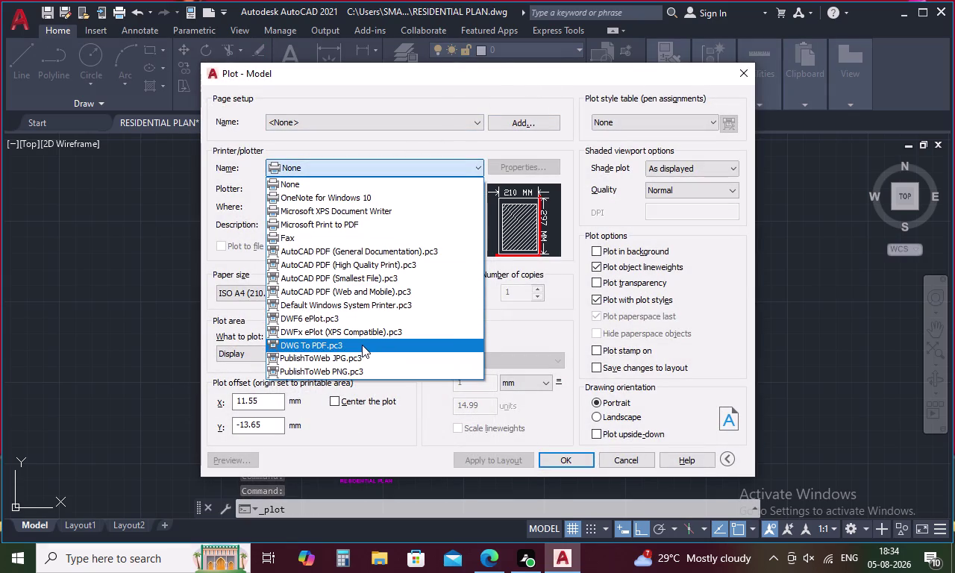
click(373, 263)
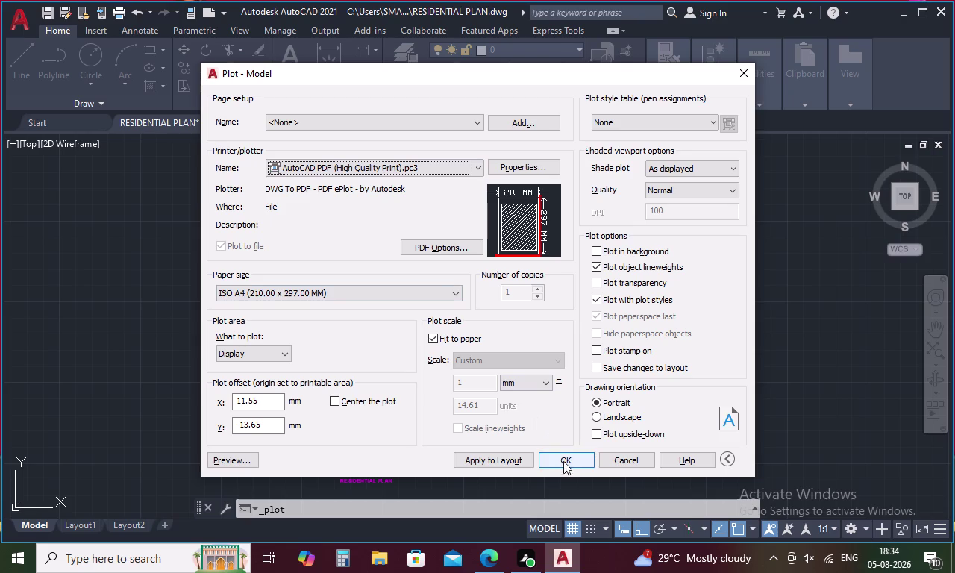
click(518, 460)
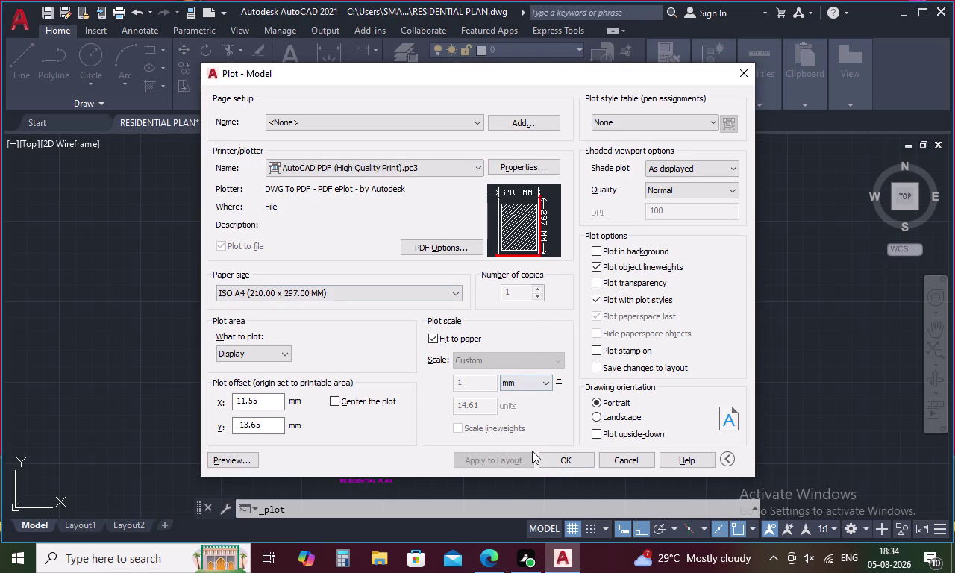
click(222, 458)
Zoom around the plot preview, then exit the preview and plot command to model space.
scroll(up, 3)
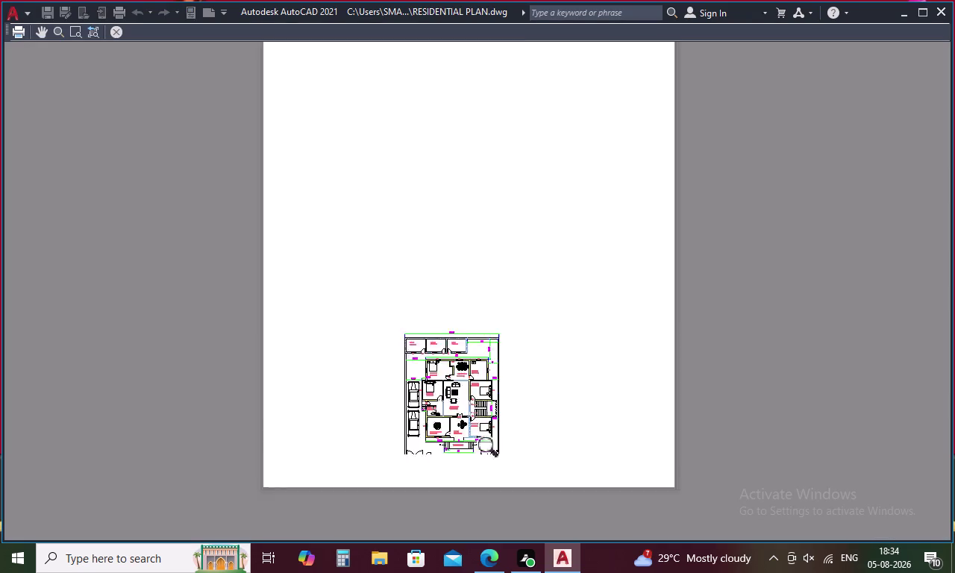
scroll(up, 3)
scroll(down, 3)
scroll(up, 3)
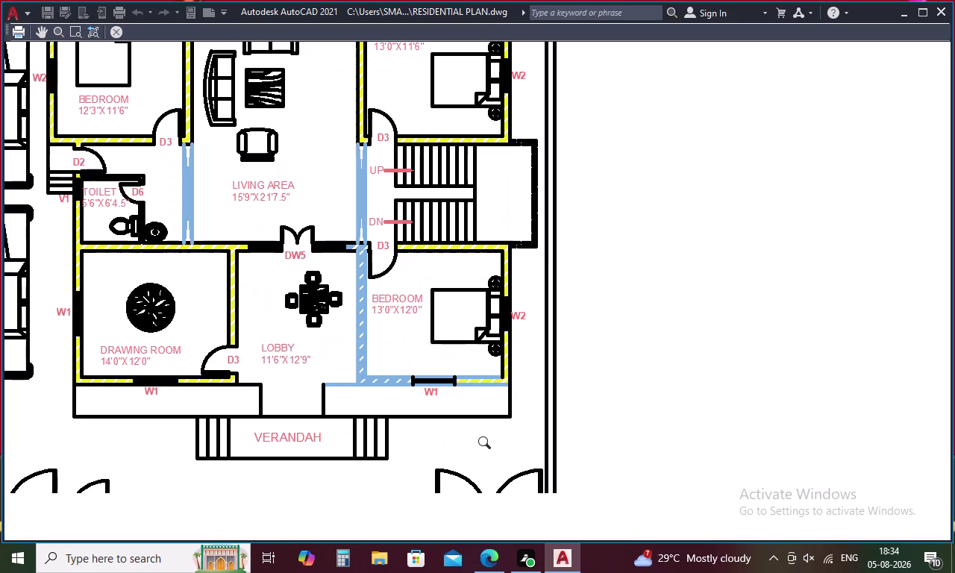
scroll(down, 3)
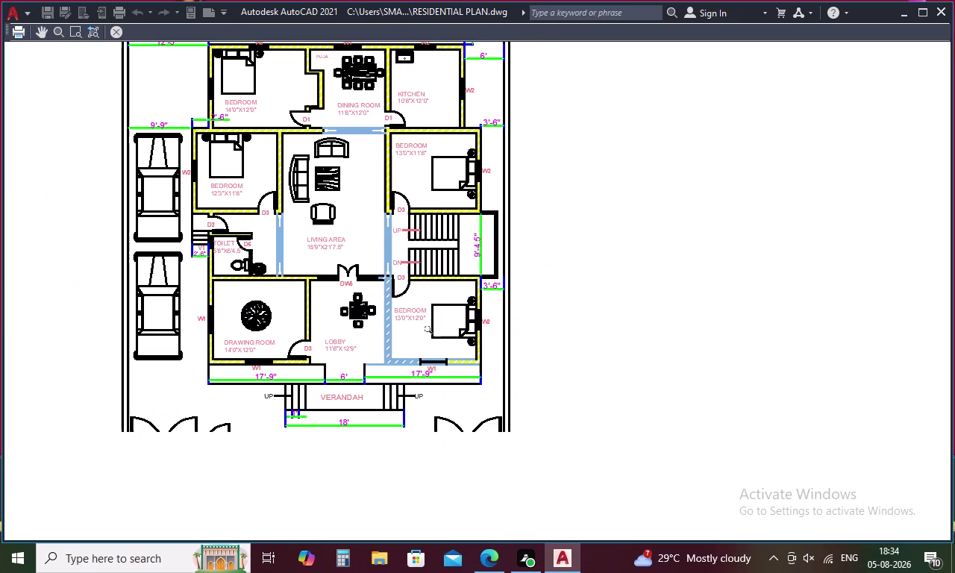
scroll(down, 3)
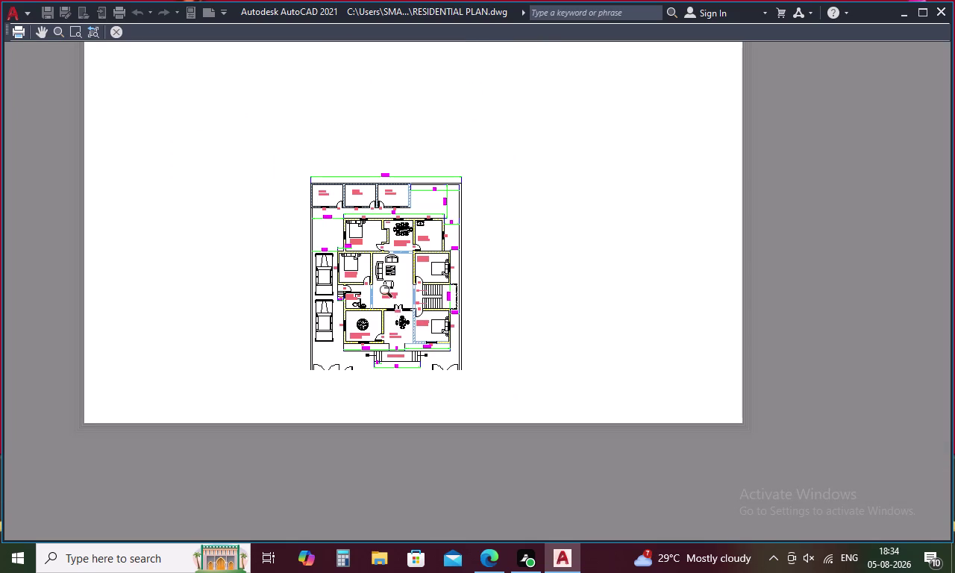
scroll(up, 3)
scroll(down, 3)
scroll(up, 3)
scroll(down, 3)
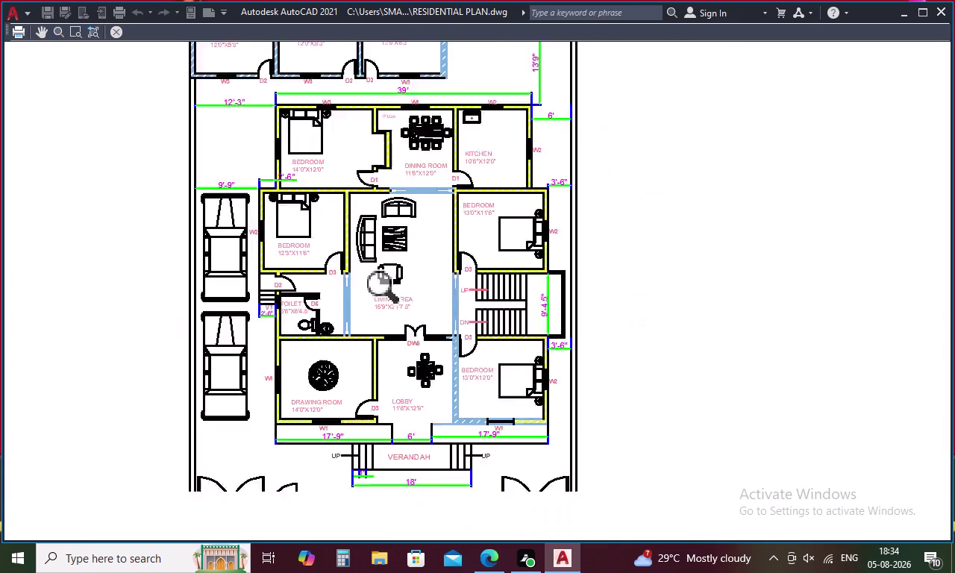
scroll(up, 3)
scroll(down, 3)
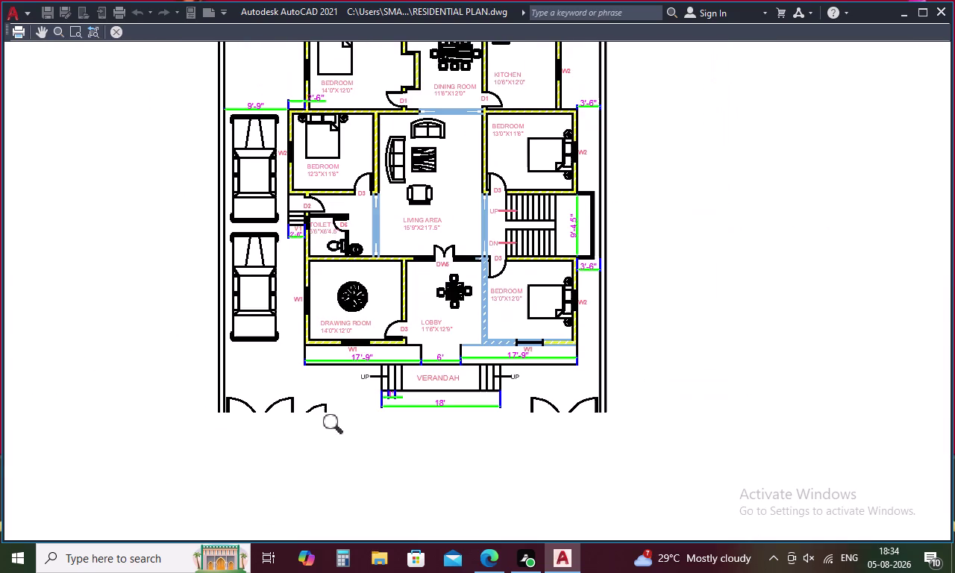
key(Escape)
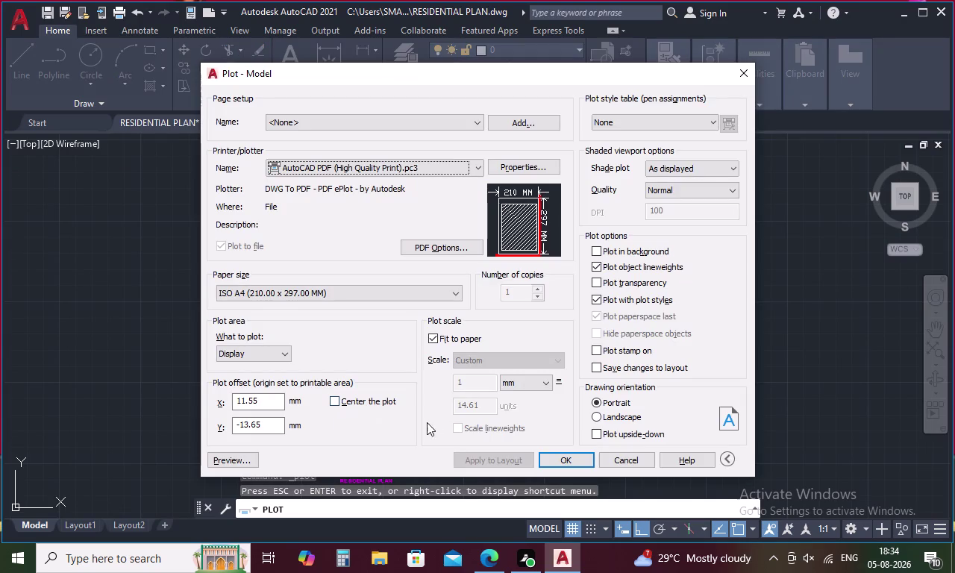
click(747, 67)
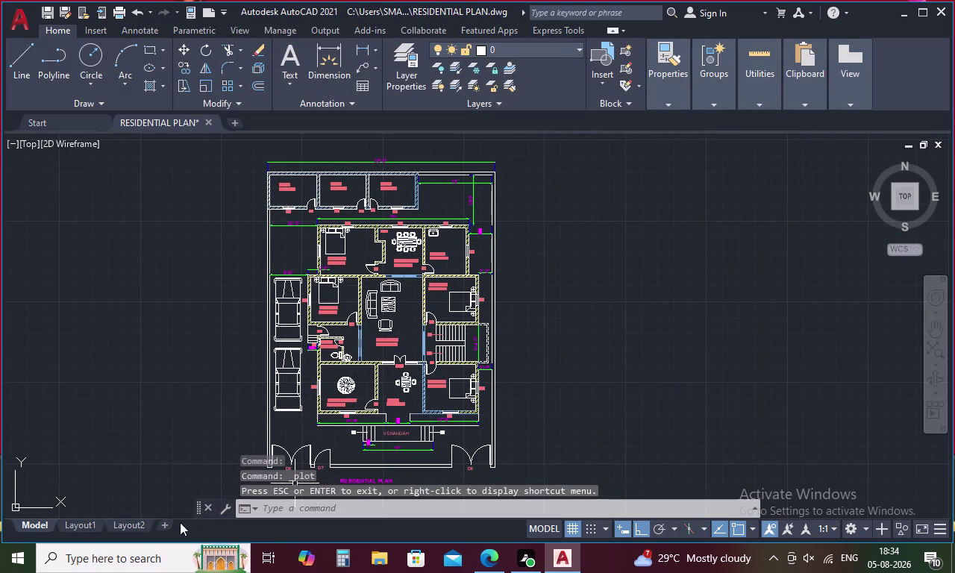
Review the Layout1 and Layout2 tabs, return to Model, and turn the grid off.
click(83, 521)
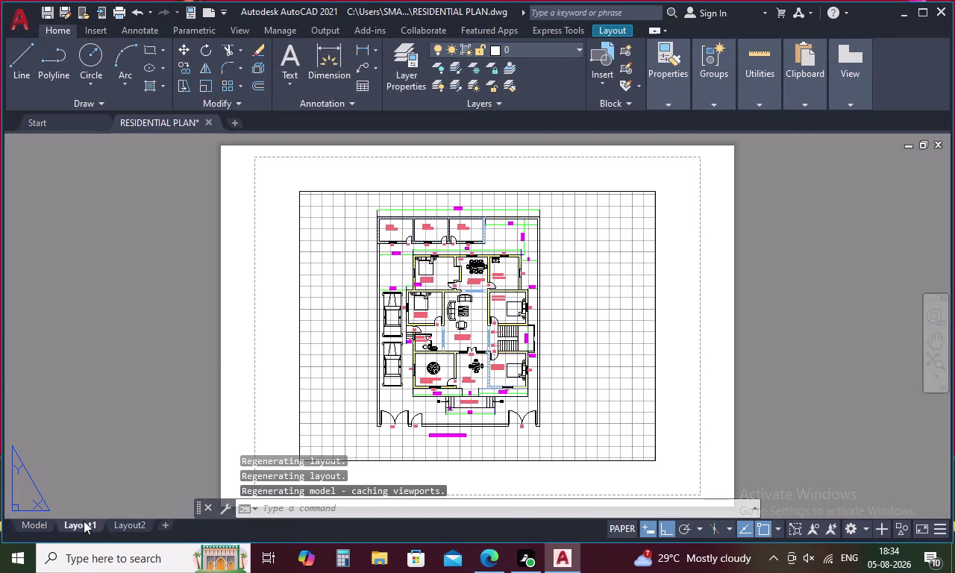
click(133, 524)
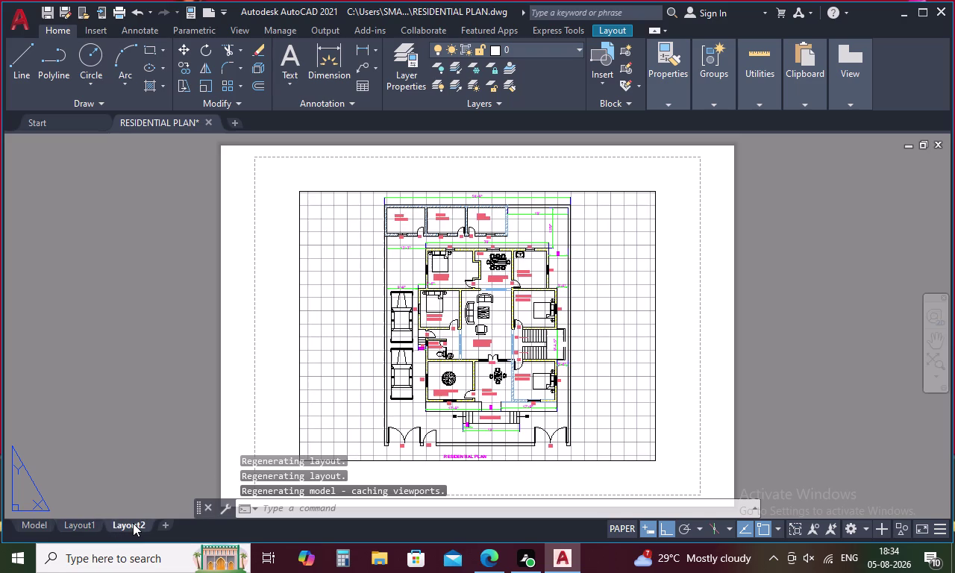
click(34, 518)
click(36, 525)
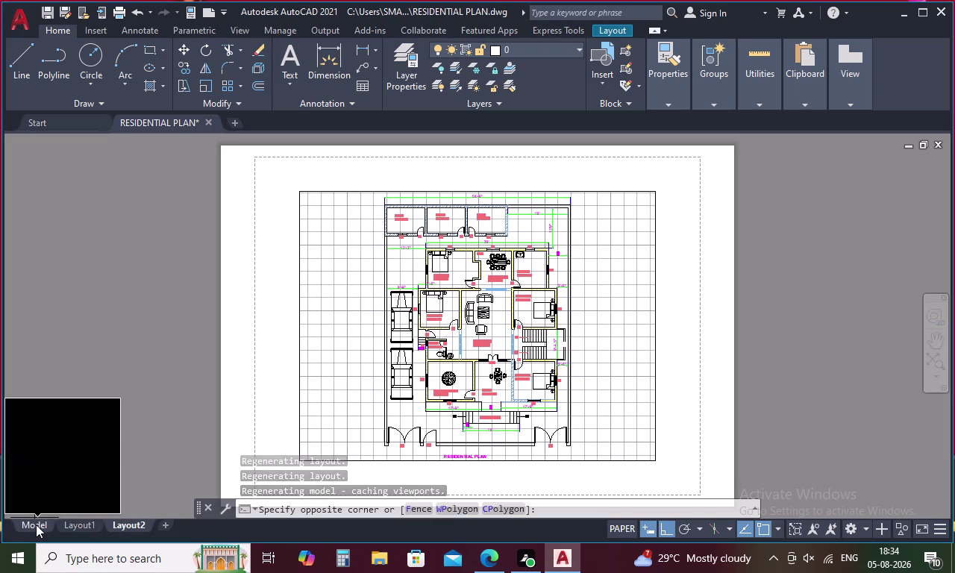
click(37, 525)
click(37, 525)
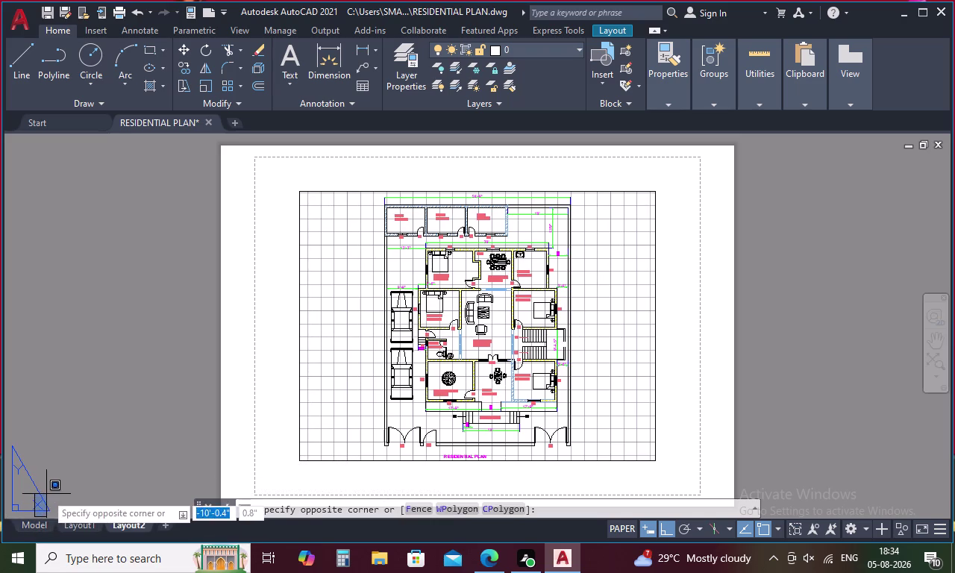
triple_click(34, 527)
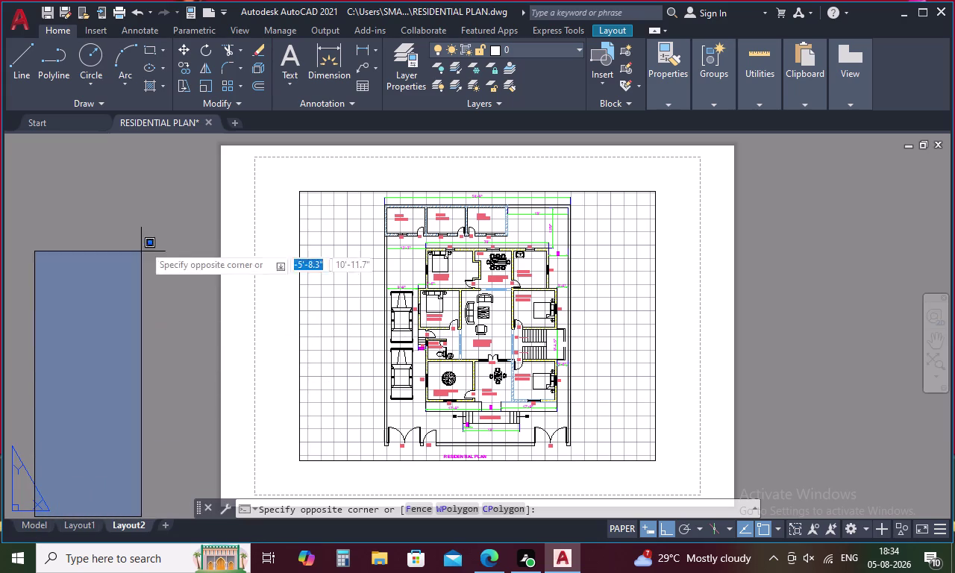
click(139, 234)
click(168, 123)
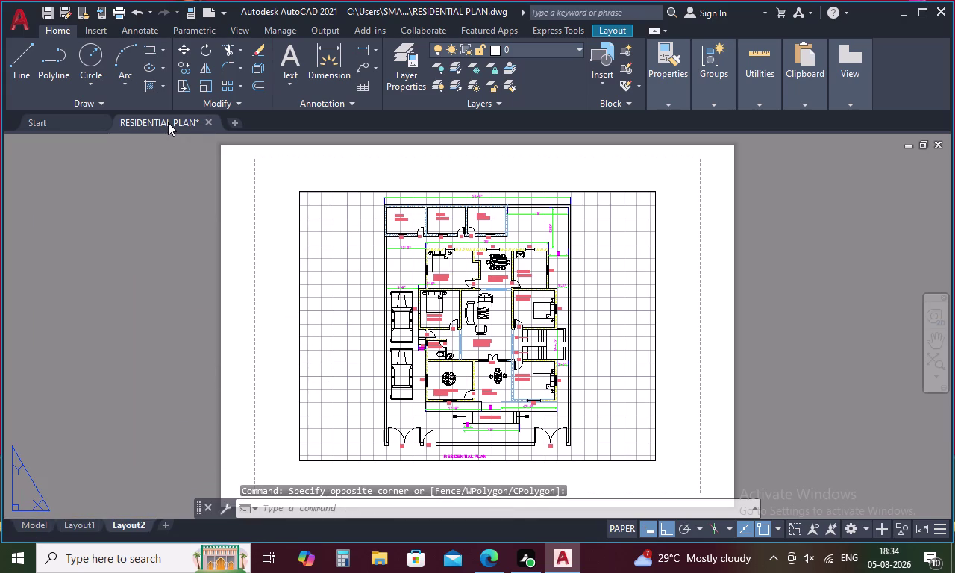
click(38, 524)
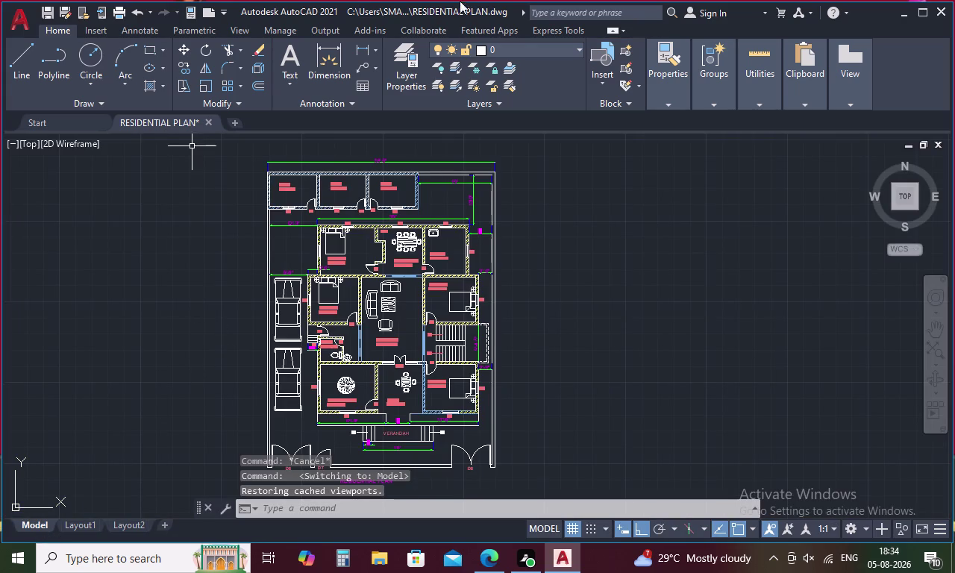
click(574, 527)
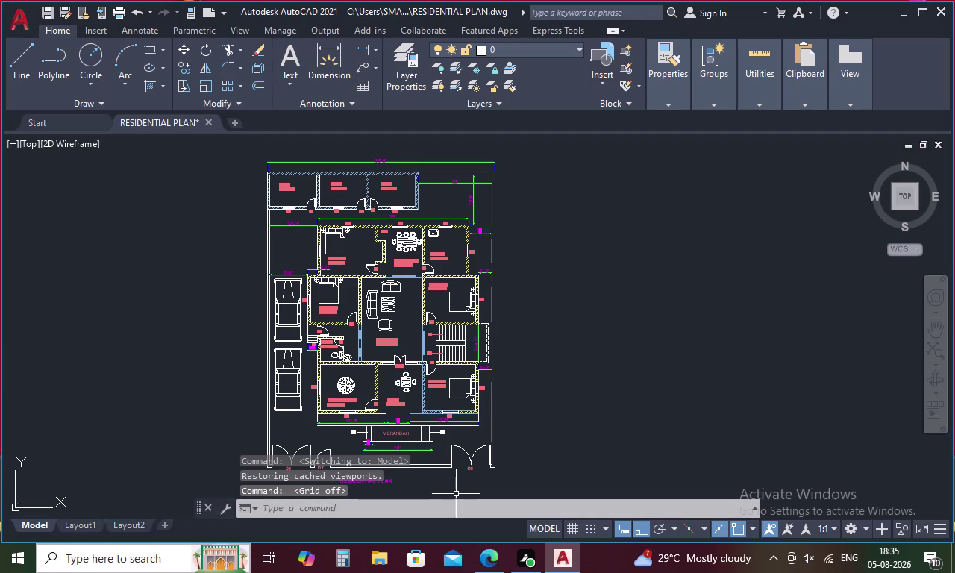
Add and open a new Layout3 showing the plan, then bring up its plot settings.
click(76, 521)
click(127, 526)
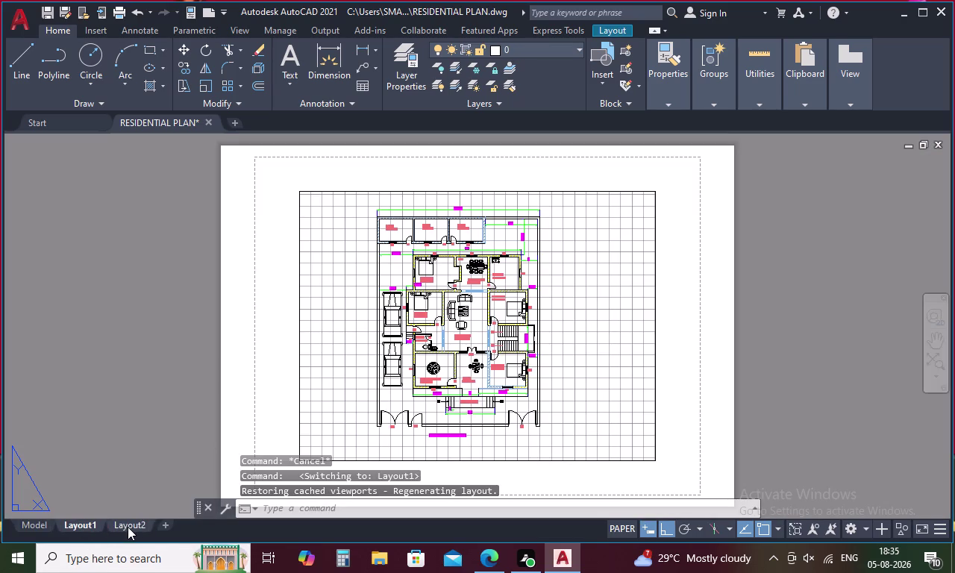
click(163, 519)
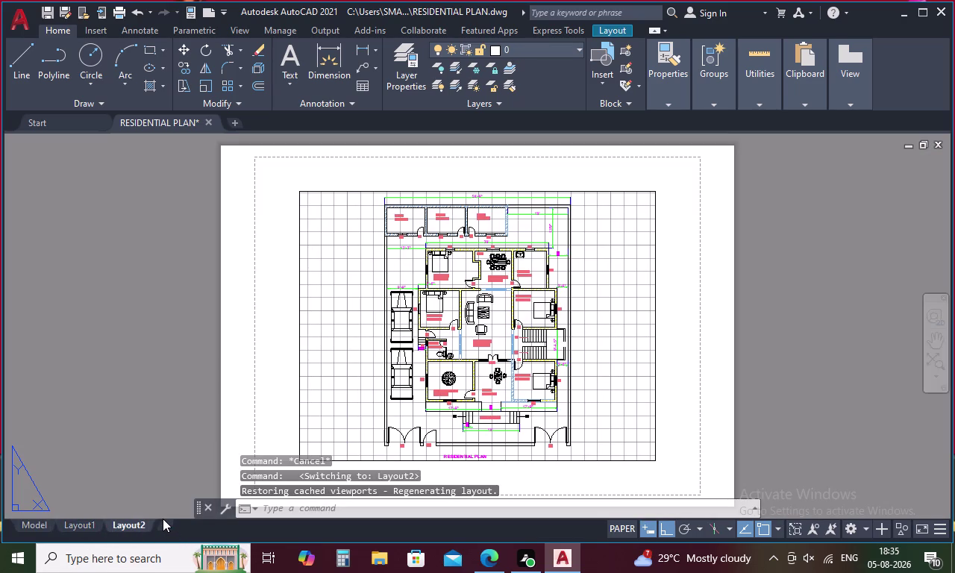
click(163, 522)
click(176, 527)
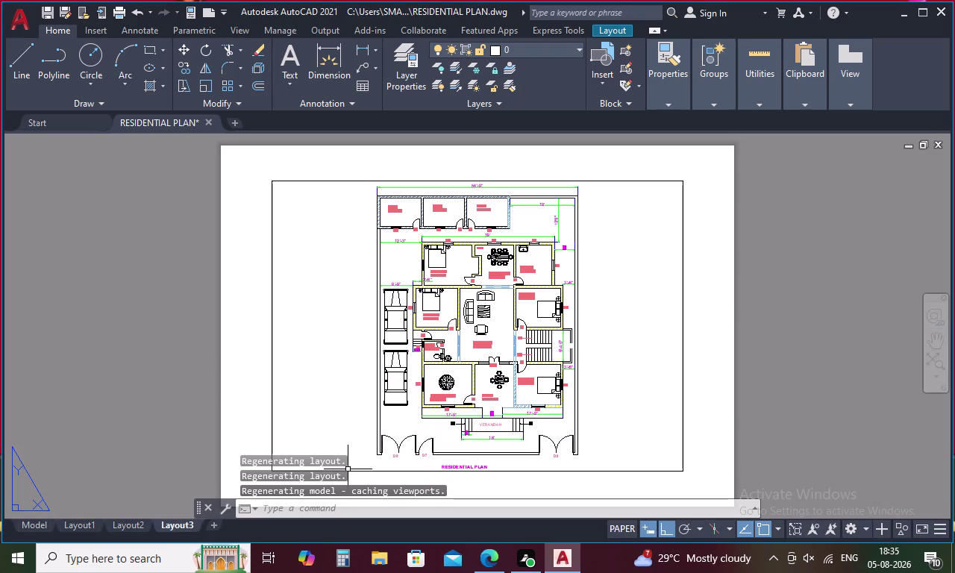
key(ctrl+p)
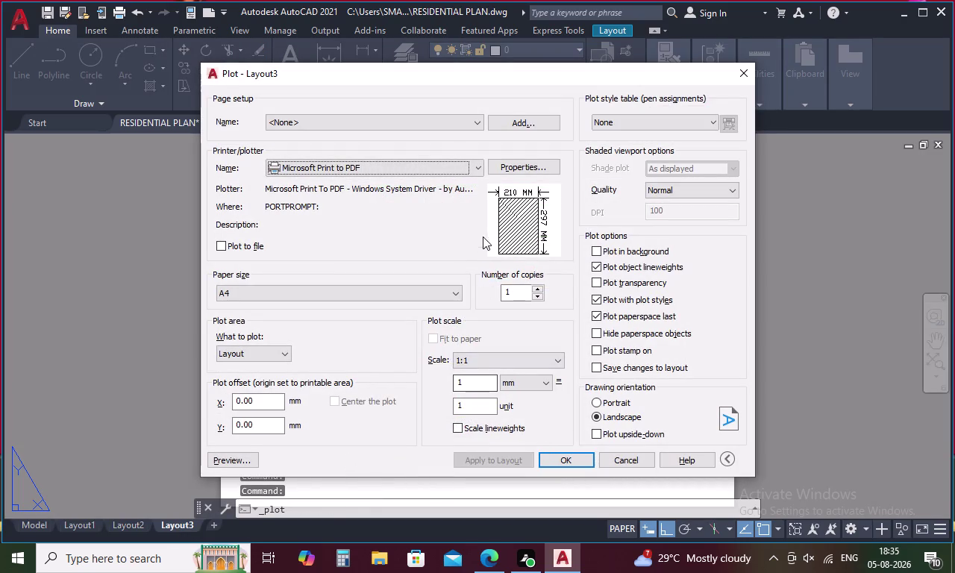
Preview Layout3's A4 landscape Microsoft Print to PDF output.
click(238, 462)
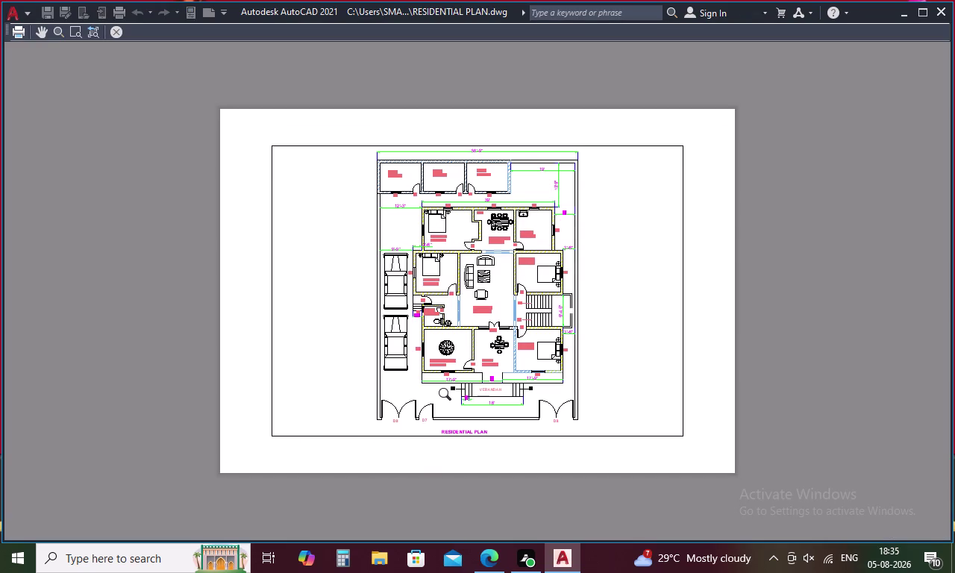
Inspect the Layout3 preview across the rooms, then cancel the plot.
scroll(up, 3)
scroll(down, 3)
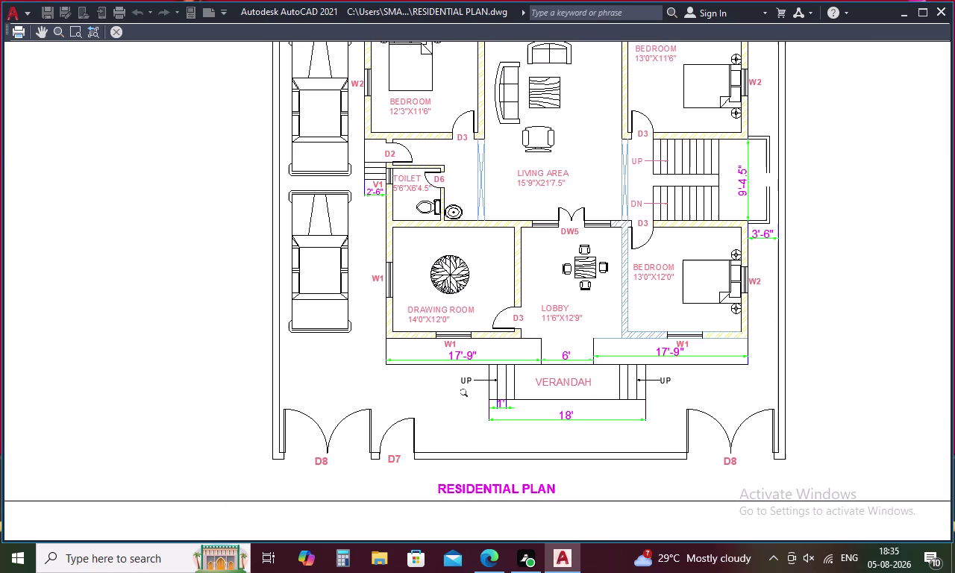
middle_drag(578, 335, 511, 411)
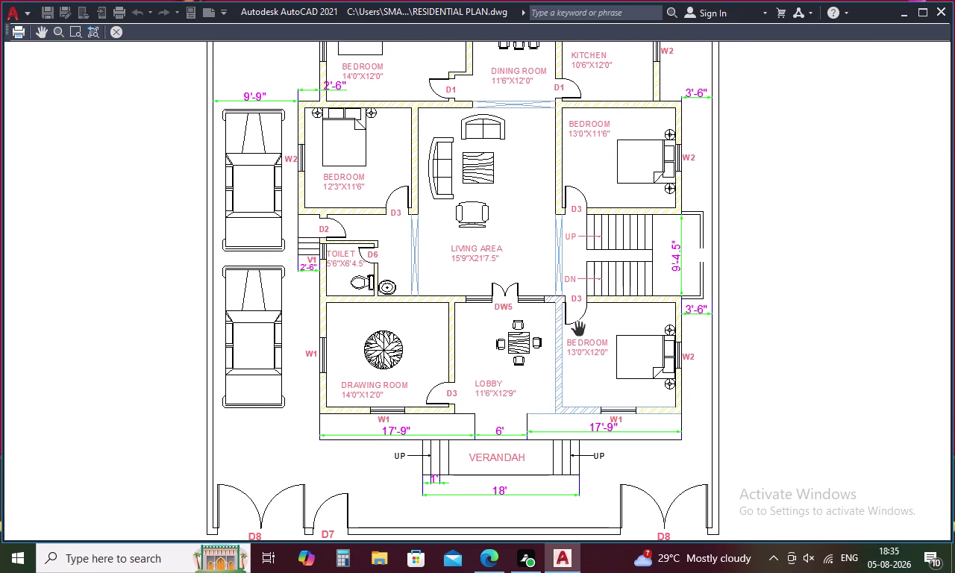
middle_drag(578, 330, 567, 383)
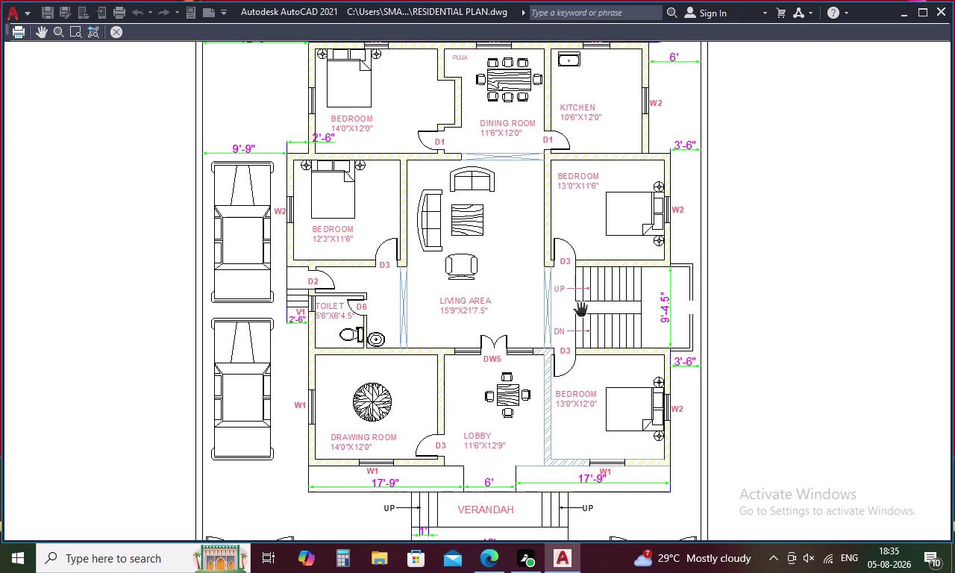
scroll(down, 3)
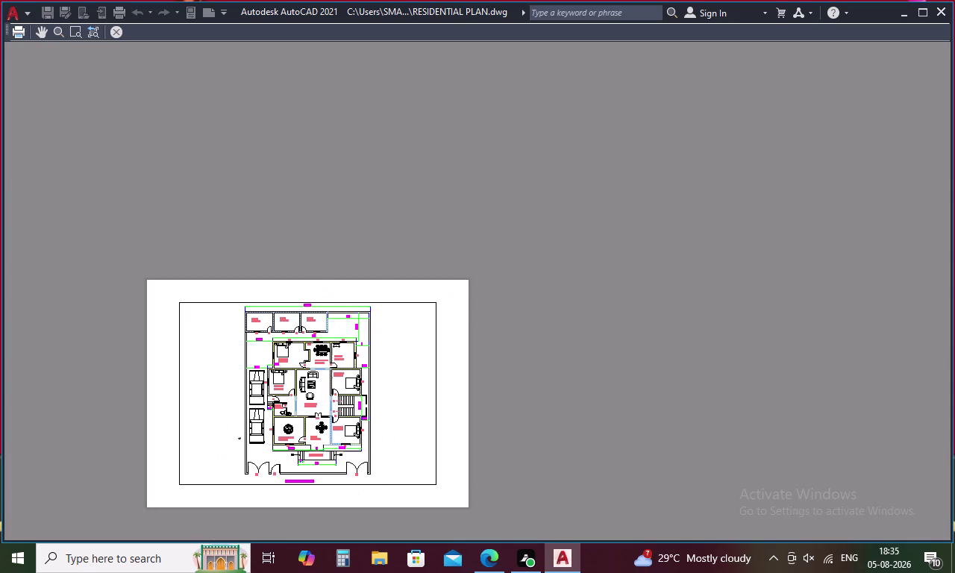
scroll(up, 3)
key(Escape)
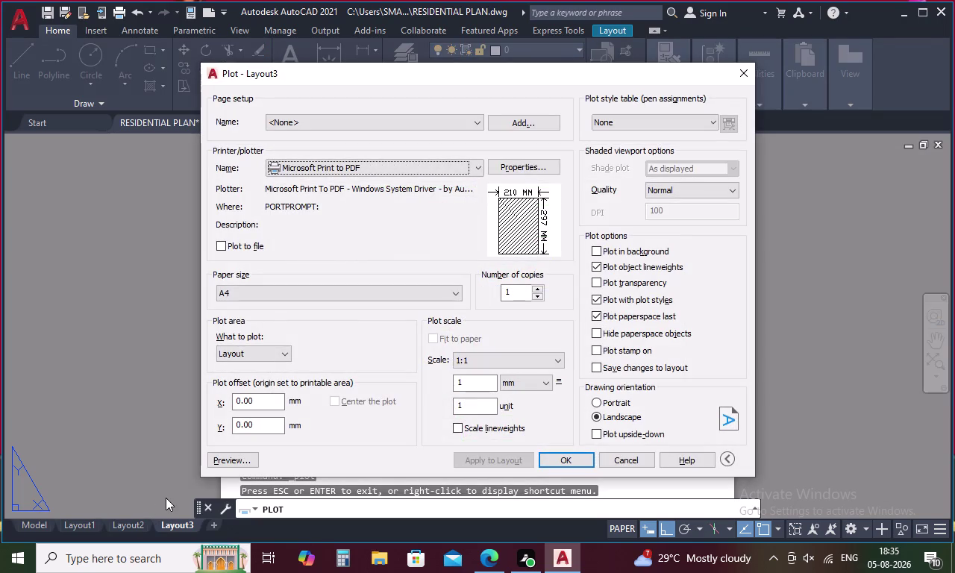
click(751, 70)
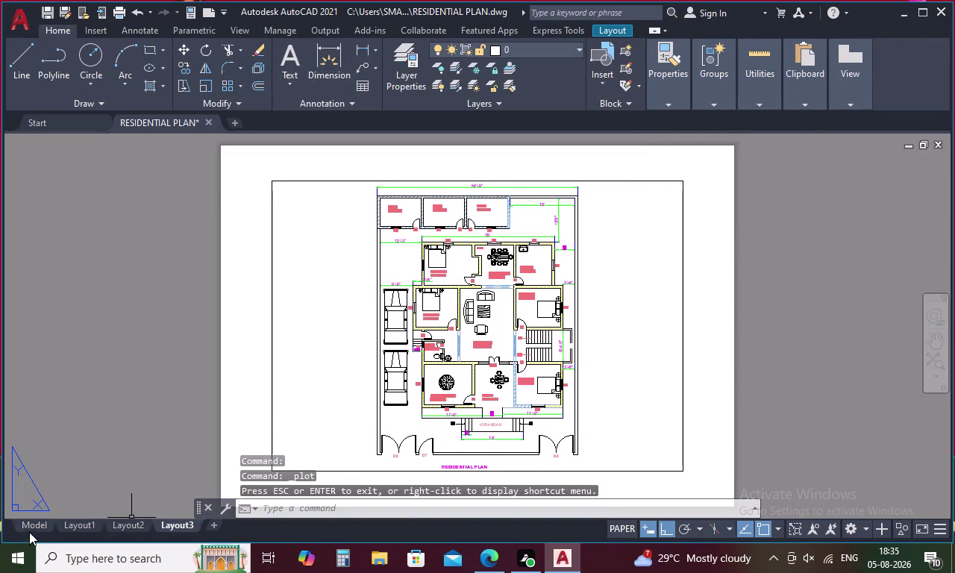
Switch to model space and zoom in on the furnished plan.
click(33, 521)
scroll(up, 3)
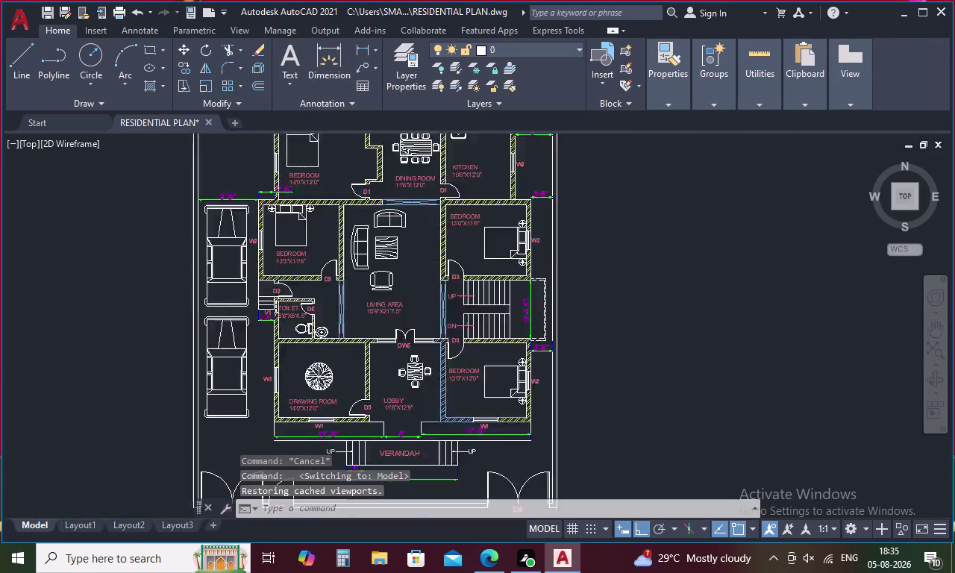
scroll(up, 3)
Make the blue lobby–bedroom wall hatch yellow 241,235,31.
click(524, 339)
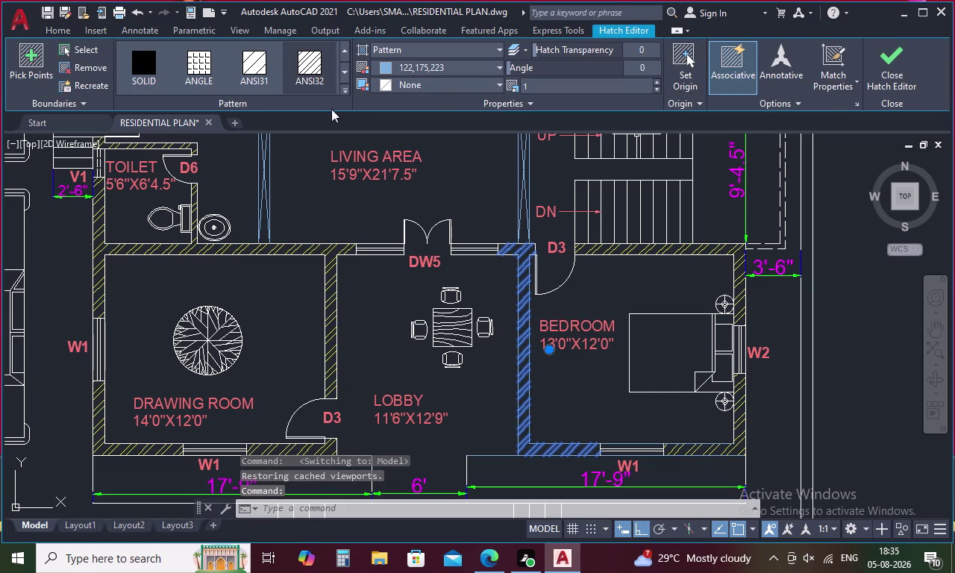
click(63, 29)
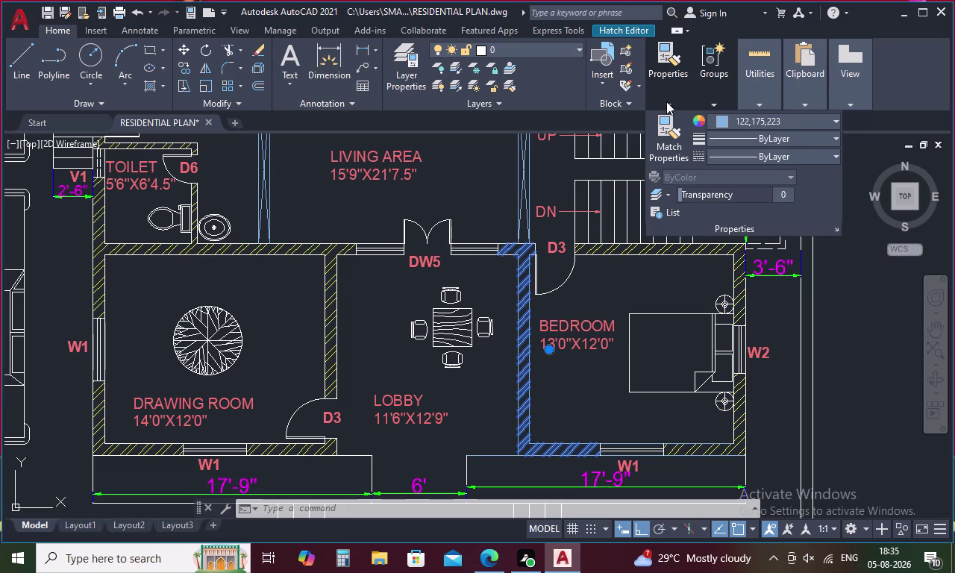
click(836, 118)
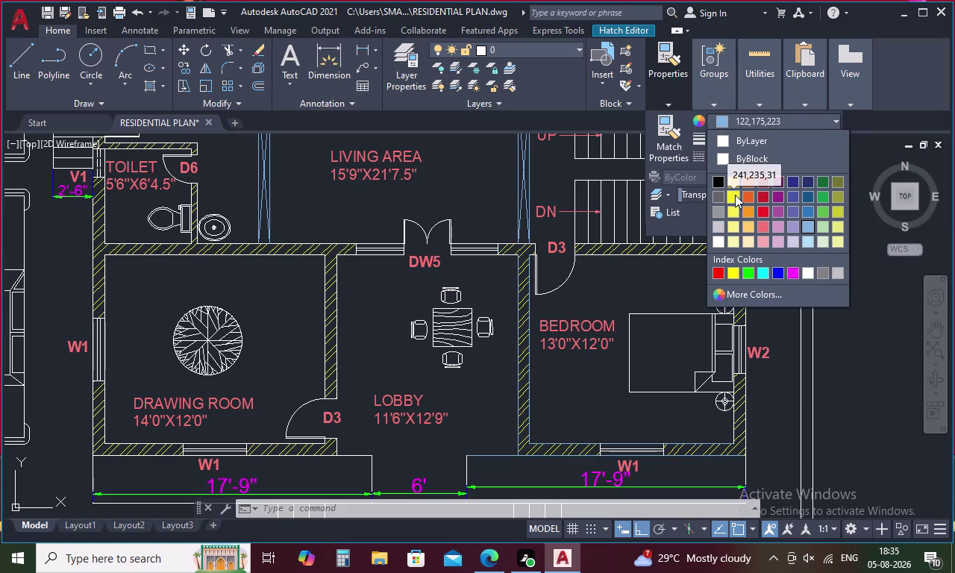
click(735, 194)
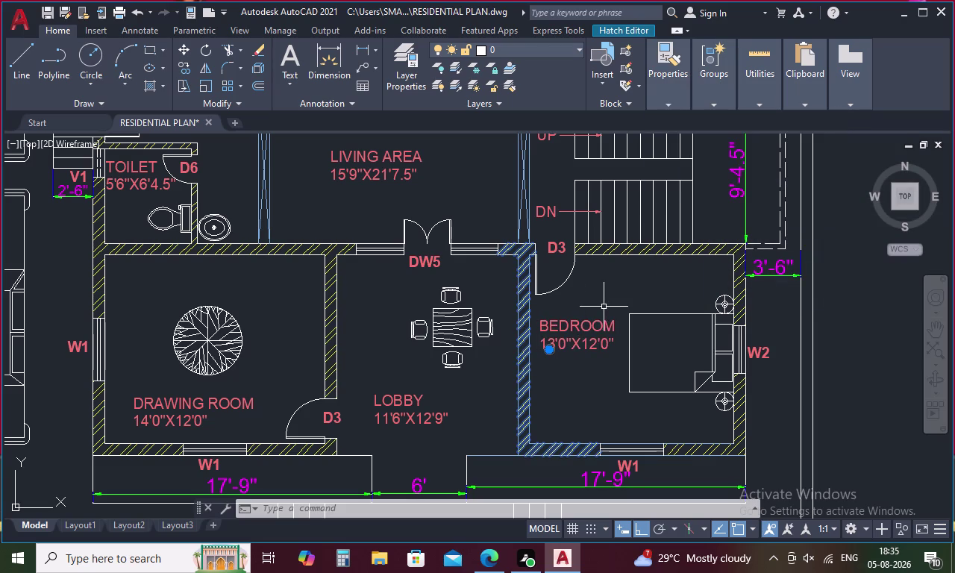
click(521, 266)
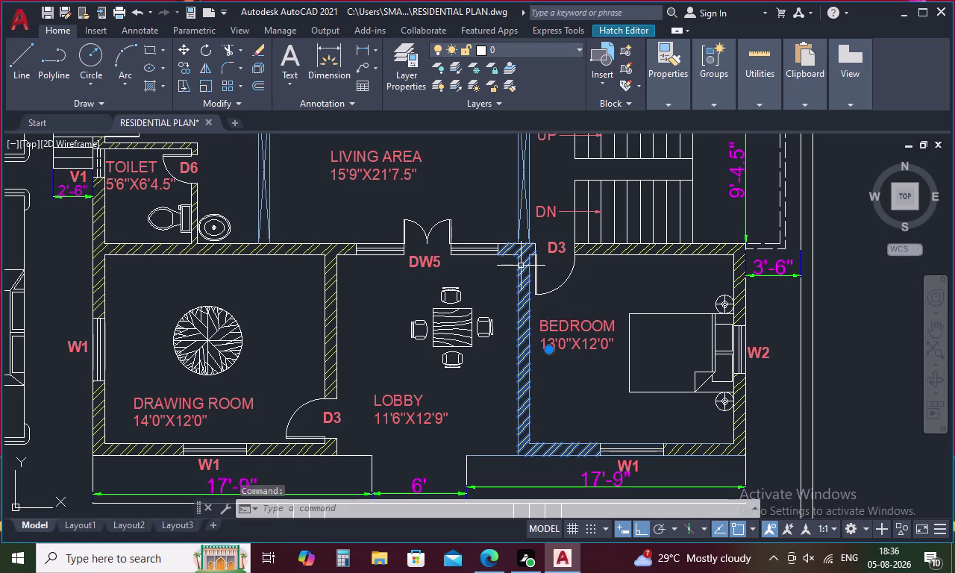
Check the hatch's new colour, deselect it, and return to Layout3.
click(523, 270)
click(523, 271)
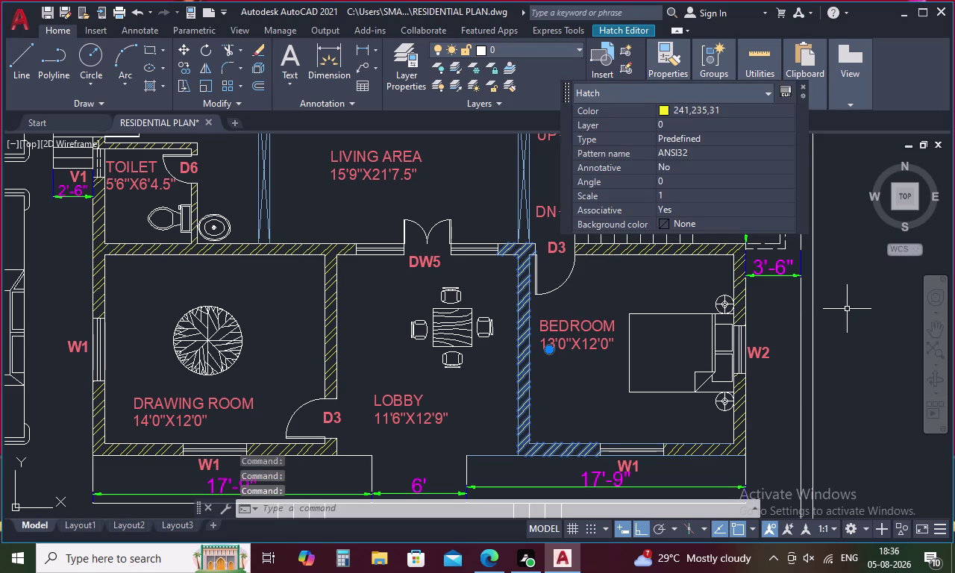
key(Escape)
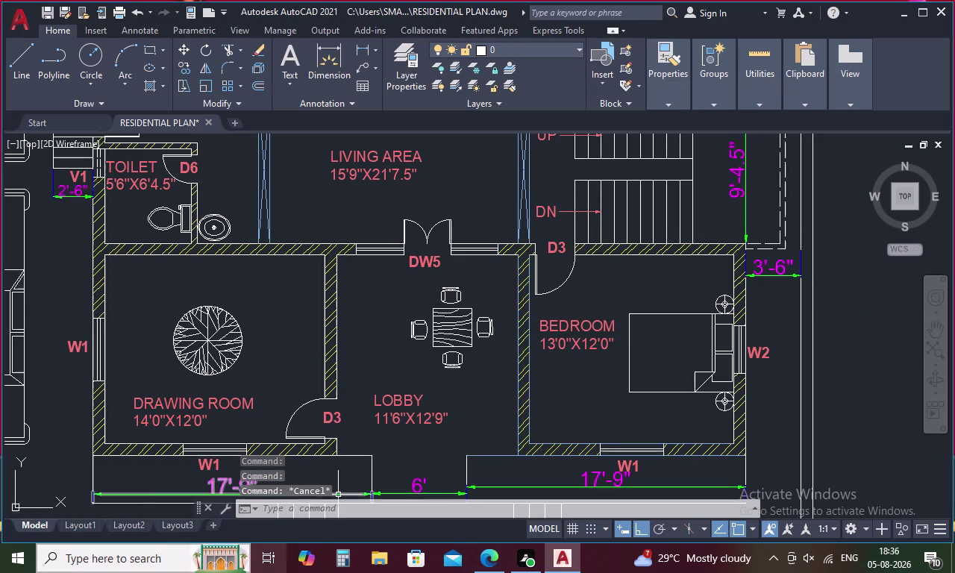
click(177, 522)
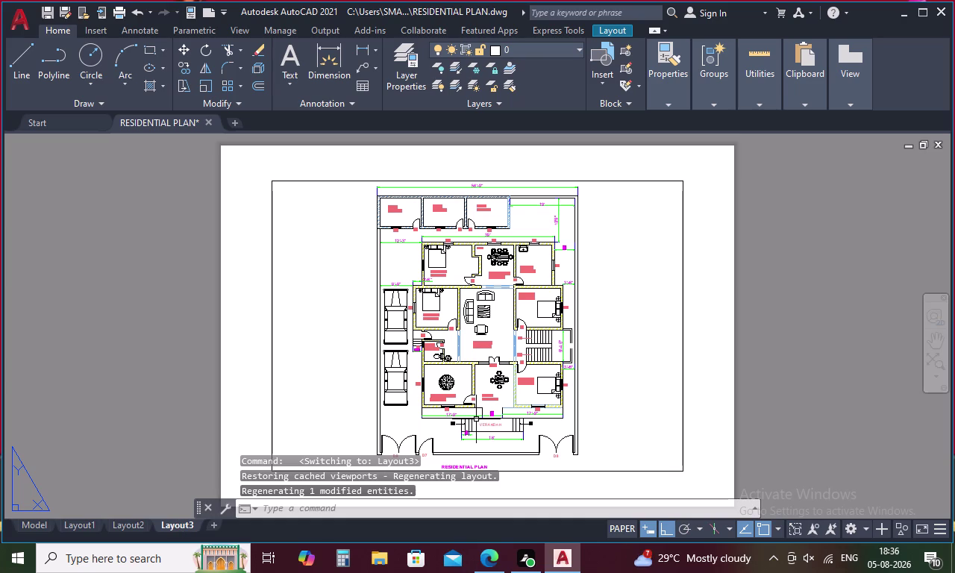
Zoom and pan around the floor plan on the Layout3 sheet.
scroll(up, 3)
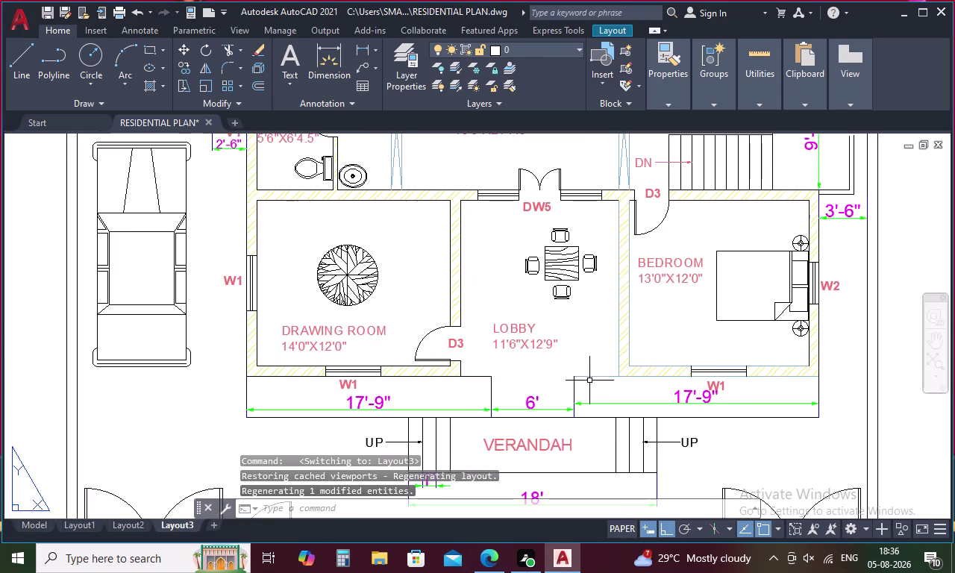
scroll(up, 3)
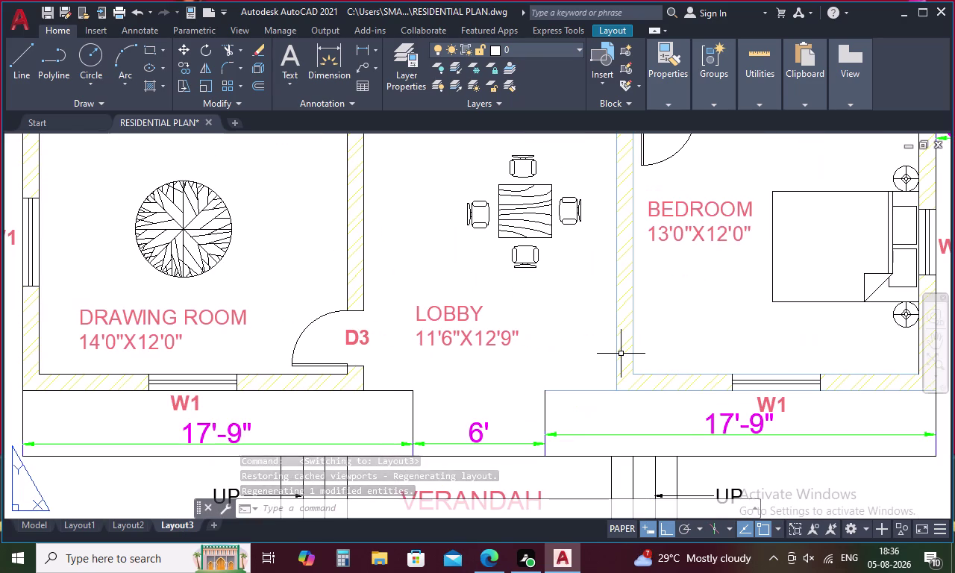
scroll(down, 3)
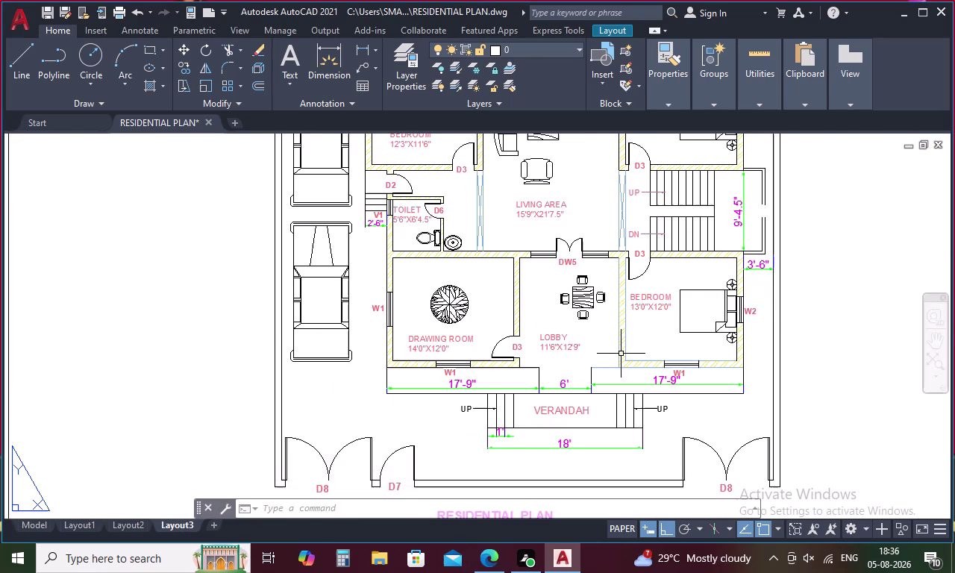
scroll(down, 3)
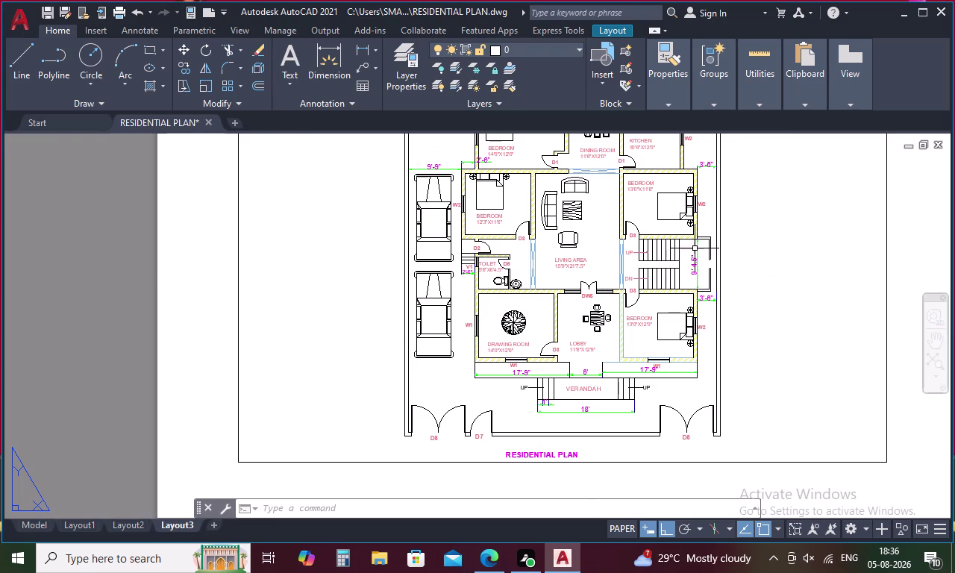
scroll(up, 3)
scroll(down, 3)
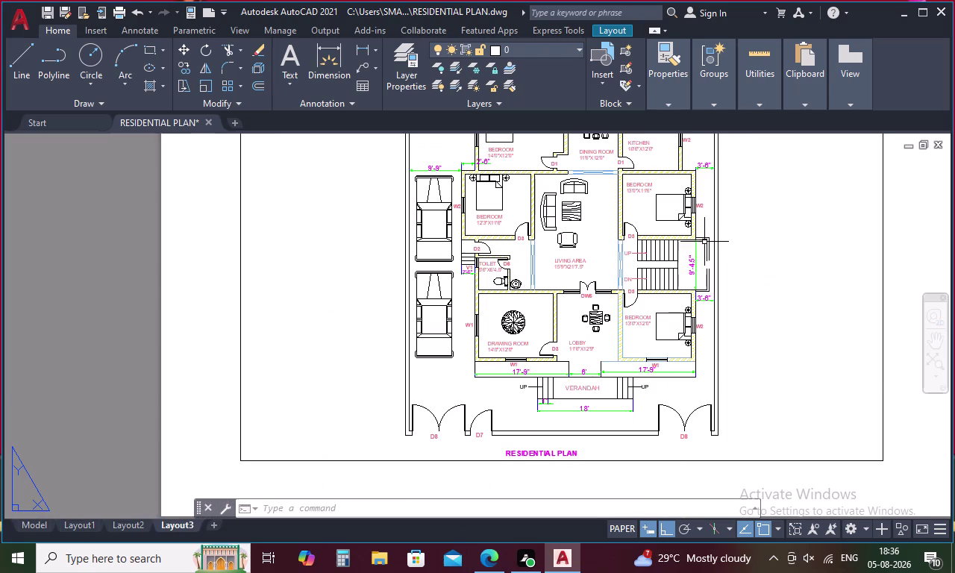
scroll(up, 3)
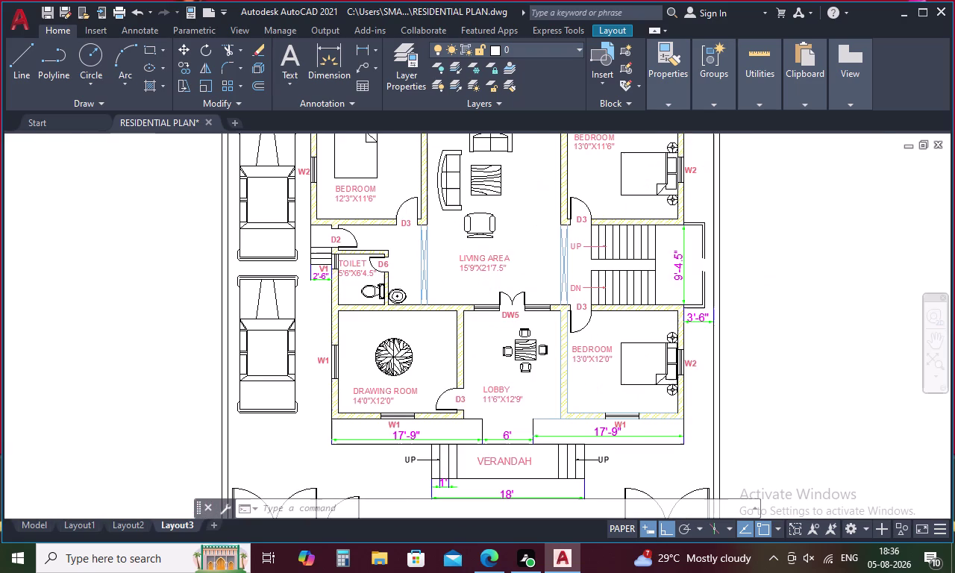
scroll(down, 3)
scroll(up, 3)
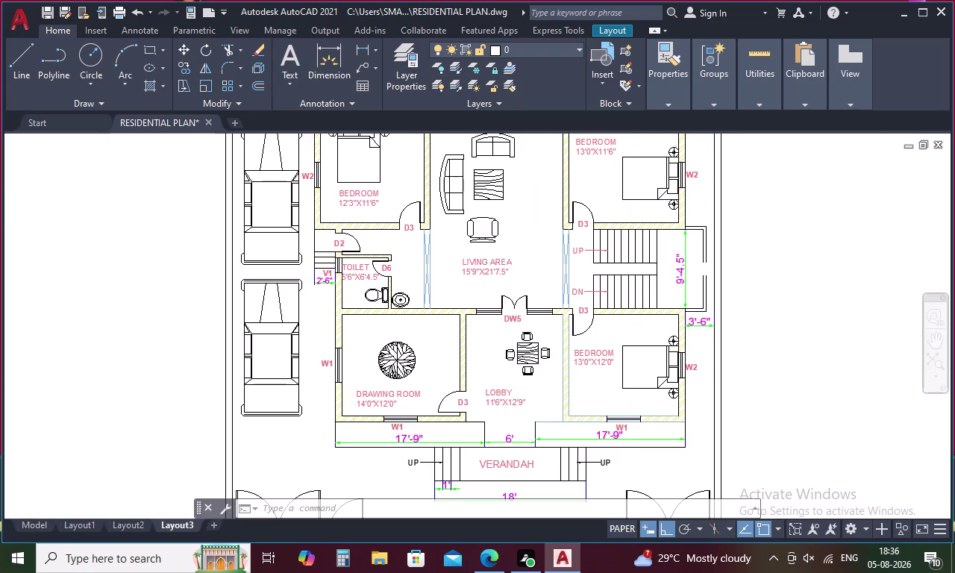
middle_drag(692, 227, 691, 262)
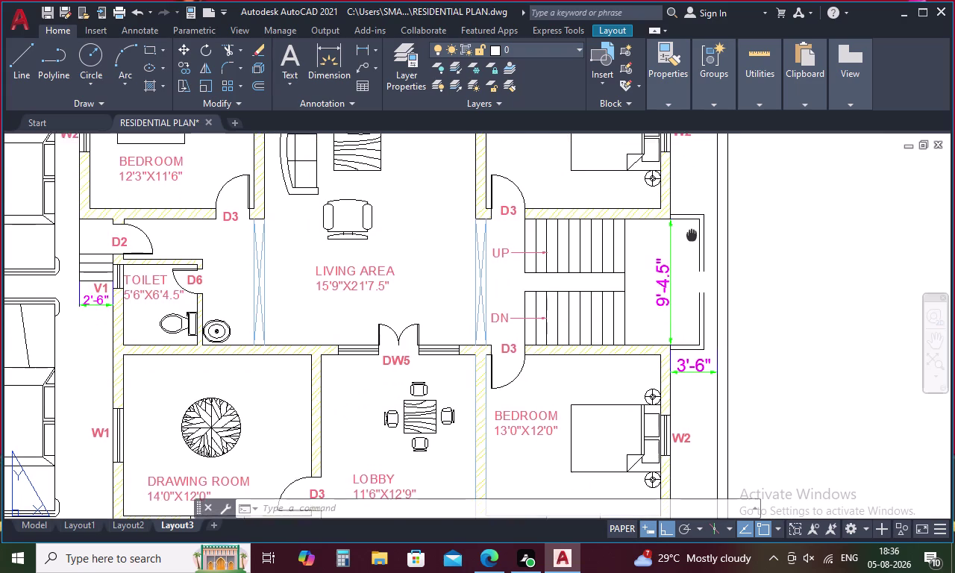
middle_drag(692, 262, 700, 329)
scroll(down, 3)
scroll(down, 3)
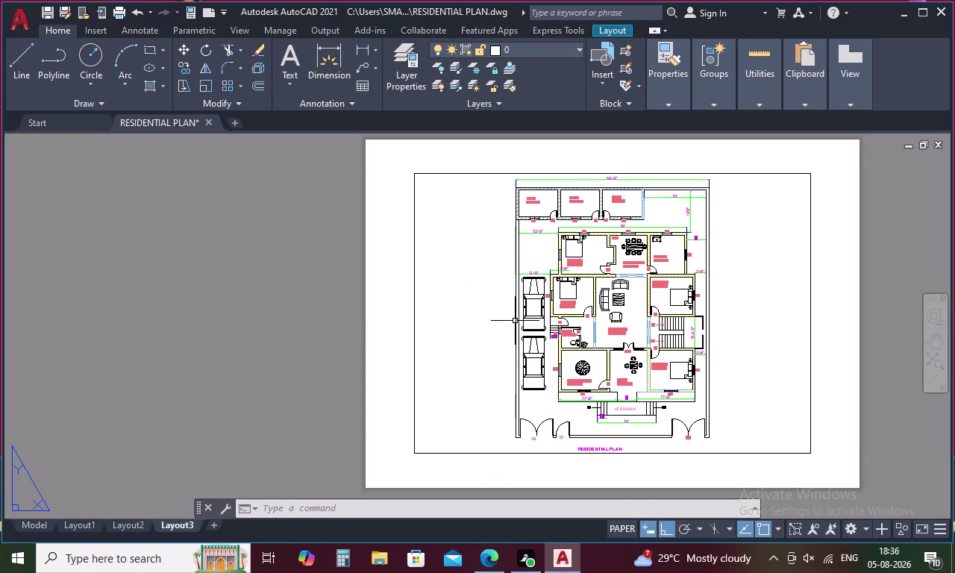
Show the whole floor plan in model space and add a new Layout4.
click(37, 526)
scroll(down, 3)
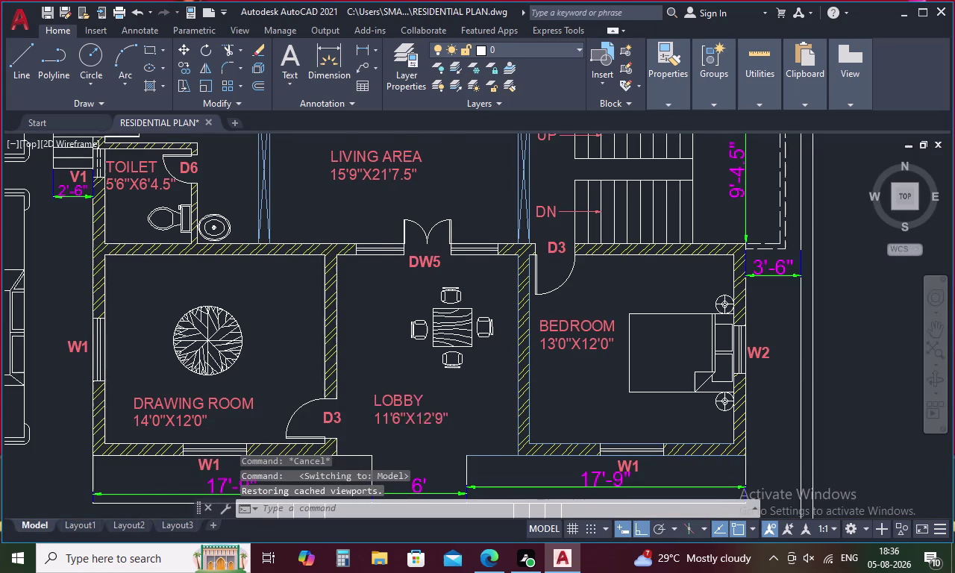
scroll(down, 3)
middle_drag(430, 384, 452, 349)
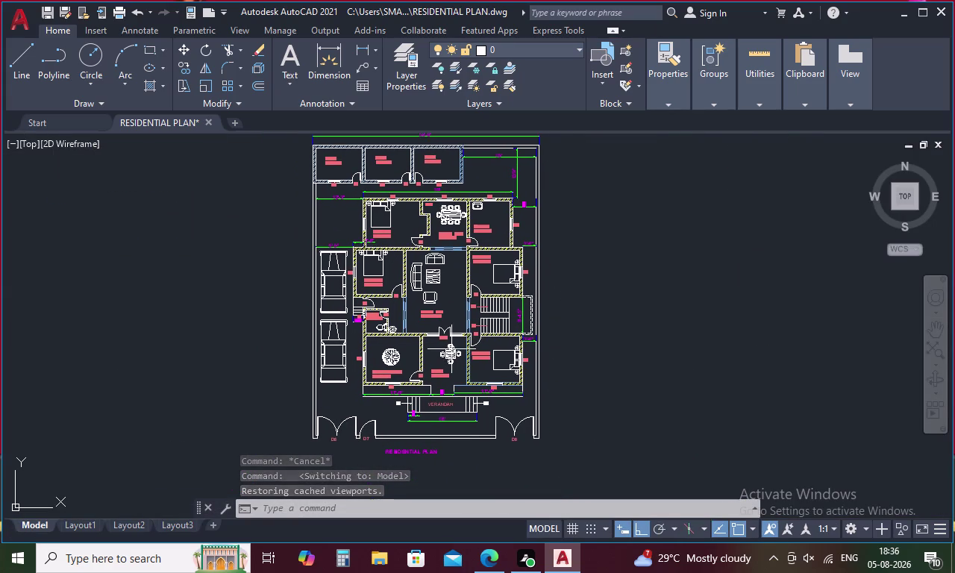
click(210, 524)
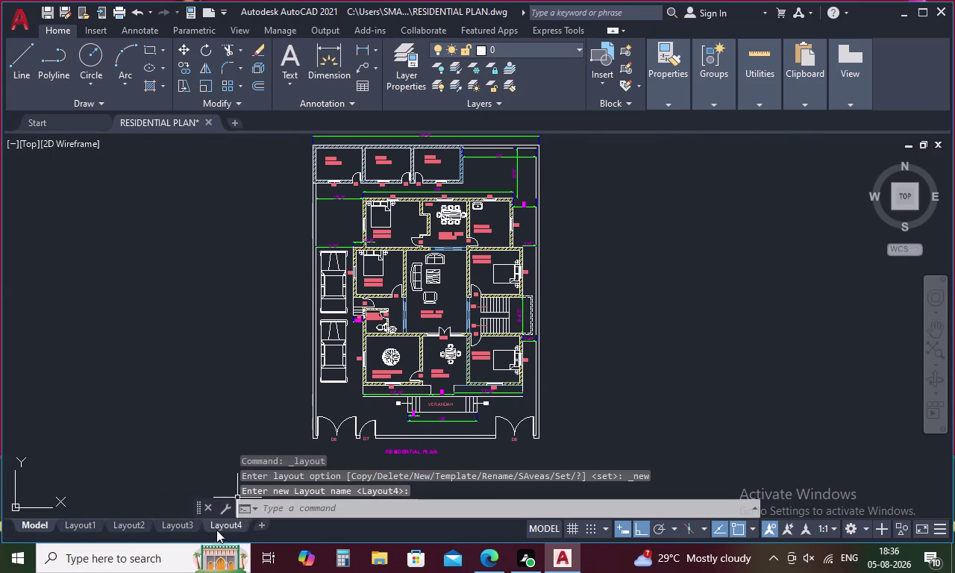
Switch to Layout4 and bring up its Microsoft Print to PDF plot settings.
click(226, 525)
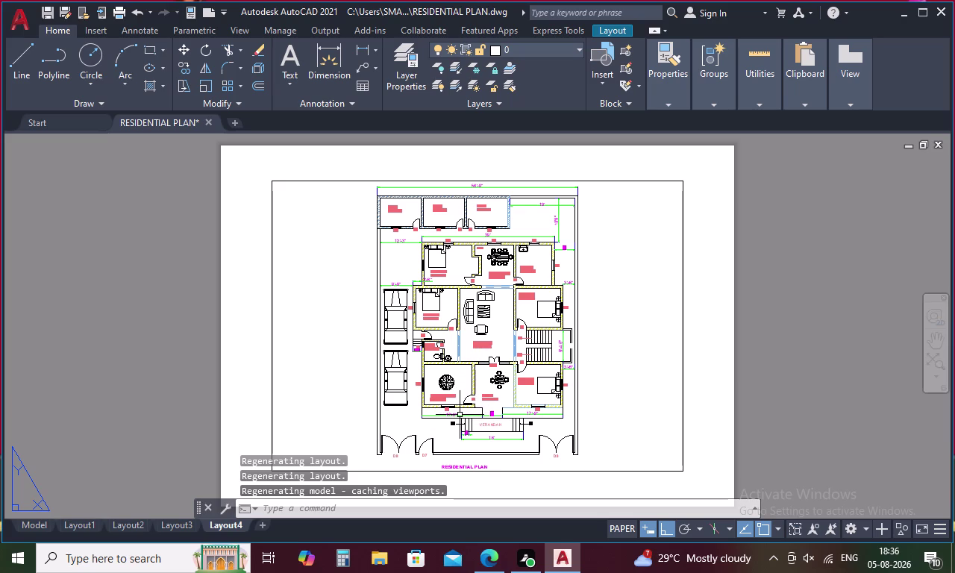
key(ctrl+p)
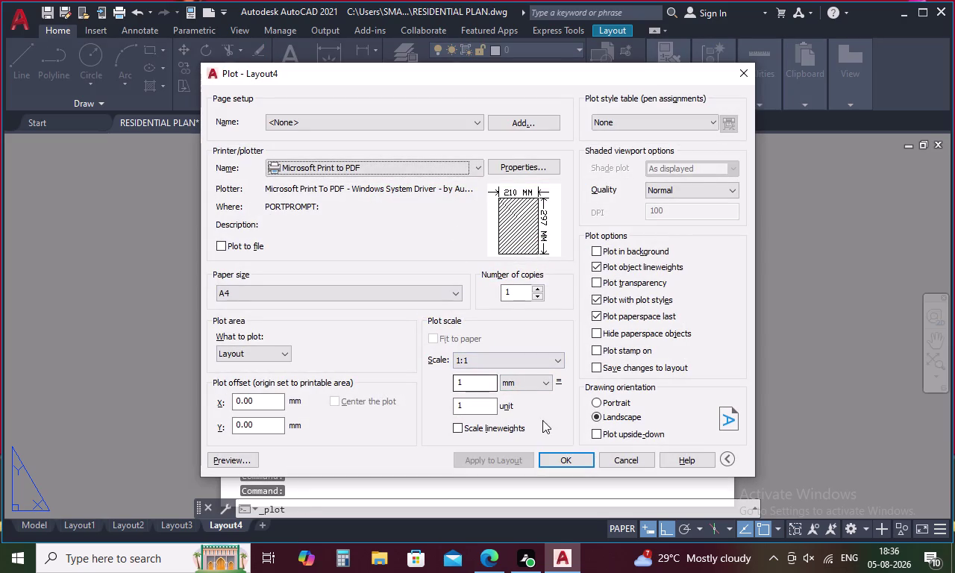
Start plotting Layout4 to PDF, trying the file name RESIDENTIAL.
click(574, 458)
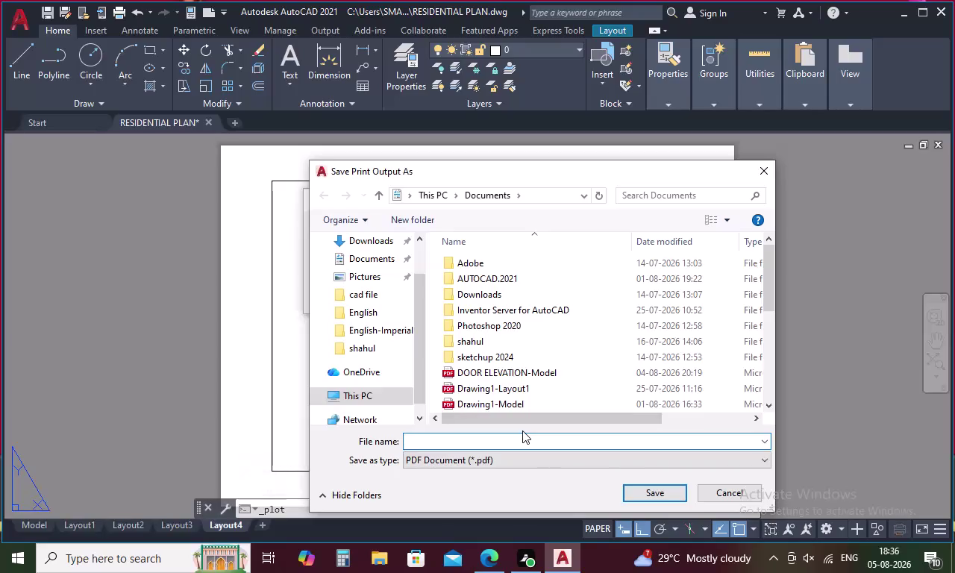
text(RESI)
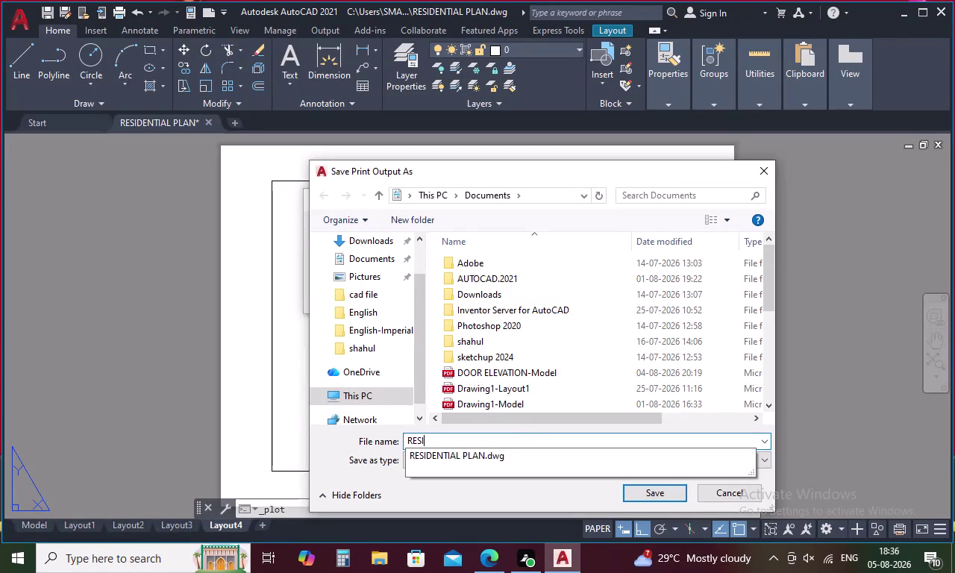
text(DENTI)
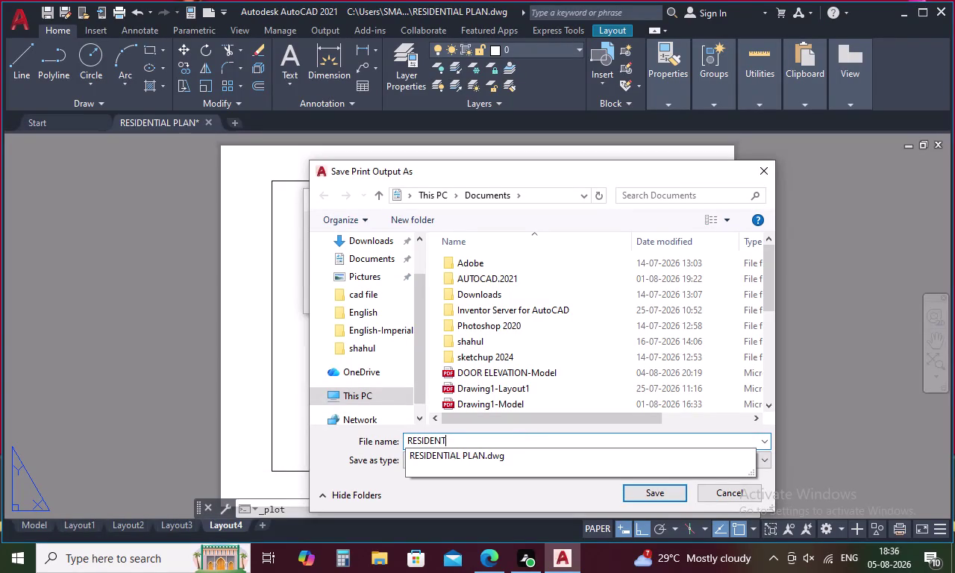
text(AL)
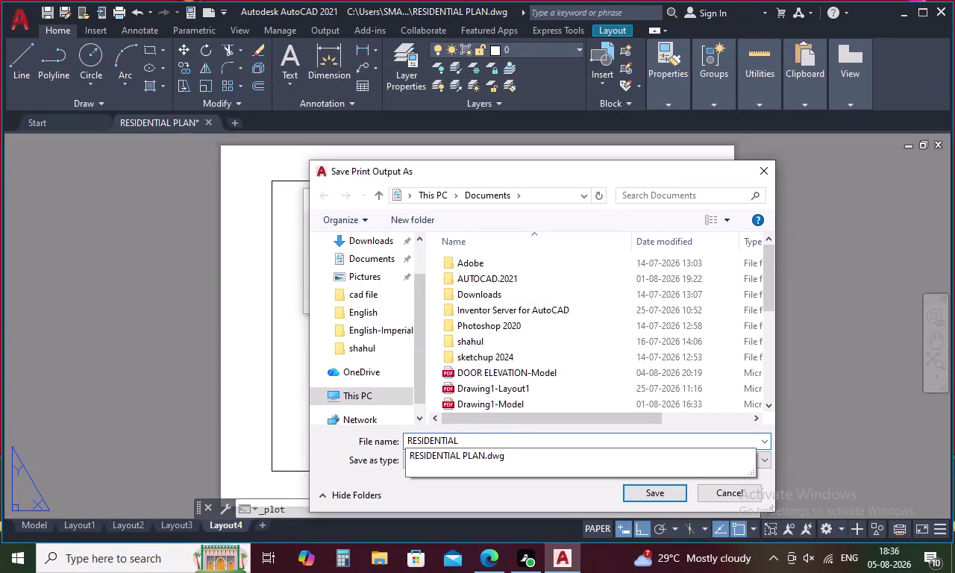
click(508, 449)
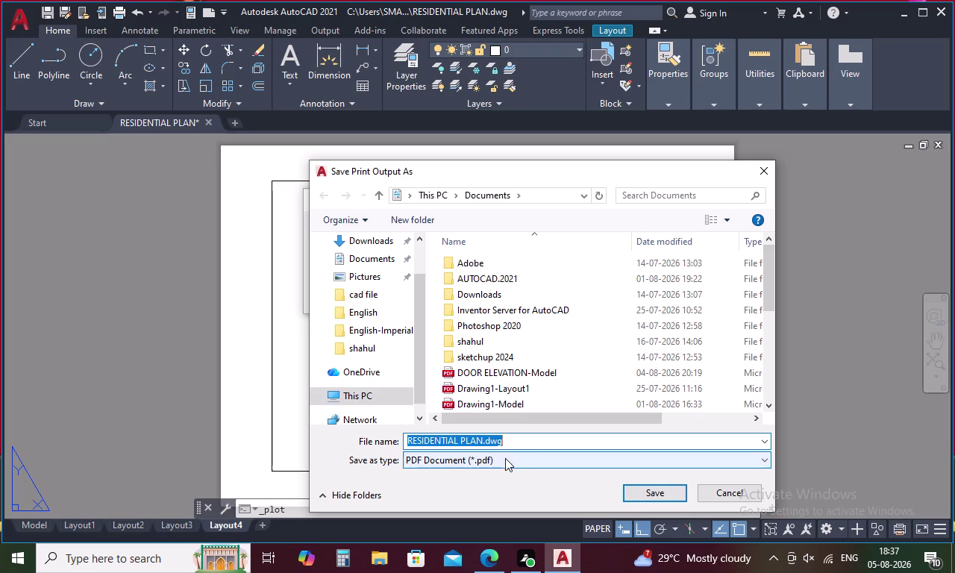
click(652, 494)
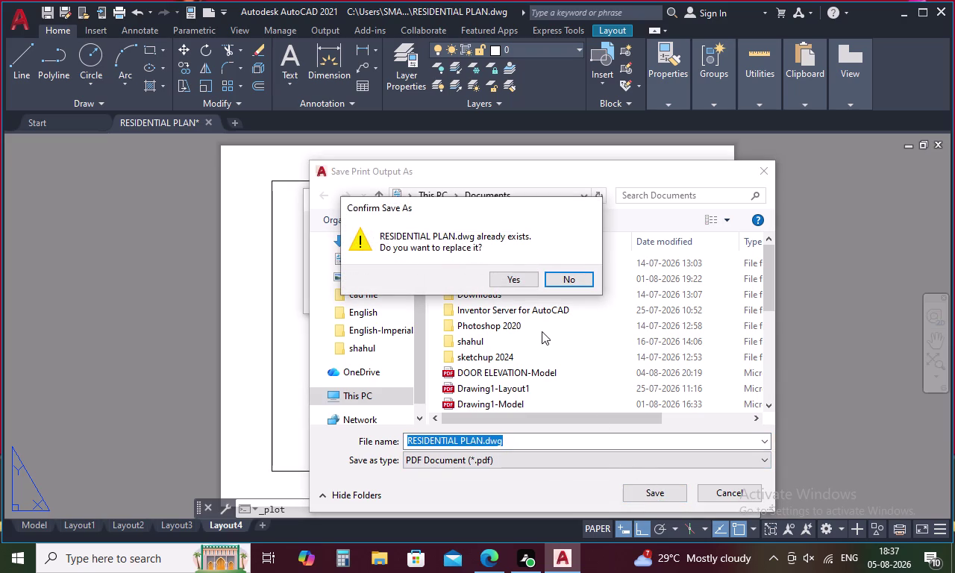
Decline replacing the existing file and clear the File name box.
double_click(517, 441)
key(Escape)
click(560, 280)
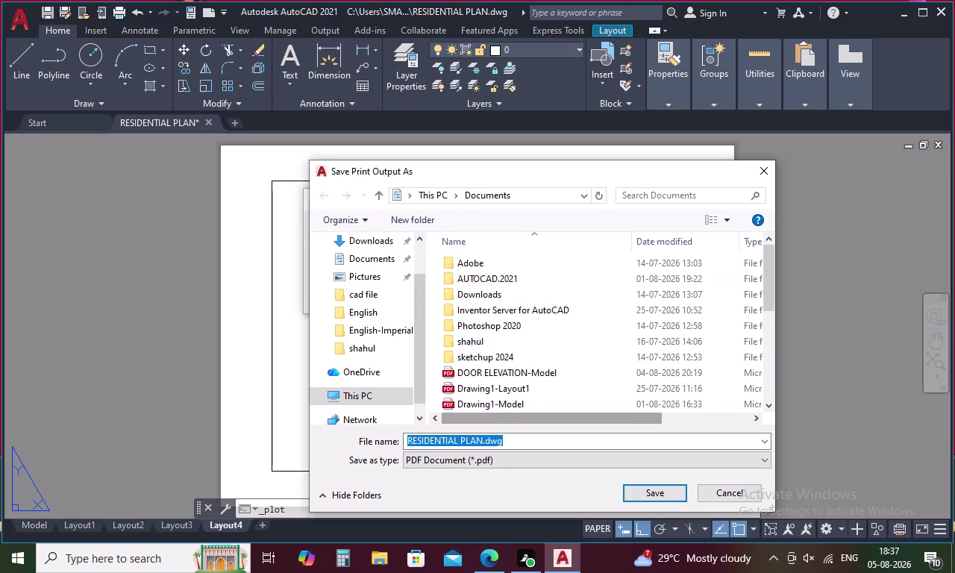
click(514, 446)
key(BackSpace)
Save the Layout4 PDF as 'RESIDENTIAL PLAN' to complete the plot.
key(BackSpace)
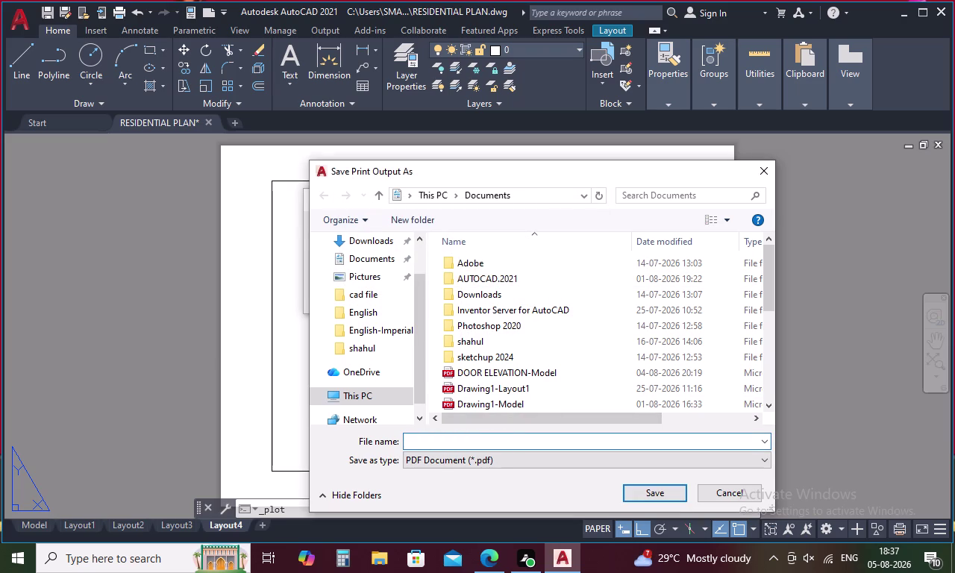
text(RES)
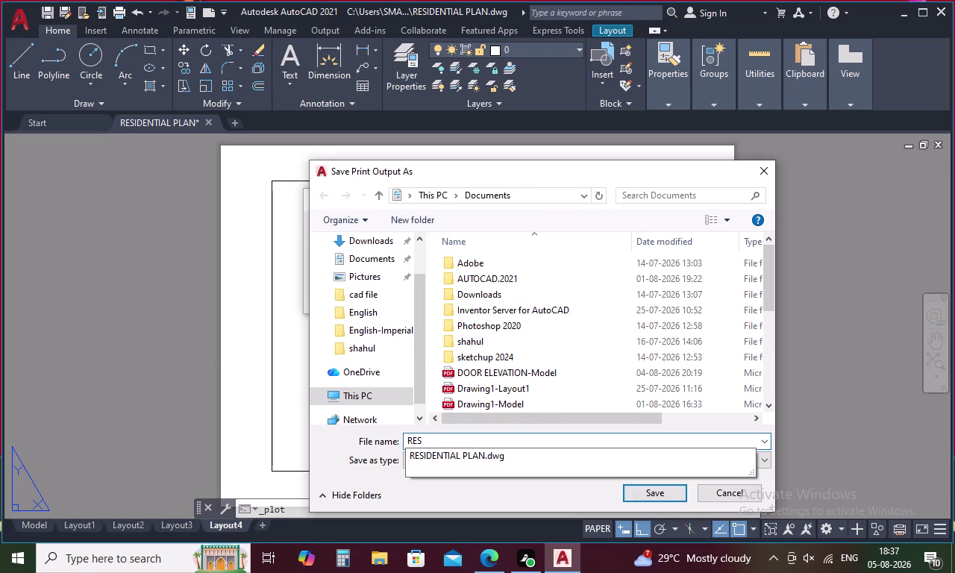
key(i)
text(DEN)
text(TI)
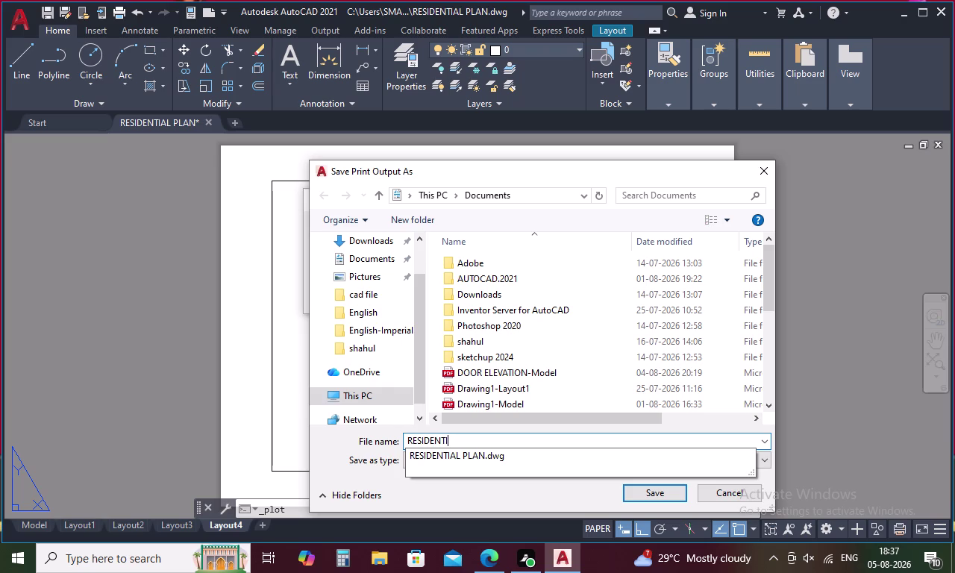
text(AL)
key(space)
text(PL)
text(A)
text(N)
click(647, 495)
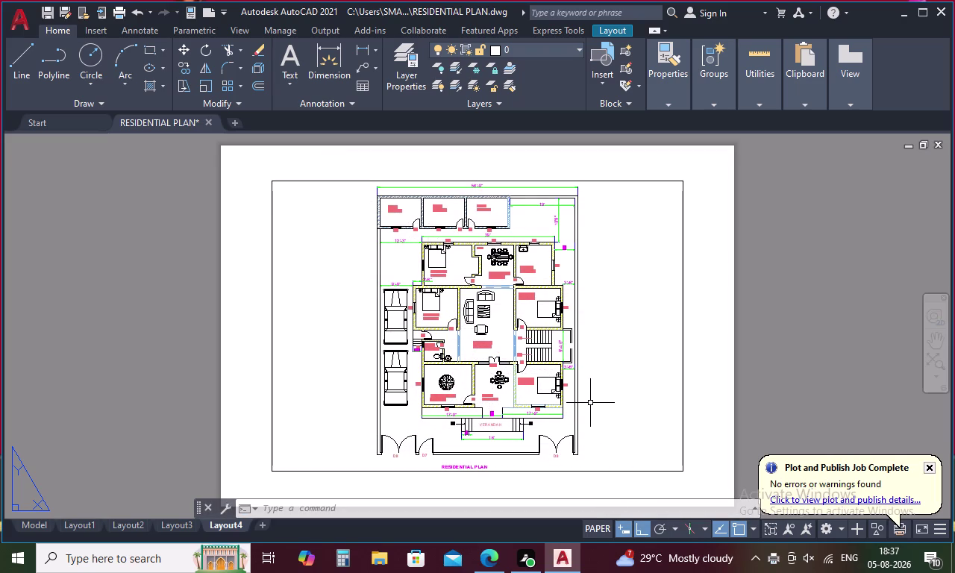
scroll(down, 3)
scroll(up, 3)
scroll(down, 3)
scroll(up, 3)
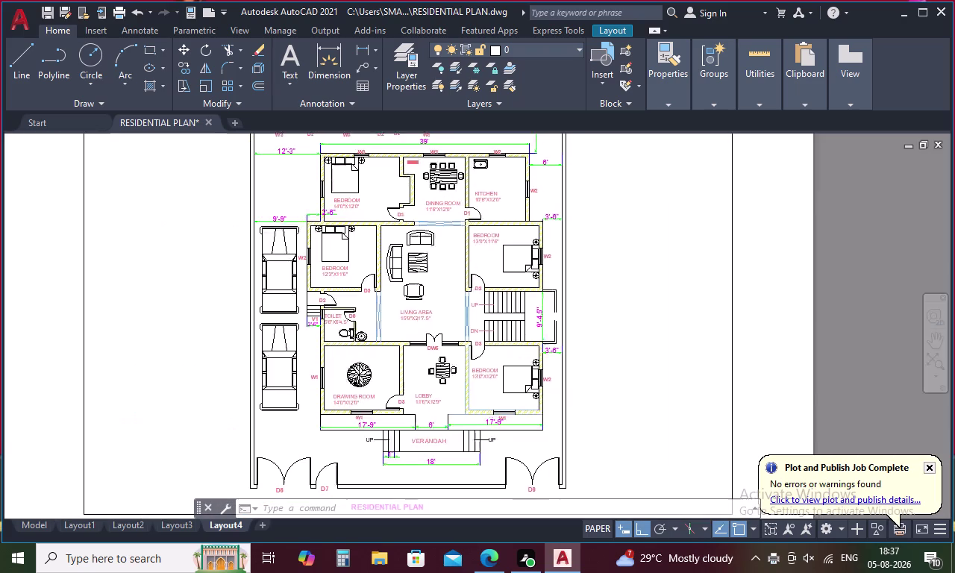
scroll(up, 3)
scroll(down, 3)
scroll(up, 3)
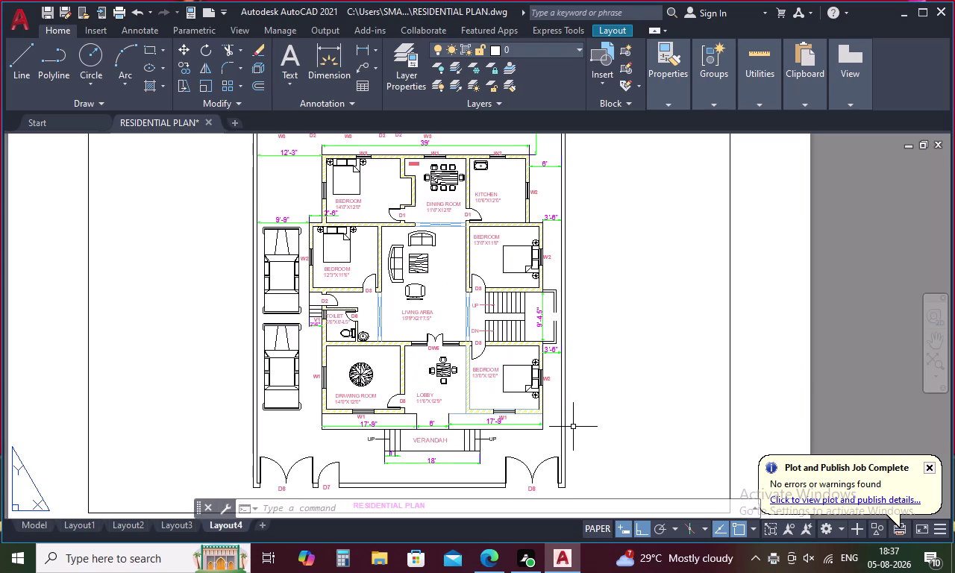